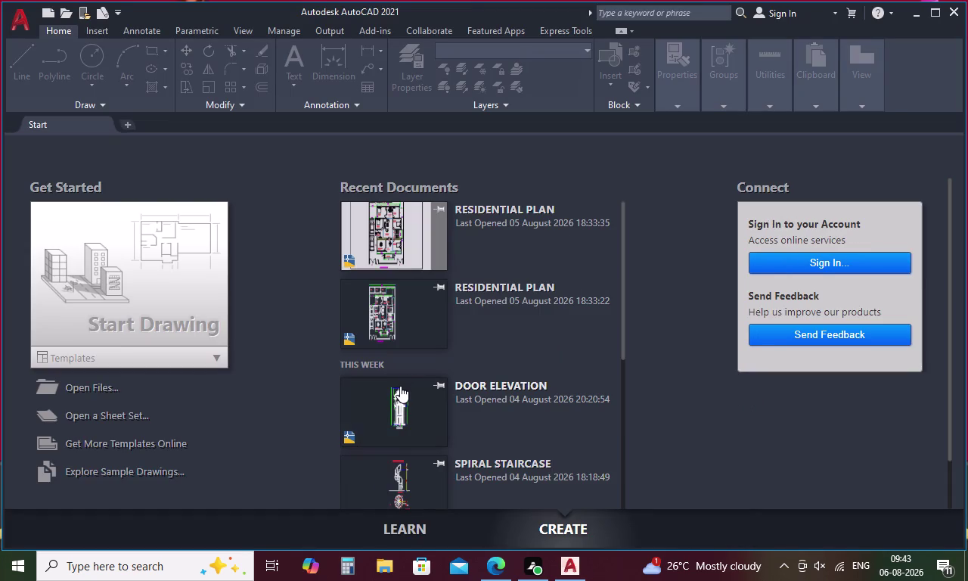
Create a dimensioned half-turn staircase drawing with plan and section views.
Create the new blank drawing Drawing1 from the Start tab.
double_click(179, 327)
click(190, 323)
click(194, 324)
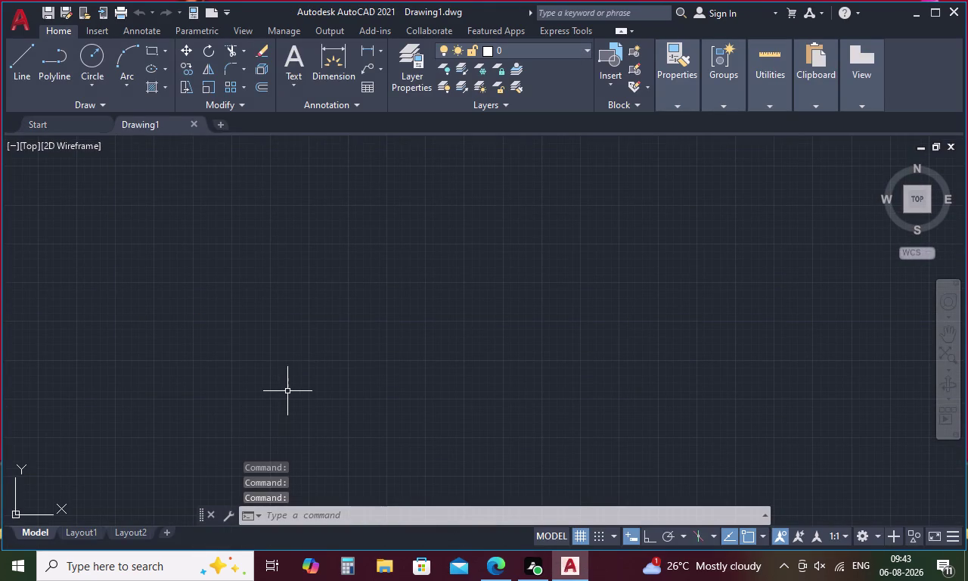
Set length units to Engineering, precision 0'-0.0", and insertion scale to Inches.
key(u)
text(N)
key(space)
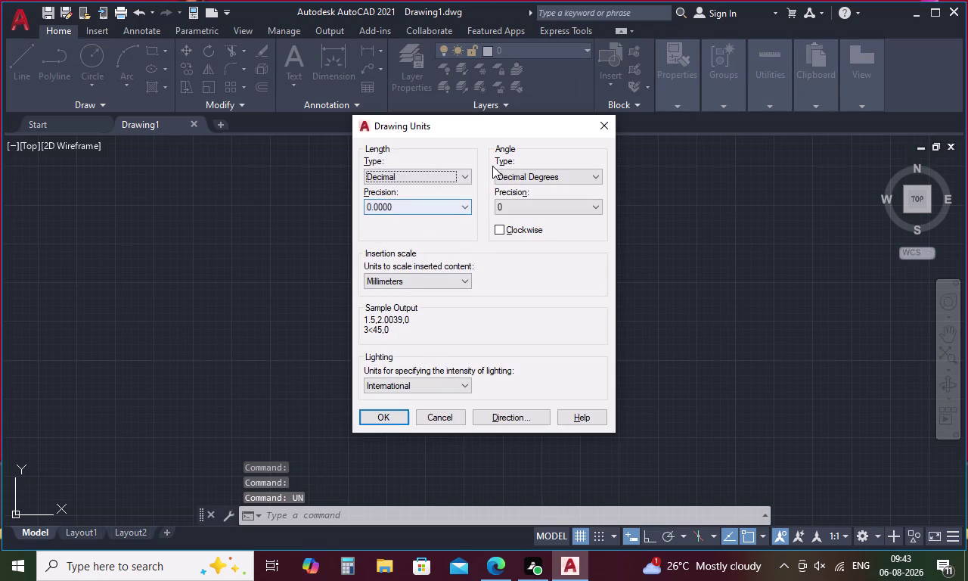
click(466, 176)
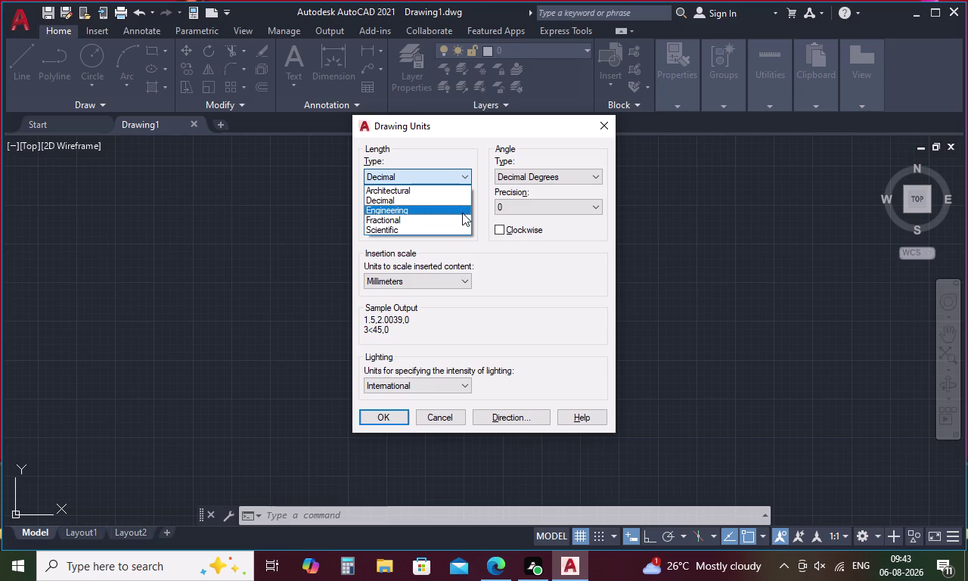
click(462, 212)
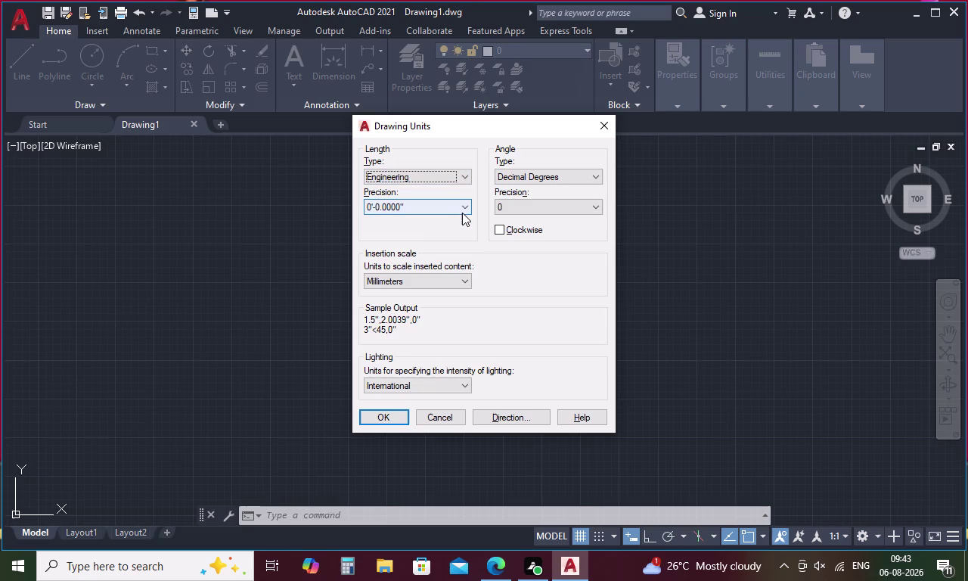
click(468, 207)
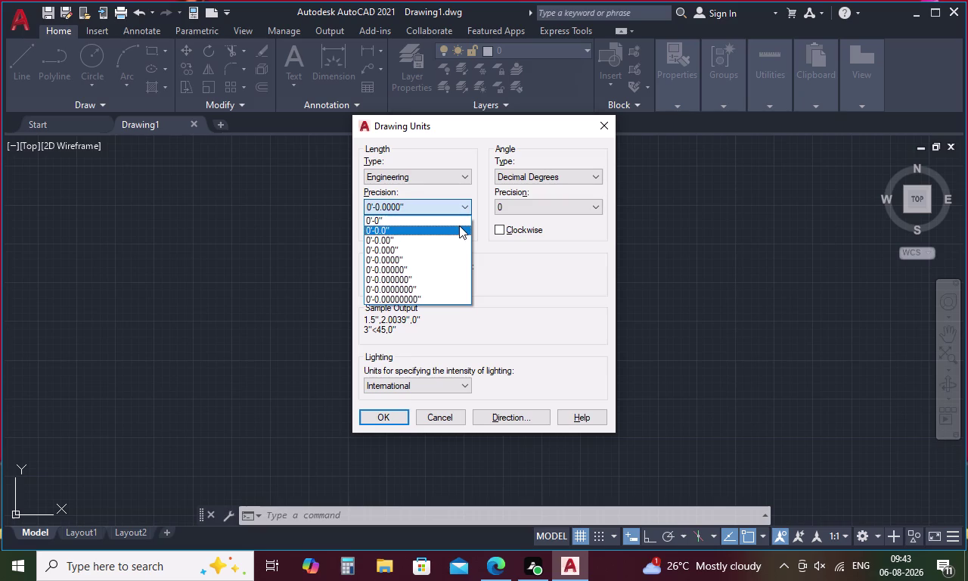
click(460, 226)
click(444, 277)
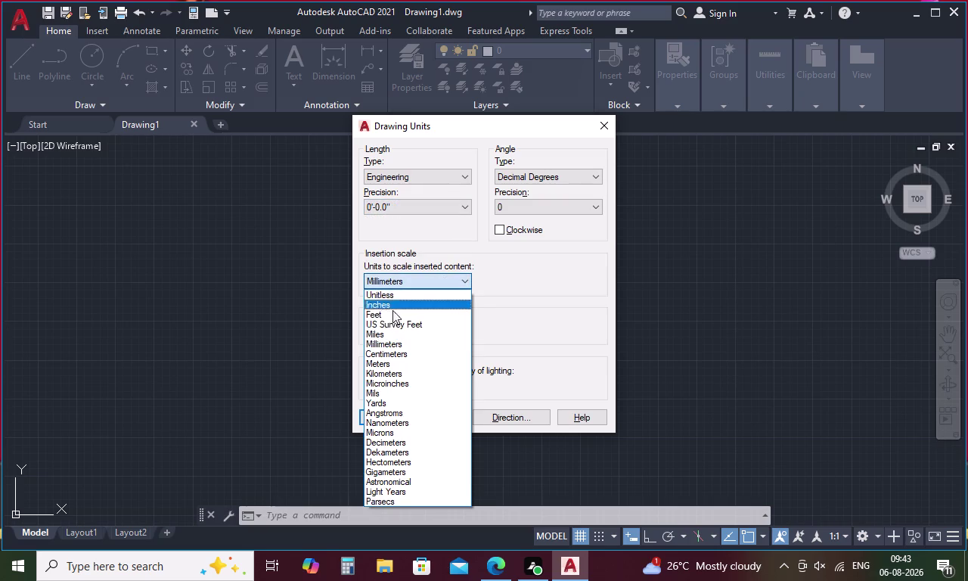
click(385, 305)
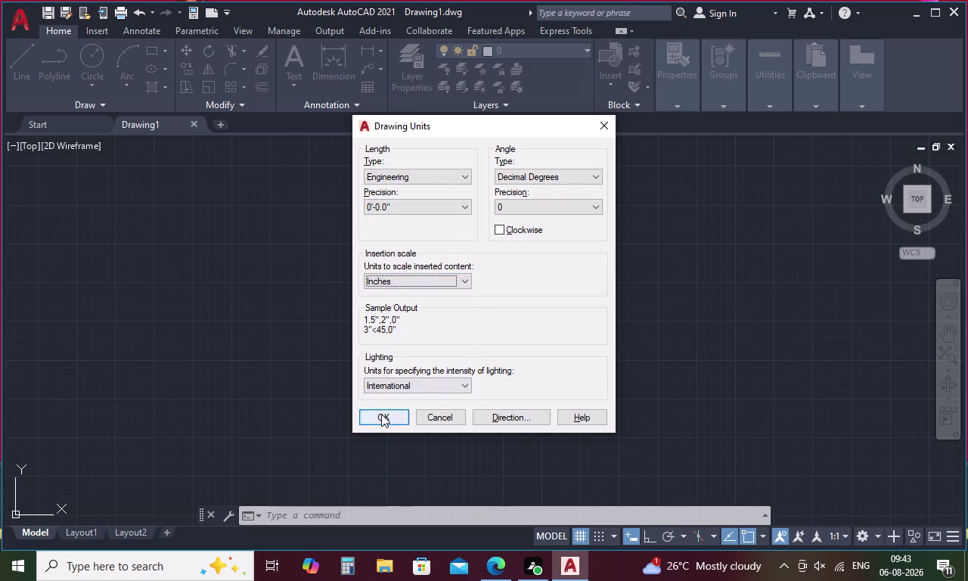
click(381, 414)
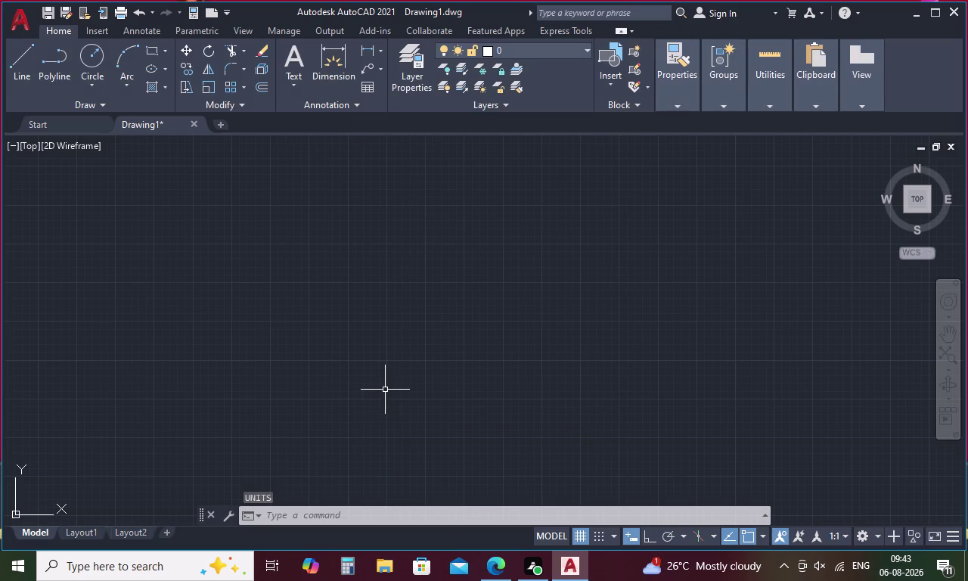
Draw a vertical line 3' long downward with Ortho enabled.
key(l)
key(Return)
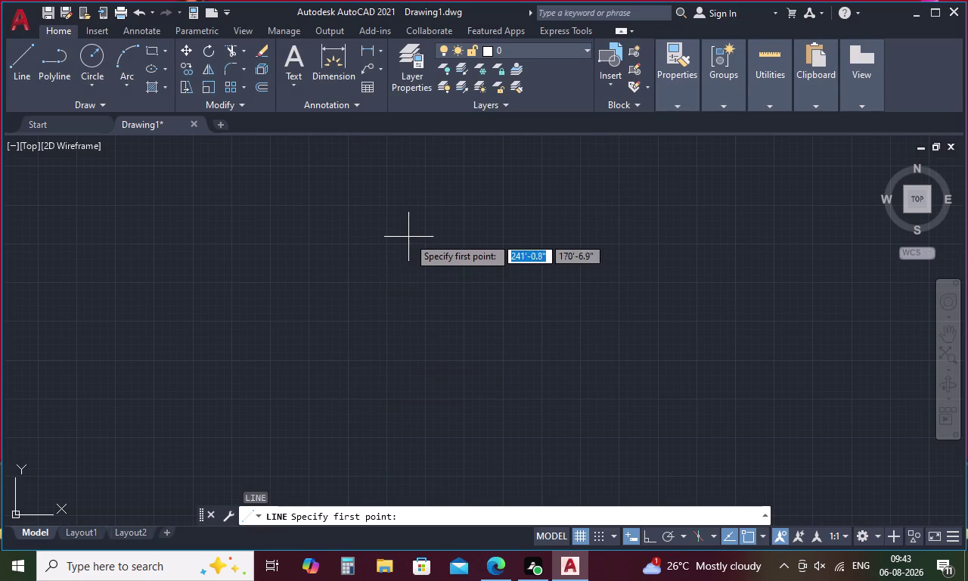
click(397, 264)
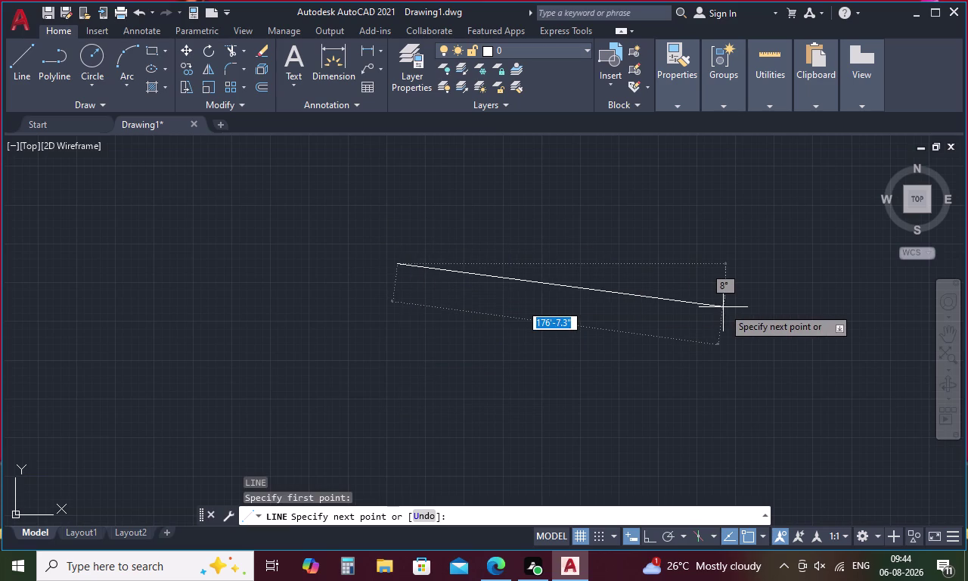
key(F8)
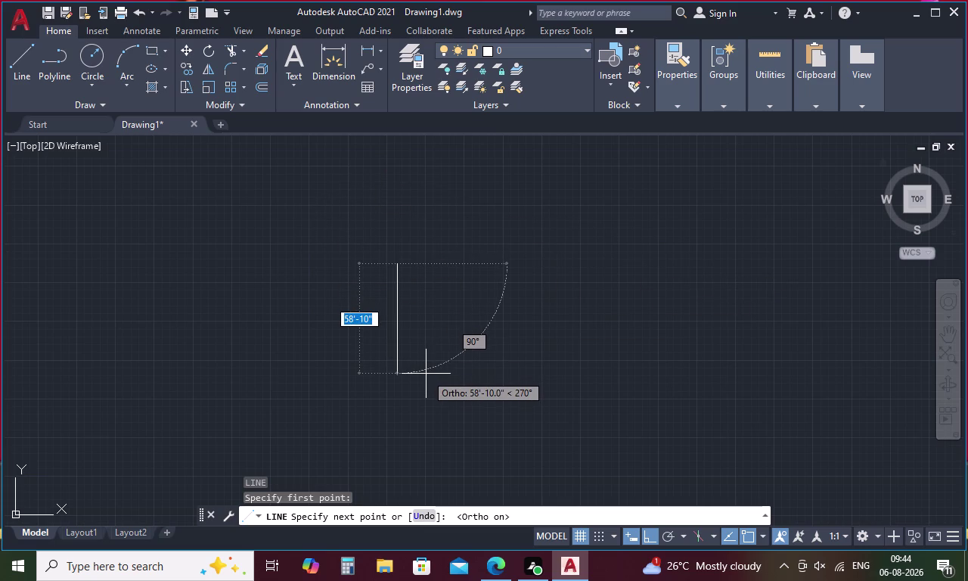
text(3')
key(Return)
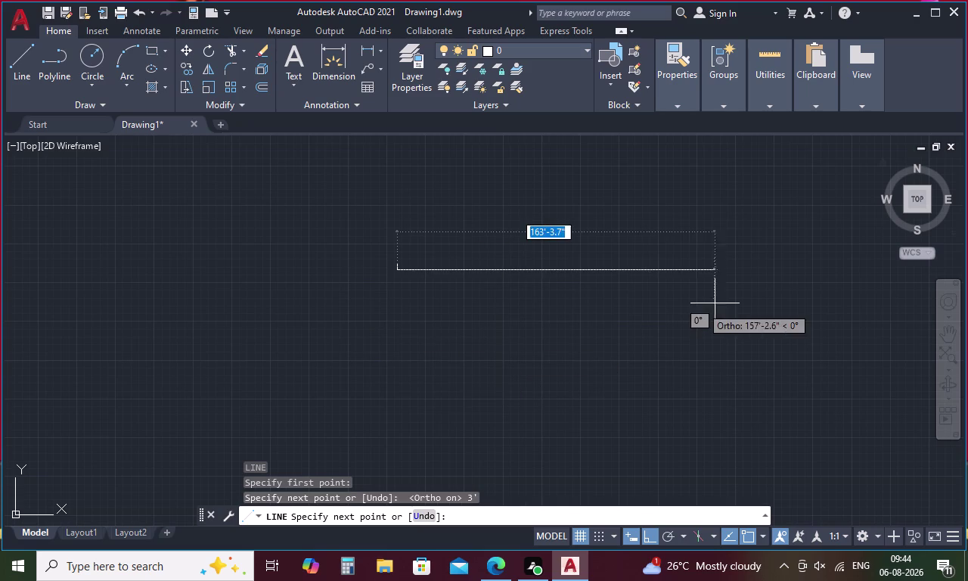
key(Escape)
scroll(up, 3)
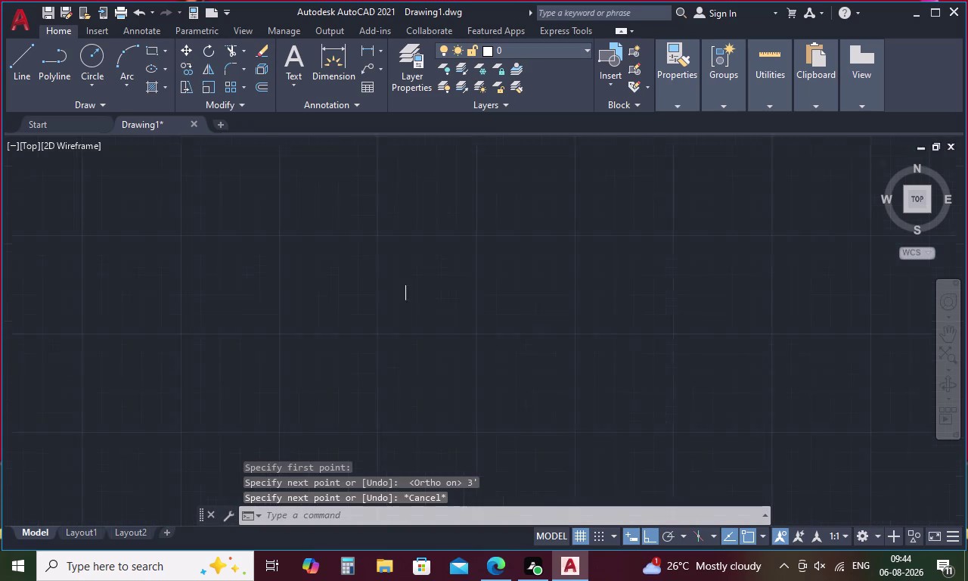
scroll(up, 3)
scroll(up, 3)
scroll(up, 3)
key(Escape)
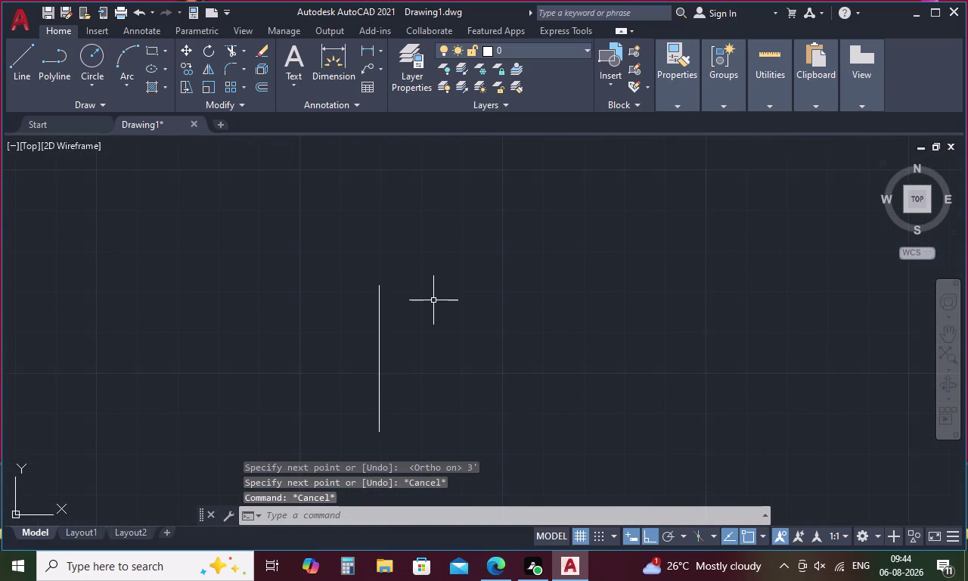
Offset the vertical line by 1 to its right.
key(o)
key(Return)
key(1)
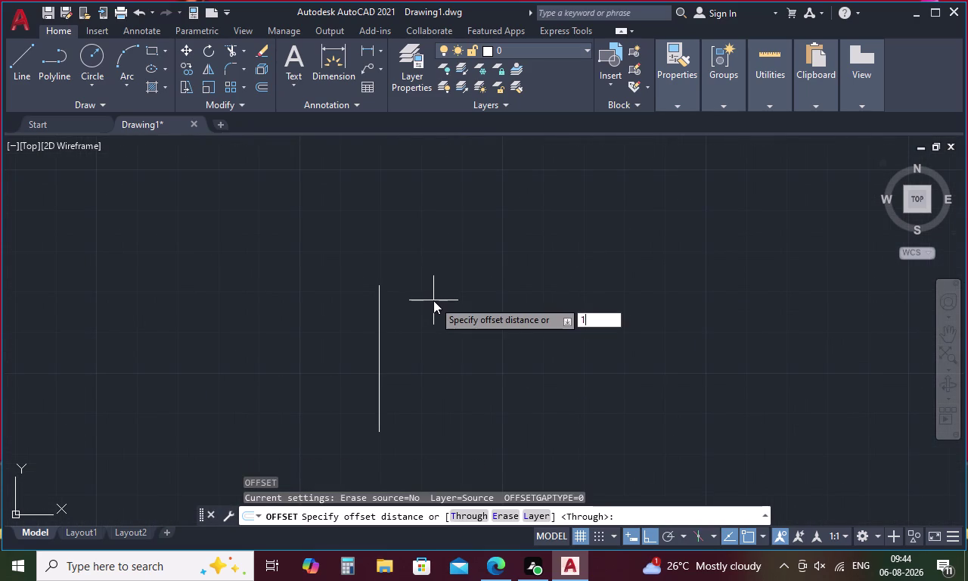
key(Return)
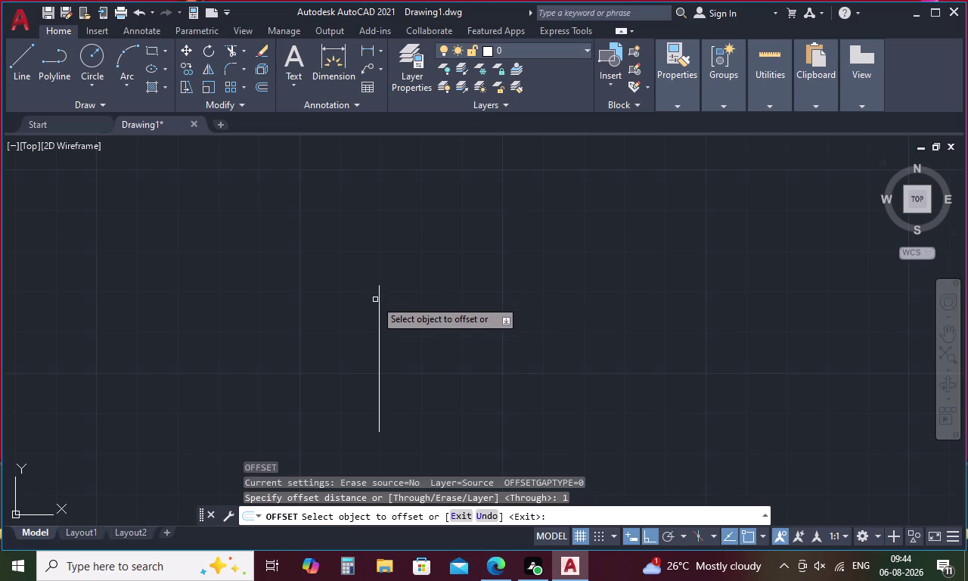
click(380, 296)
click(481, 313)
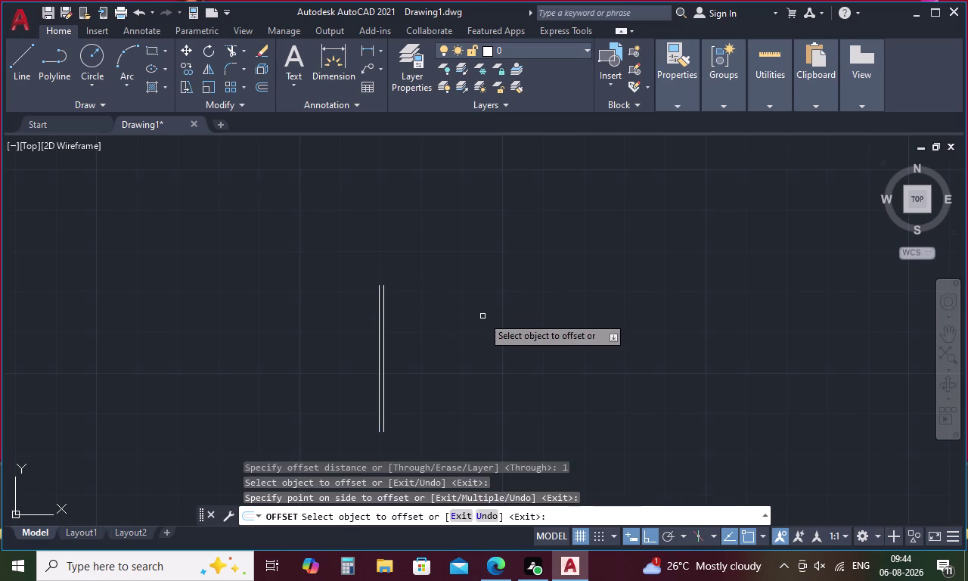
key(Escape)
Open the Linetype Manager with the LT command.
key(l)
key(r)
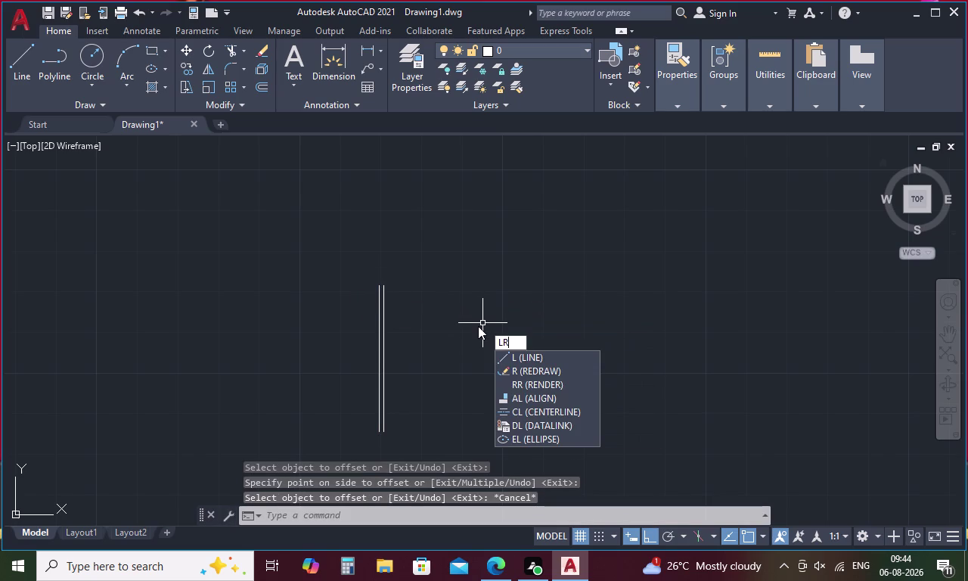
key(BackSpace)
text(T)
key(space)
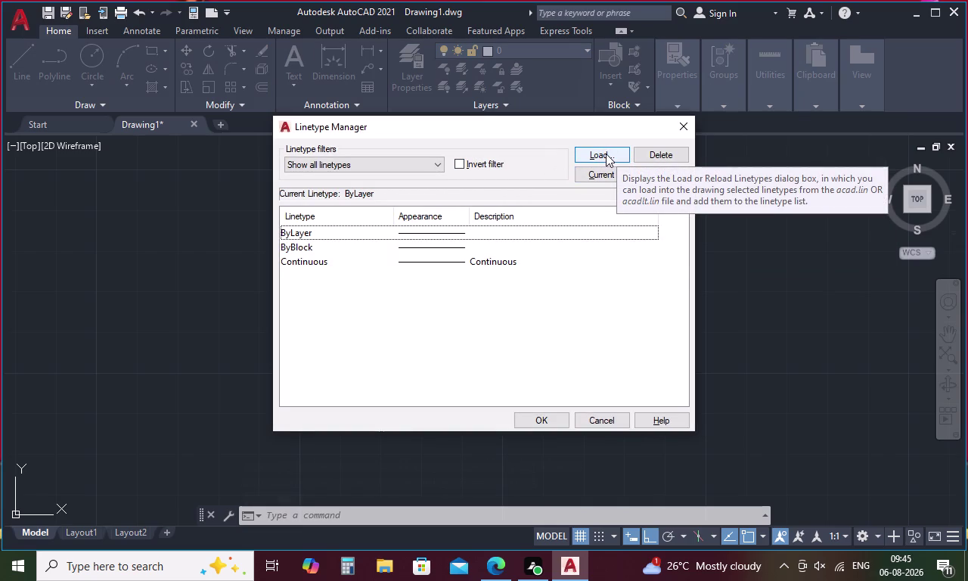
Load the ACAD_ISO02W100 dash linetype and close the Linetype Manager.
click(607, 153)
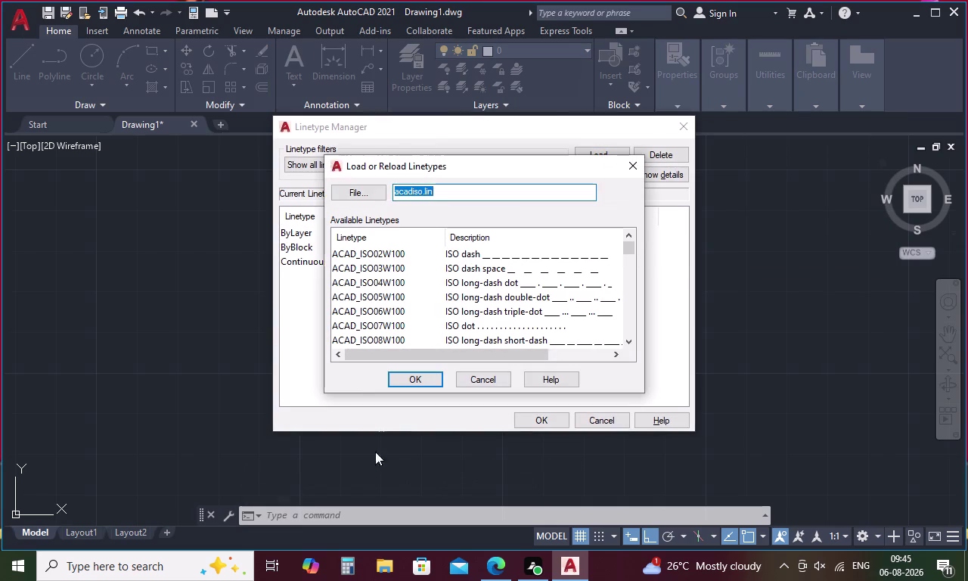
click(540, 257)
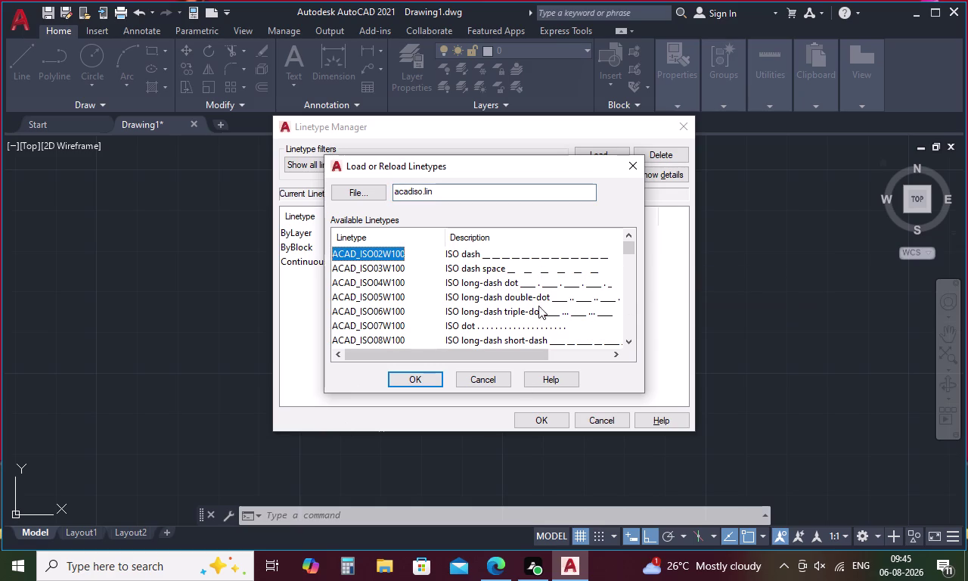
click(433, 376)
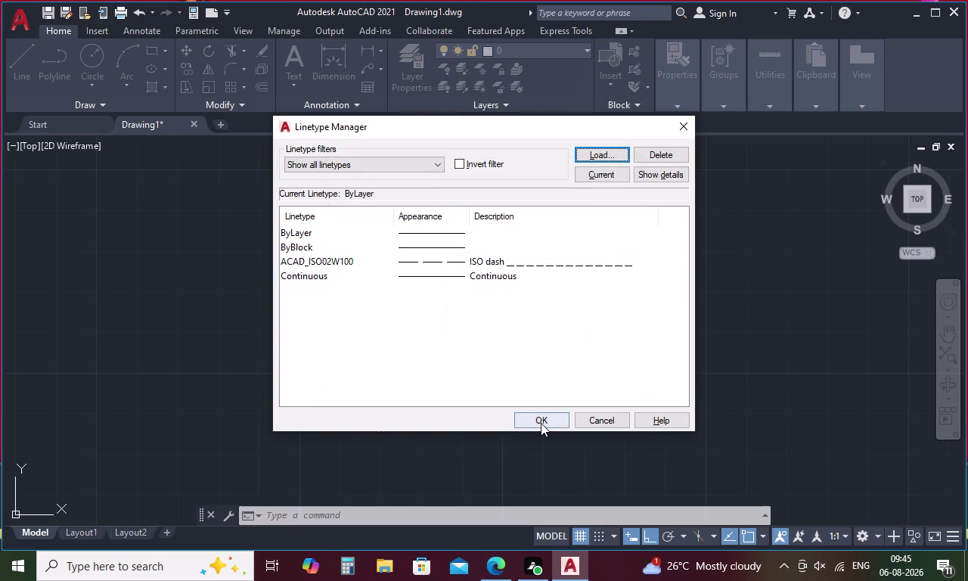
click(541, 422)
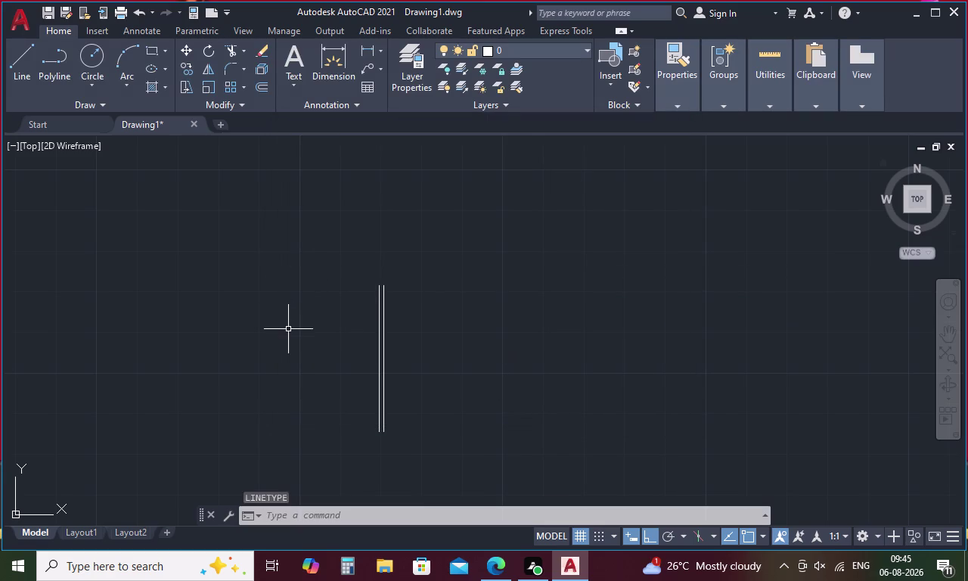
key(ctrl+1)
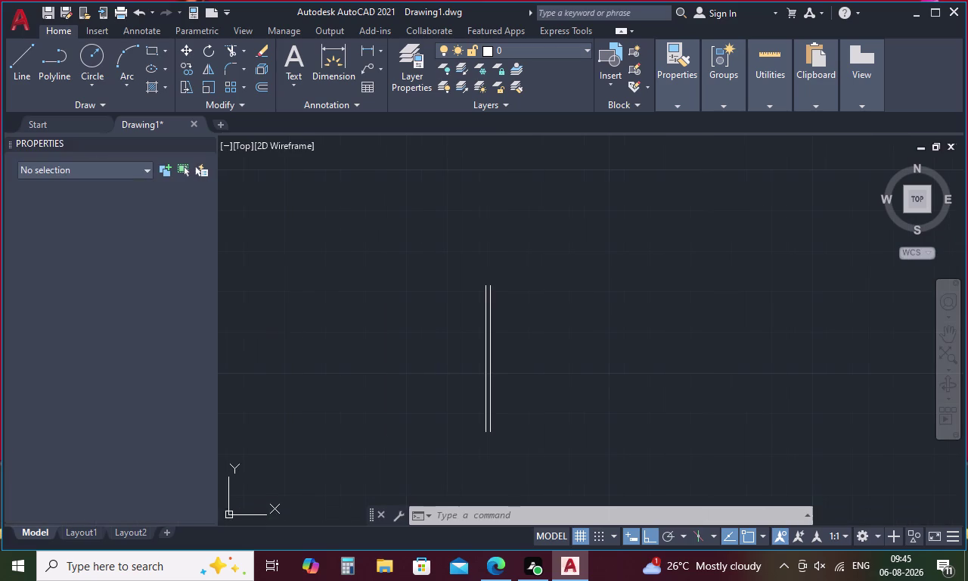
Give one vertical line a ByBlock linetype with linetype scale 5.
click(490, 304)
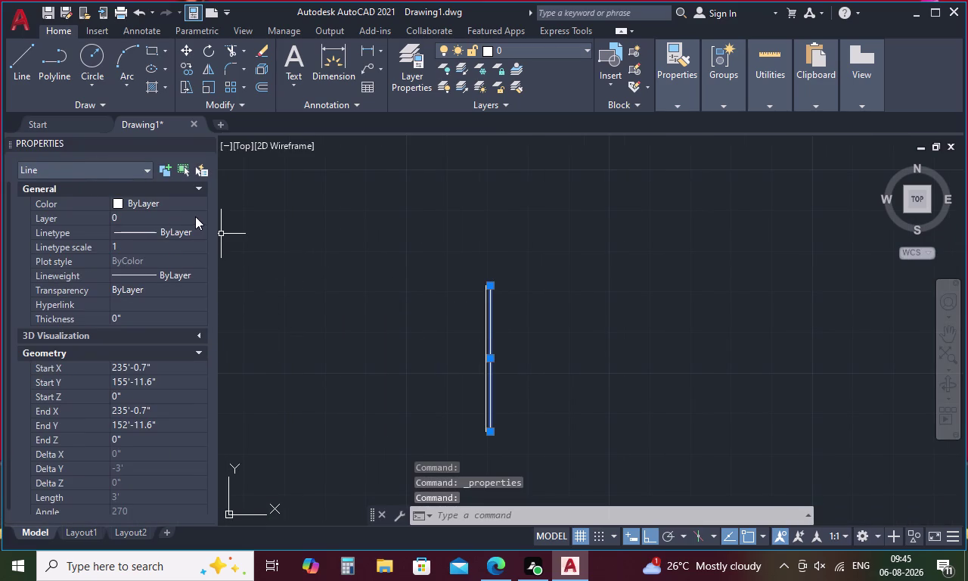
click(208, 233)
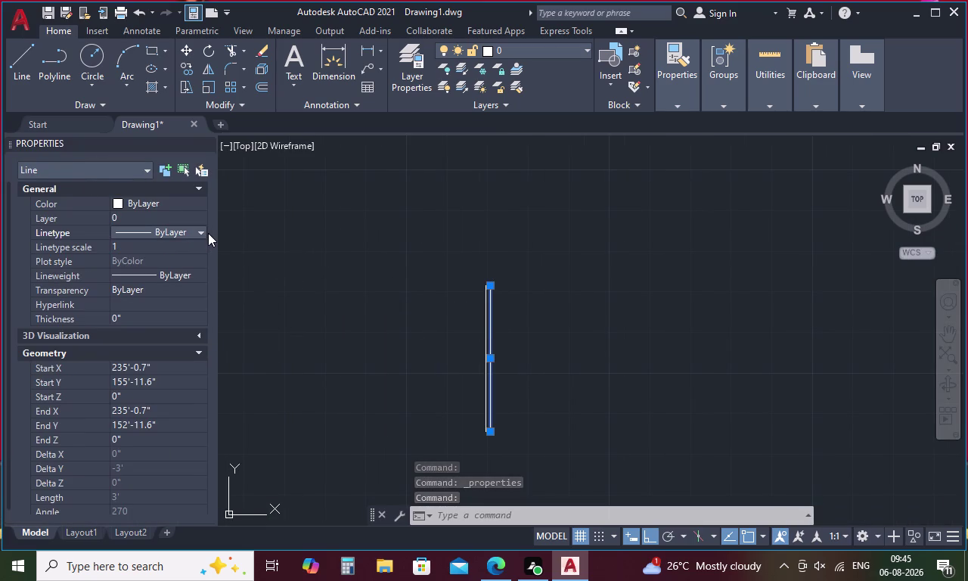
click(203, 235)
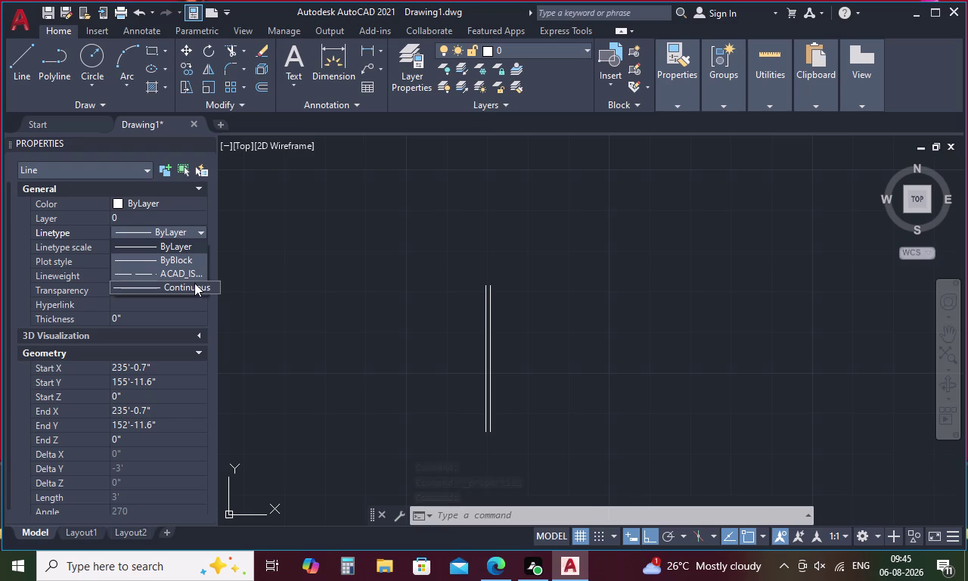
click(201, 267)
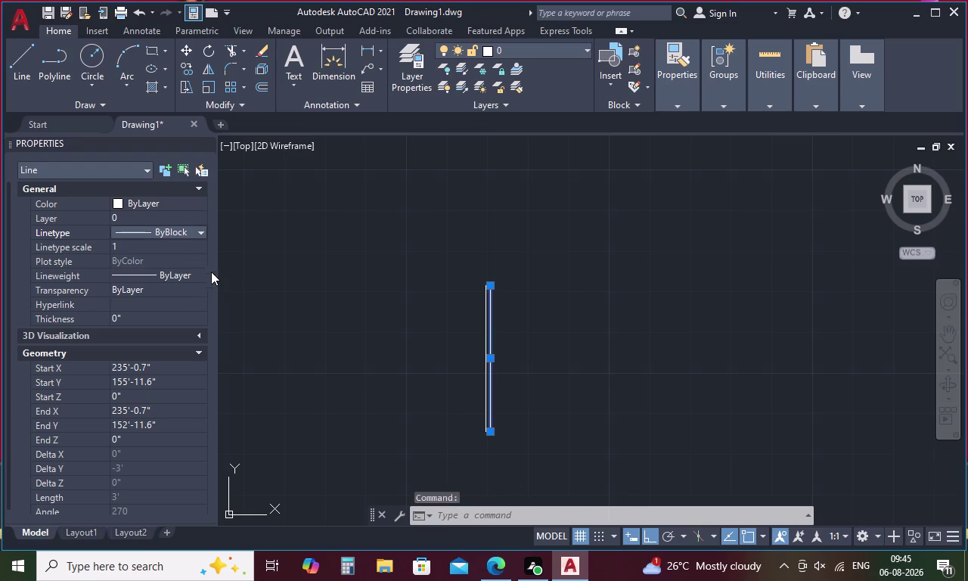
click(143, 239)
key(BackSpace)
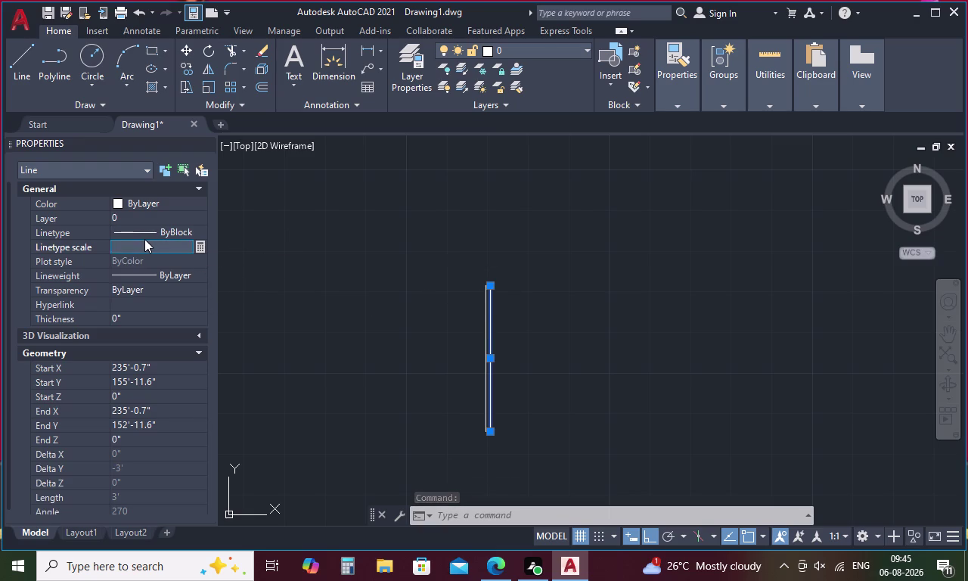
key(5)
key(Return)
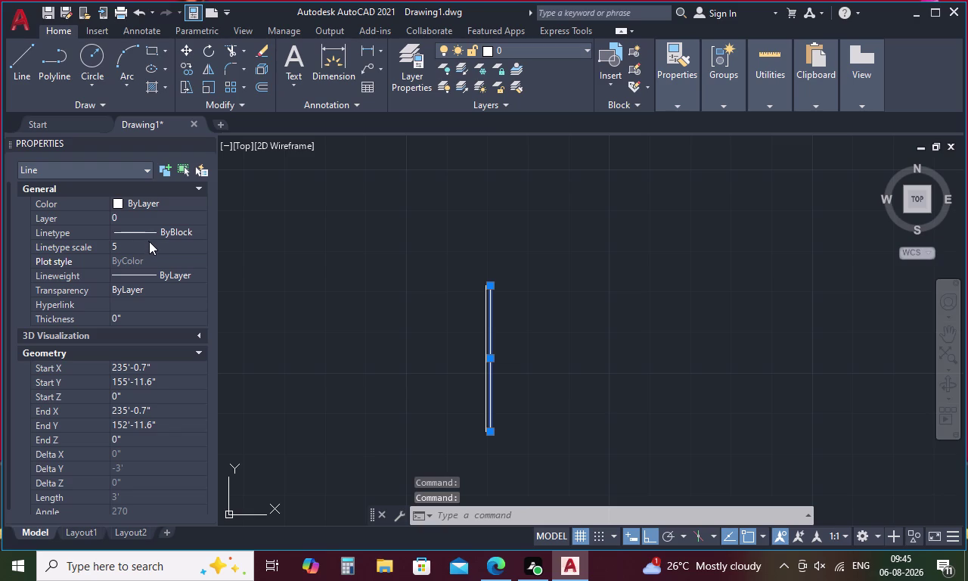
Try linetype scales 0.1 and then 20 on the line.
click(127, 246)
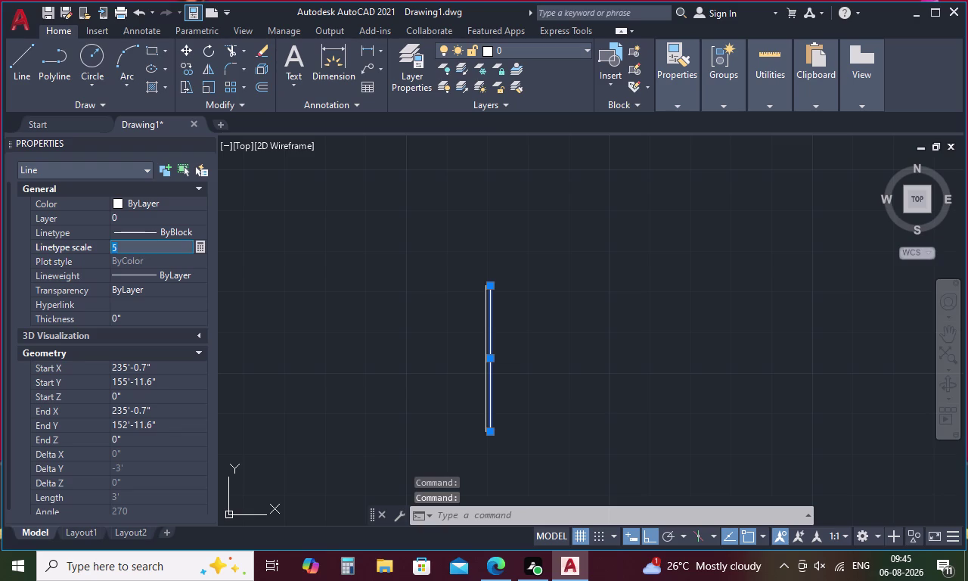
key(BackSpace)
text(.)
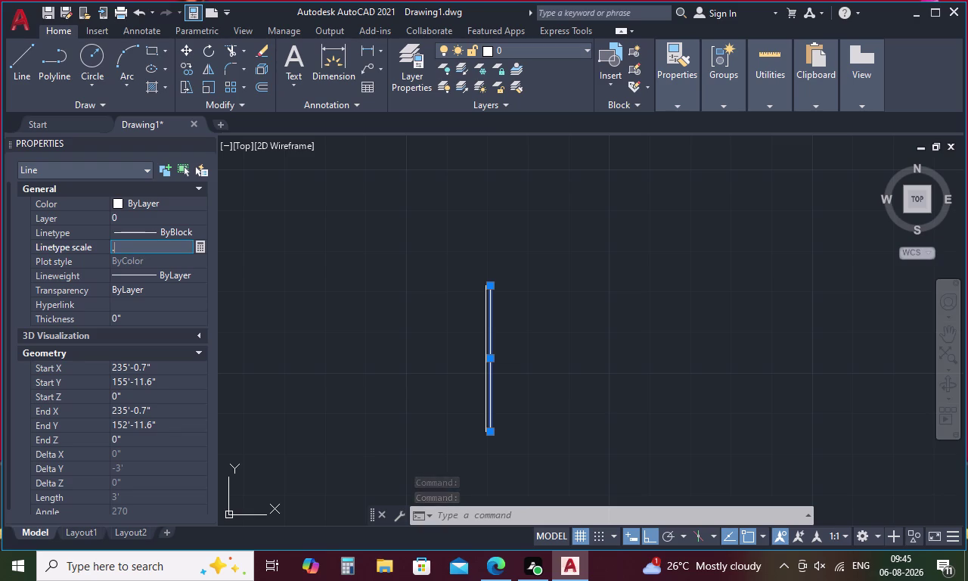
text(1)
key(Return)
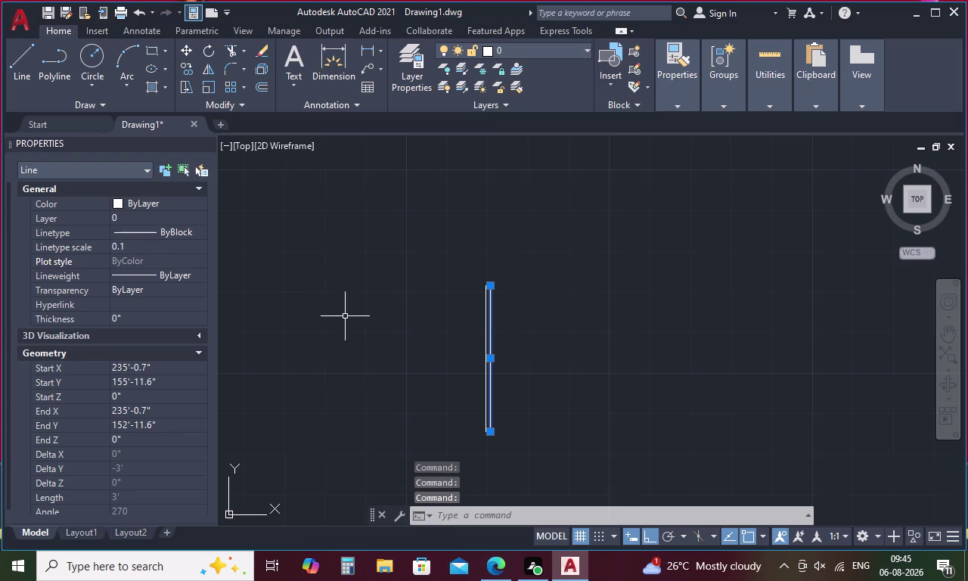
click(356, 318)
click(356, 318)
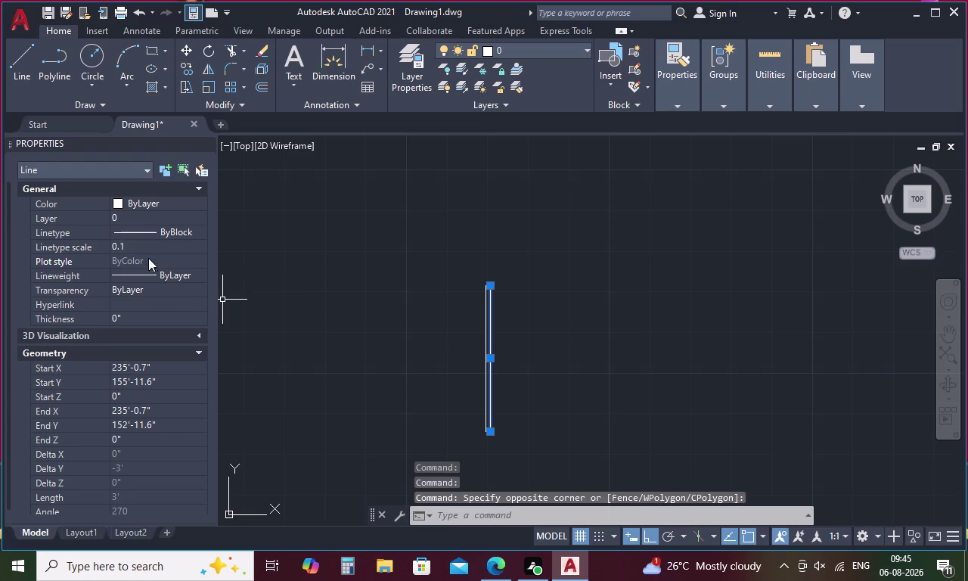
click(142, 239)
key(BackSpace)
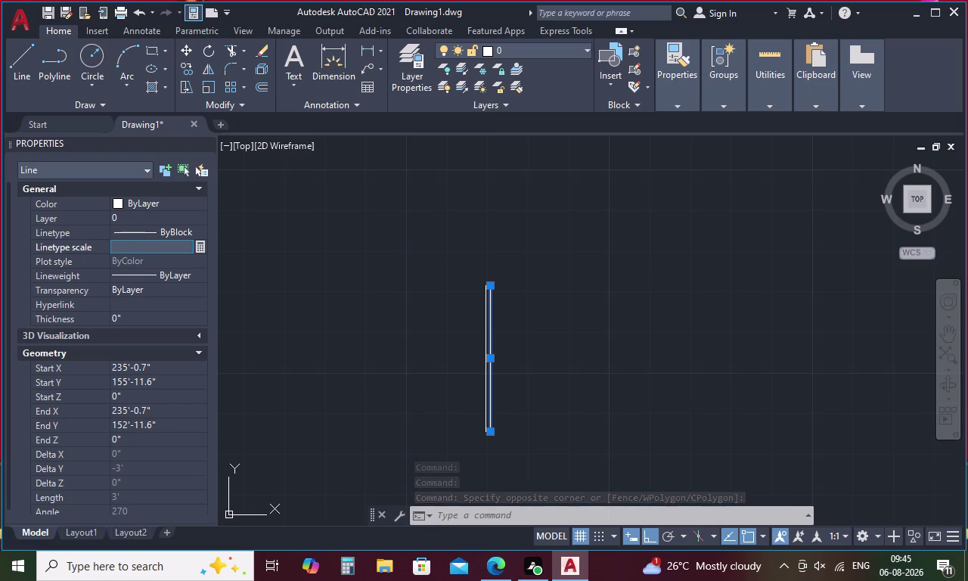
text(20)
key(Return)
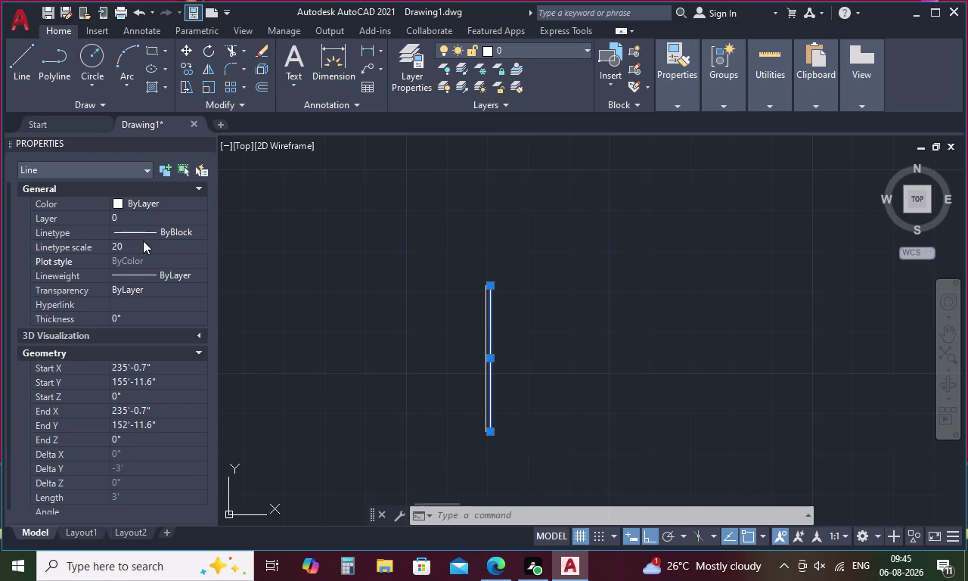
Set the line's linetype scale to 0.01 and deselect it.
click(140, 247)
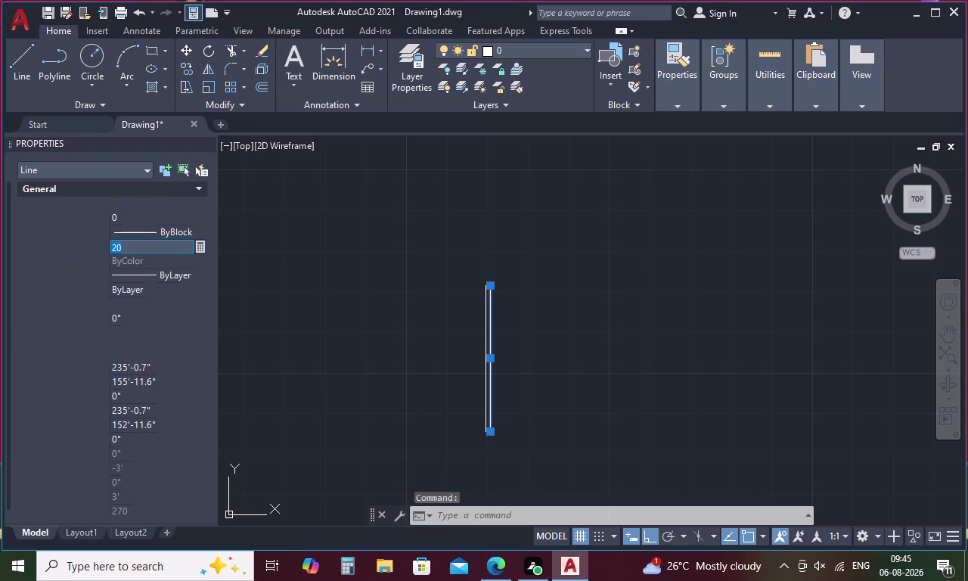
key(BackSpace)
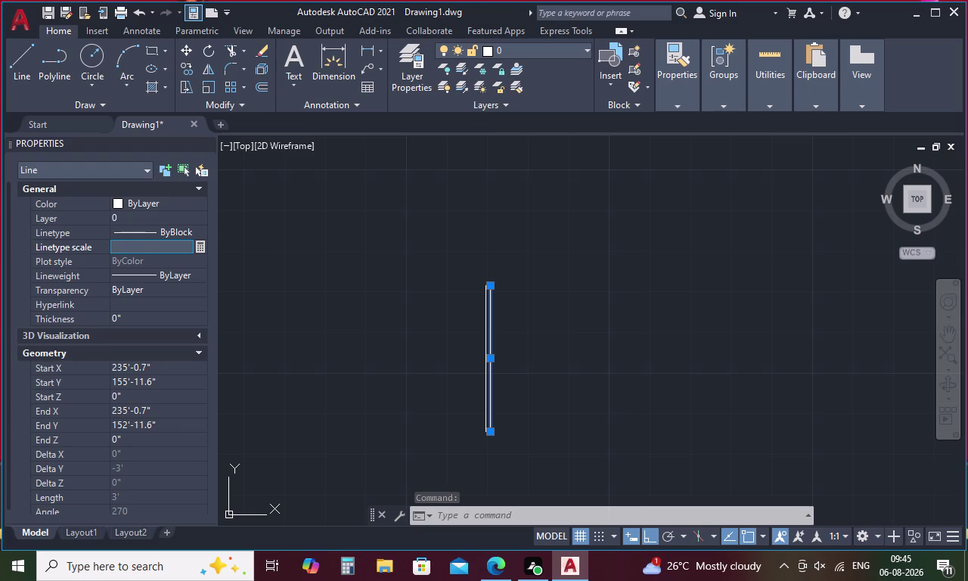
text(.01)
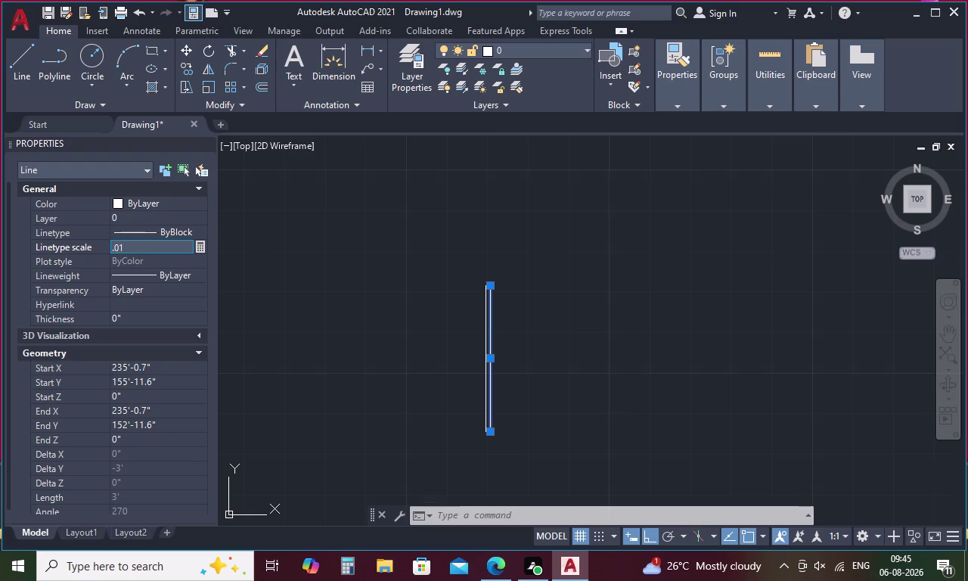
key(BackSpace)
text(01)
key(Return)
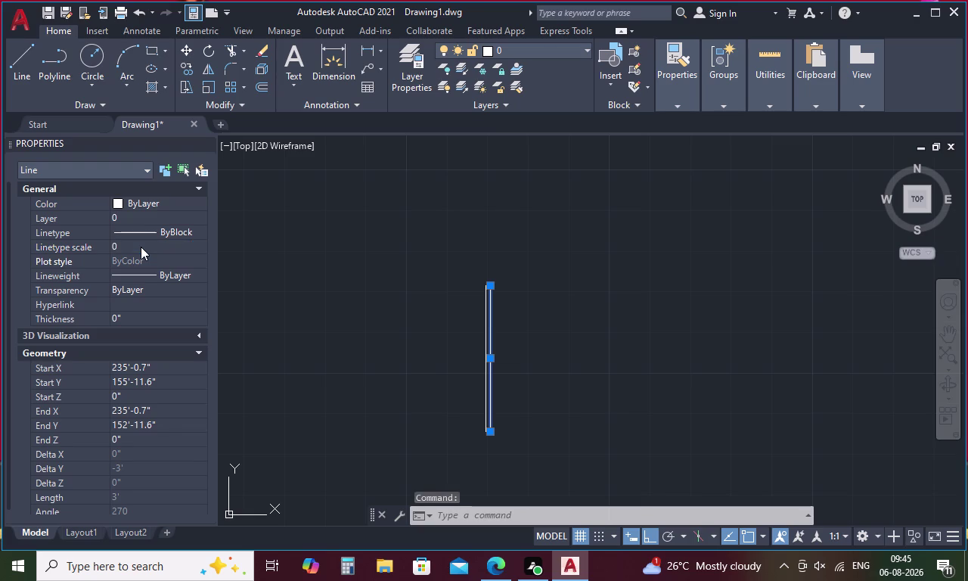
click(352, 296)
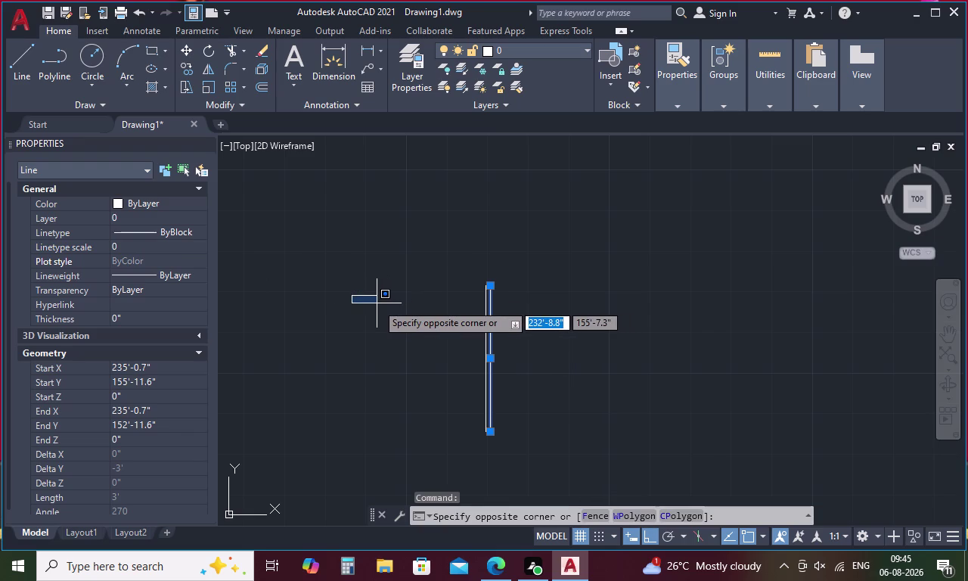
key(Escape)
double_click(499, 283)
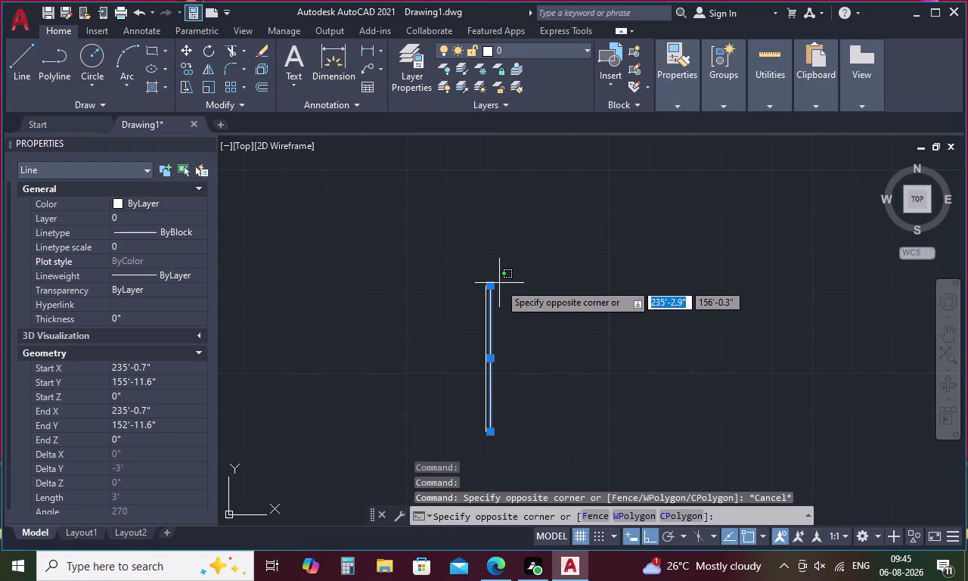
key(Escape)
key(Escape)
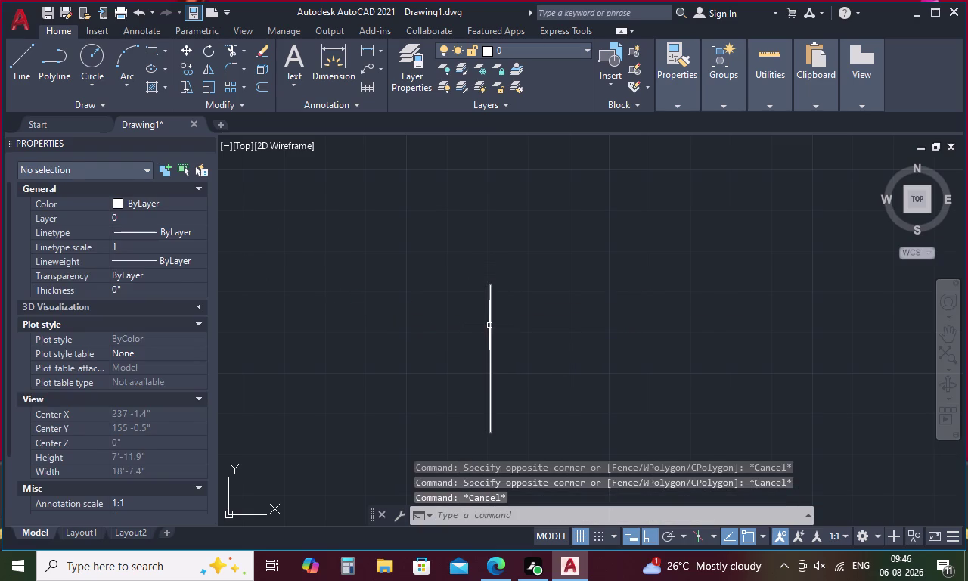
Give the vertical line the dashed ACAD_ISO linetype at linetype scale 1.
click(489, 325)
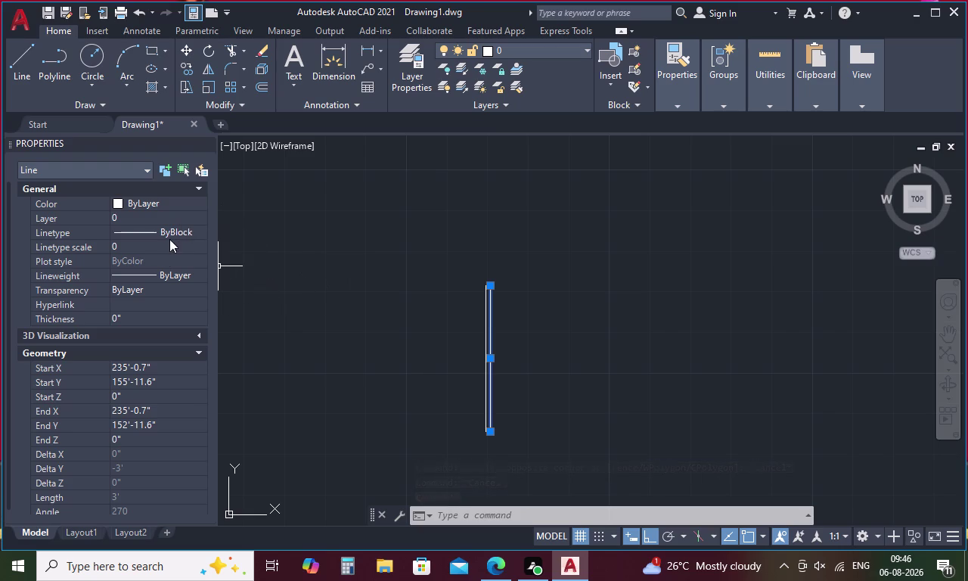
click(188, 230)
click(198, 232)
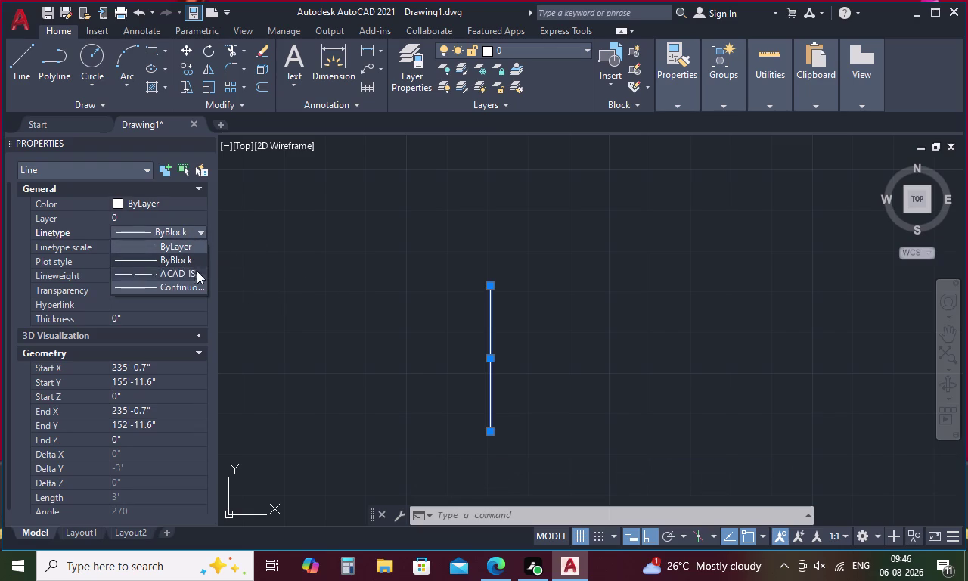
click(197, 274)
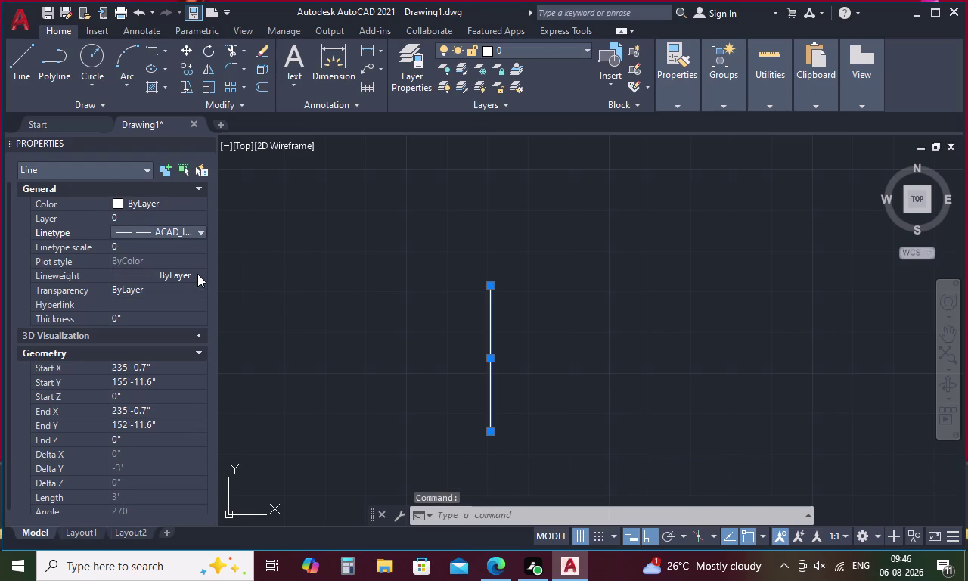
click(175, 242)
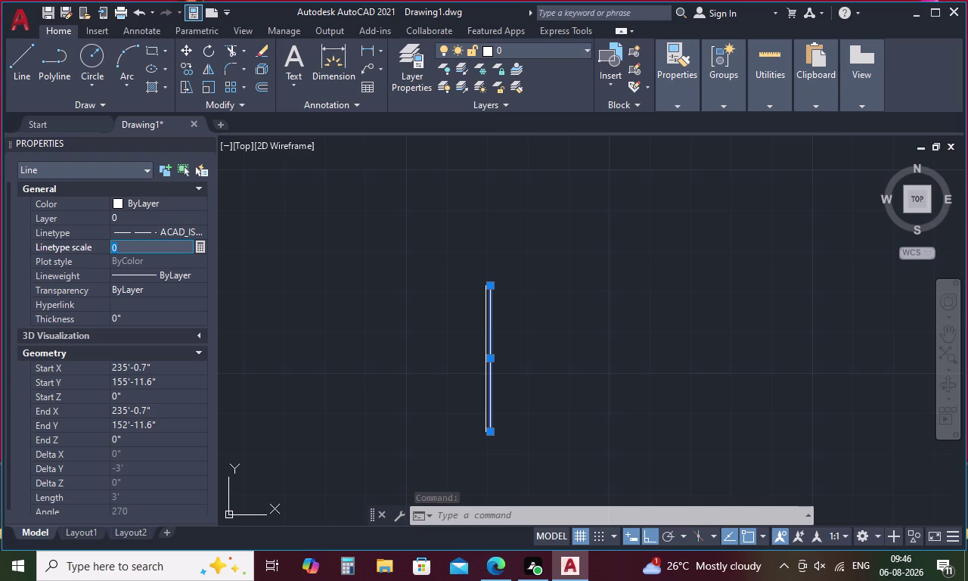
key(BackSpace)
key(1)
key(Return)
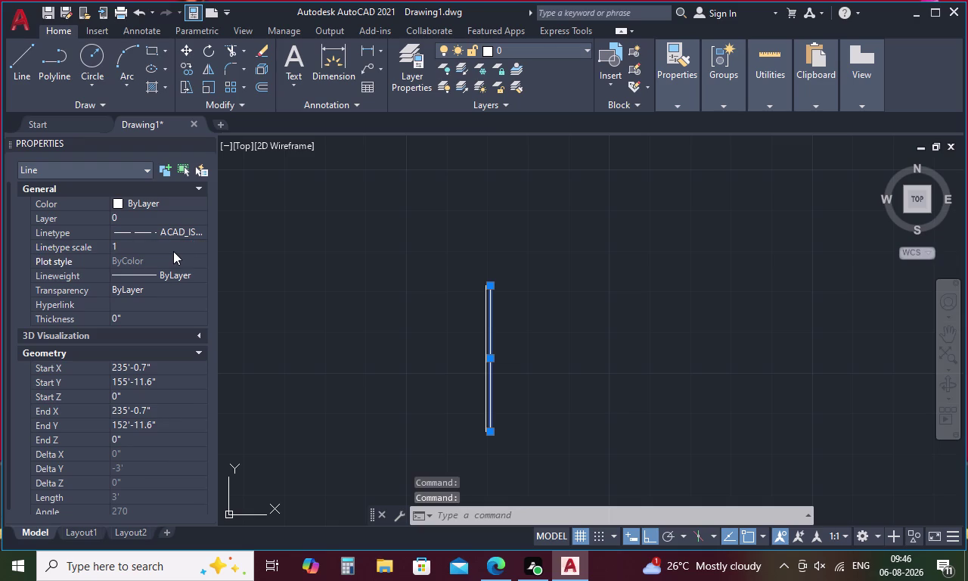
Try linetype scales 2 and then 0.1 on the dashed line.
click(137, 242)
key(BackSpace)
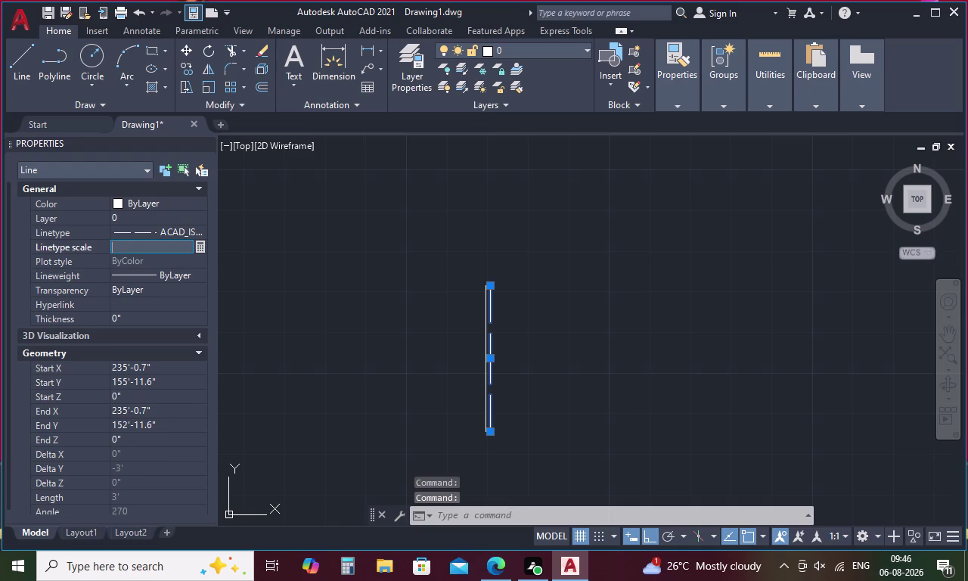
key(2)
key(Return)
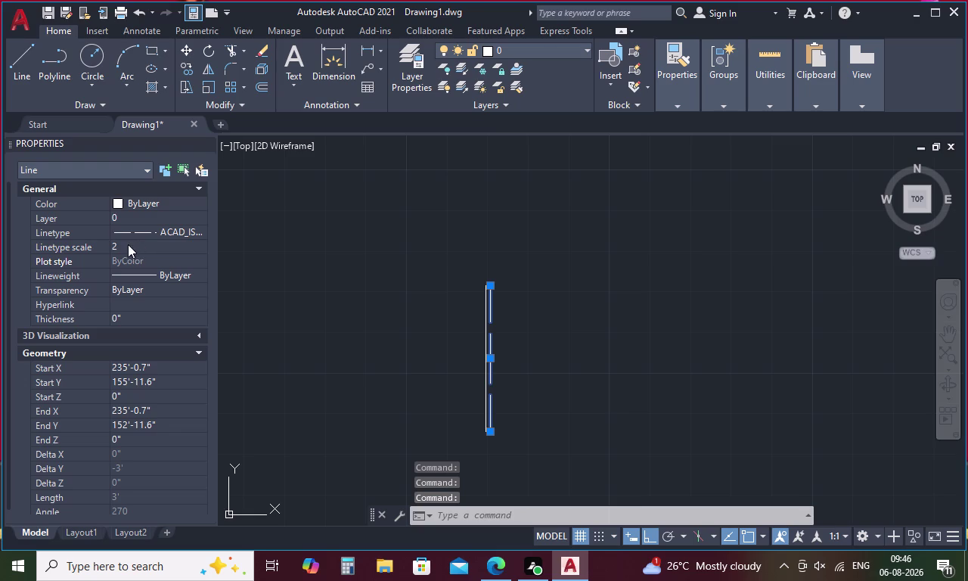
click(127, 244)
key(BackSpace)
text(.)
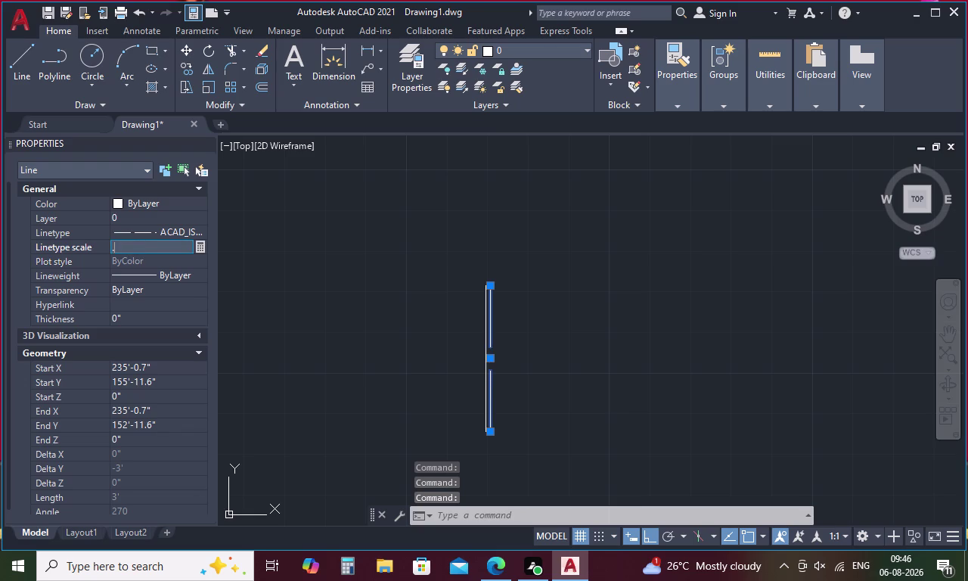
text(1)
key(Return)
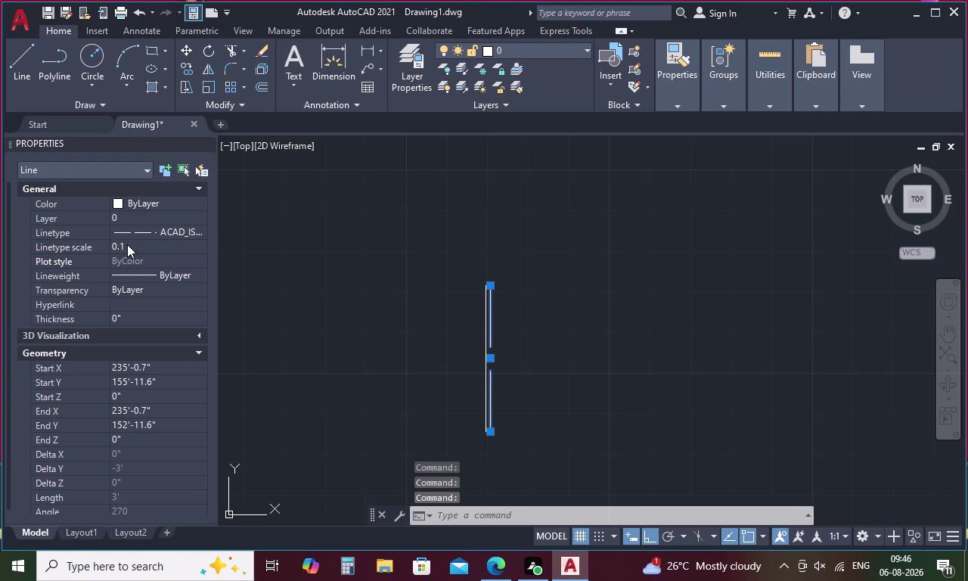
click(385, 311)
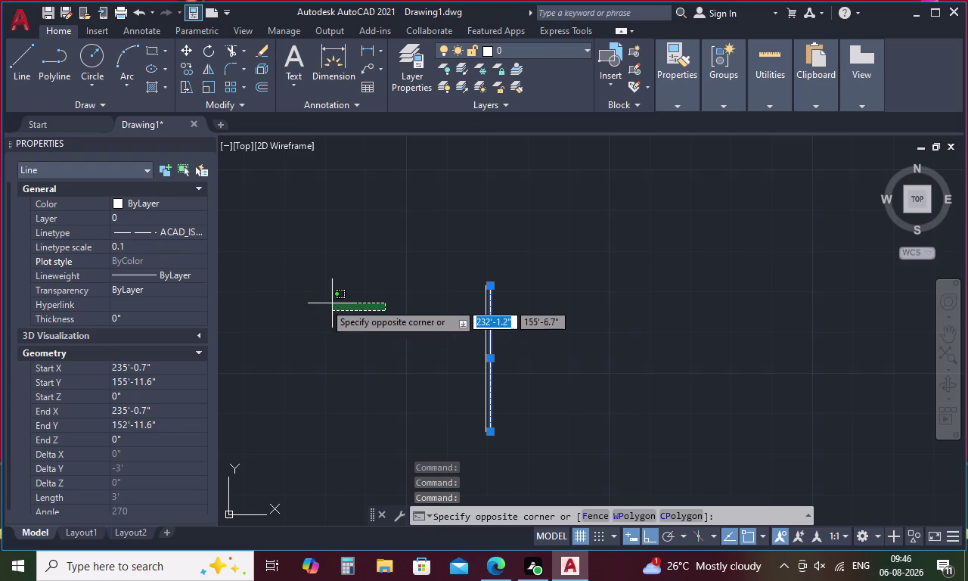
Set linetype scale 0.3 and deselect to check the dashes.
click(135, 246)
key(BackSpace)
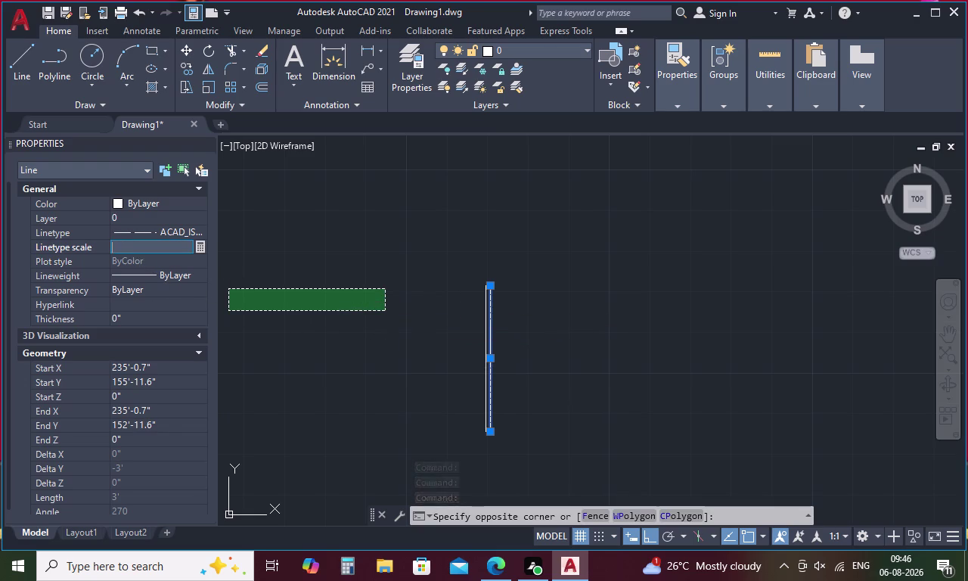
key(period)
key(3)
key(Return)
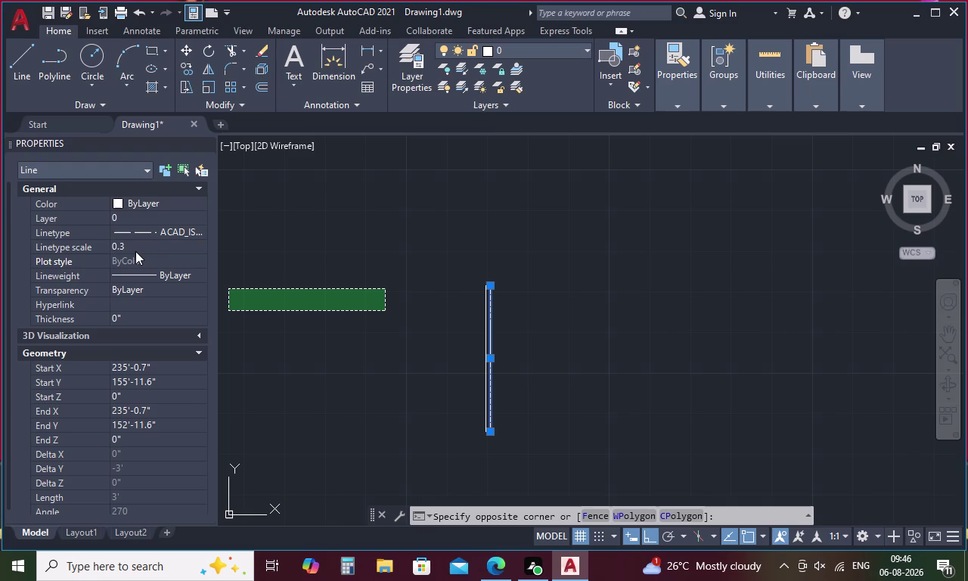
click(309, 316)
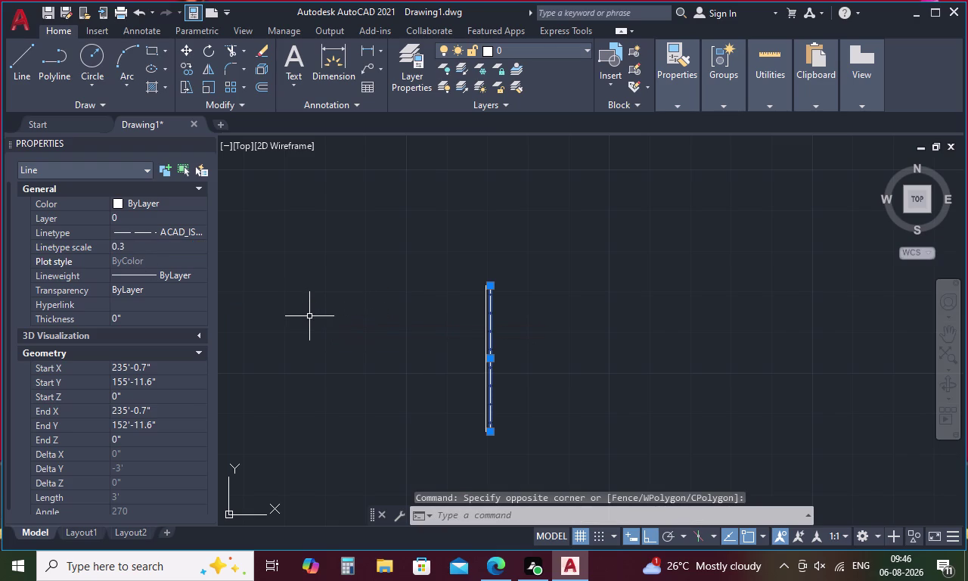
key(Escape)
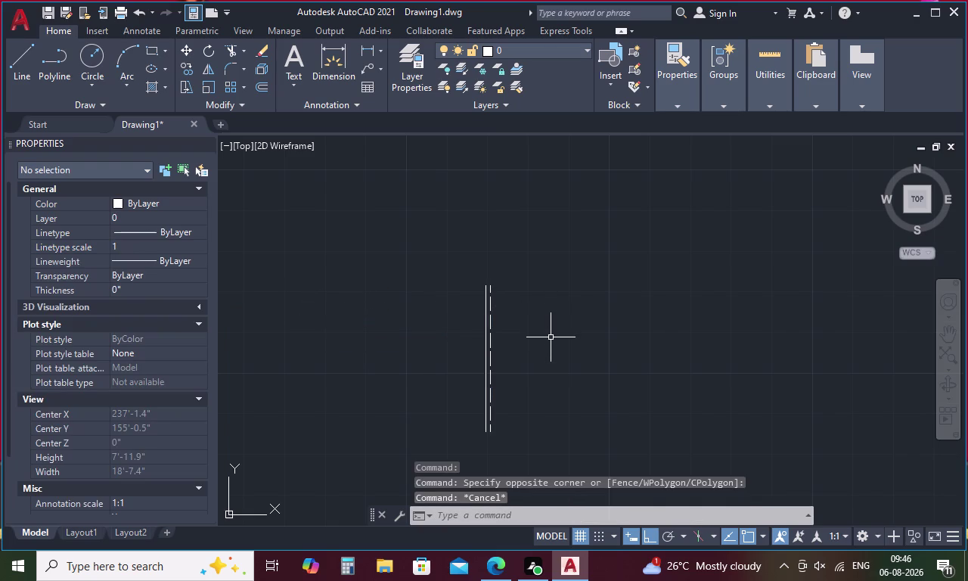
Reselect the line and settle on linetype scale 0.2.
click(492, 305)
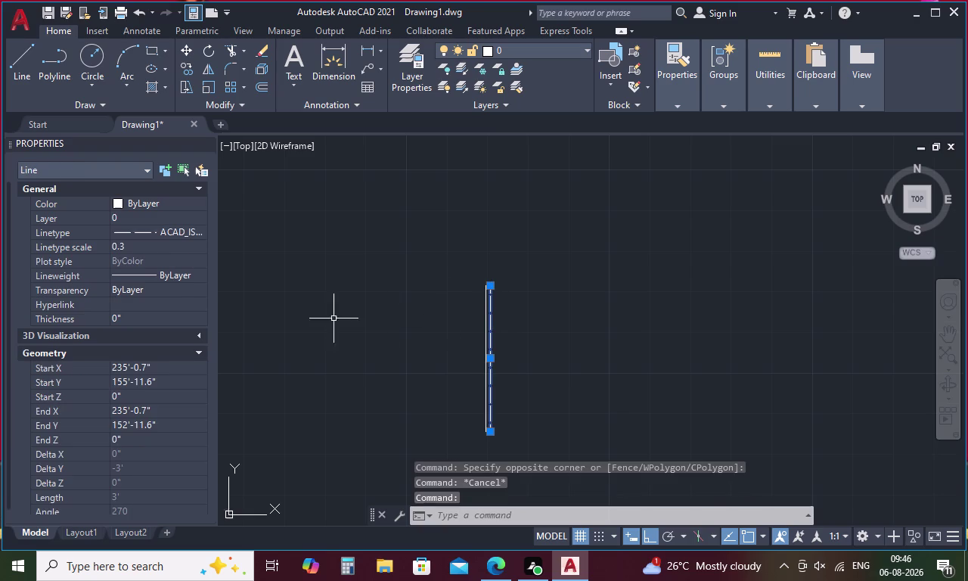
click(156, 245)
key(BackSpace)
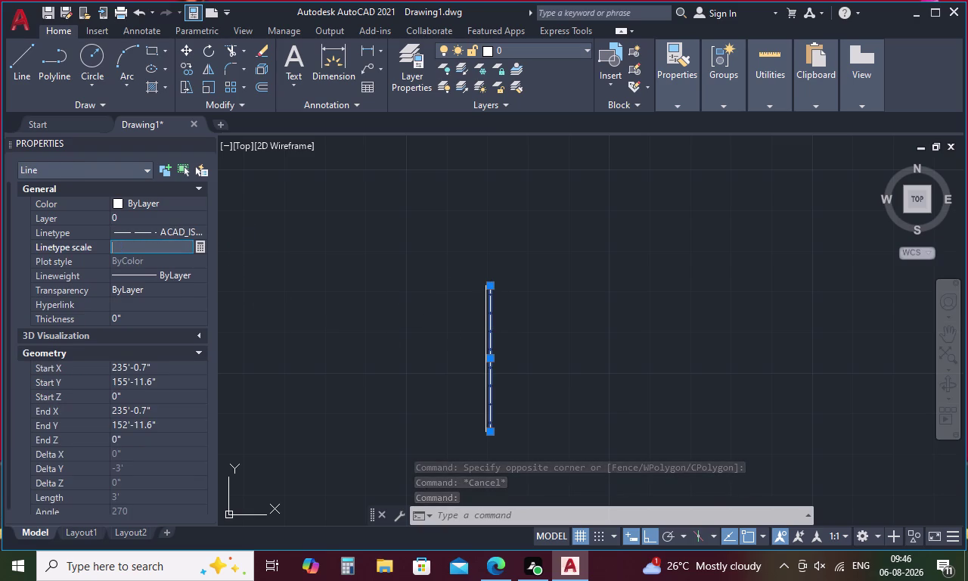
text(.2)
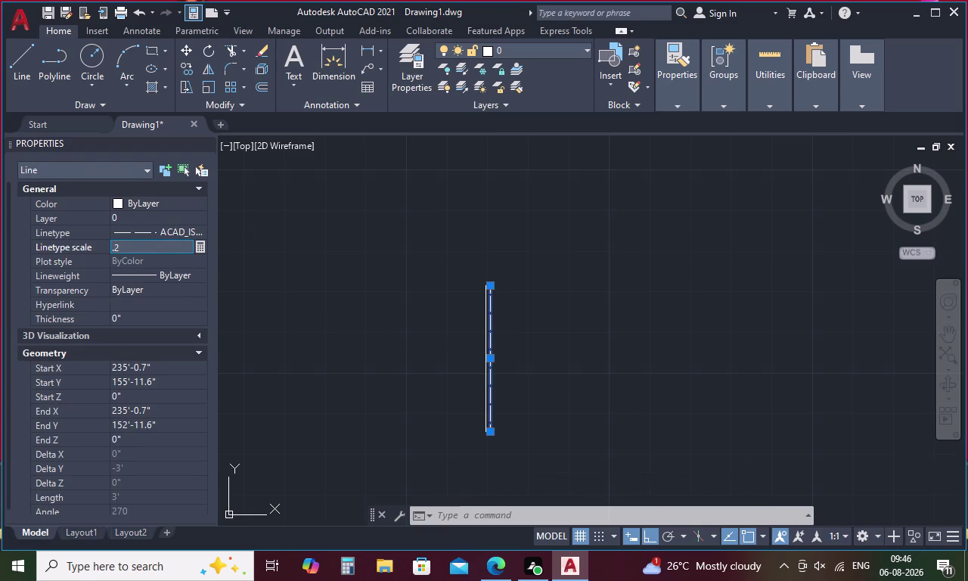
key(Return)
key(Escape)
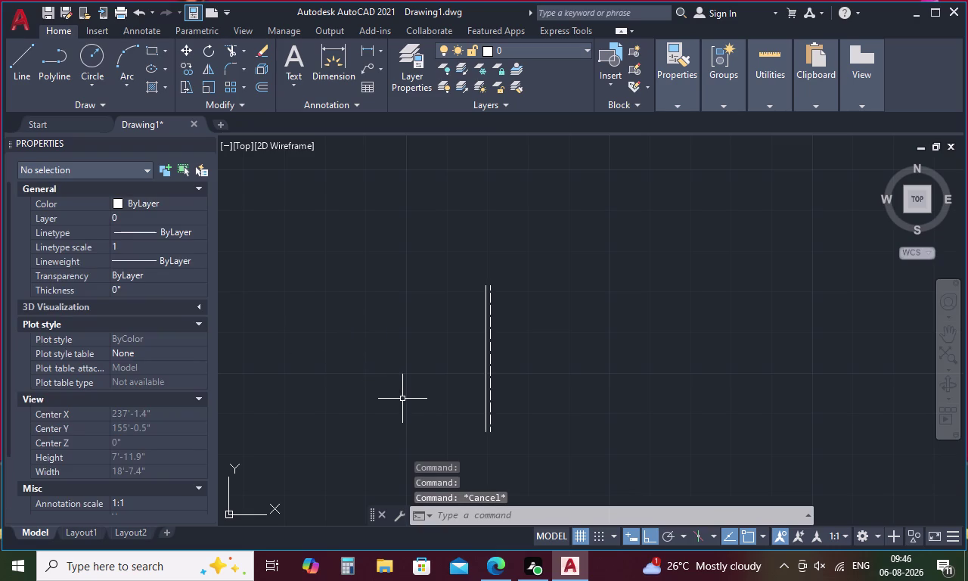
Copy both vertical lines from their bottom endpoint using the Array option.
drag(635, 337, 357, 392)
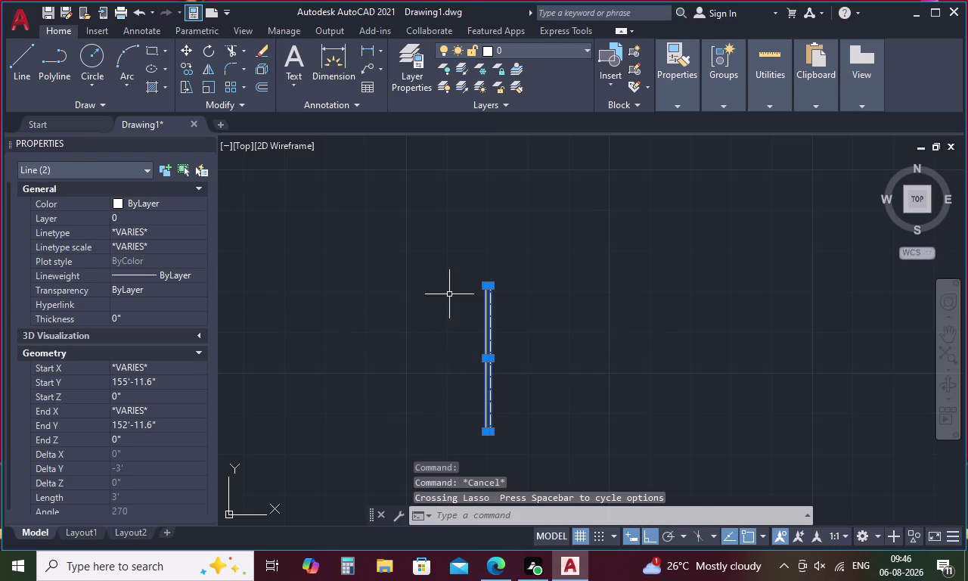
right_click(462, 279)
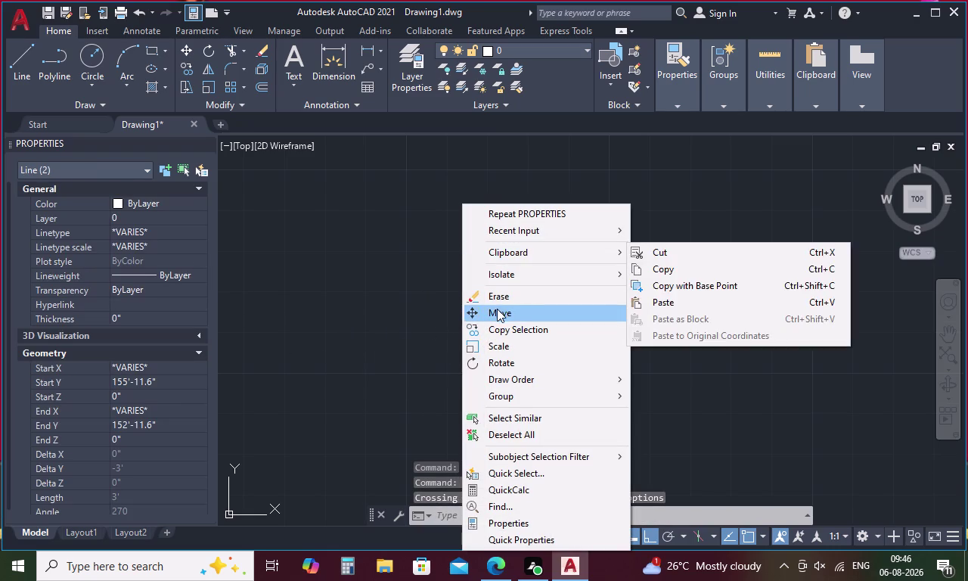
click(499, 327)
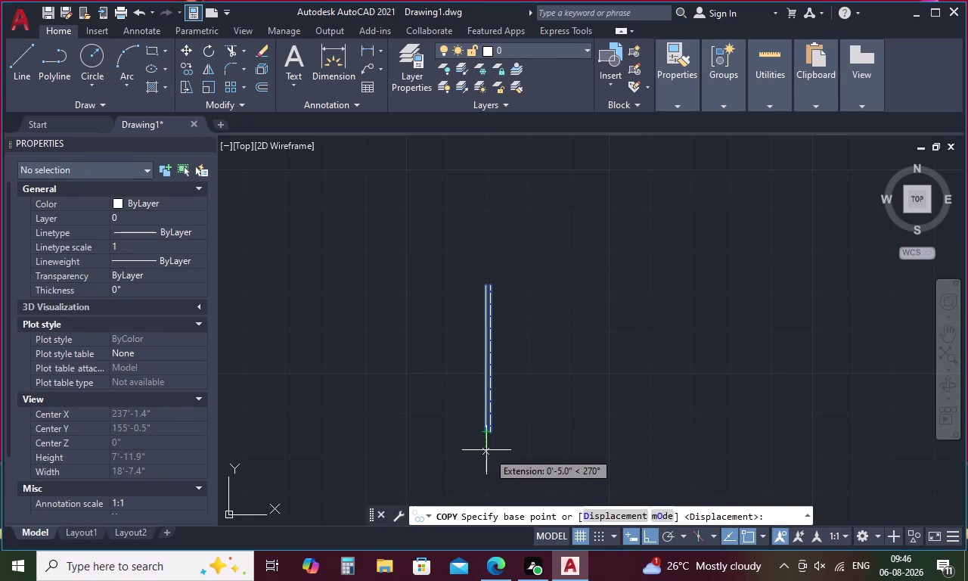
click(486, 433)
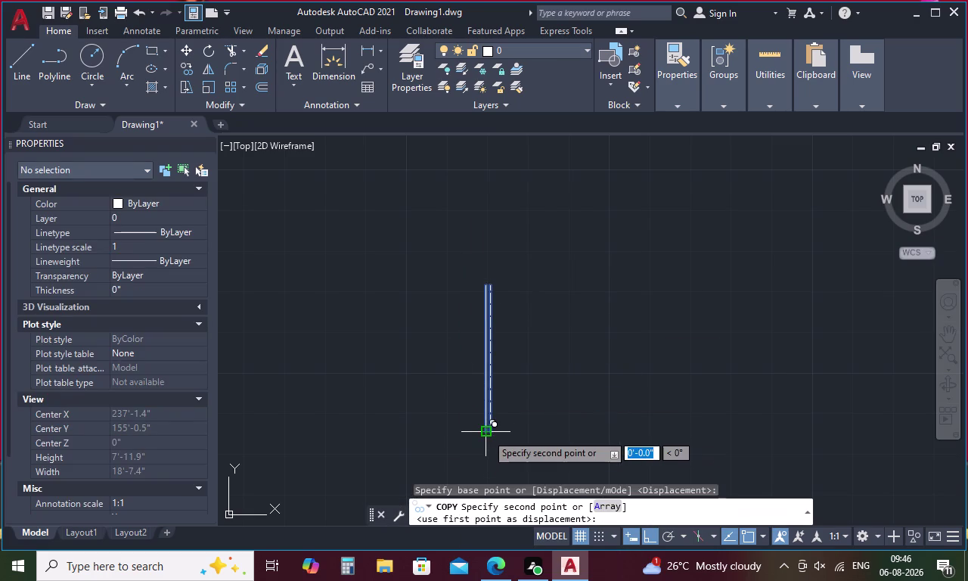
click(602, 504)
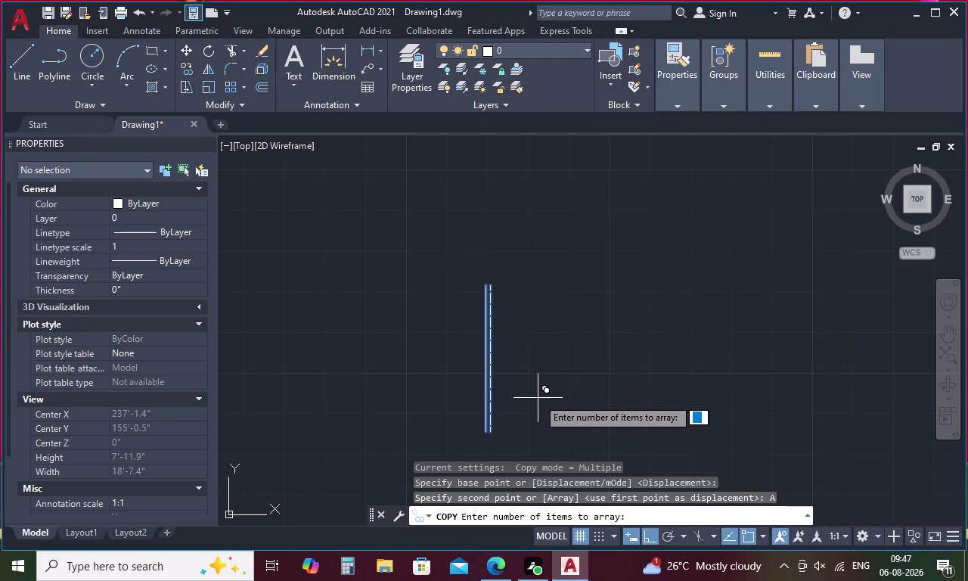
Array the line pair into 11 copies spaced 1' apart.
text(11)
key(Delete)
key(Return)
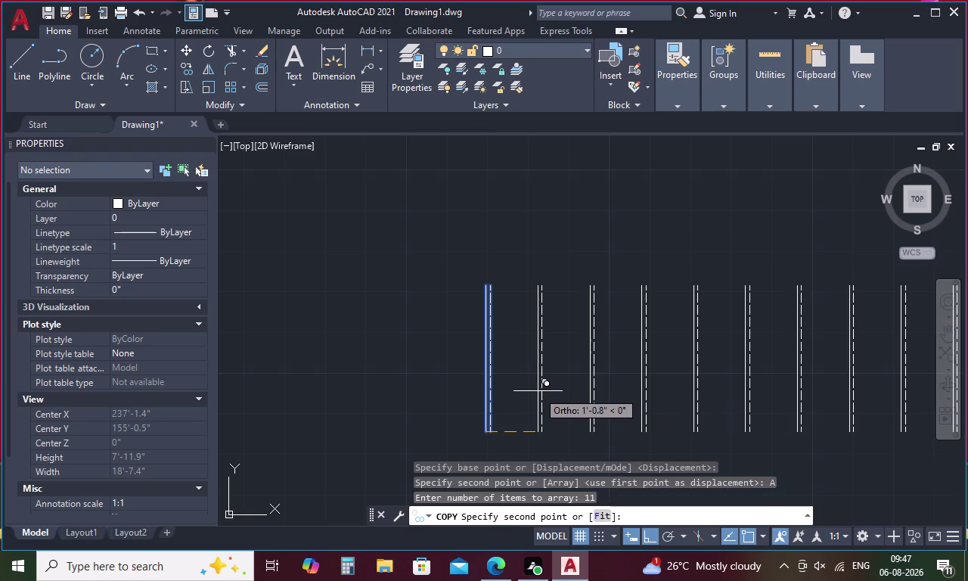
key(1)
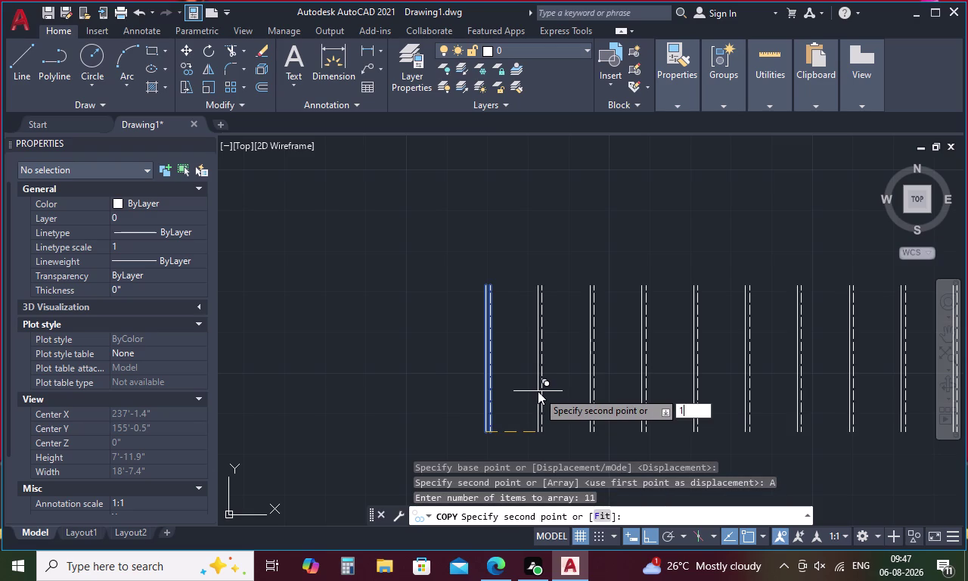
key(apostrophe)
key(Return)
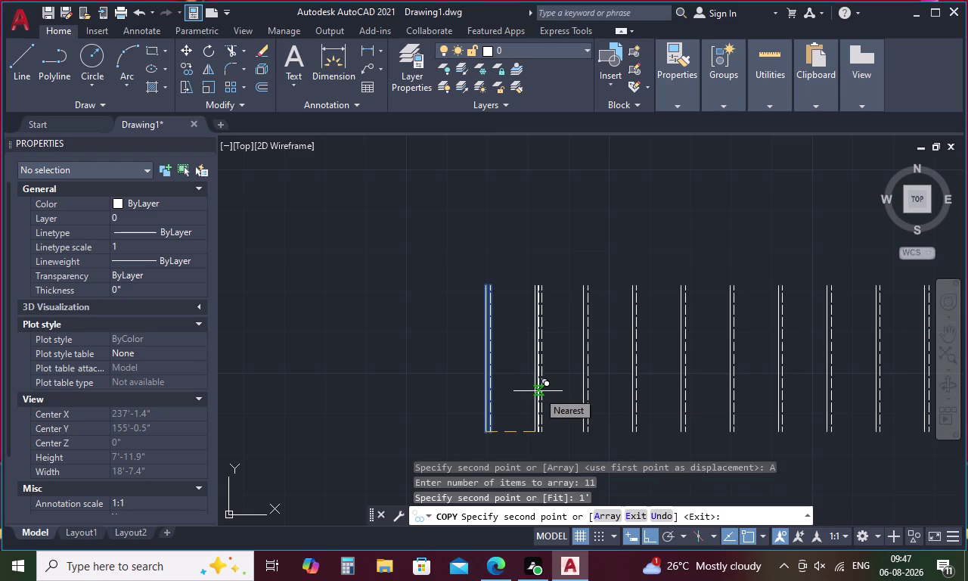
key(Escape)
scroll(down, 3)
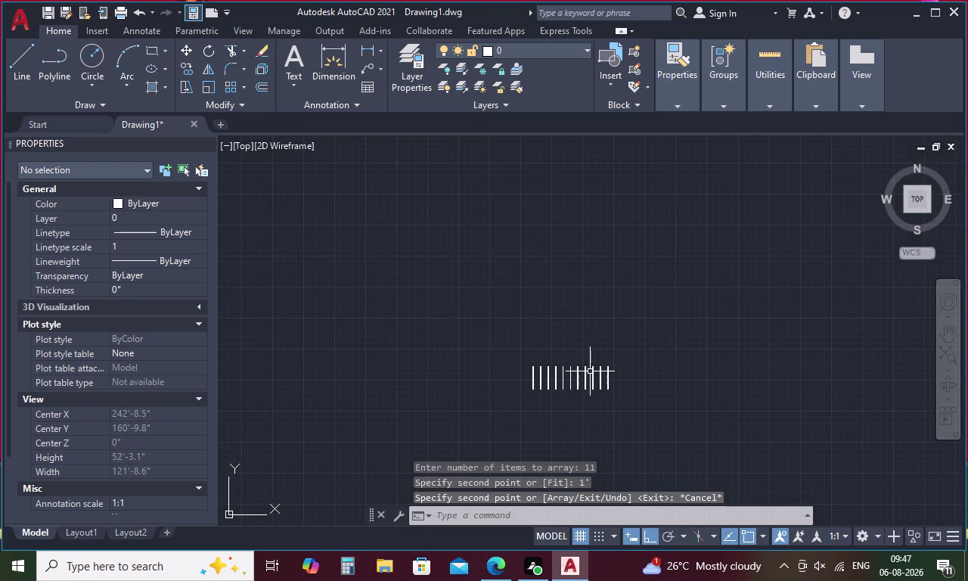
middle_drag(543, 392, 535, 381)
scroll(up, 3)
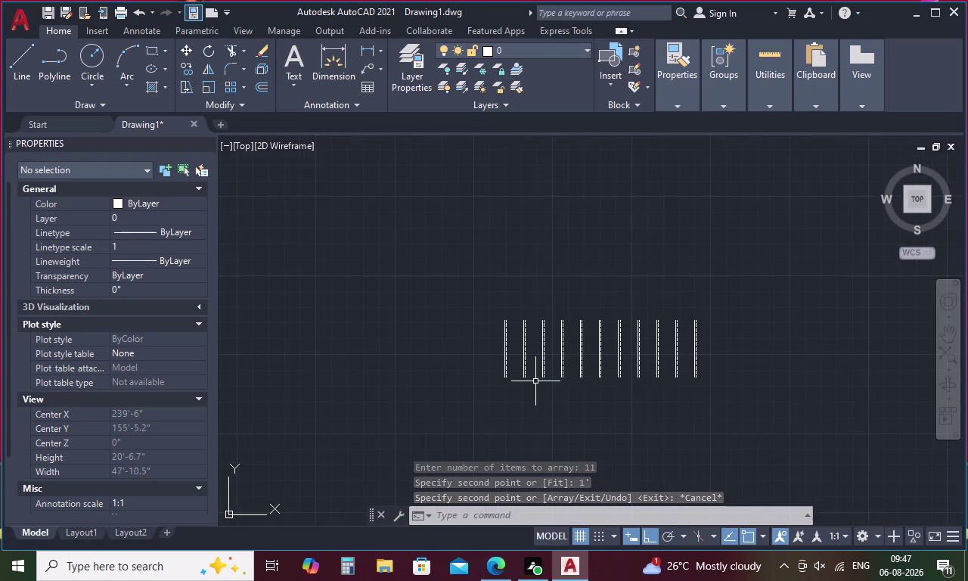
scroll(up, 3)
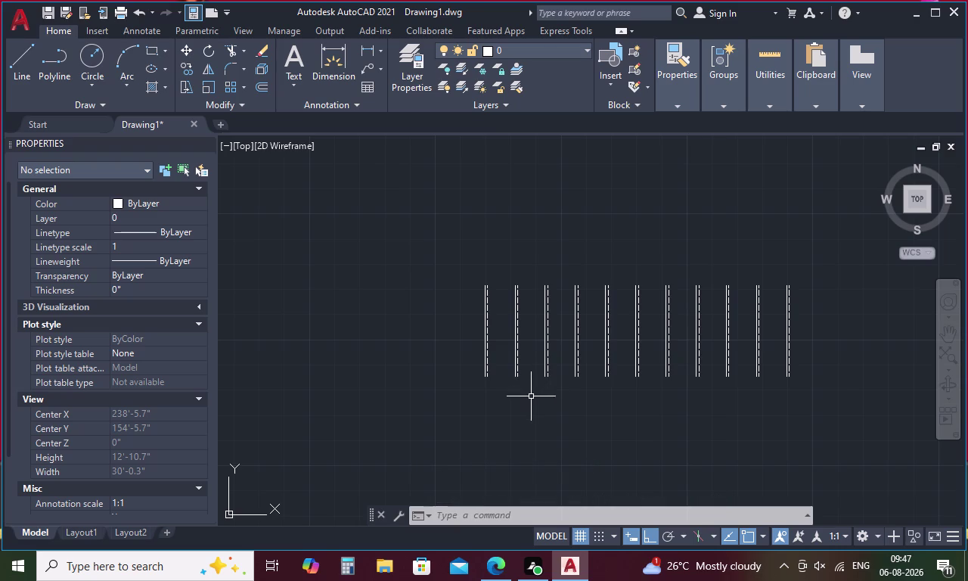
Mistype the offset command as '0' with 3', then cancel.
key(0)
key(Return)
key(3)
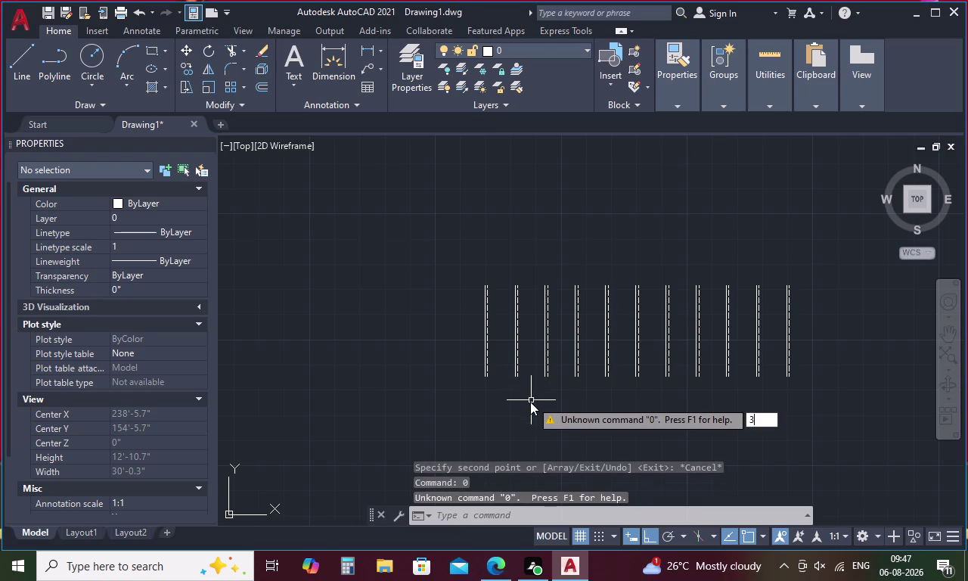
key(apostrophe)
key(Return)
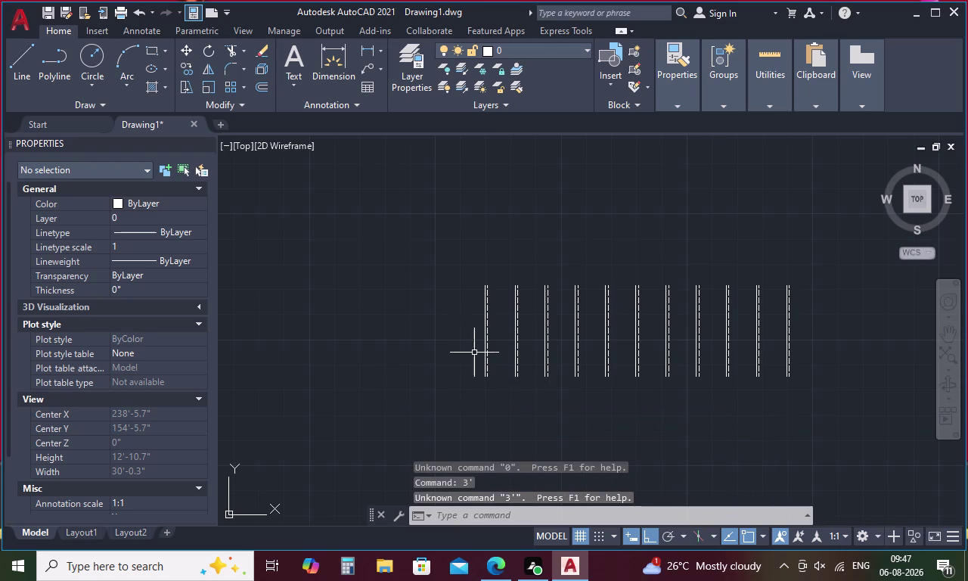
key(Escape)
key(Escape)
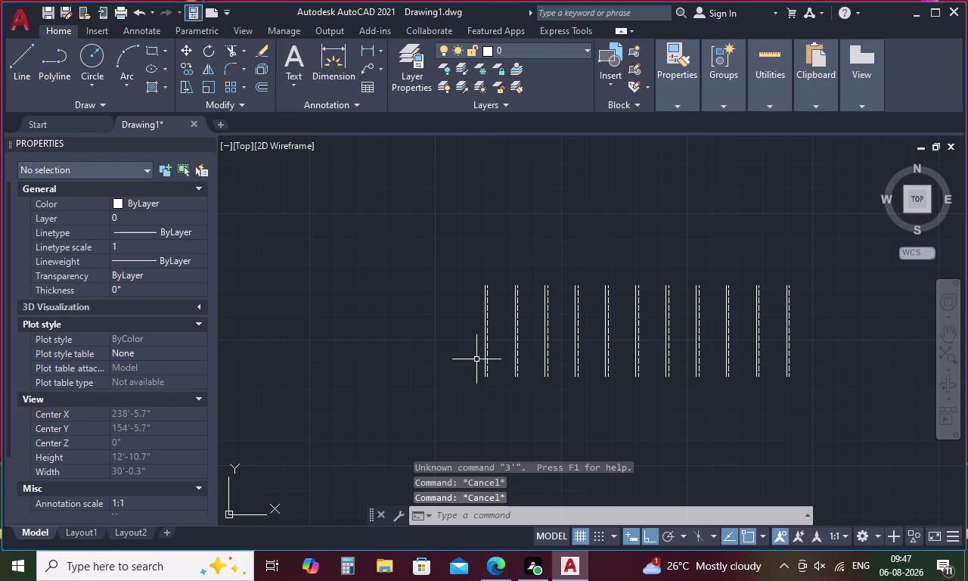
Offset the first tread line 3' to its left.
key(o)
key(Return)
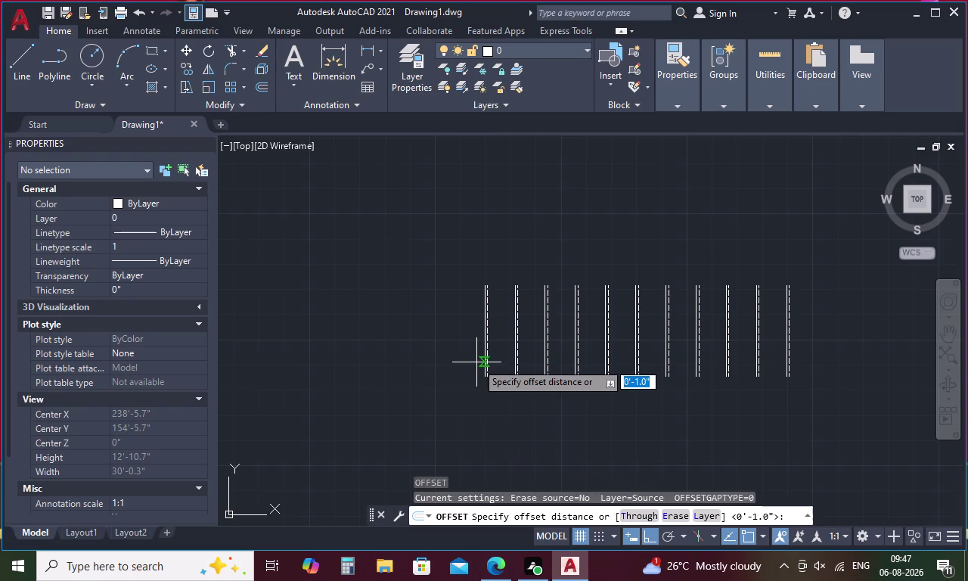
key(3)
key(apostrophe)
key(Return)
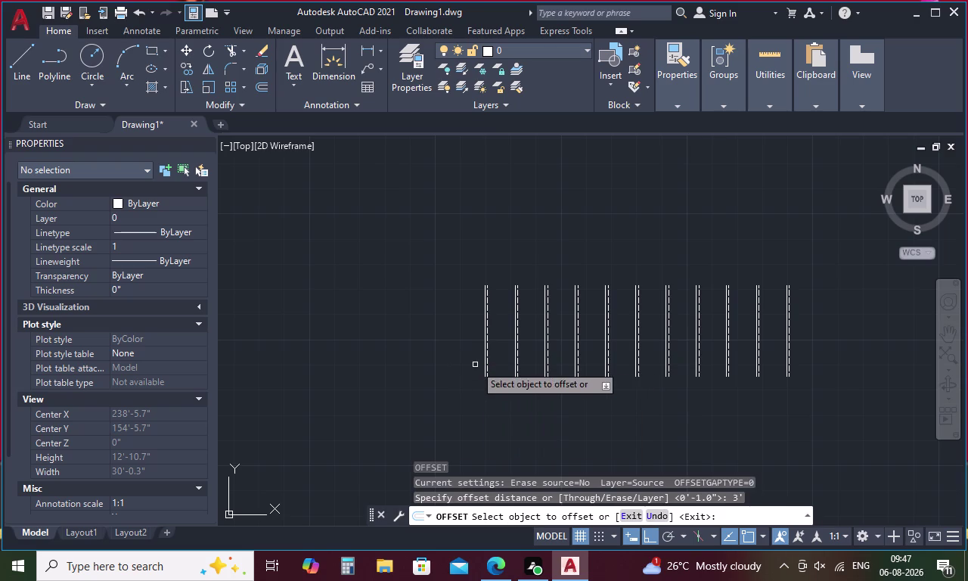
scroll(up, 3)
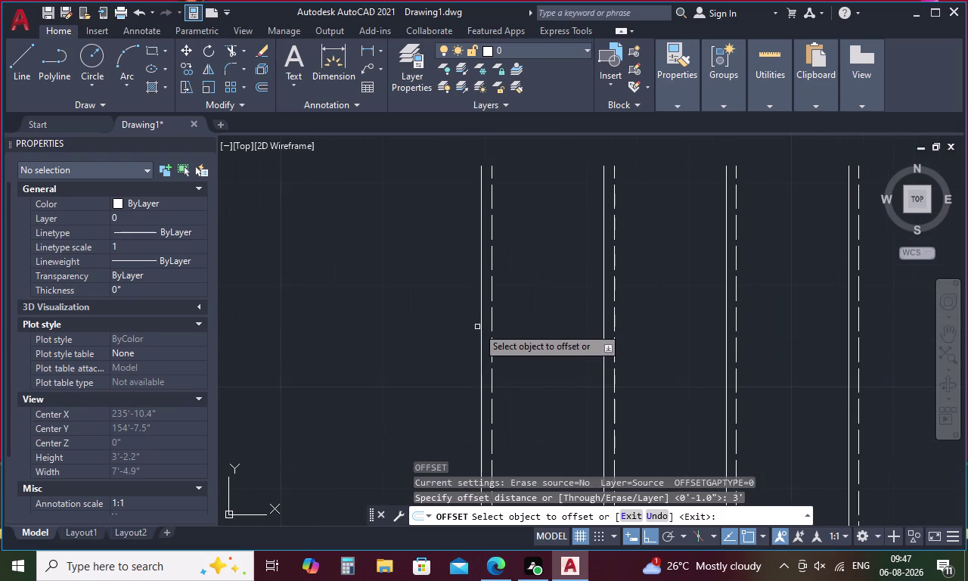
click(481, 322)
click(407, 336)
scroll(down, 3)
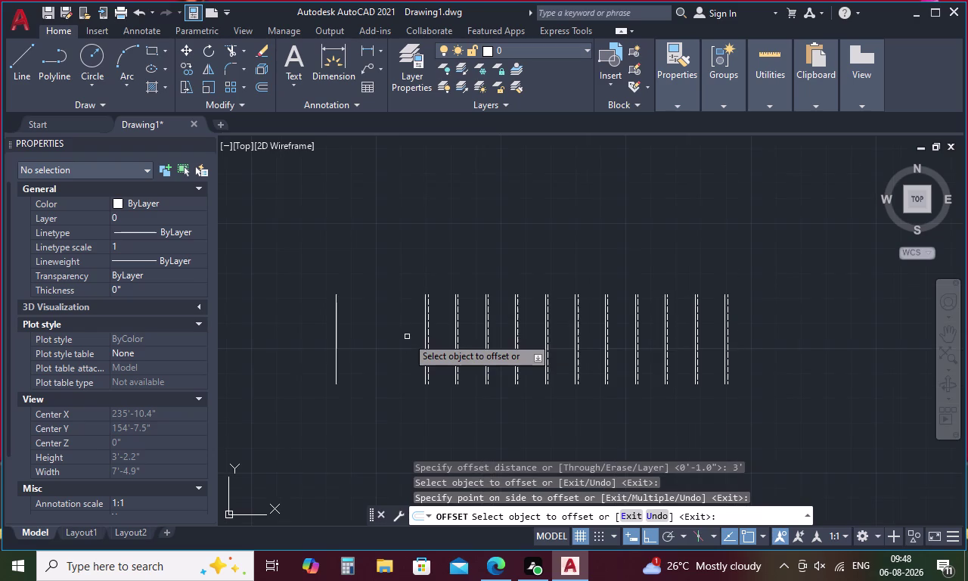
key(Escape)
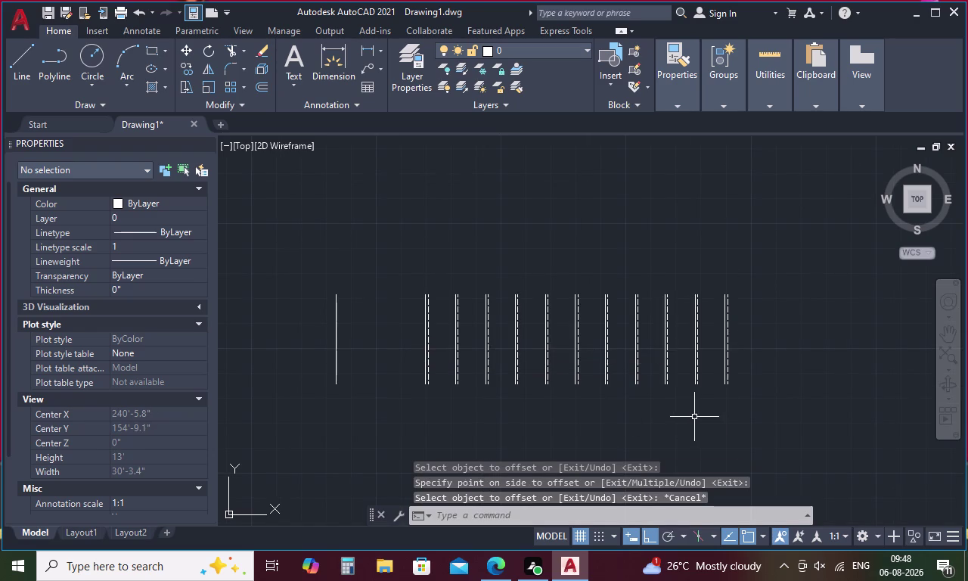
Draw the top edge line from the landing line's top to the last tread line's top.
key(l)
key(Return)
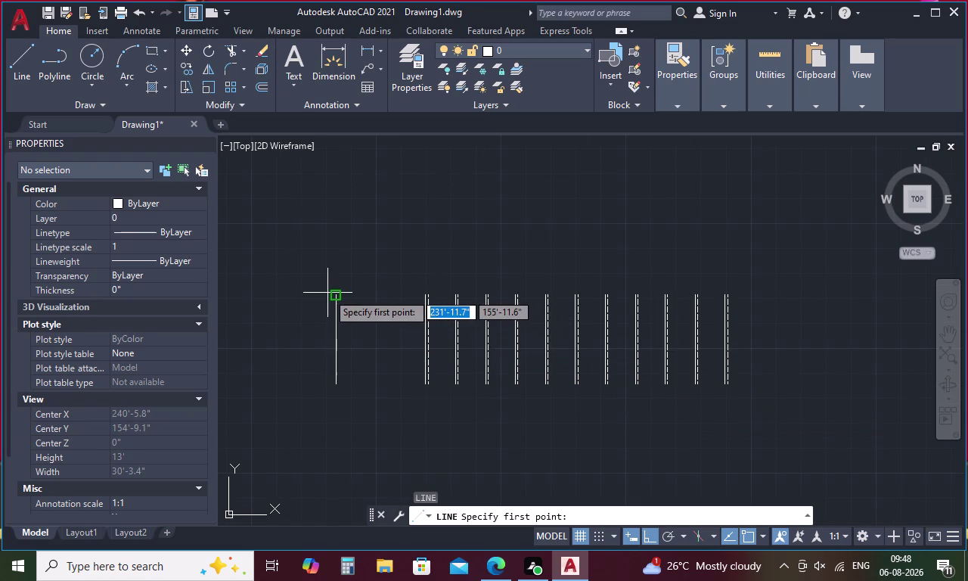
scroll(up, 3)
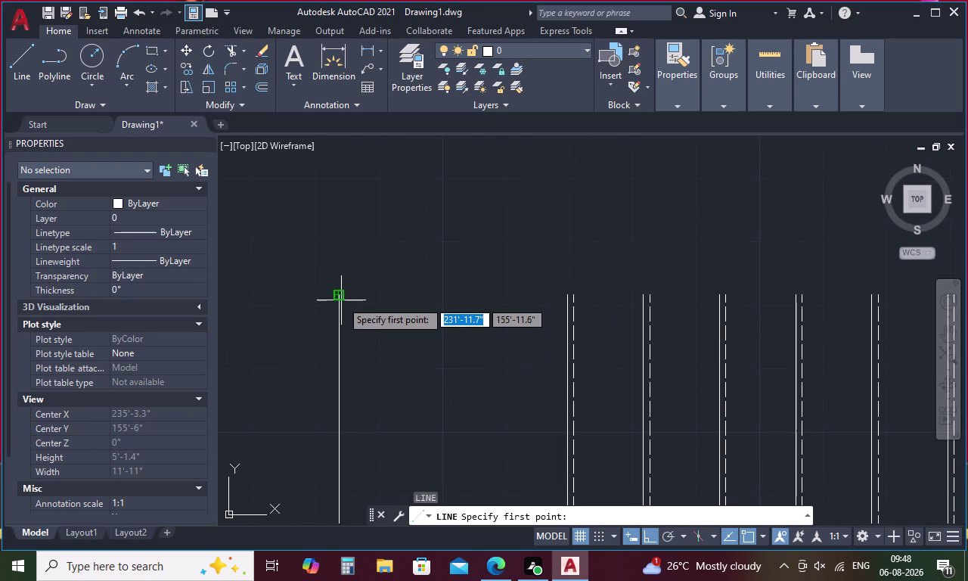
click(341, 298)
scroll(down, 3)
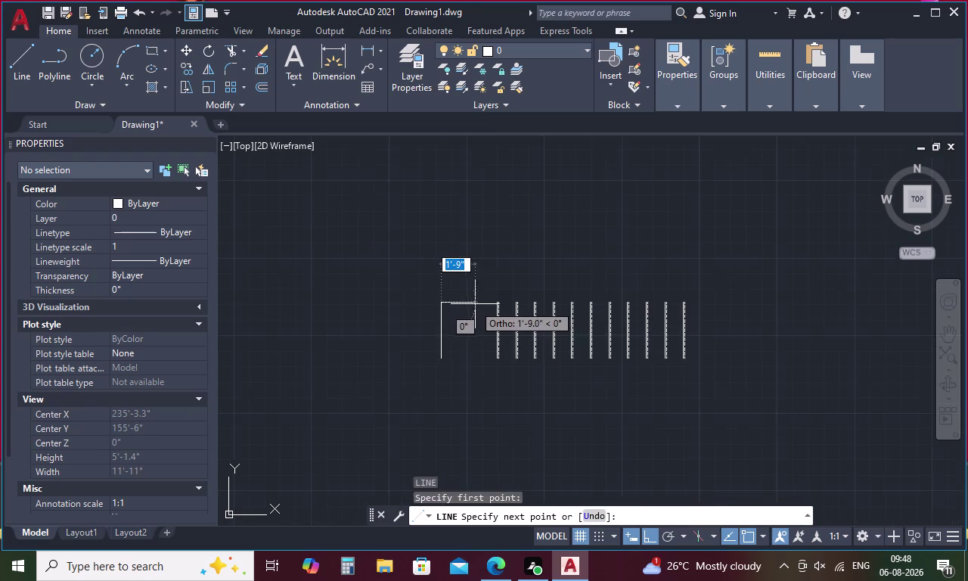
scroll(up, 3)
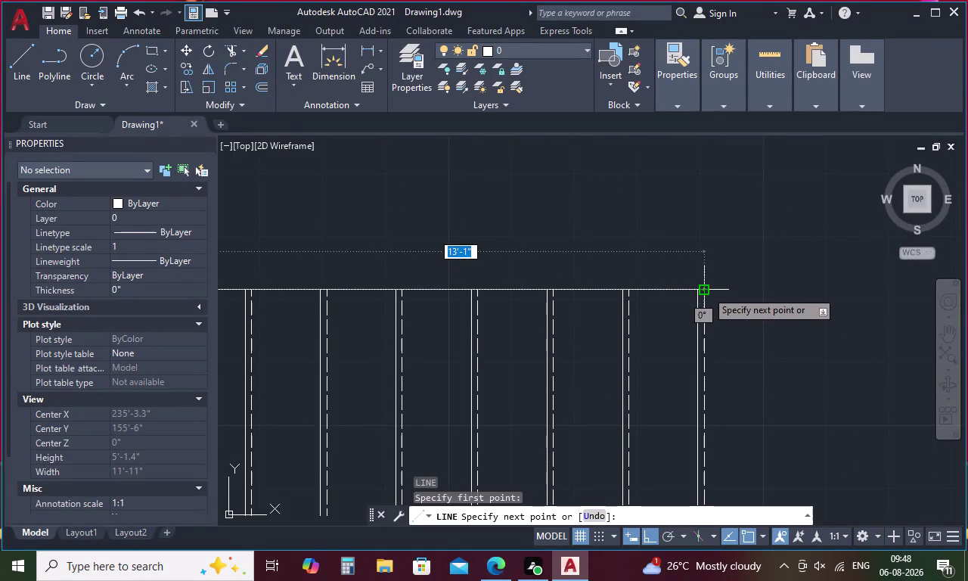
click(706, 290)
key(space)
key(Escape)
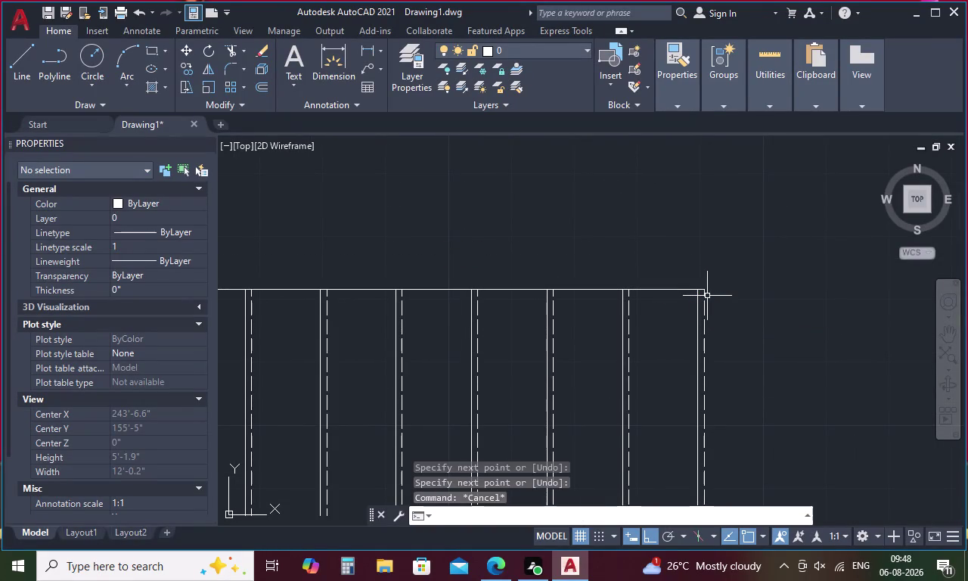
Begin an offset with a 3' distance, cancel it, and restart the offset command.
key(space)
key(o)
key(Return)
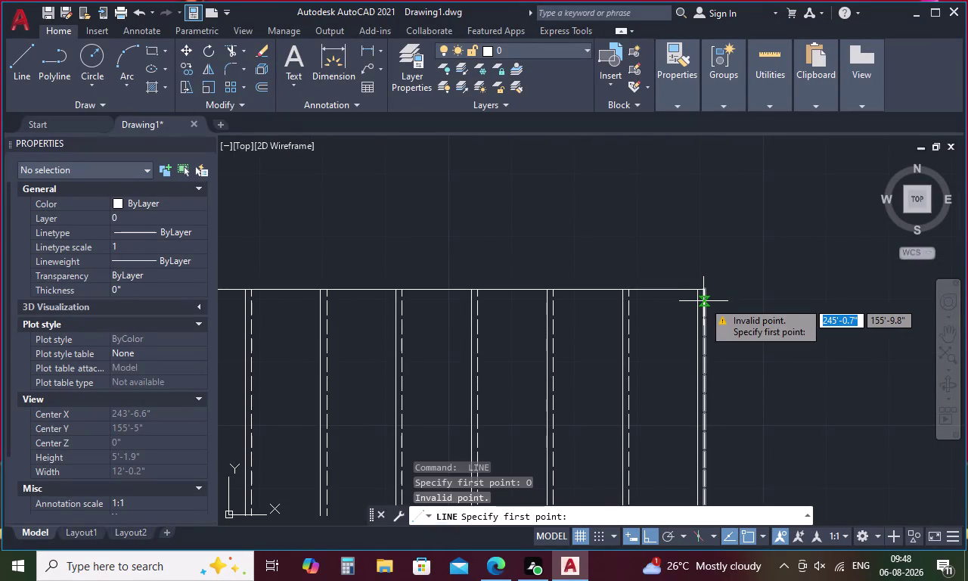
key(3)
key(apostrophe)
key(Return)
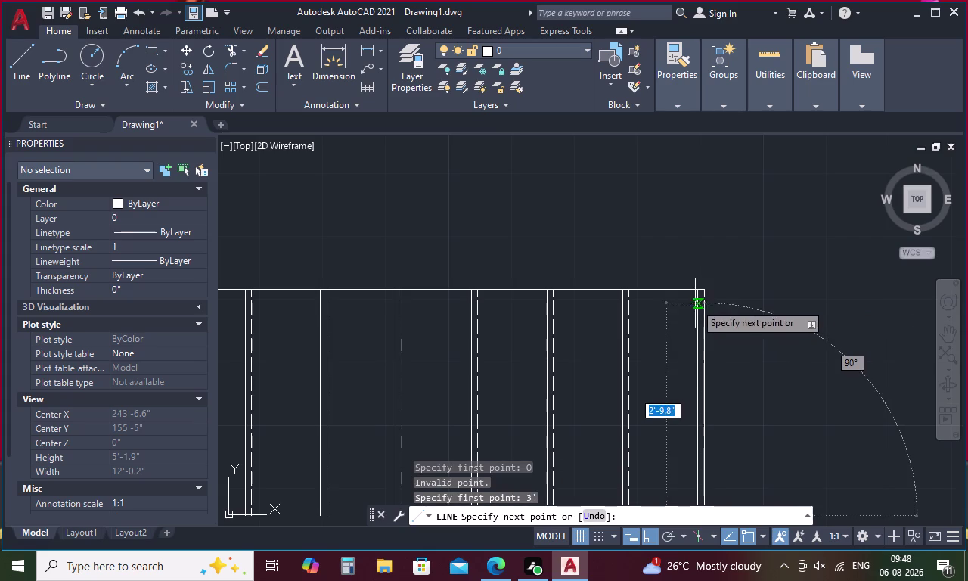
key(Escape)
key(o)
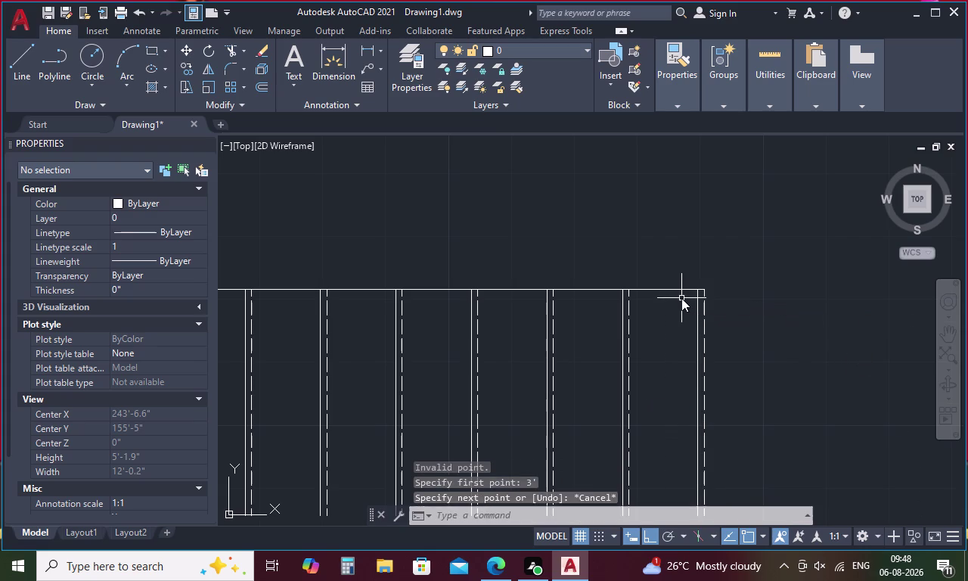
key(Return)
Offset the top edge line 3' downward to form the stair's bottom edge.
key(3)
key(apostrophe)
key(Return)
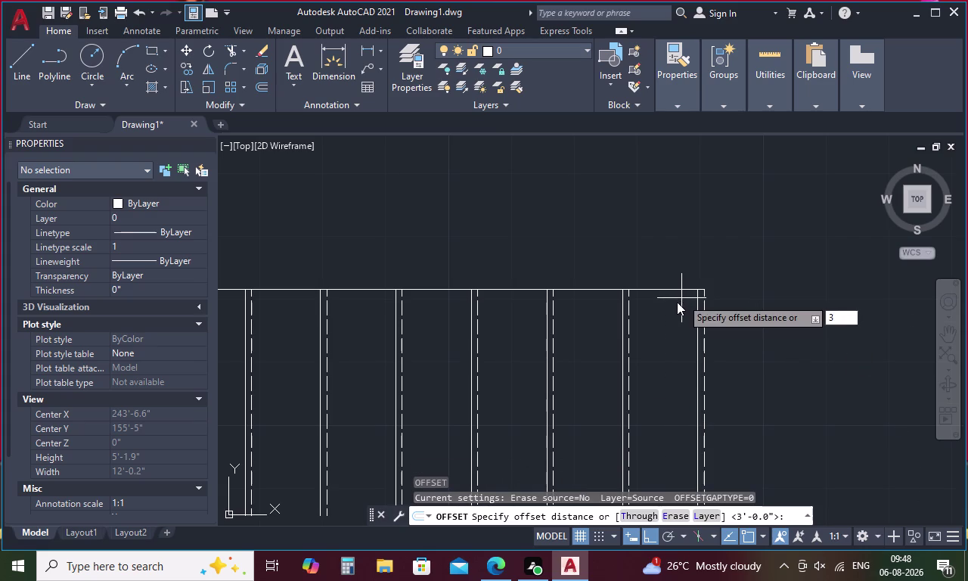
click(668, 290)
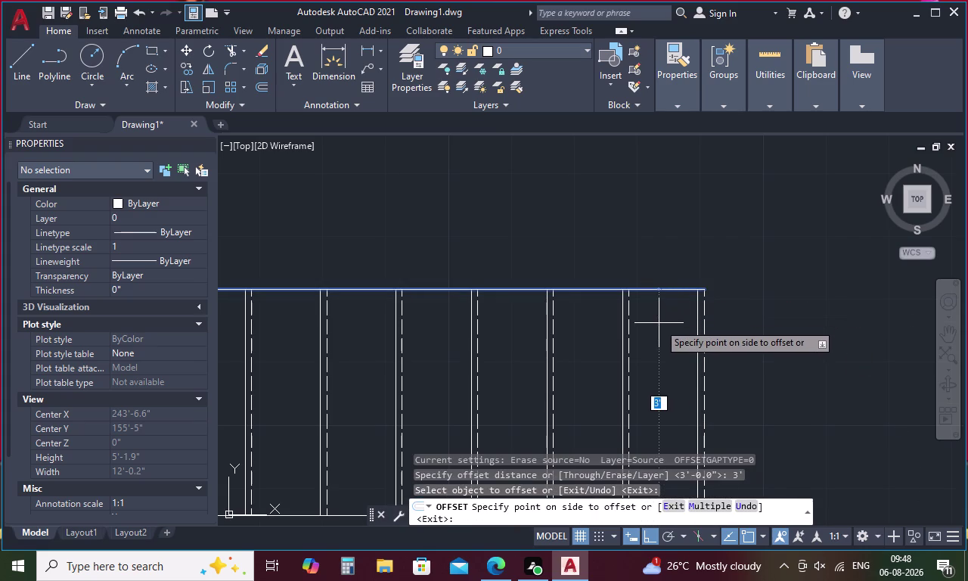
click(659, 323)
Set a 0.75 offset on the bottom edge, then cancel it and restart OFFSET.
scroll(down, 3)
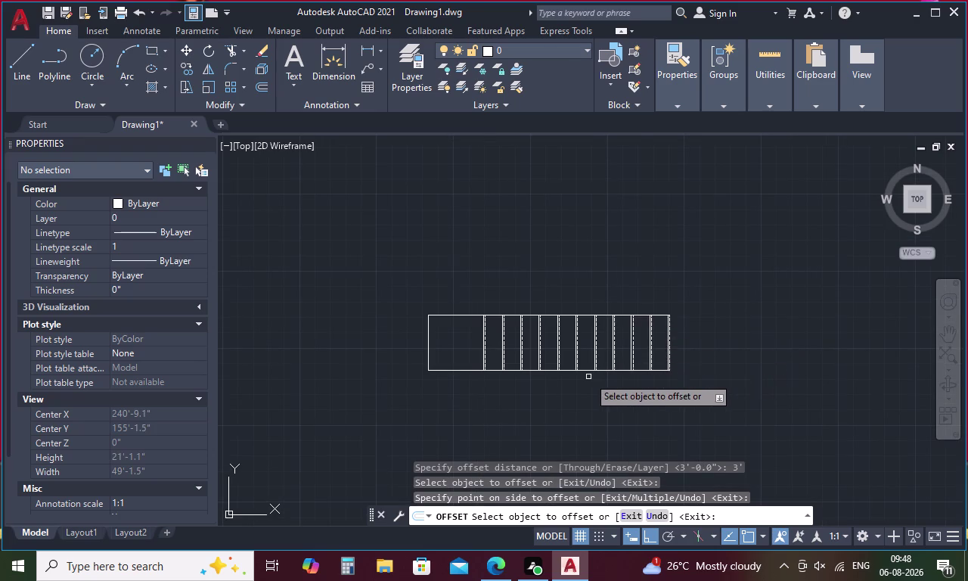
scroll(up, 3)
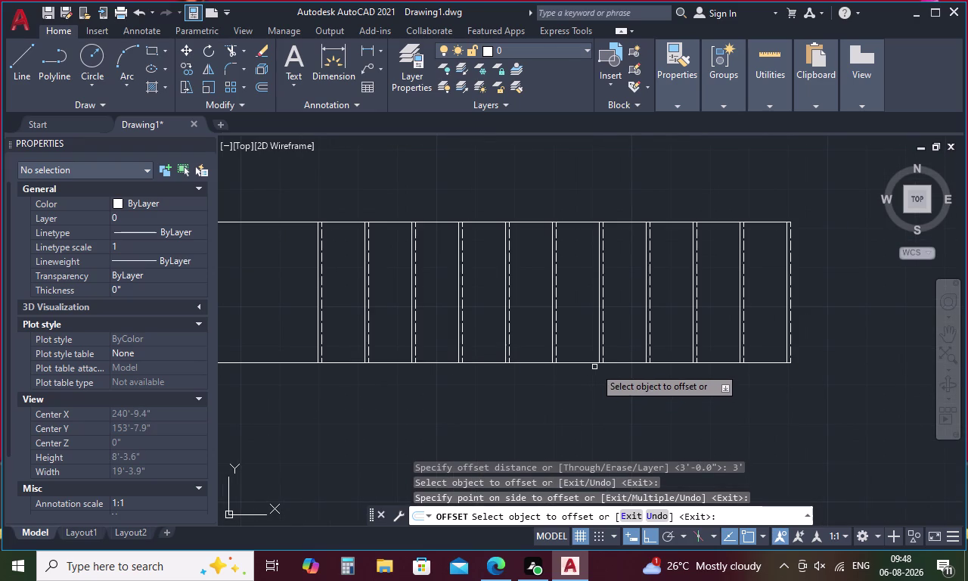
text(O)
key(space)
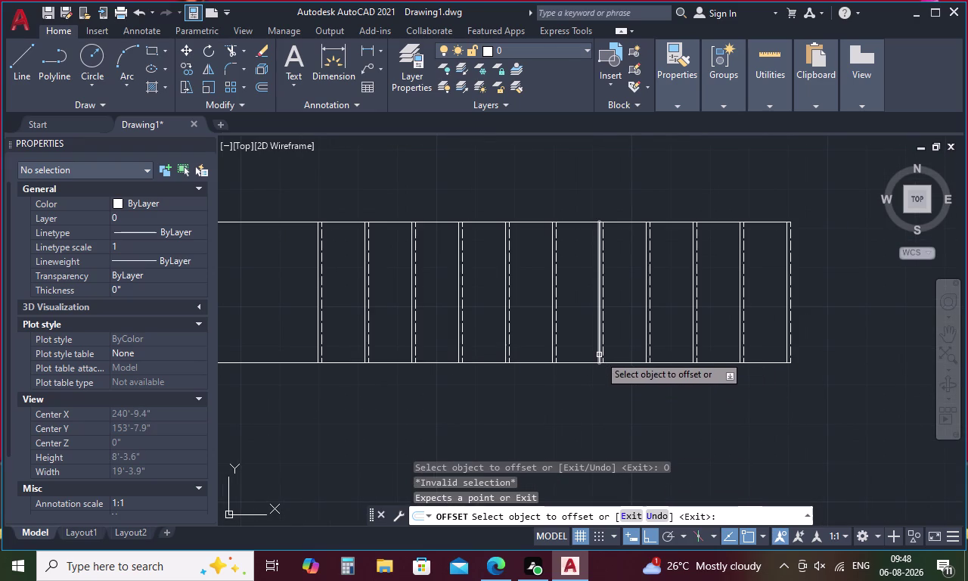
text(.7)
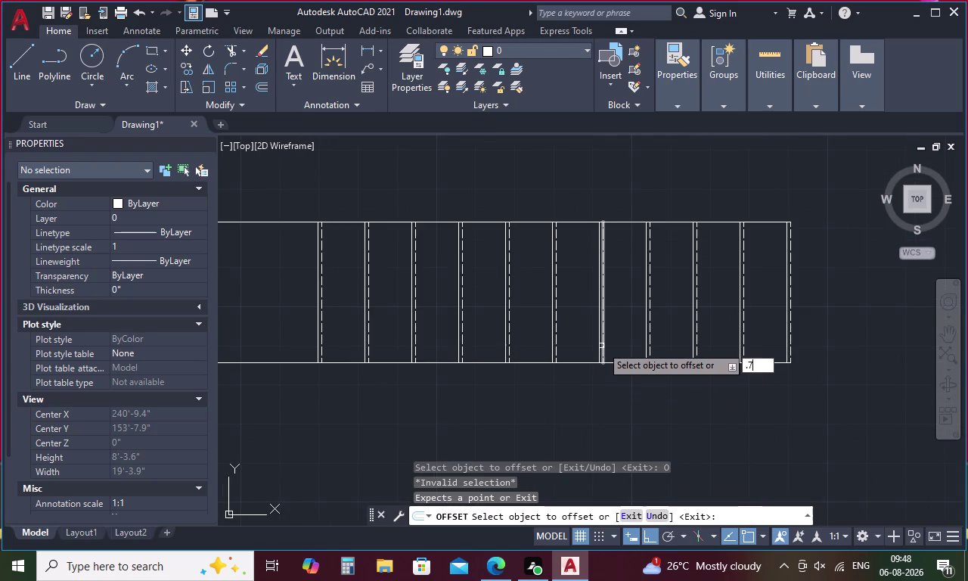
text(5)
key(space)
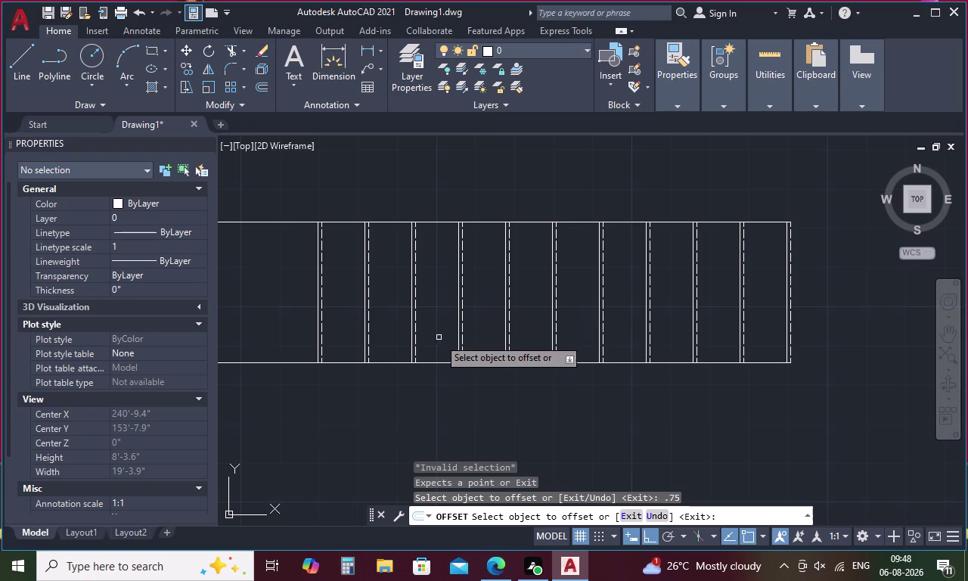
click(443, 363)
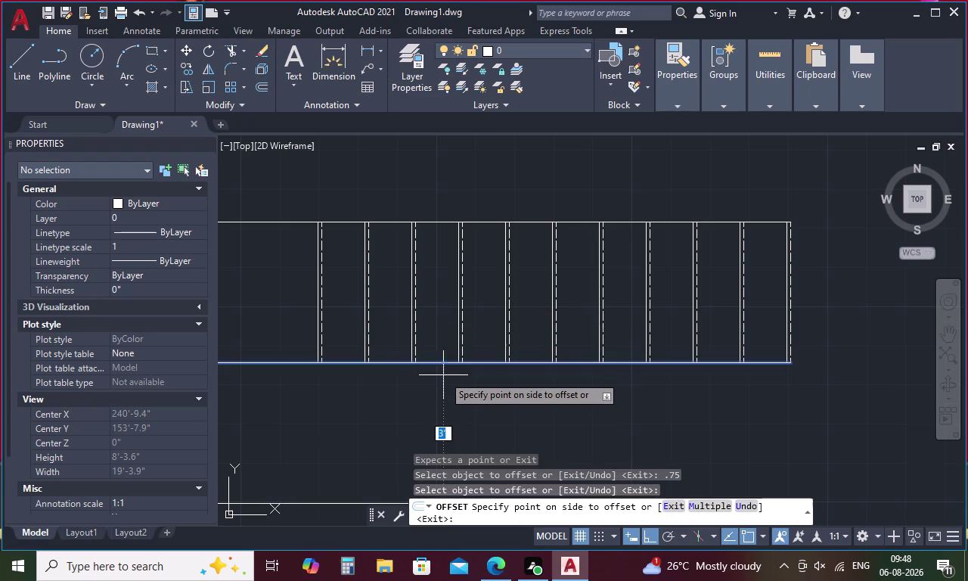
key(Escape)
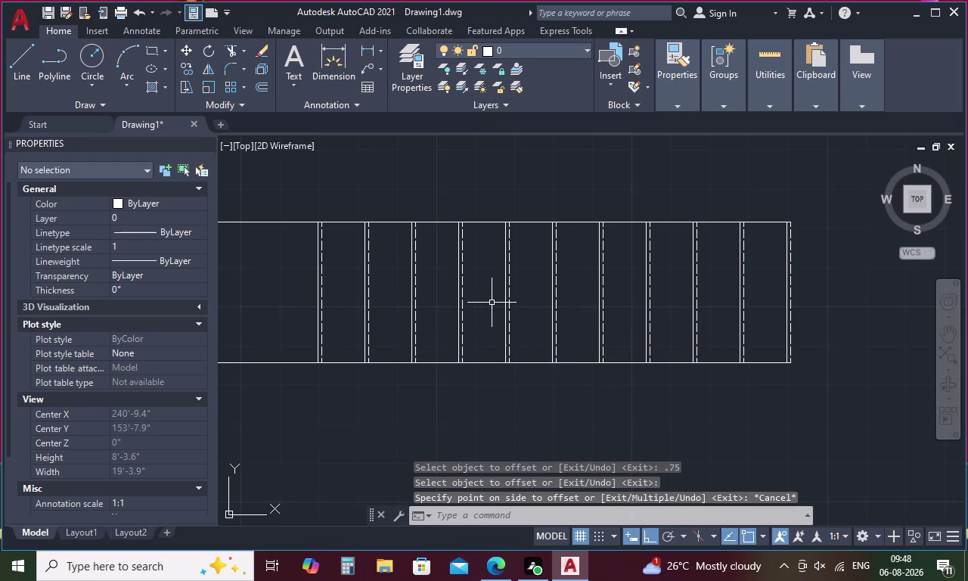
key(o)
key(Return)
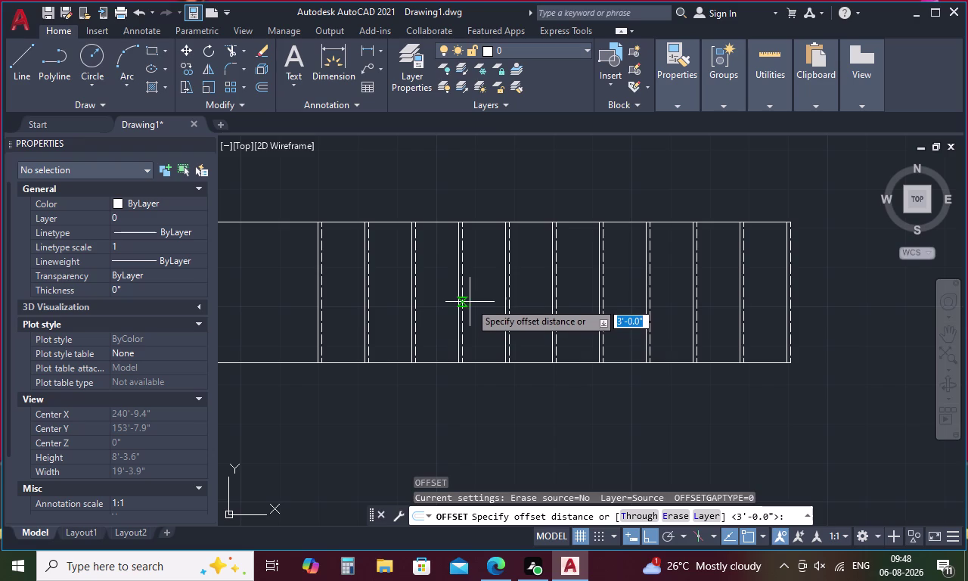
Offset the stair plan's bottom edge 0.75 downward.
key(period)
text(7)
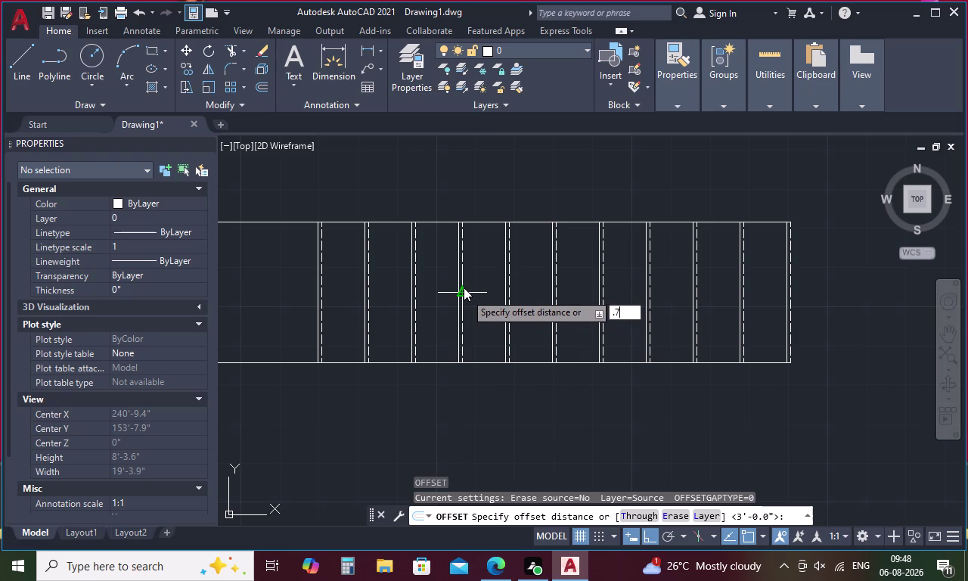
text(5)
key(space)
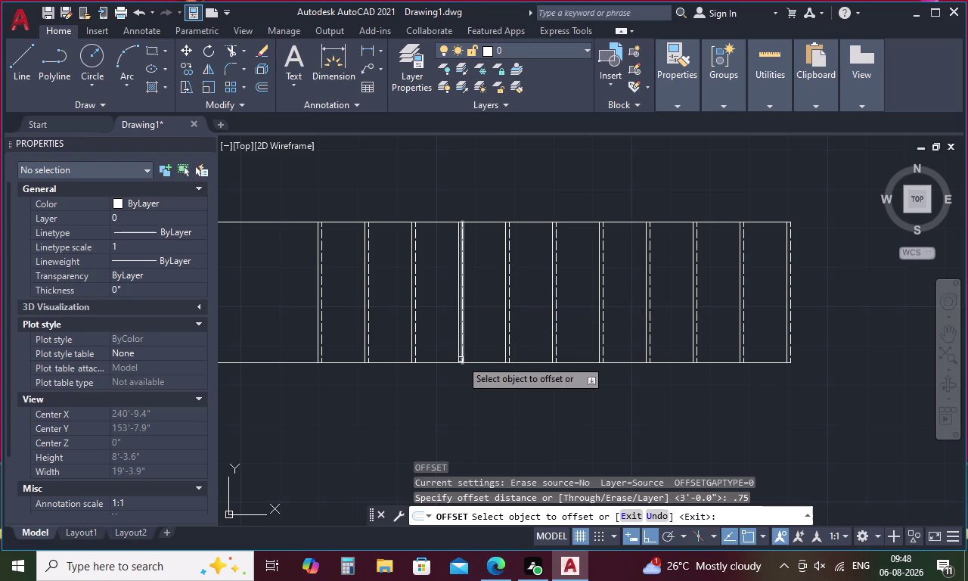
click(476, 361)
click(476, 378)
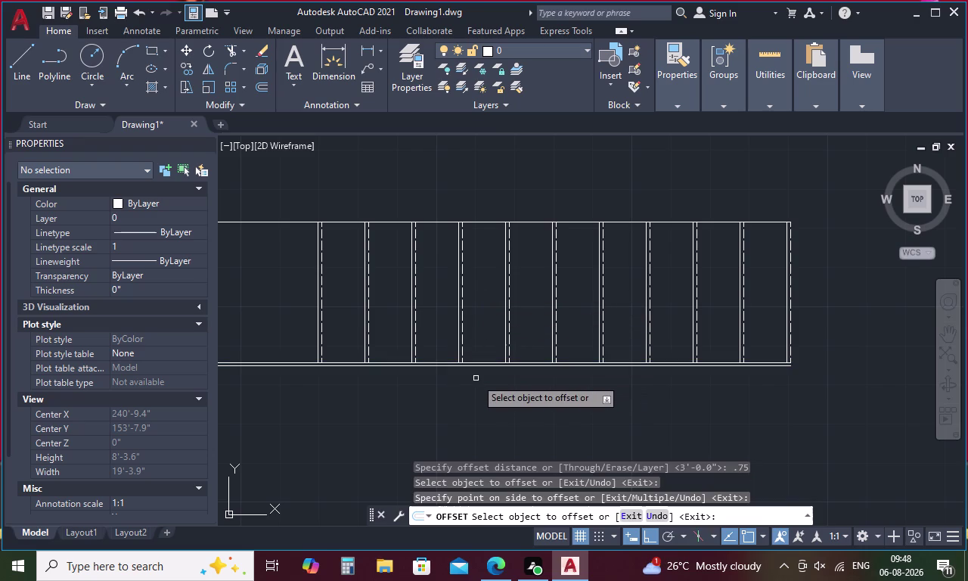
key(space)
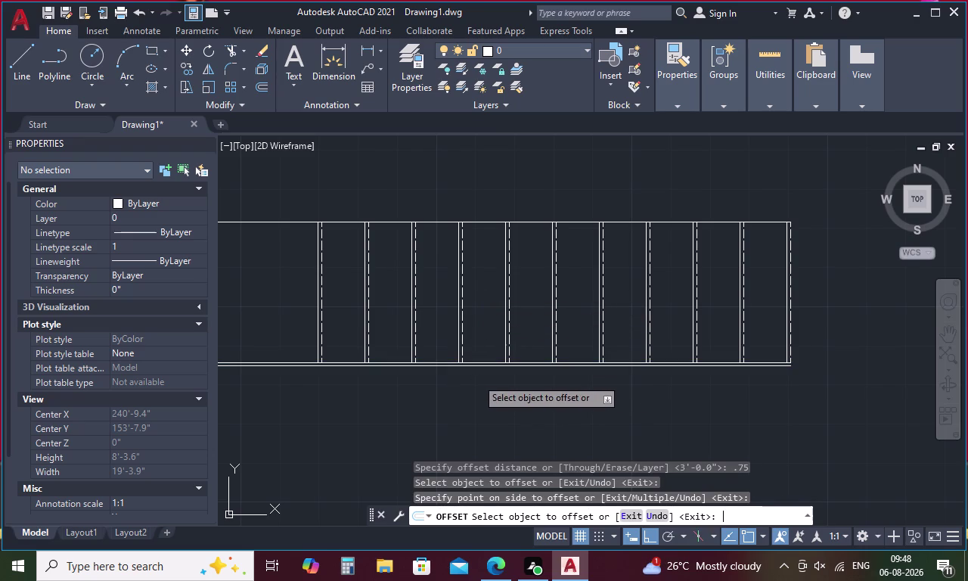
Offset the lower bottom edge line 9 inches downward.
key(space)
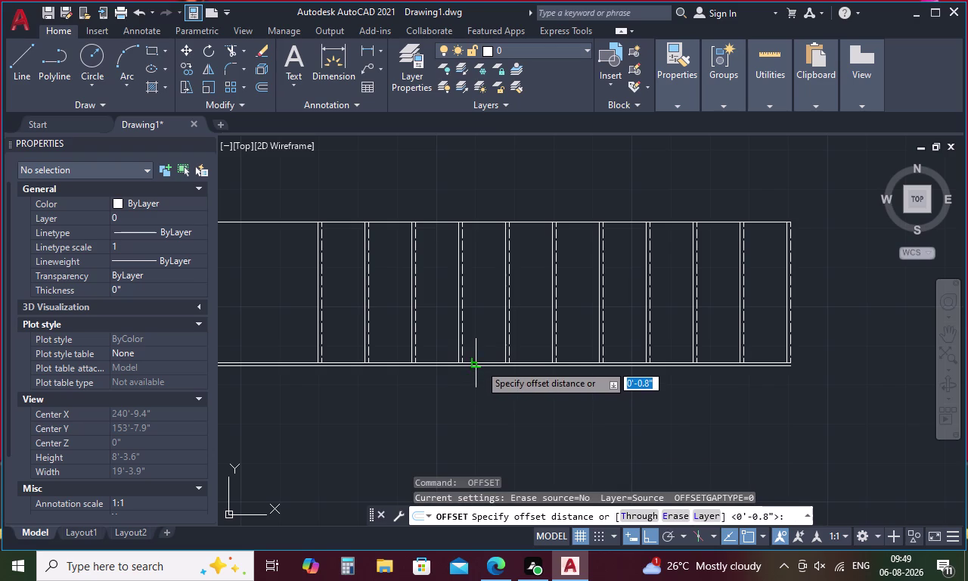
key(9)
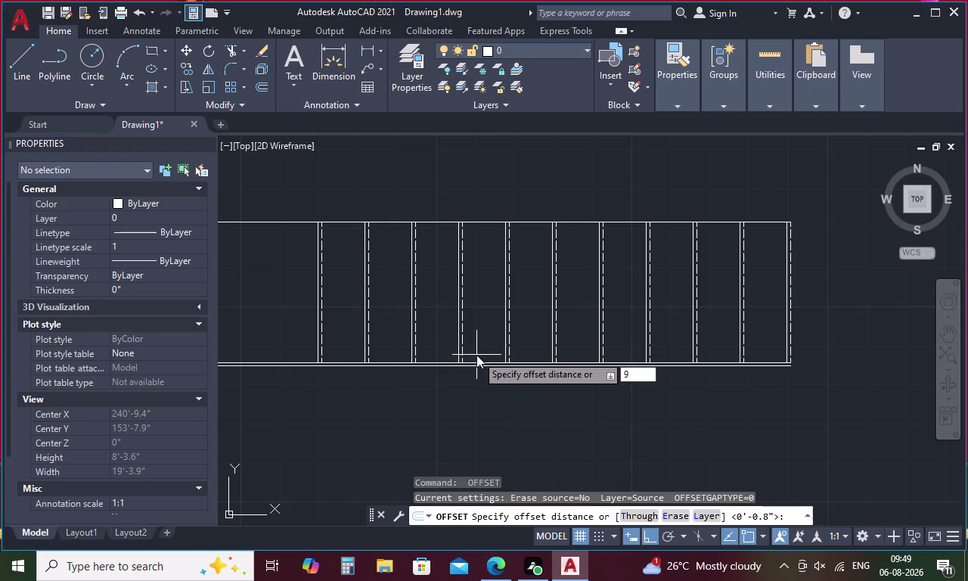
key(Return)
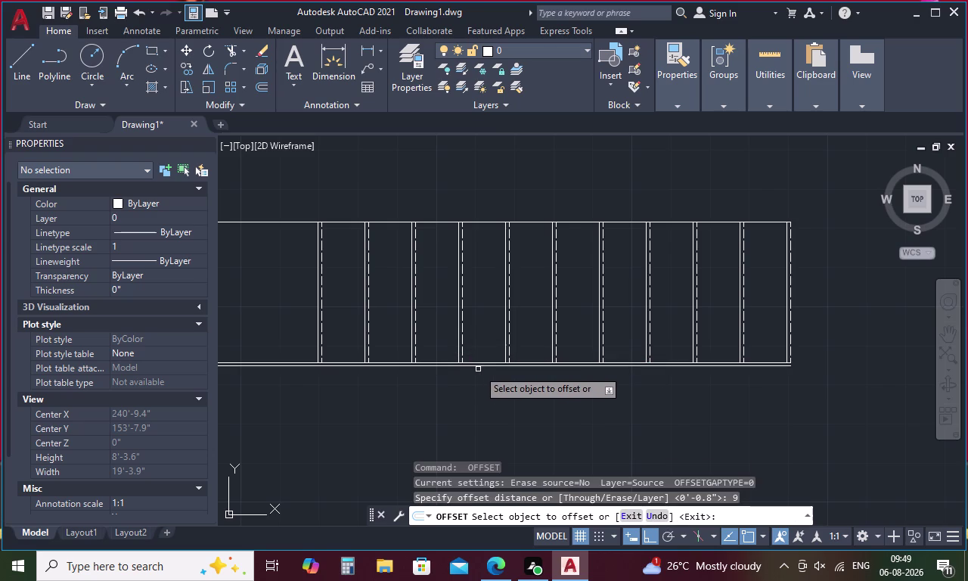
click(482, 366)
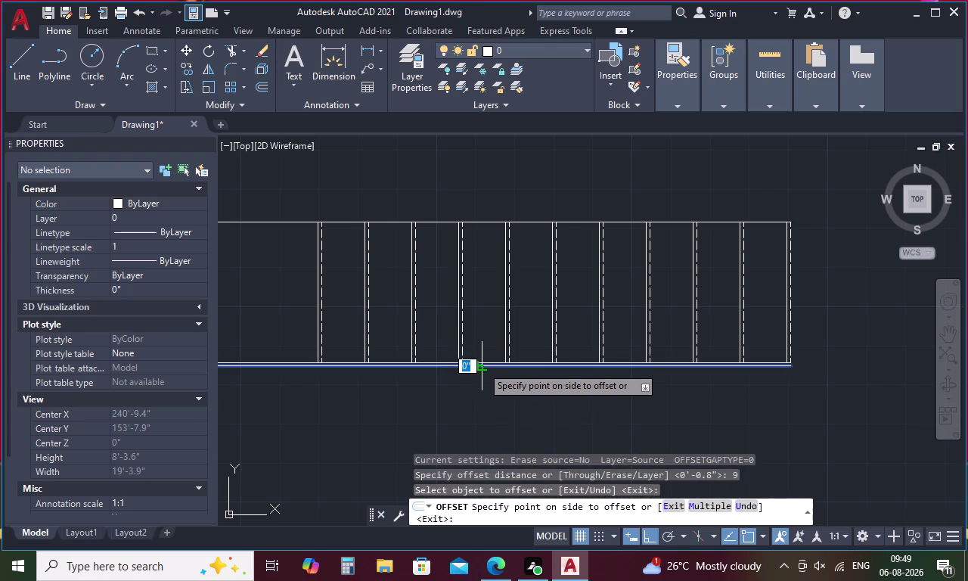
click(479, 382)
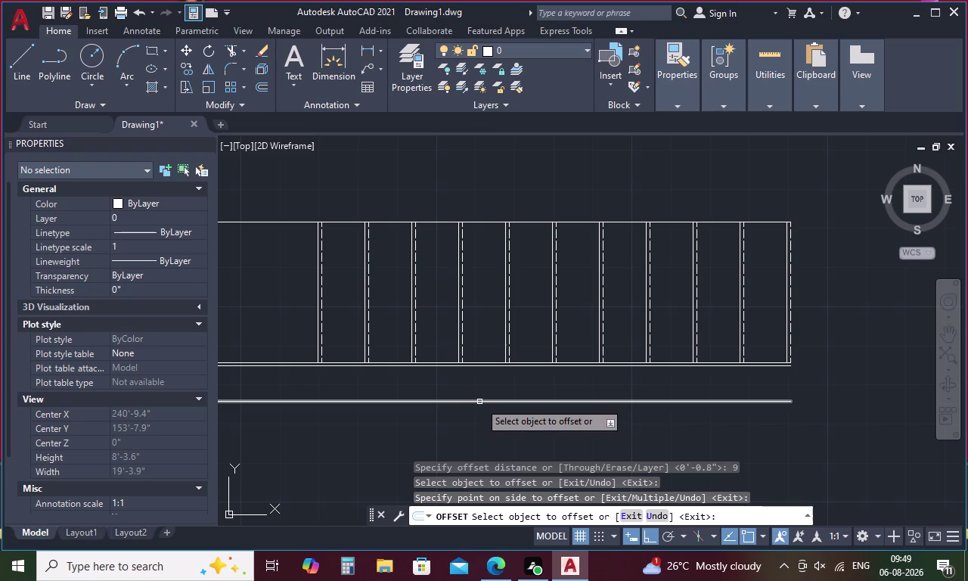
click(480, 401)
key(Escape)
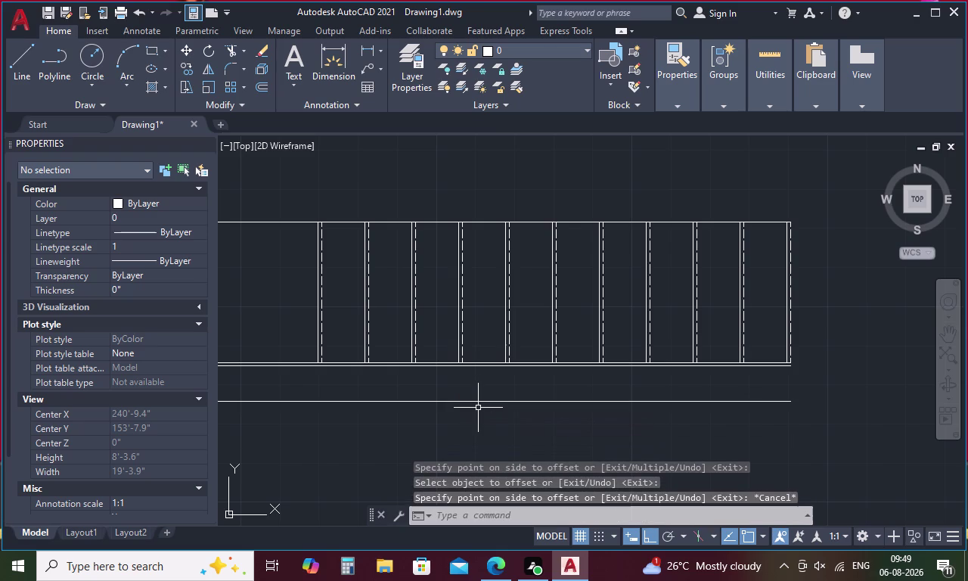
Offset the 9-inch-lower line a further 0.75 downward, forming a double line.
text(O .)
text(7)
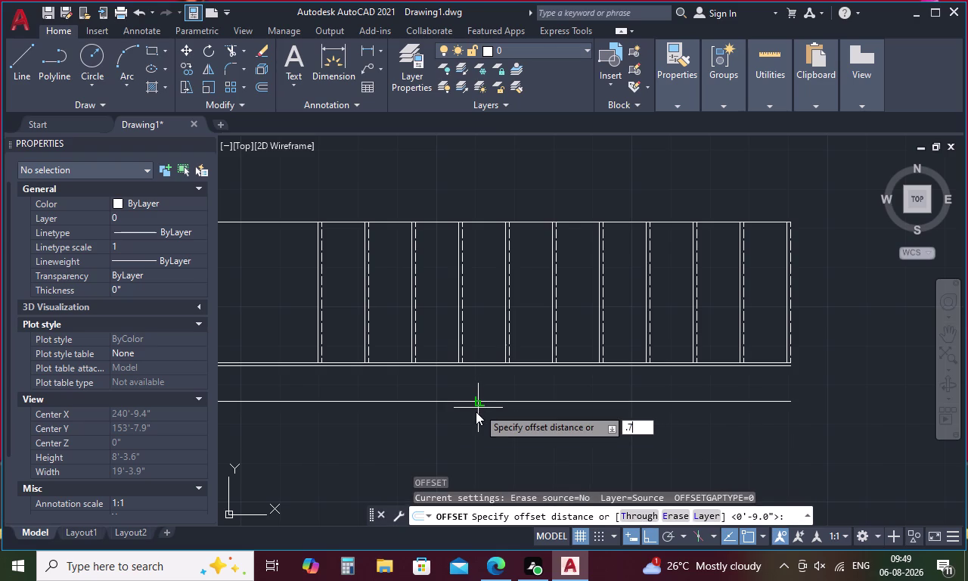
text(5)
key(space)
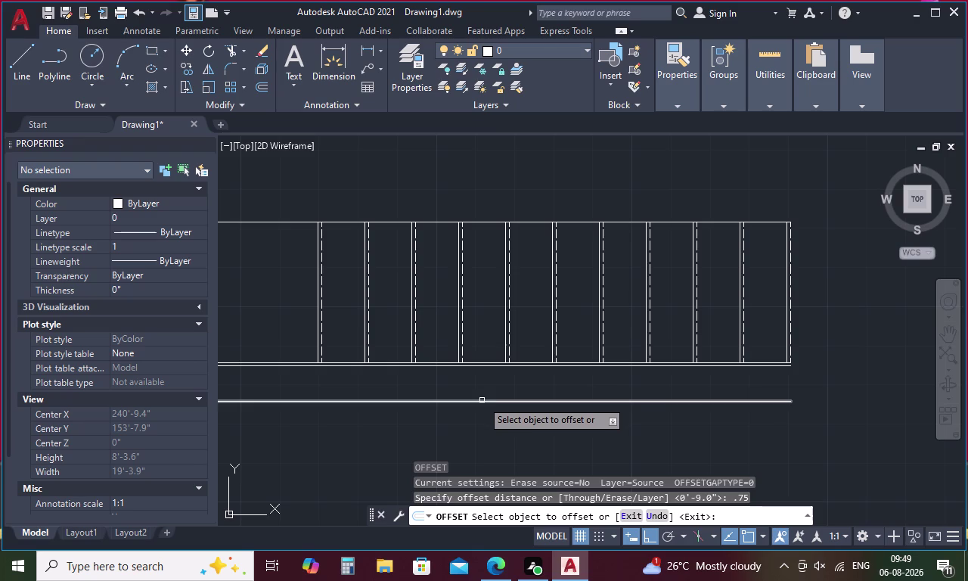
click(482, 400)
click(480, 413)
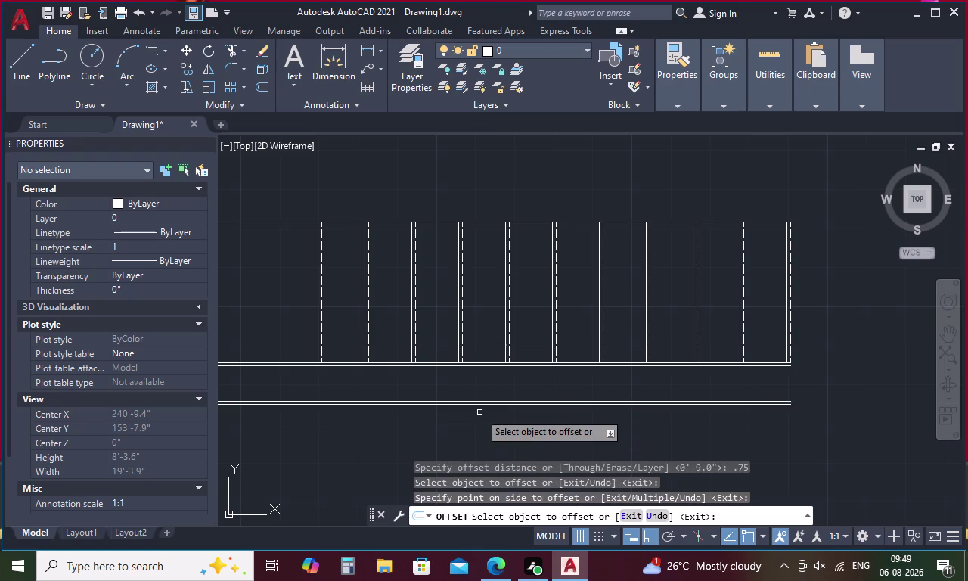
key(Escape)
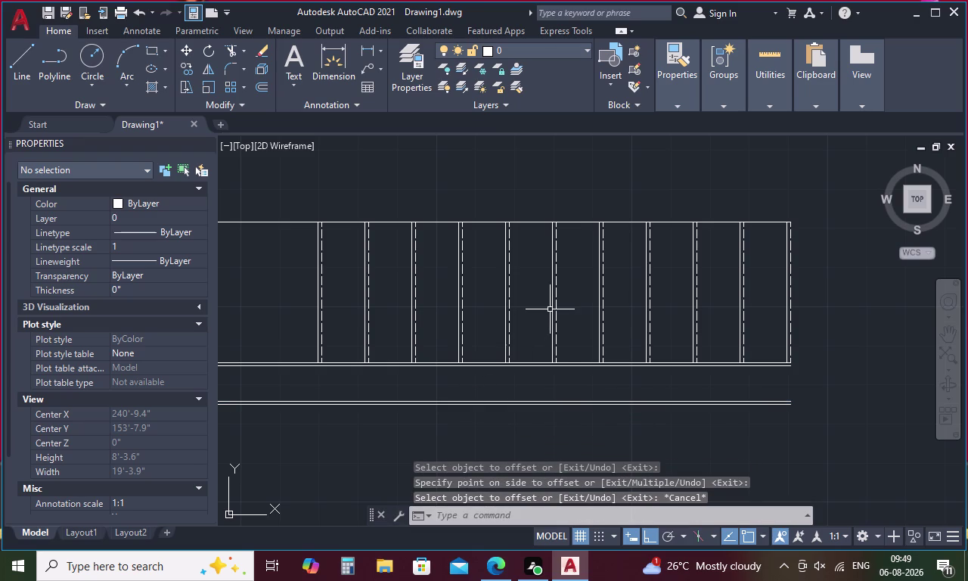
key(space)
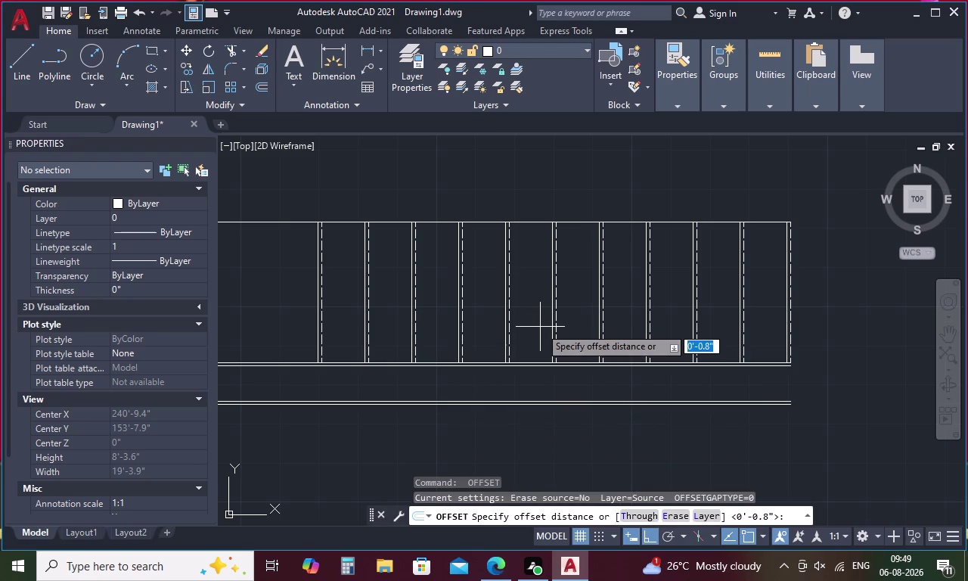
Offset the stair plan's top edge 2 inches upward.
key(space)
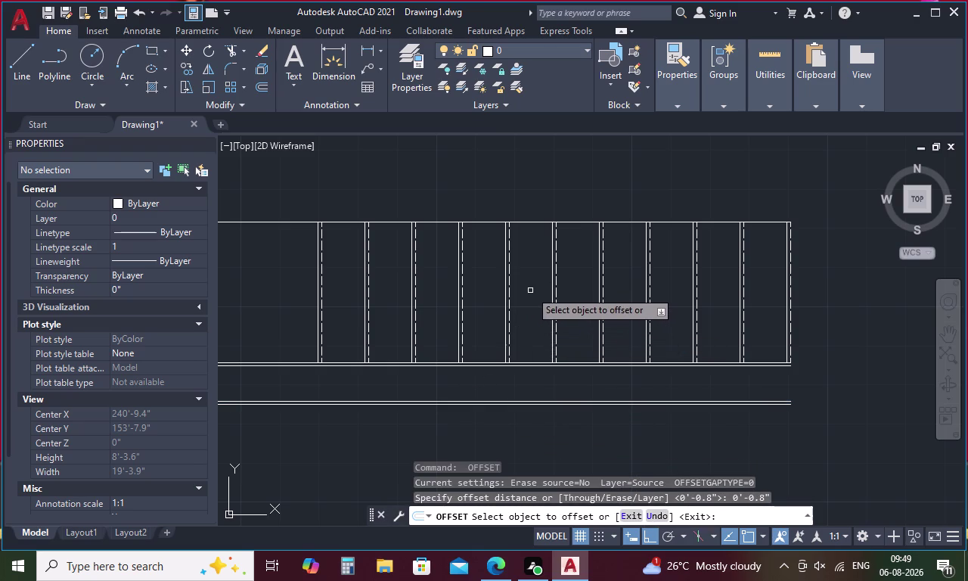
key(Escape)
text(O)
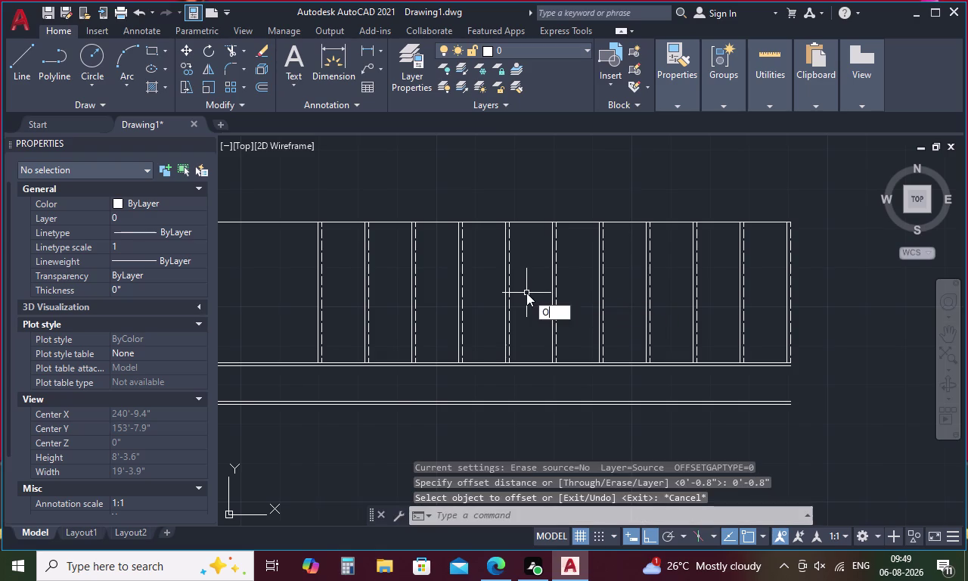
key(space)
text(2)
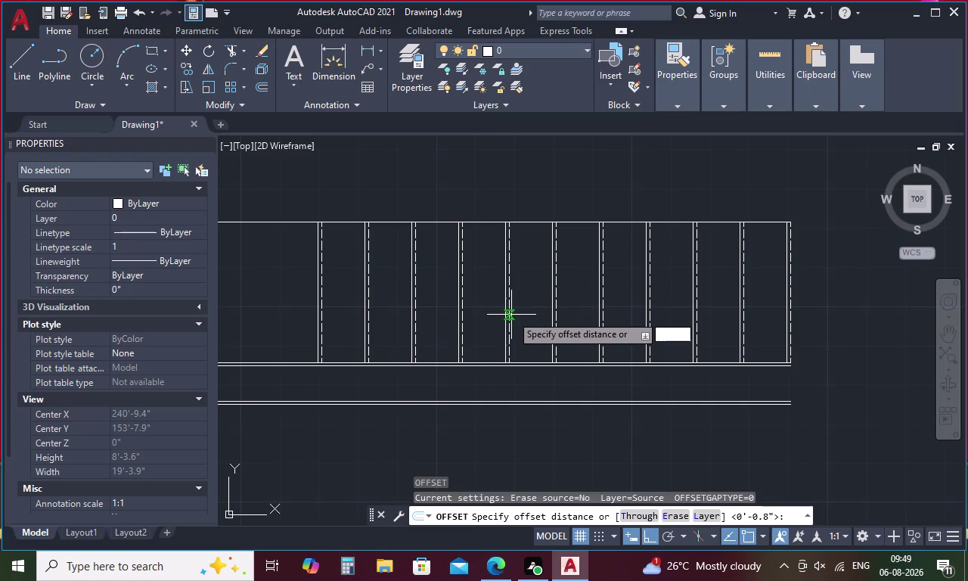
key(space)
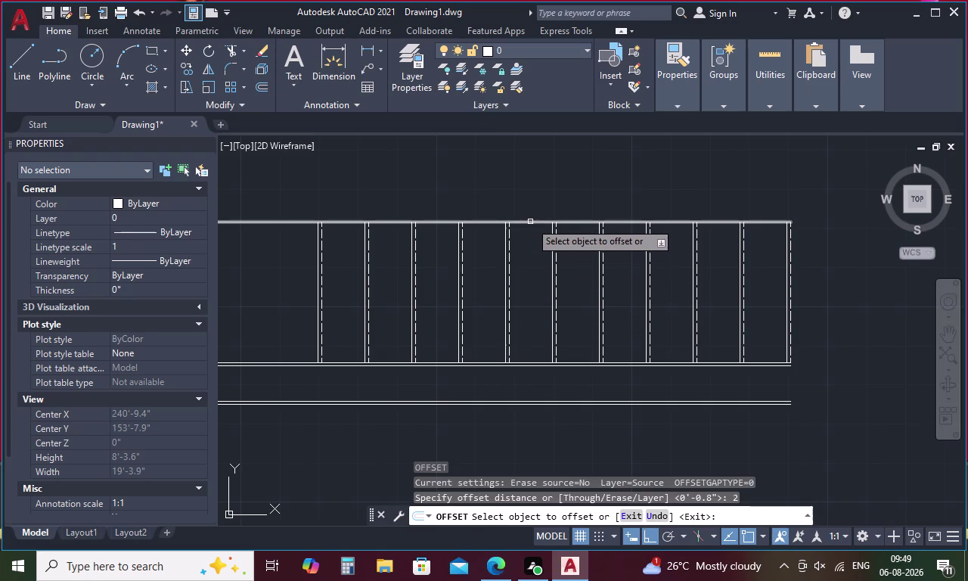
click(531, 221)
click(531, 201)
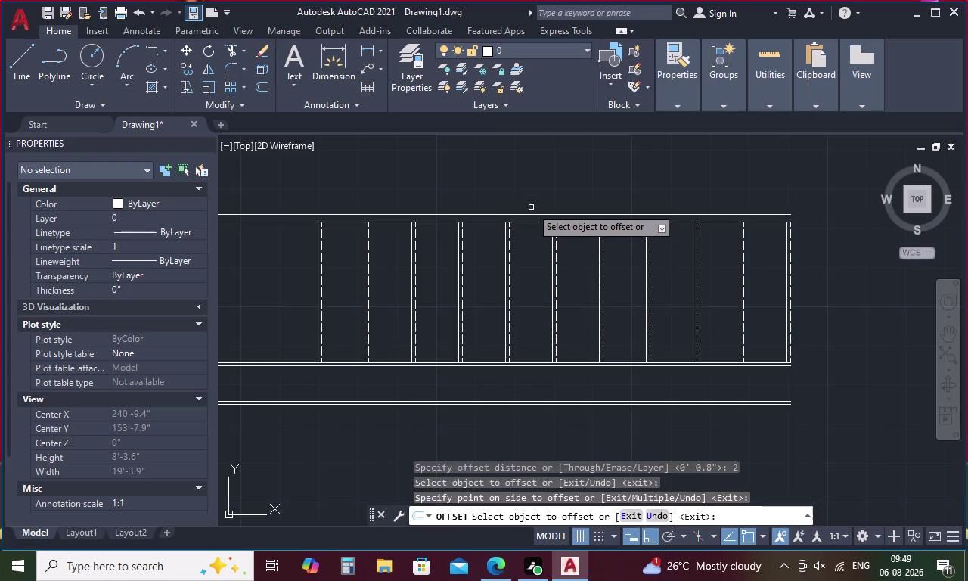
key(space)
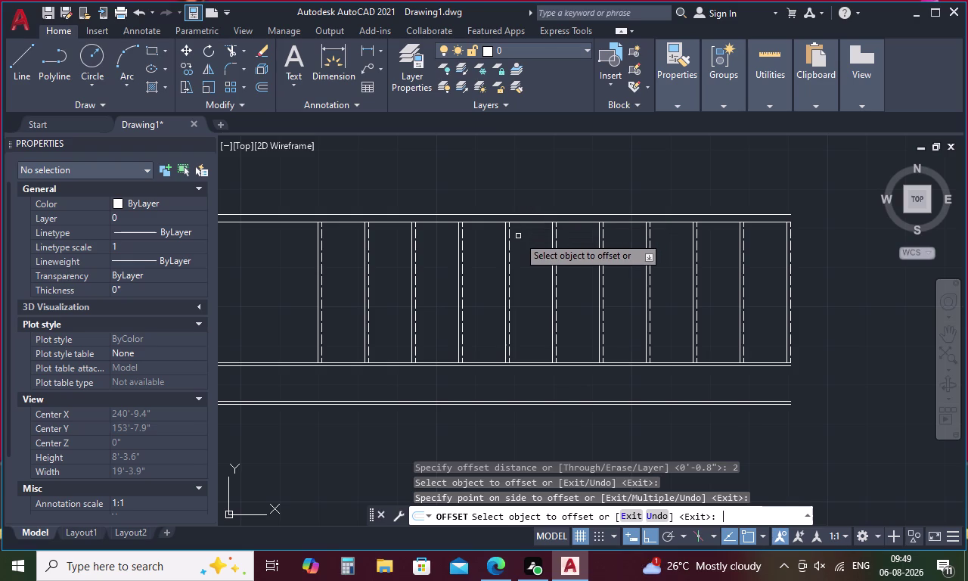
Offset the new line 1'1" further upward.
key(space)
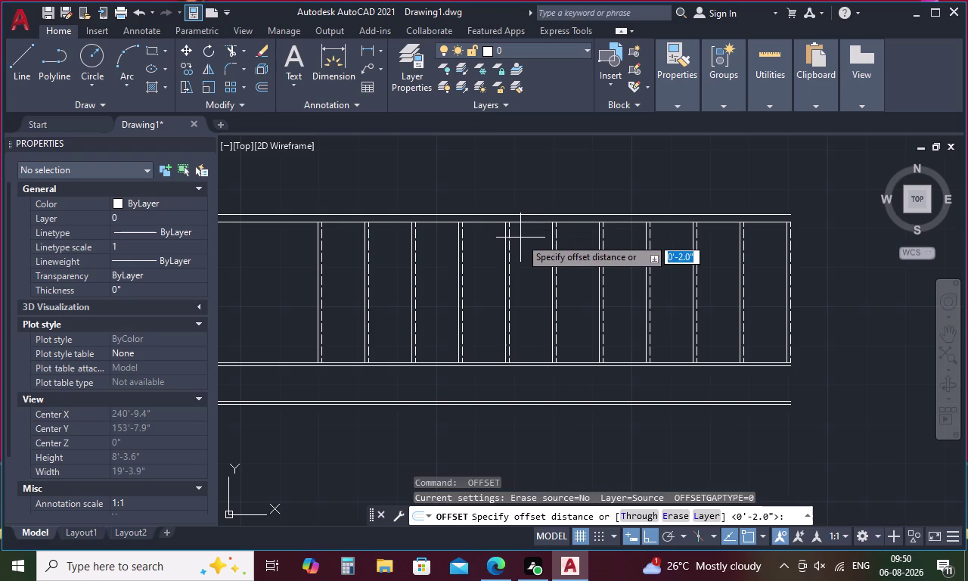
text(1')
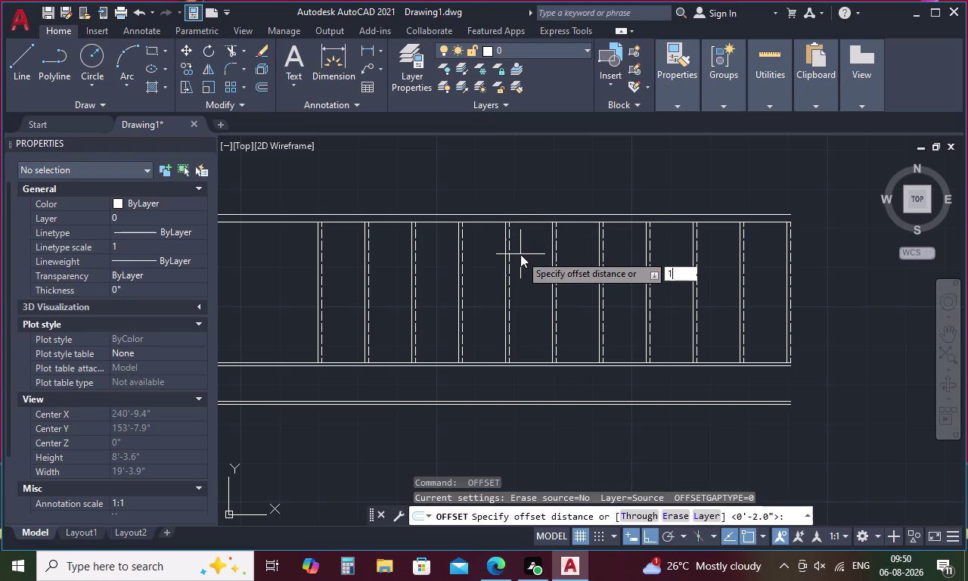
text(1)
key(shift+quotedbl)
key(Return)
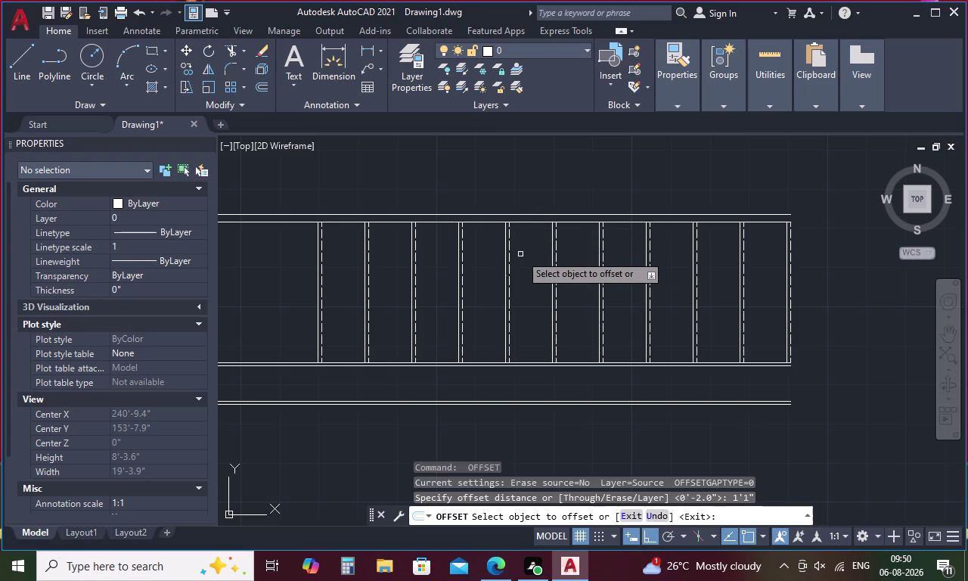
click(534, 214)
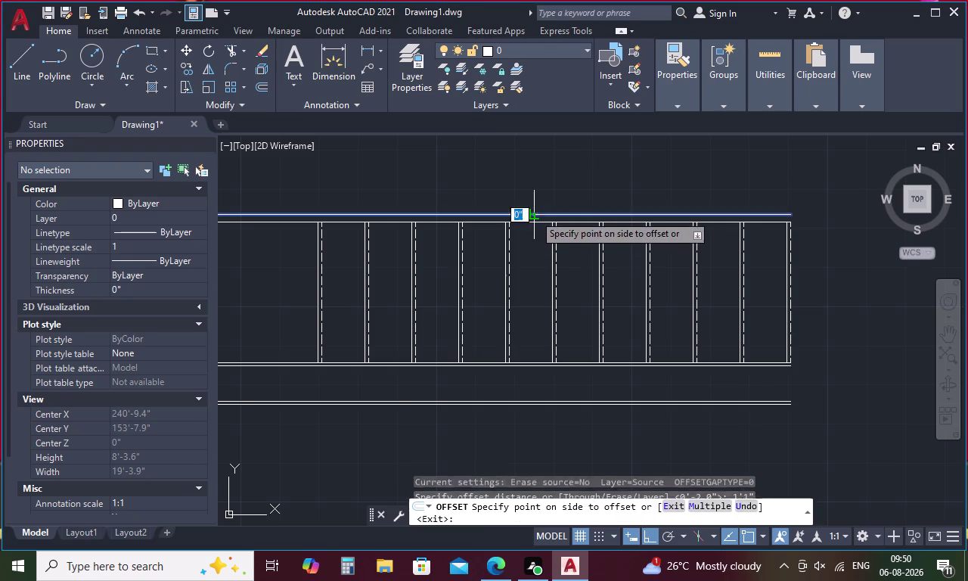
click(537, 197)
key(Escape)
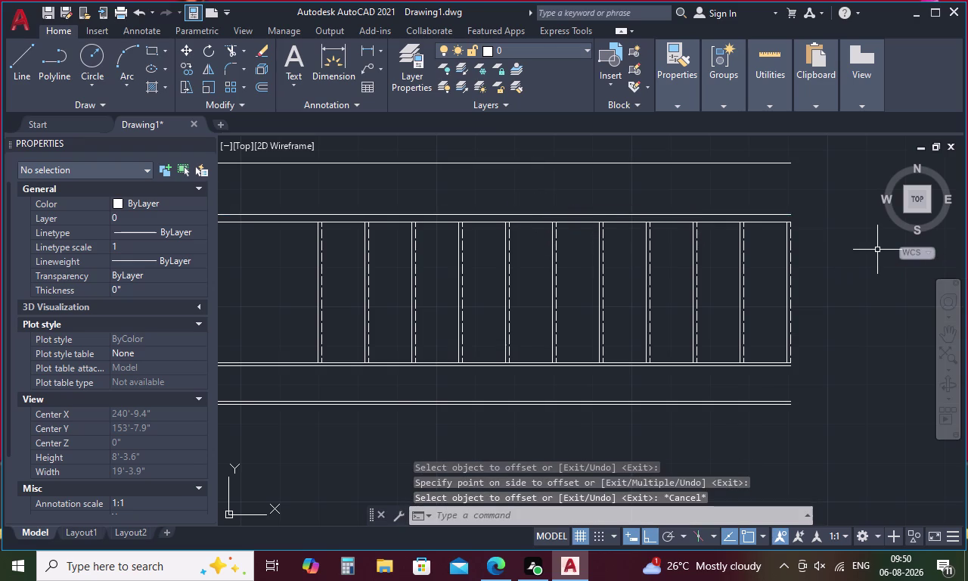
Draw a short vertical end line at the top edge's right end and select the right-hand tread lines.
key(l)
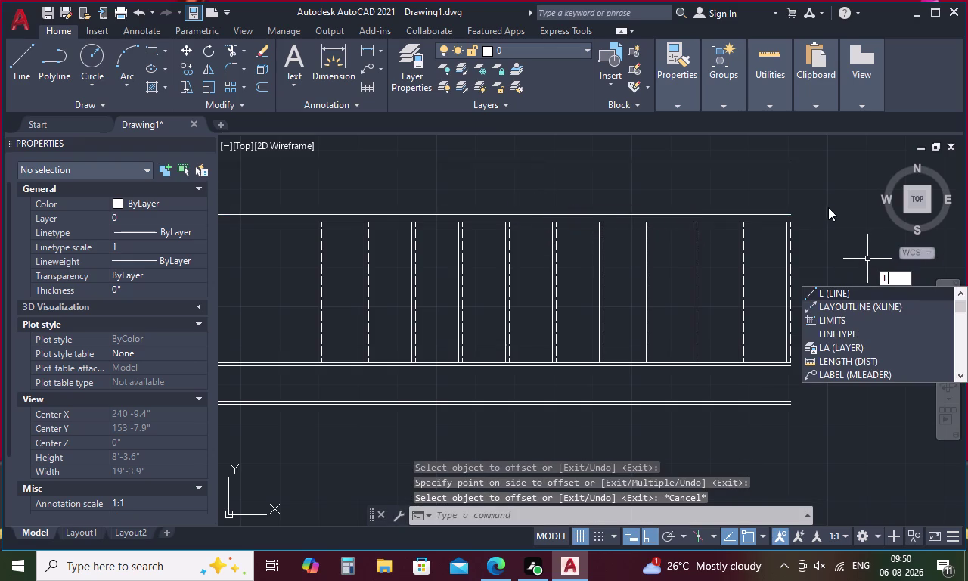
key(Return)
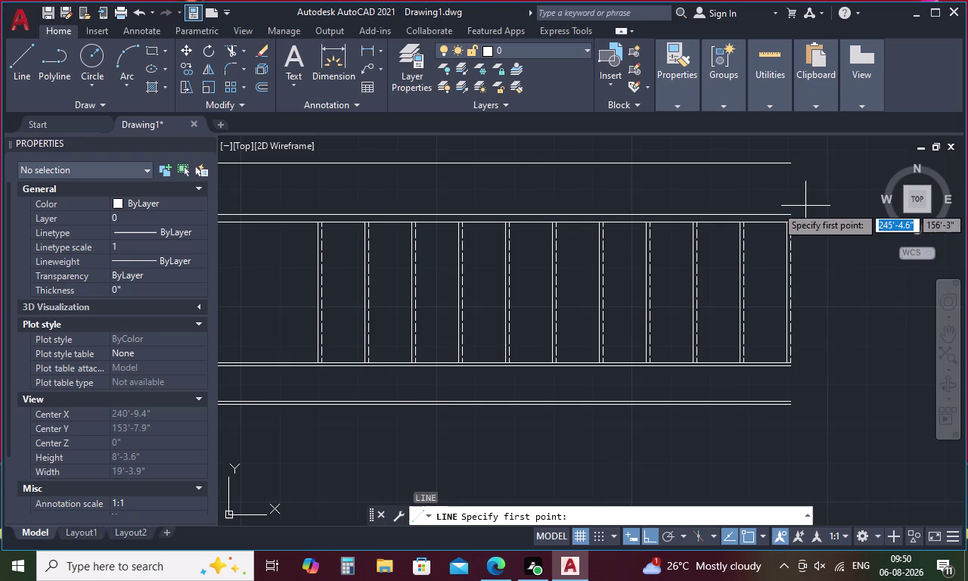
click(792, 166)
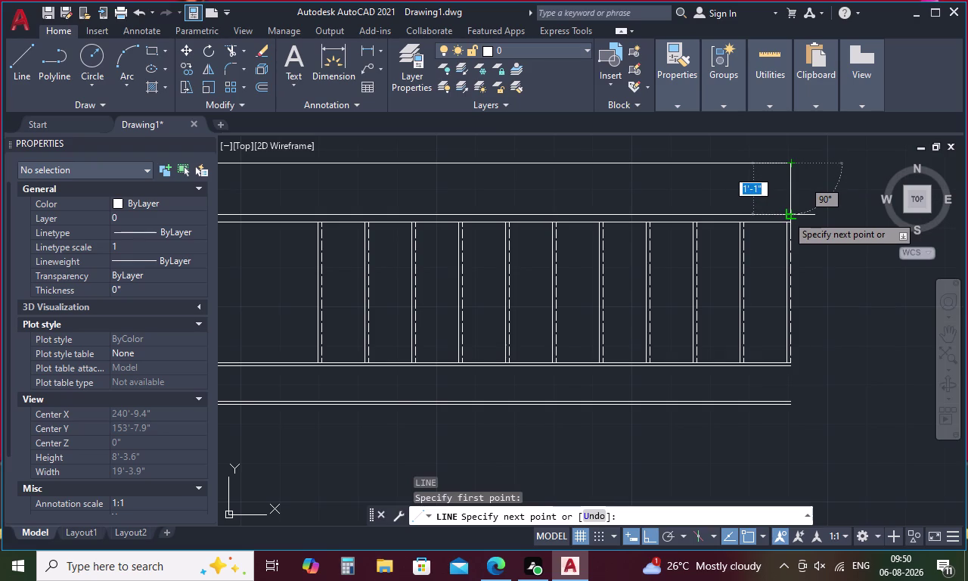
click(787, 216)
key(Escape)
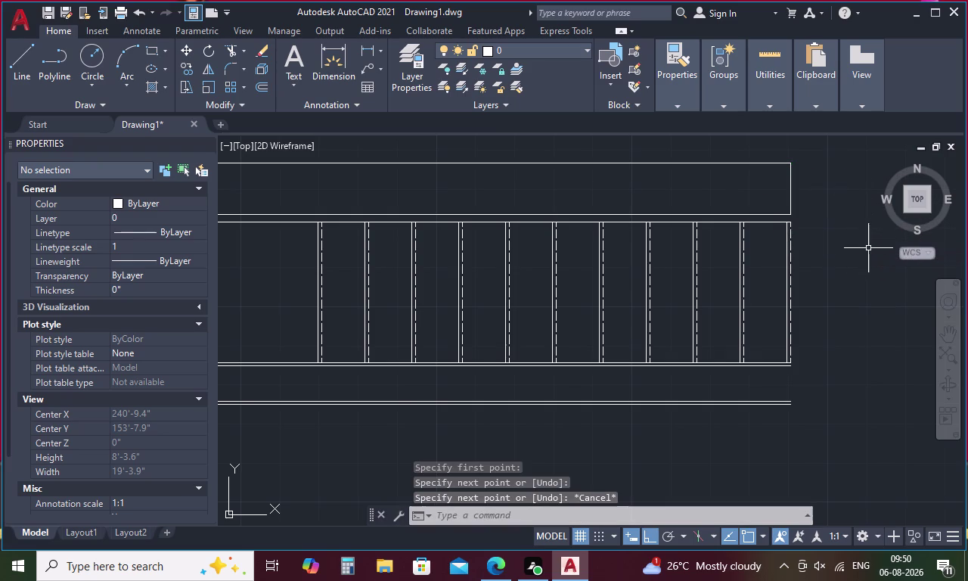
drag(863, 268, 460, 289)
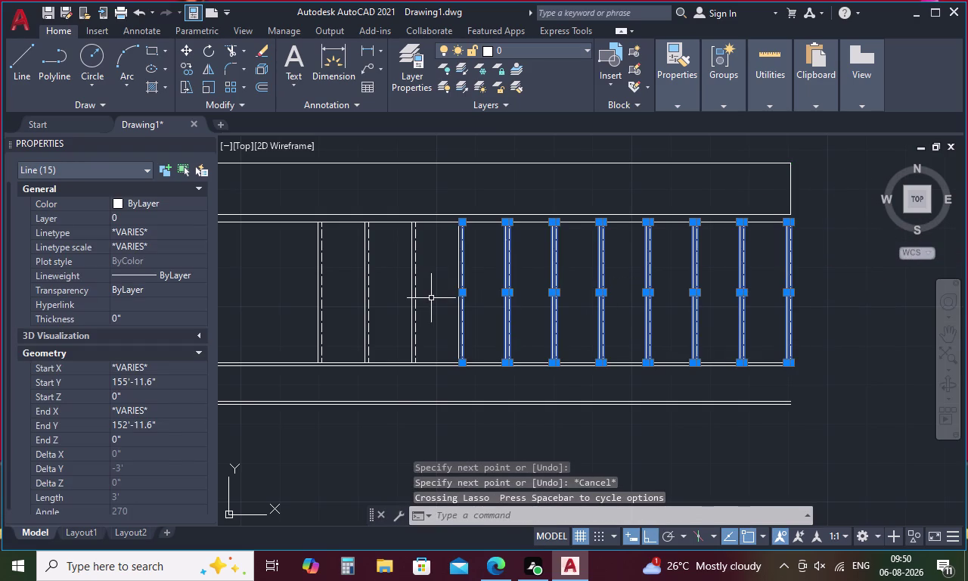
Select the 22 tread lines and cancel an attempted copy of them.
drag(434, 296, 275, 289)
scroll(down, 3)
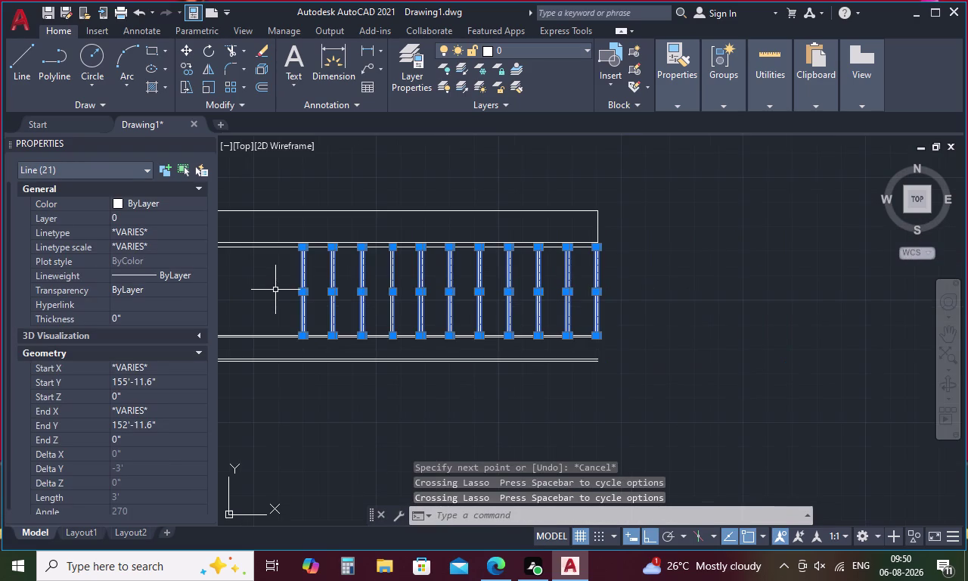
middle_drag(275, 289, 417, 293)
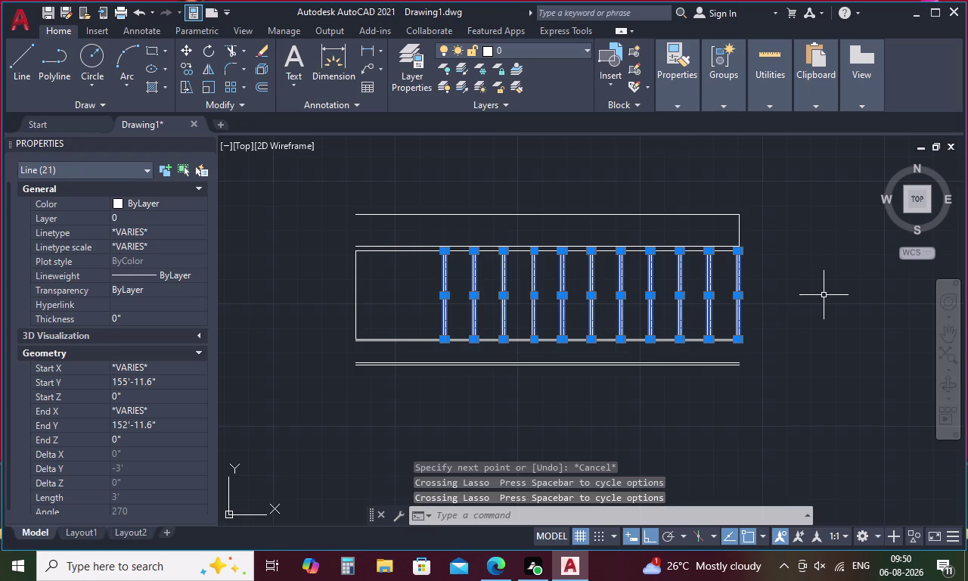
key(Escape)
drag(810, 299, 651, 296)
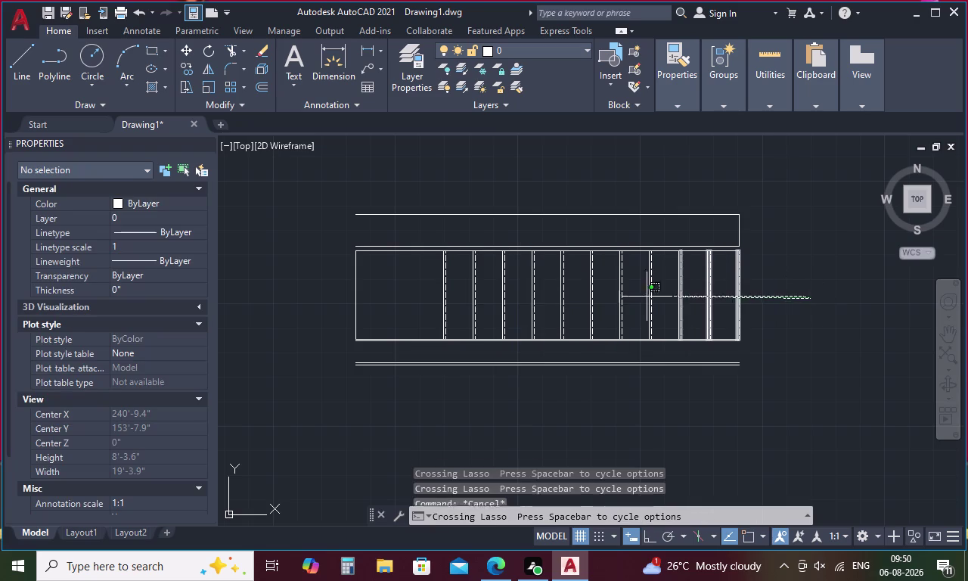
drag(651, 297, 434, 293)
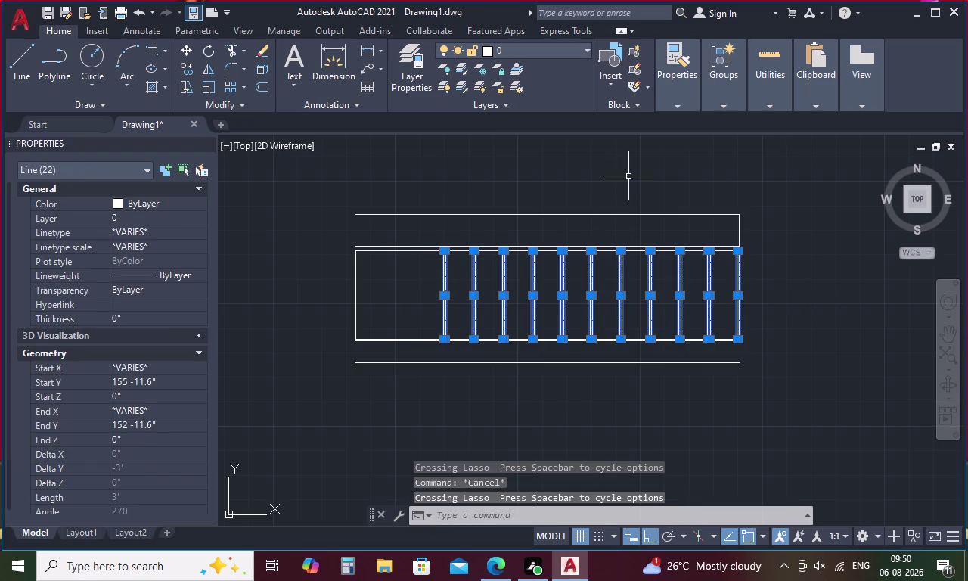
right_click(629, 176)
click(726, 302)
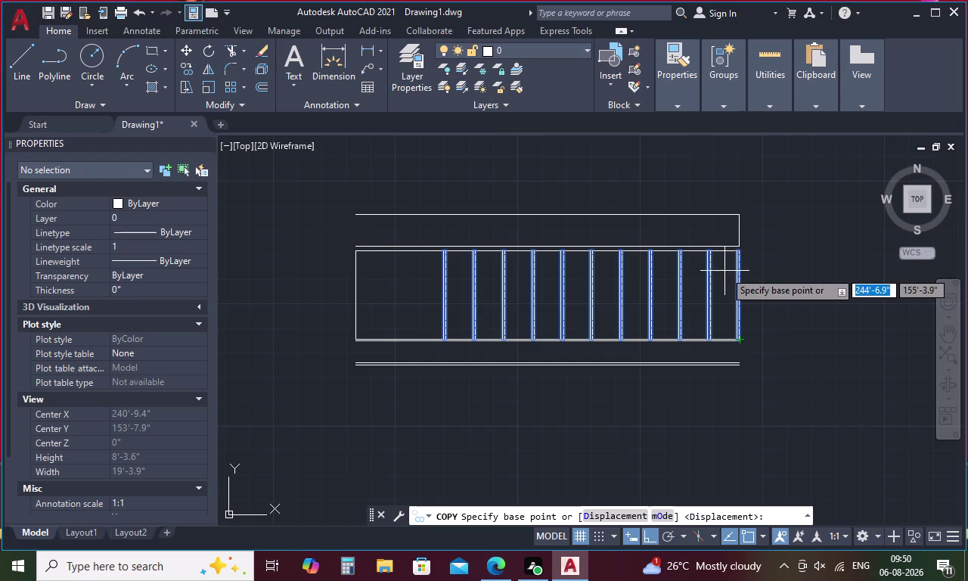
key(Escape)
Reselect all 22 tread lines and start MIRROR with MI.
drag(760, 275, 643, 295)
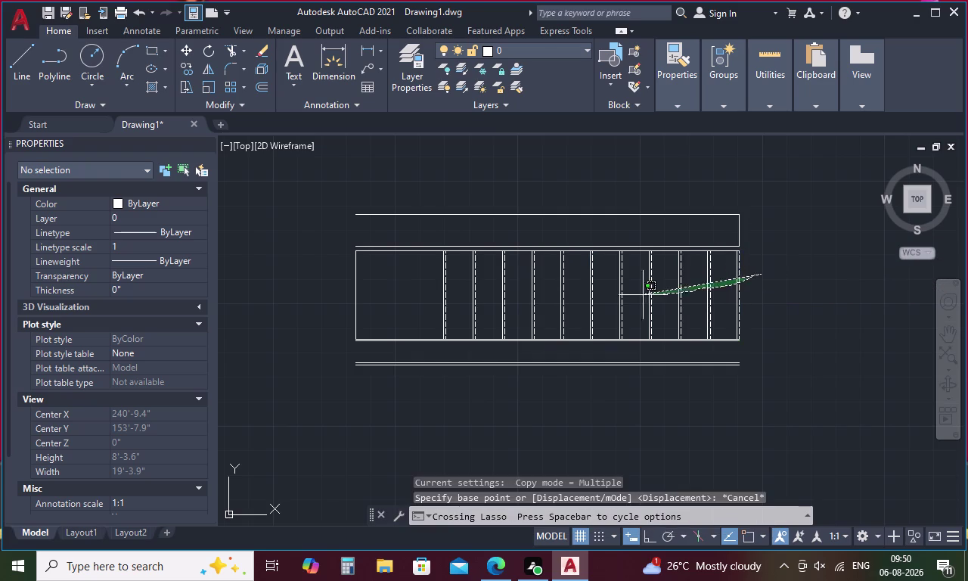
drag(642, 295, 426, 308)
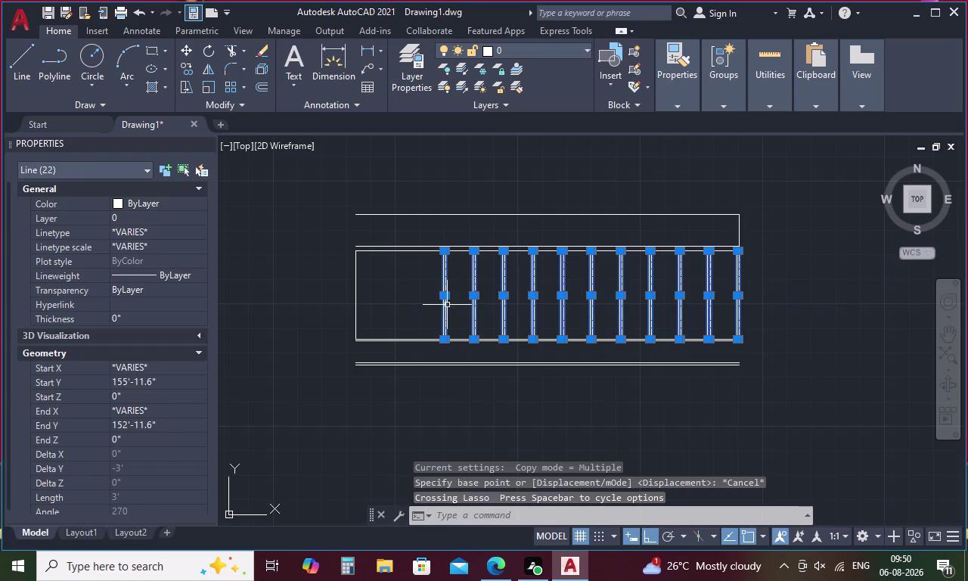
key(m)
key(i)
key(space)
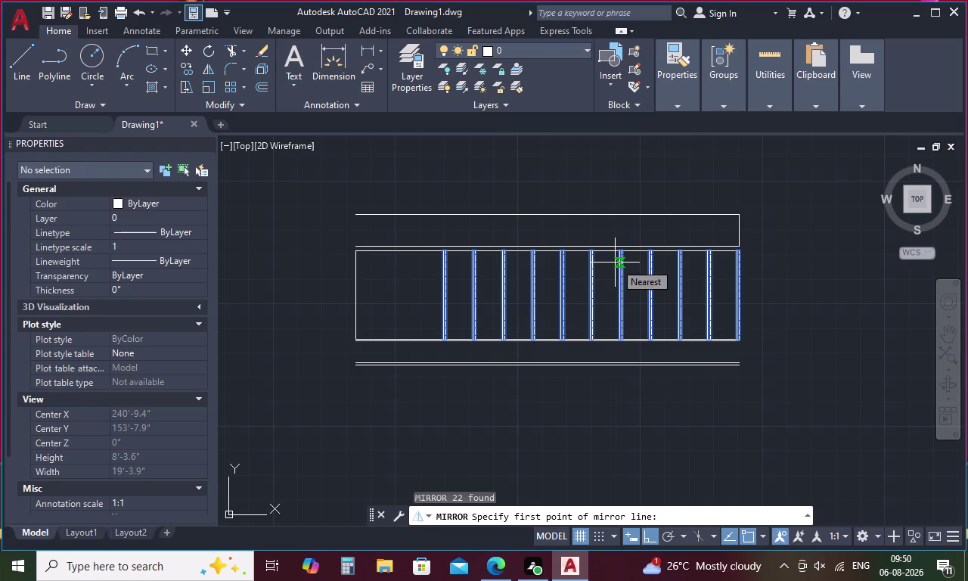
right_click(716, 239)
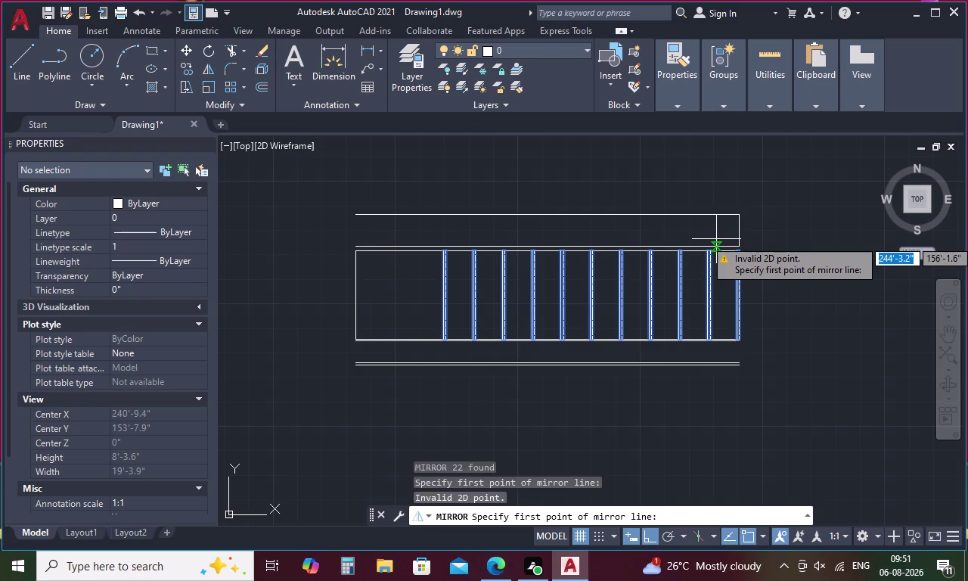
click(742, 232)
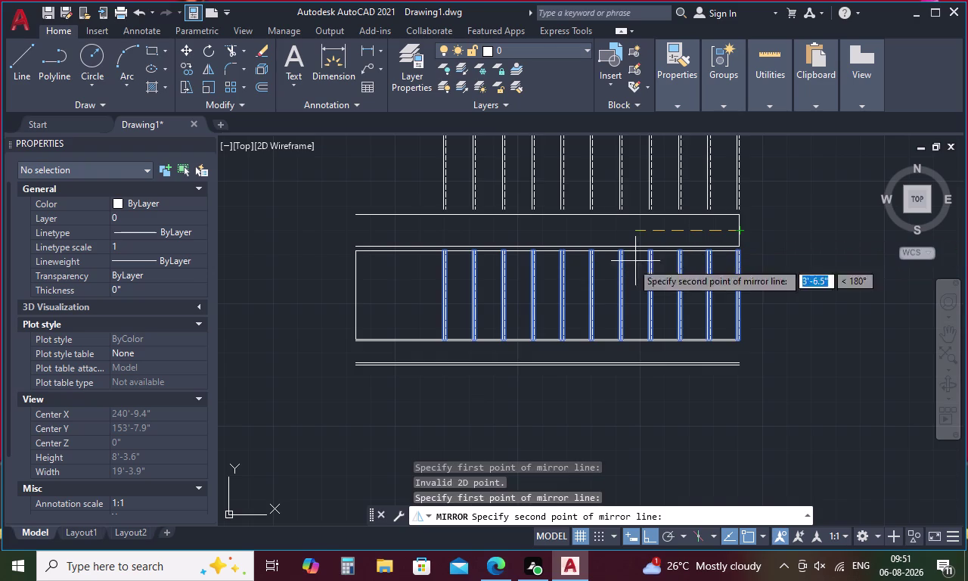
click(352, 241)
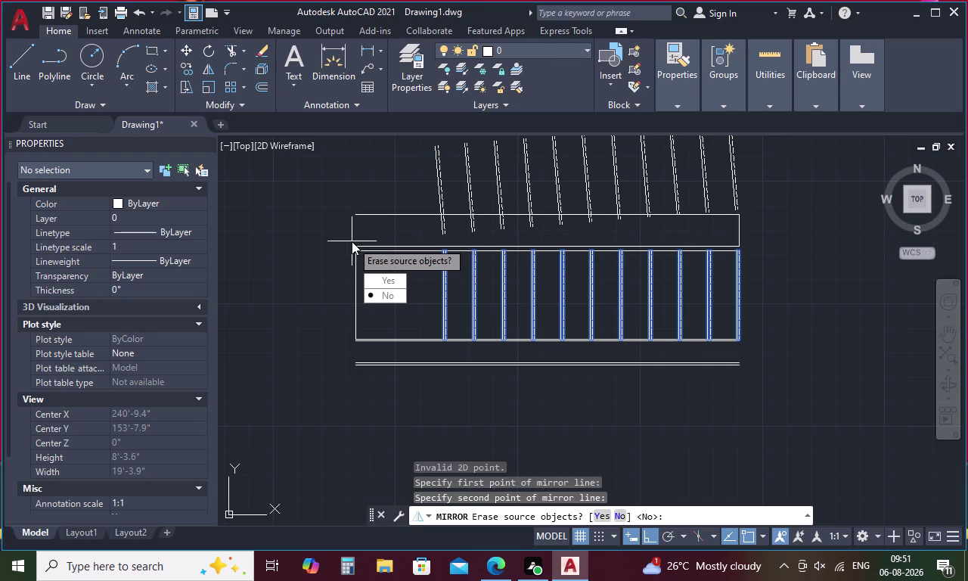
key(Escape)
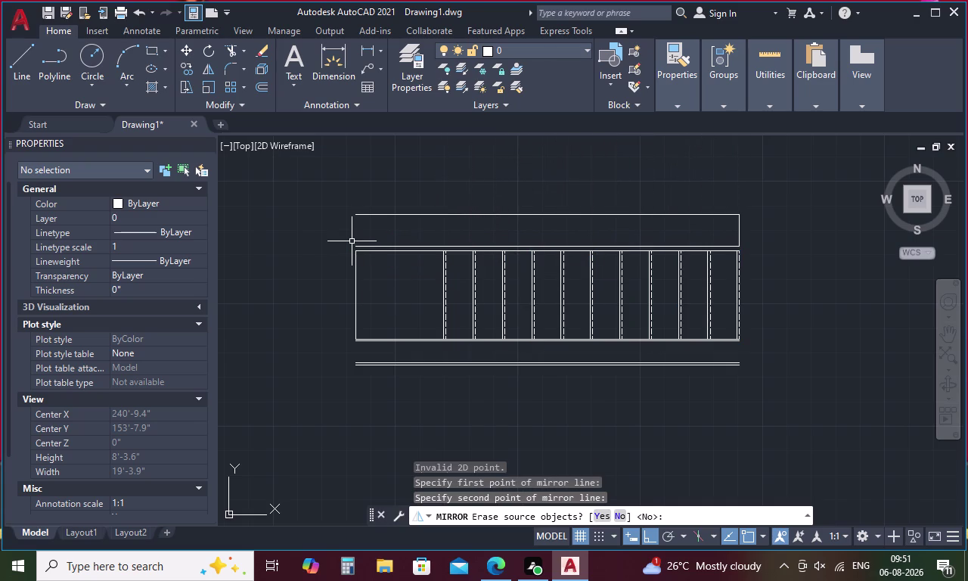
drag(790, 313, 478, 312)
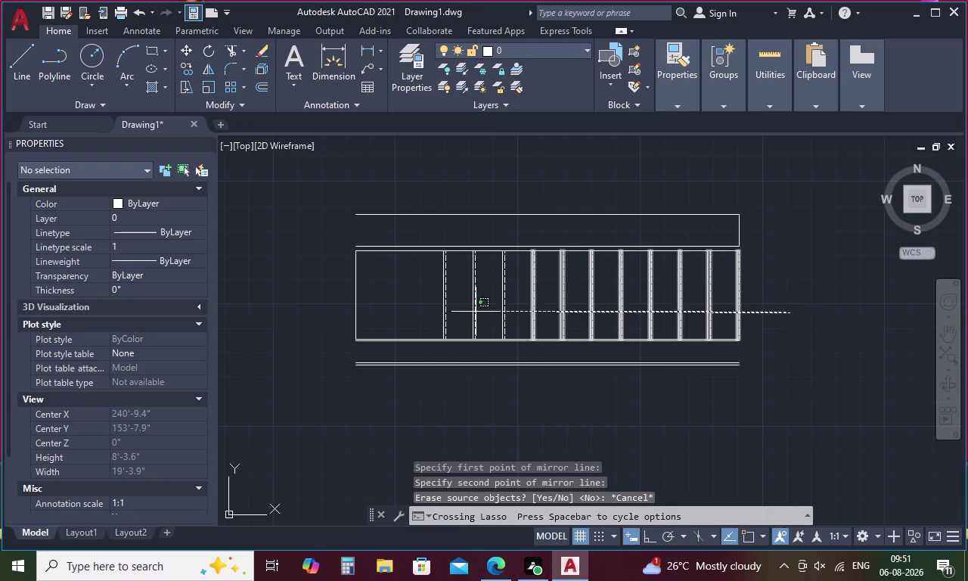
drag(478, 311, 427, 311)
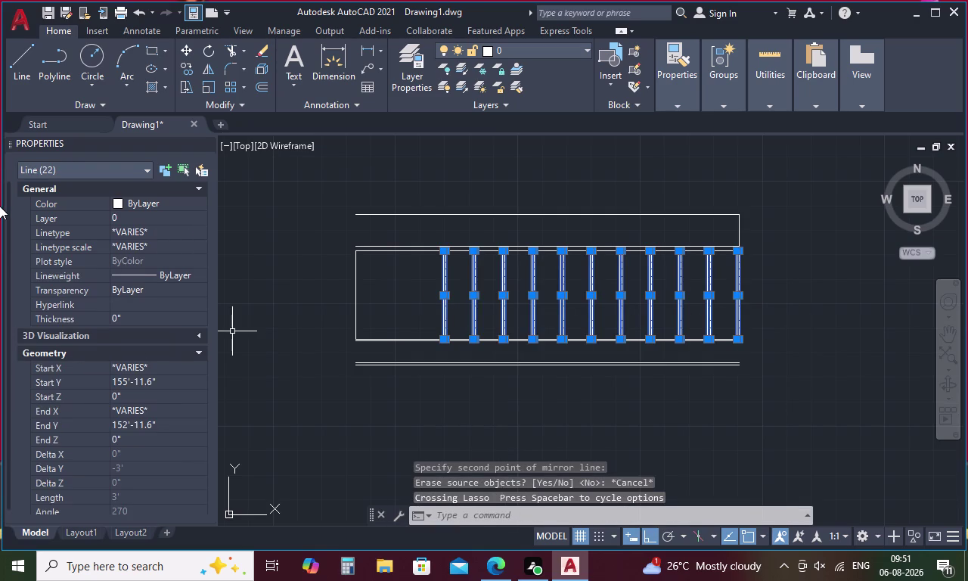
text(MI)
key(Return)
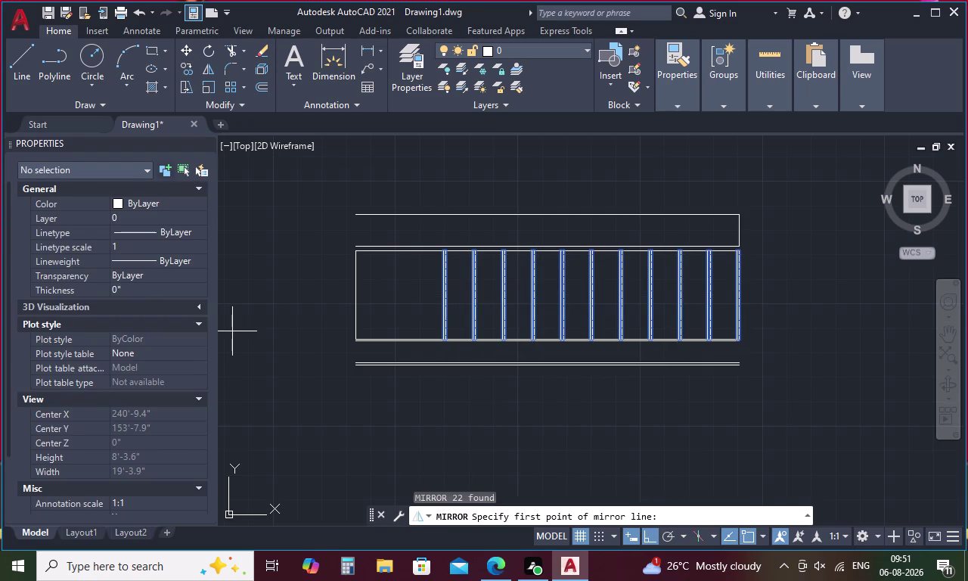
click(741, 232)
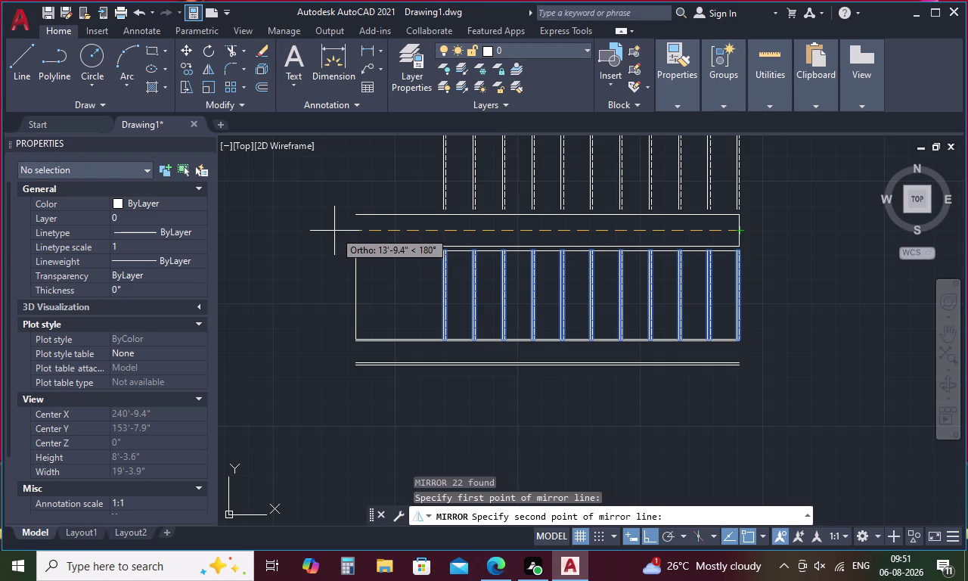
click(334, 231)
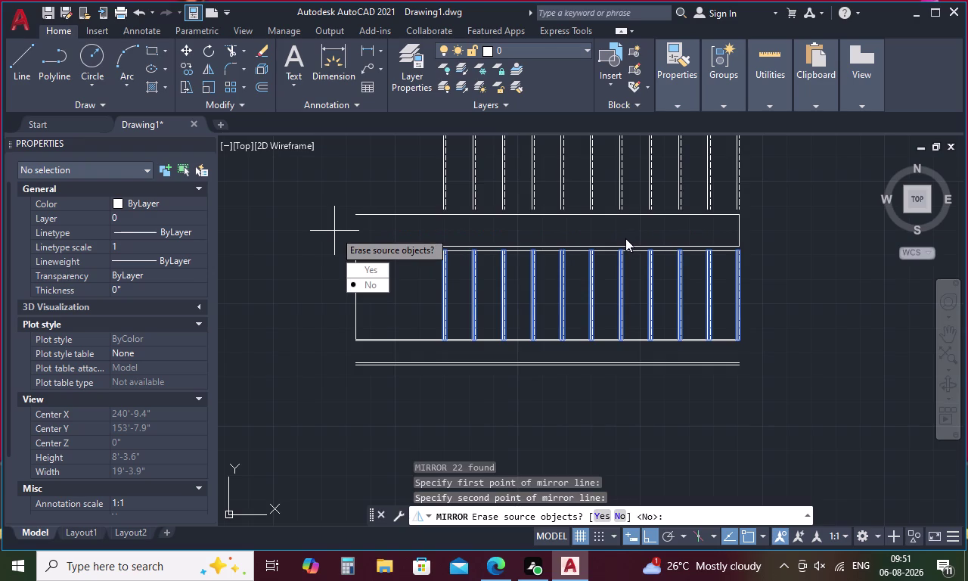
key(Escape)
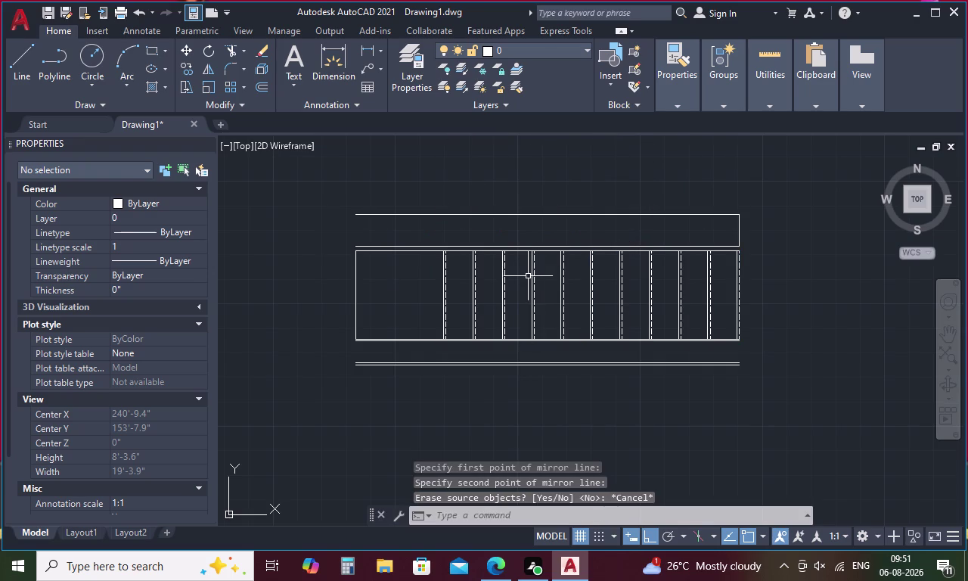
drag(796, 279, 354, 313)
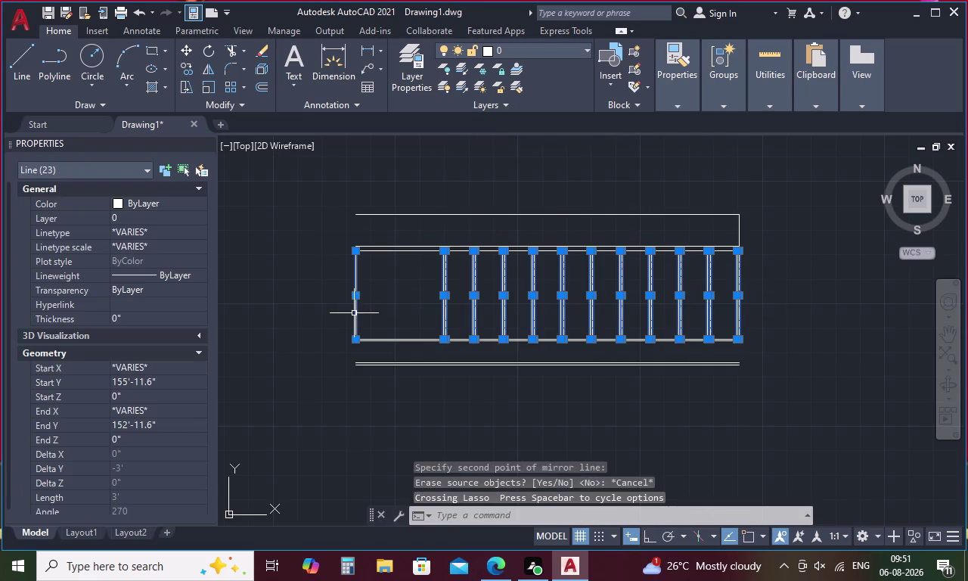
key(o)
key(Return)
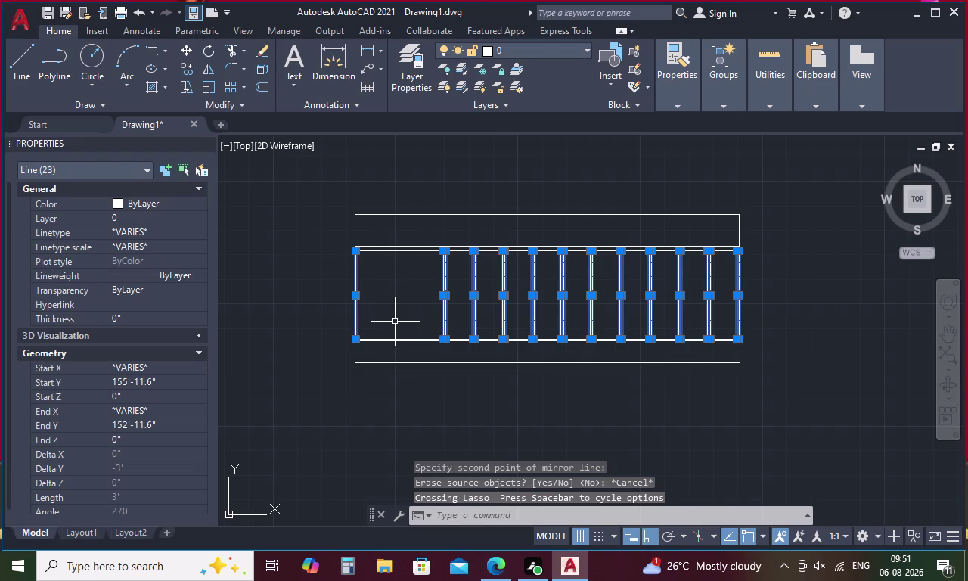
key(Escape)
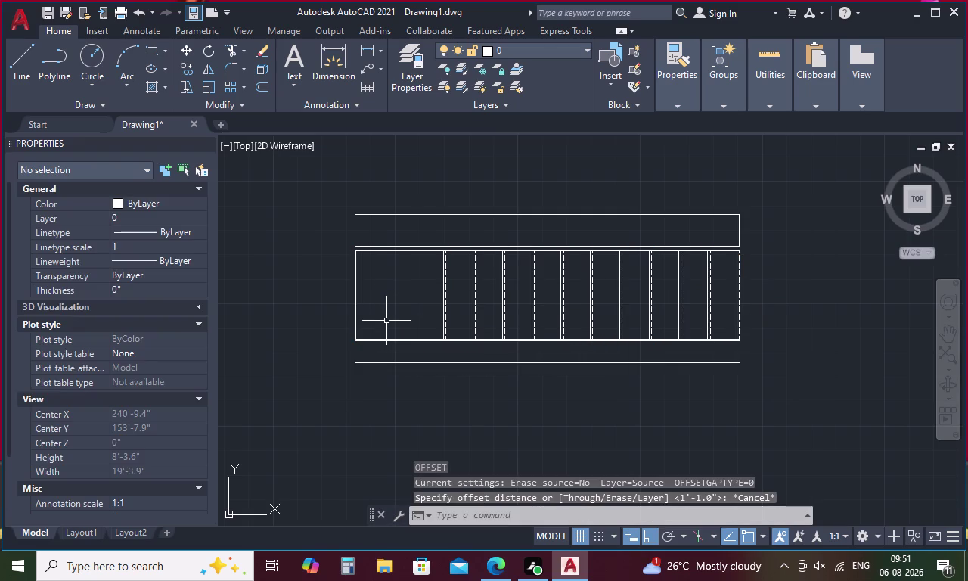
drag(791, 272, 626, 294)
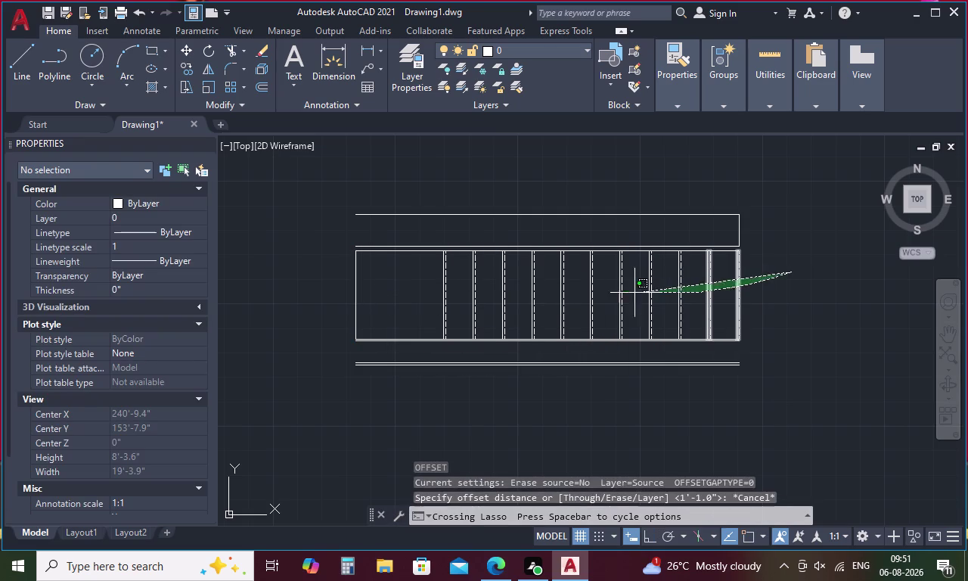
drag(626, 295, 335, 300)
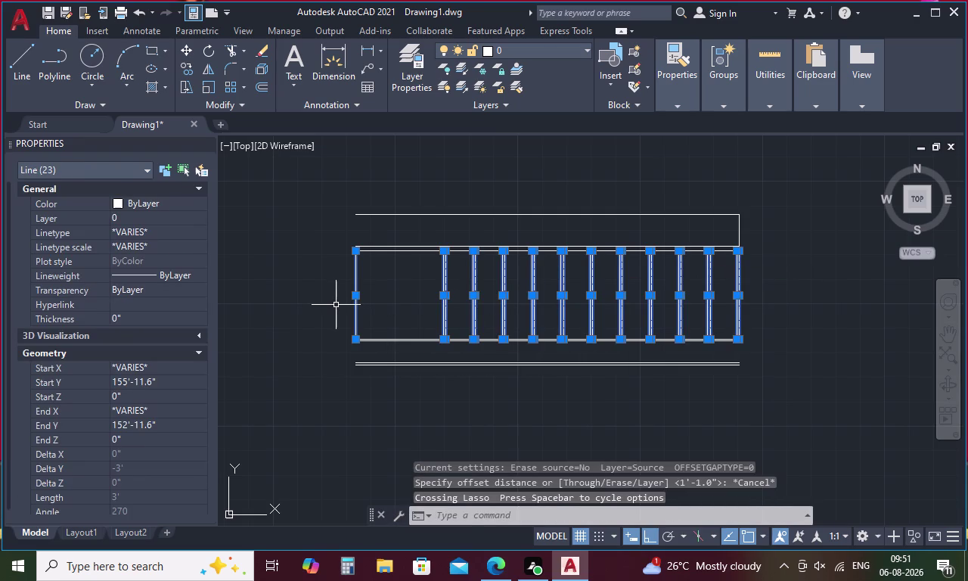
text(MI)
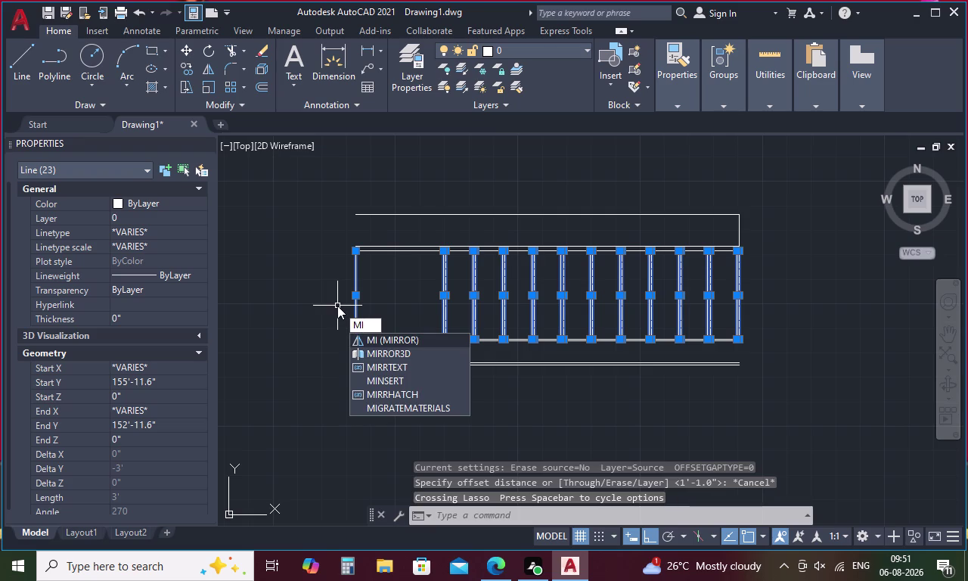
Mirror the 23 stair lines across the landing's level line, keeping the originals.
key(space)
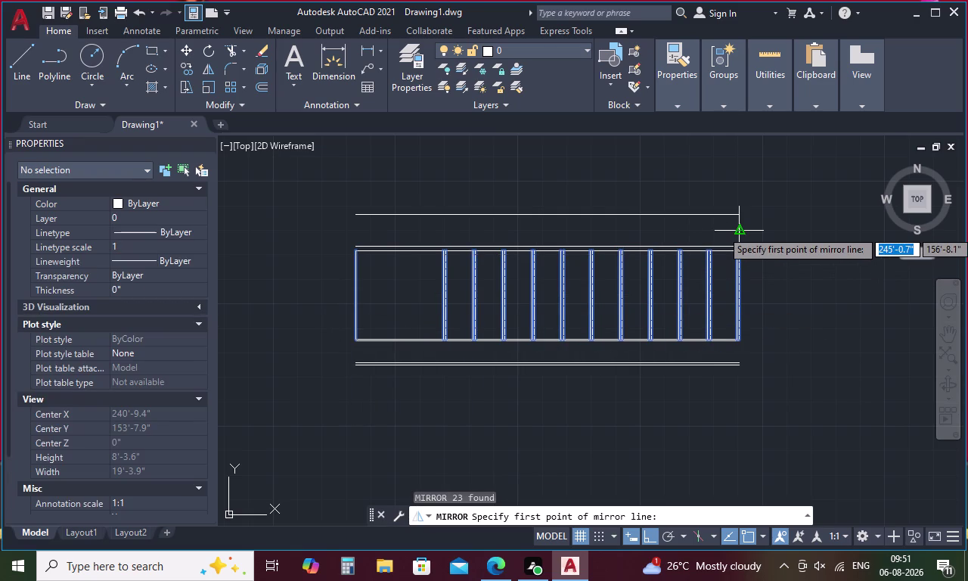
click(739, 230)
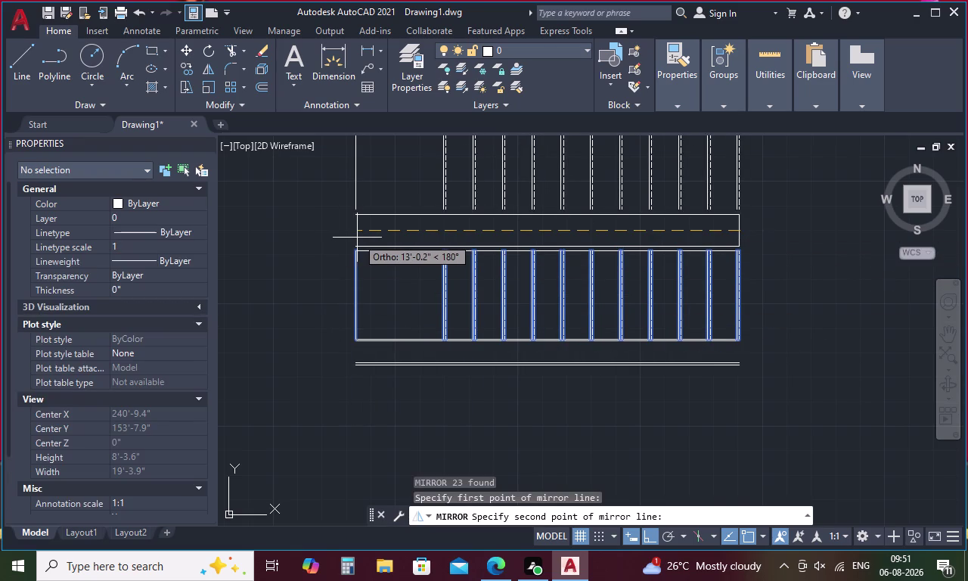
click(357, 237)
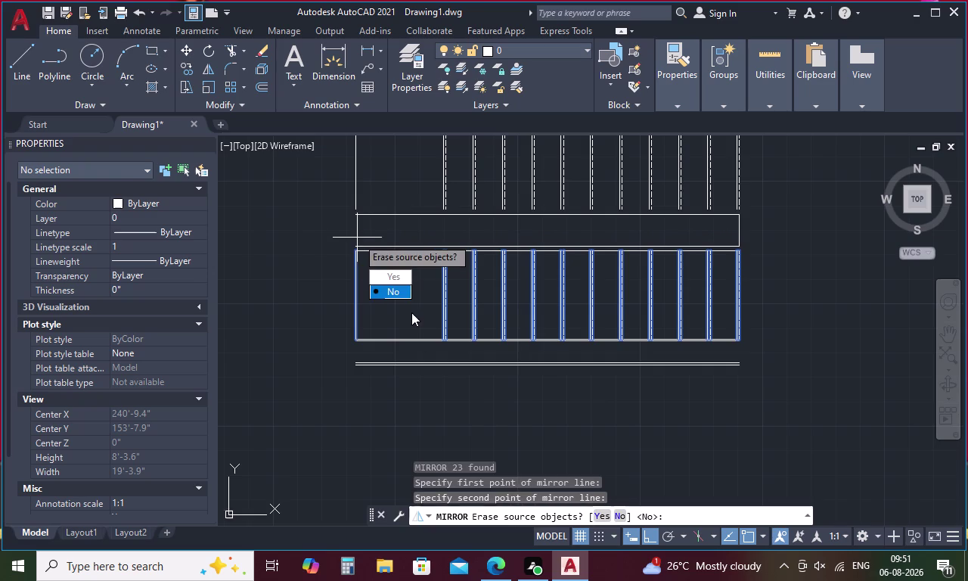
drag(390, 288, 357, 237)
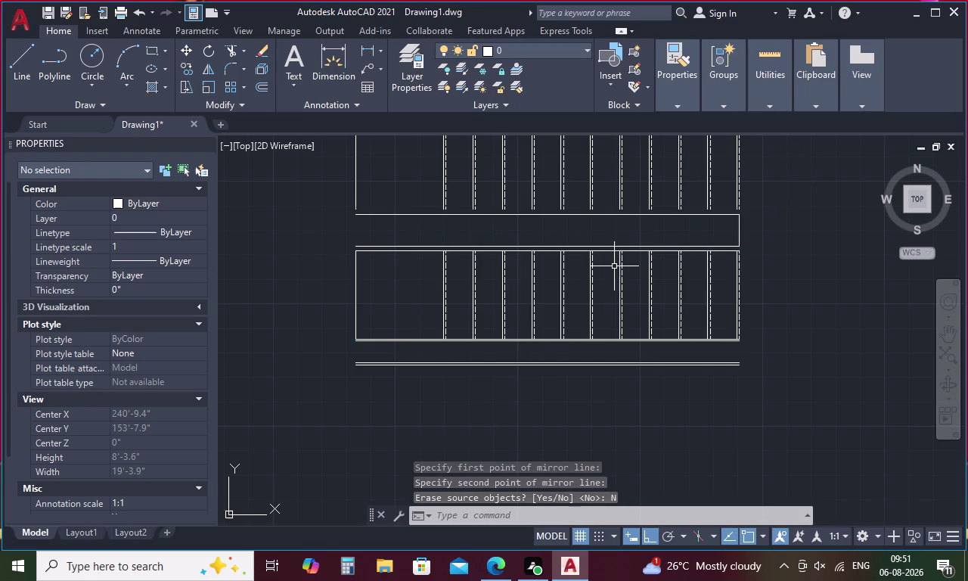
key(Escape)
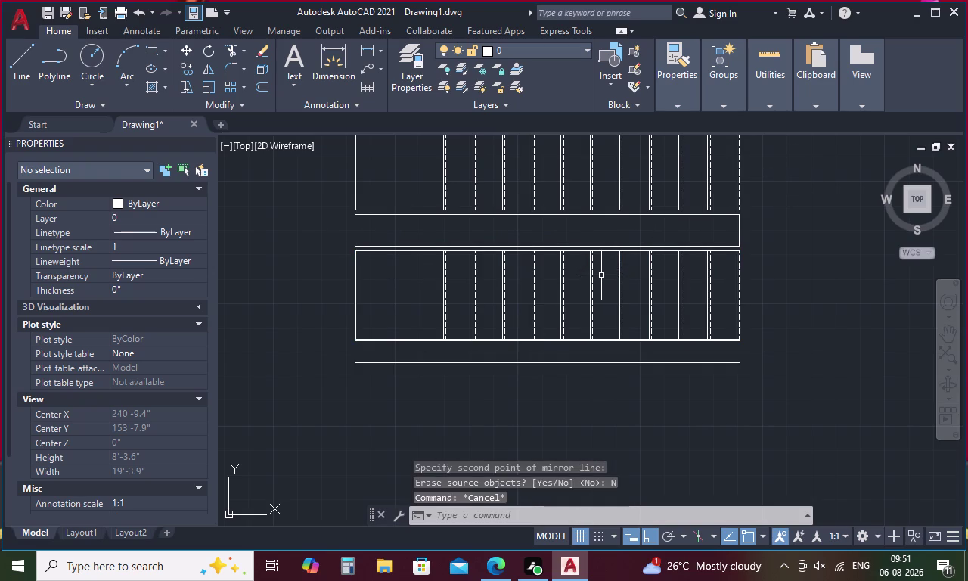
key(o)
key(Return)
Offset a stair line by 2 upward and pan out to see the whole plan.
key(2)
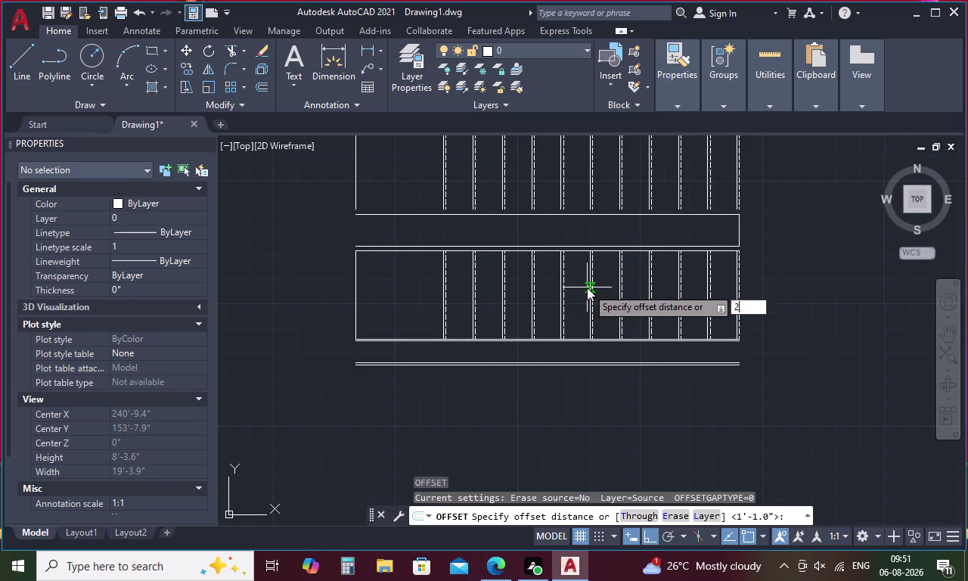
key(Return)
click(572, 214)
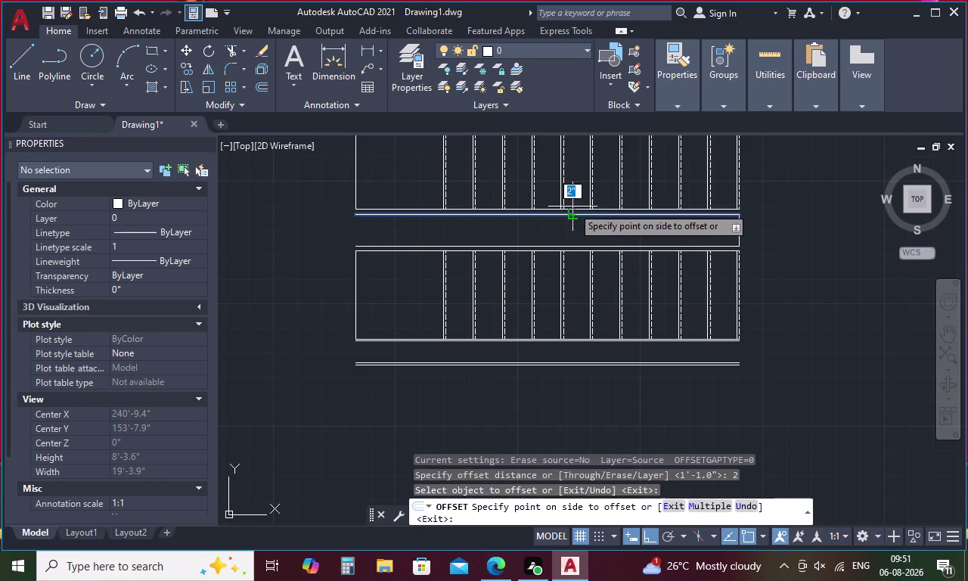
click(573, 199)
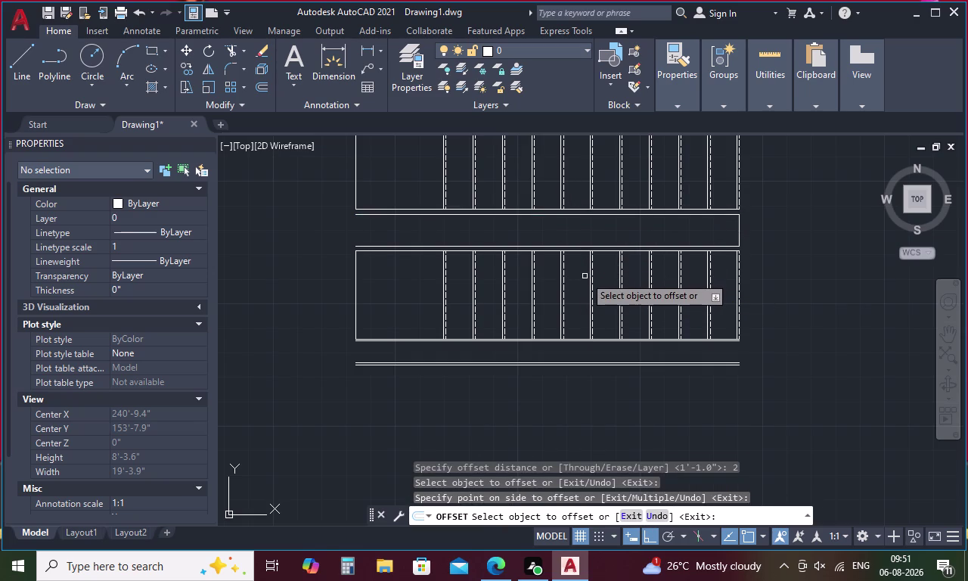
key(Escape)
middle_drag(647, 253, 638, 334)
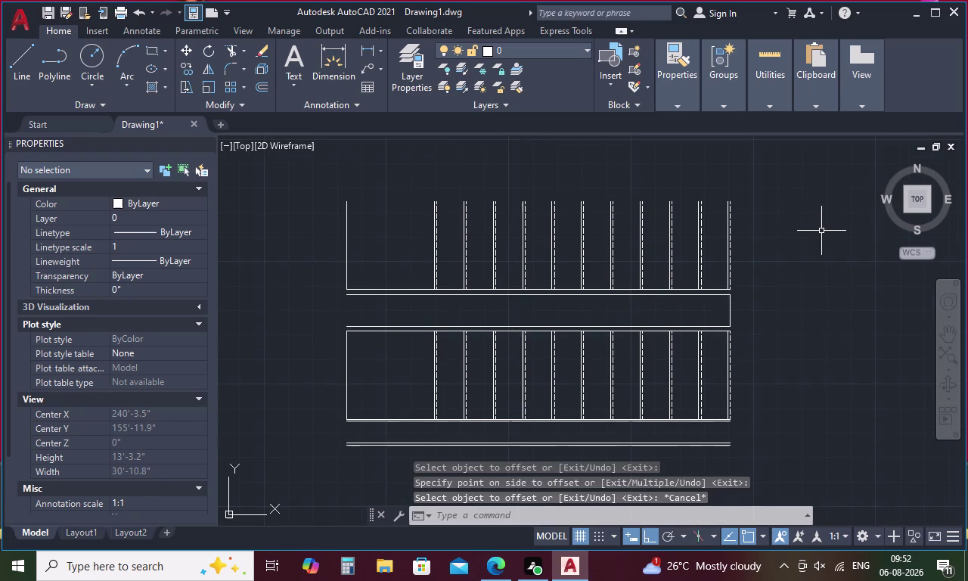
Offset the upper flight's inner edge 3' outward to form its outer edge.
key(o)
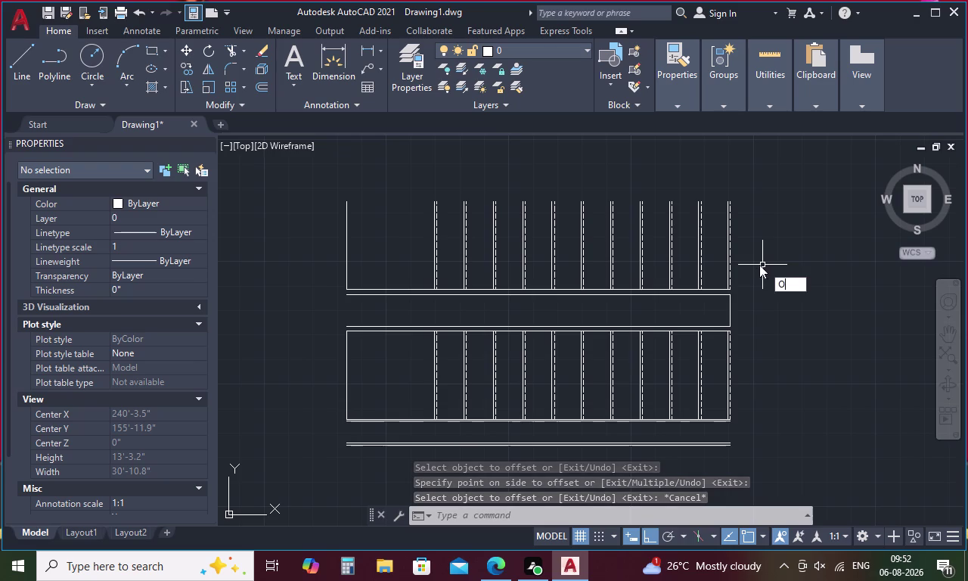
key(Return)
key(3)
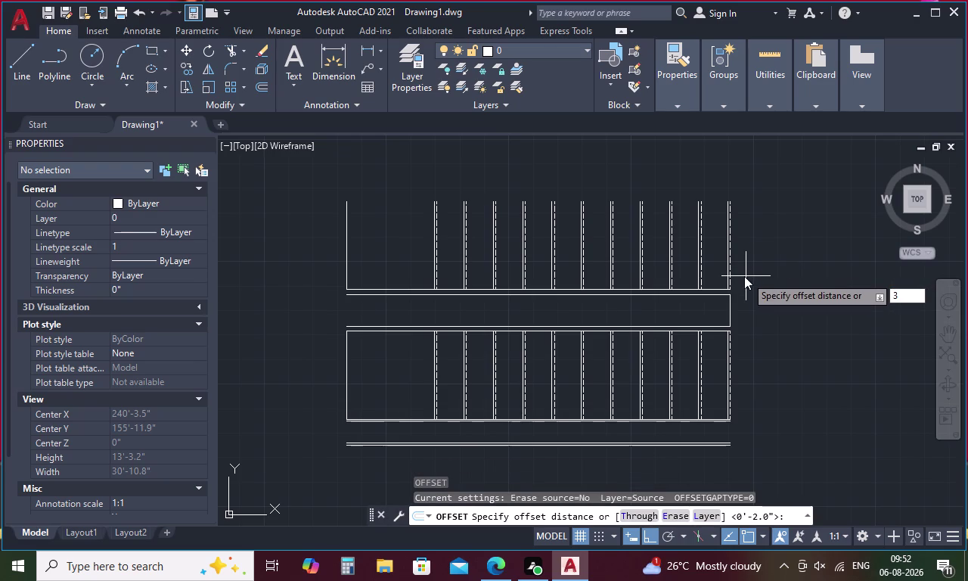
key(apostrophe)
key(Return)
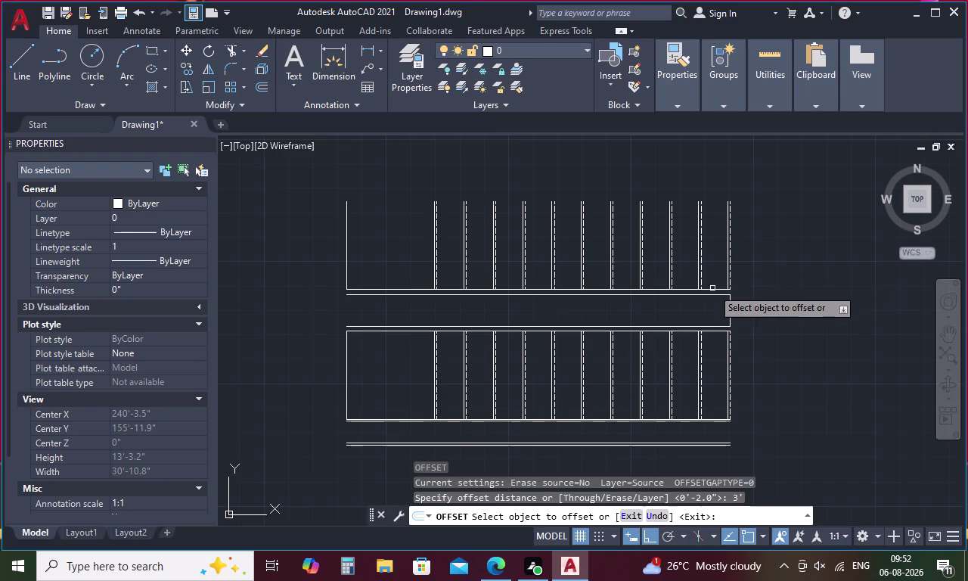
click(681, 288)
click(679, 253)
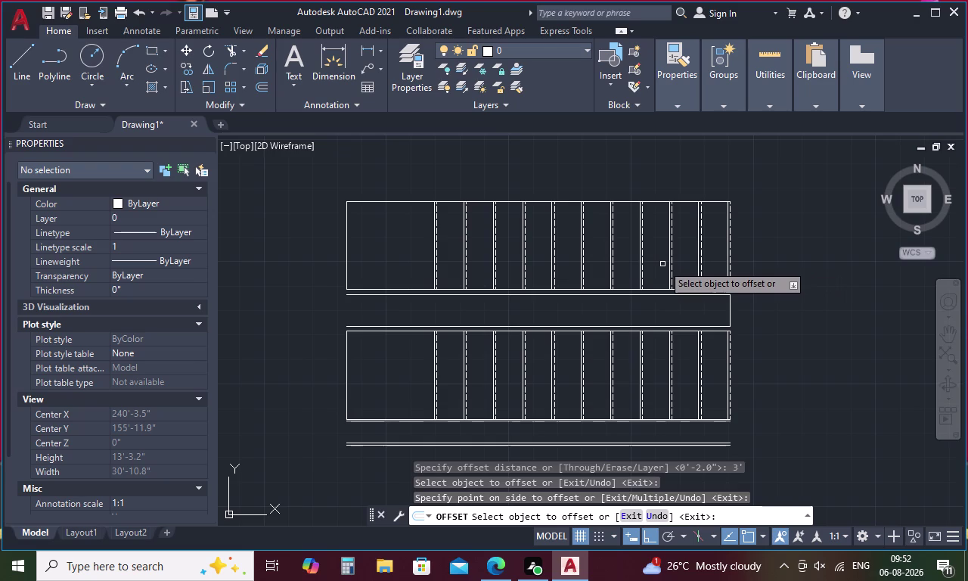
Offset the upper flight's new outer edge 0.75 outward for a thin parallel line.
key(space)
key(space)
key(period)
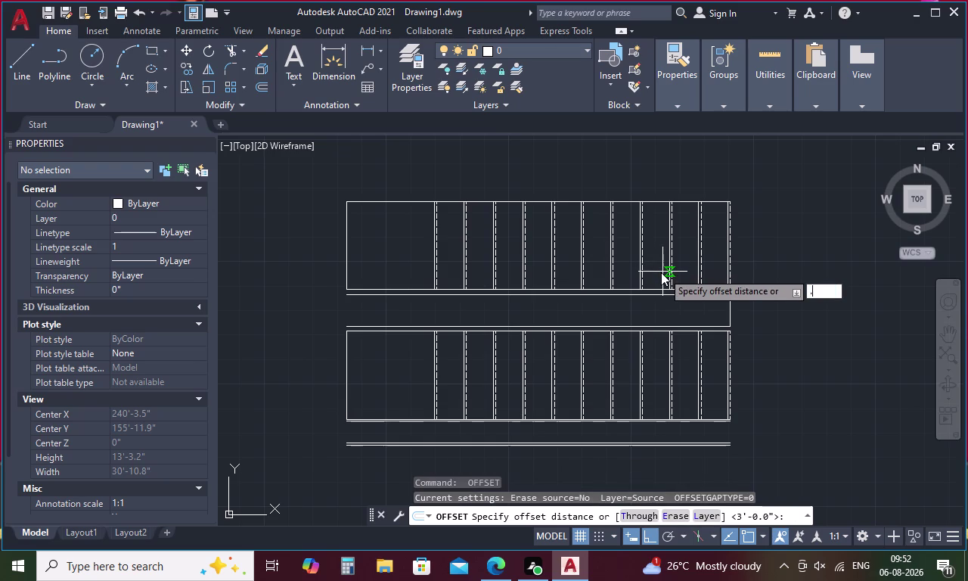
text(76)
key(BackSpace)
key(5)
key(space)
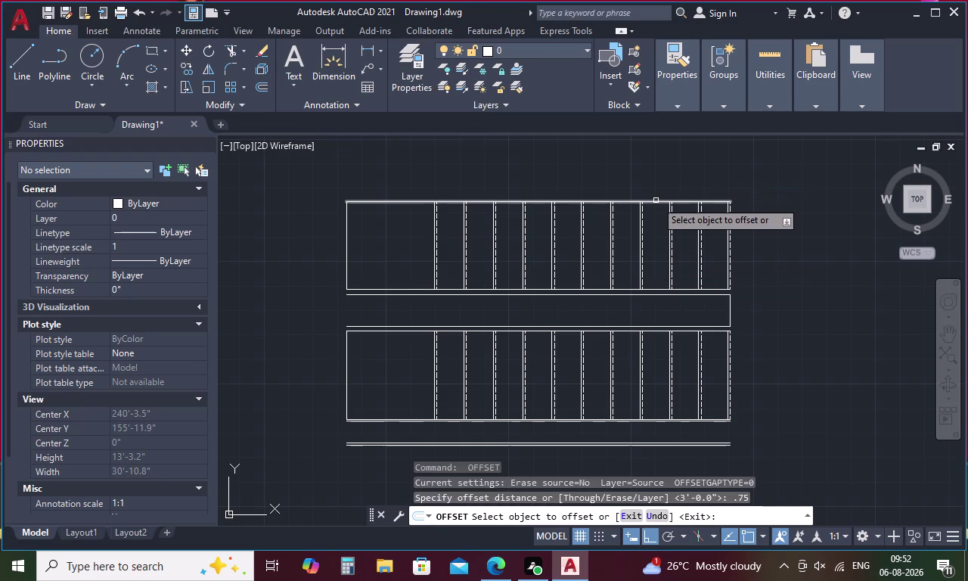
click(655, 200)
click(657, 168)
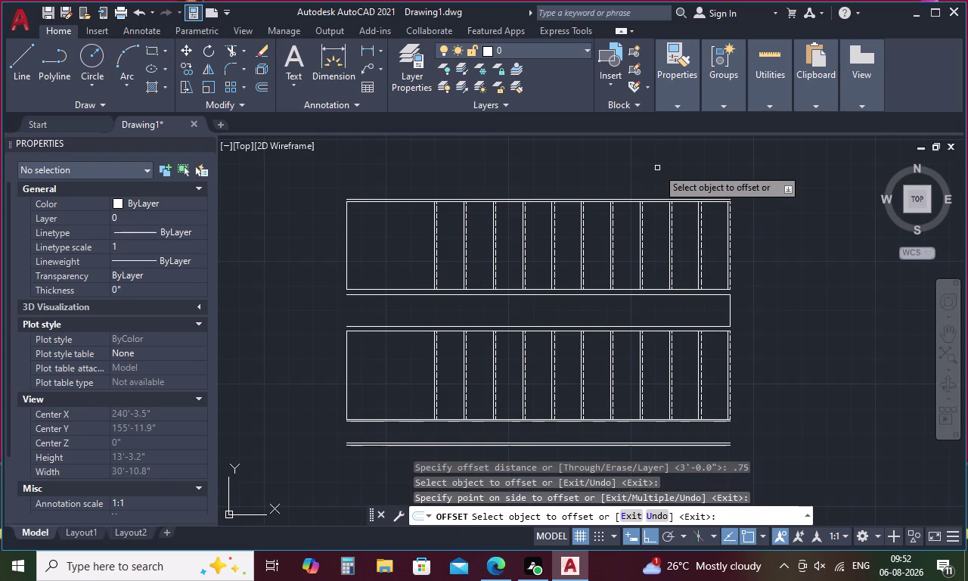
Offset the upper flight's outer edge line 9 inches upward.
scroll(up, 3)
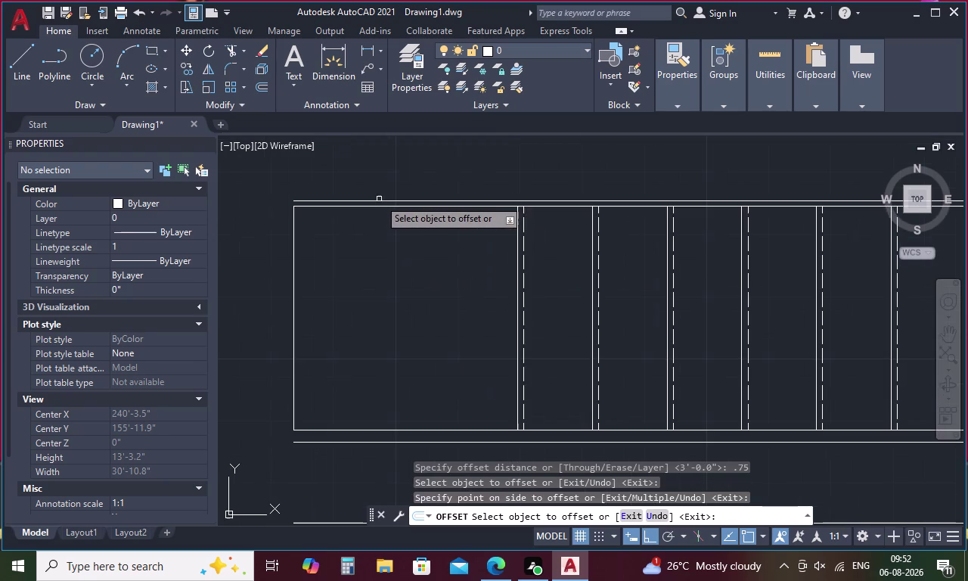
scroll(down, 3)
scroll(up, 3)
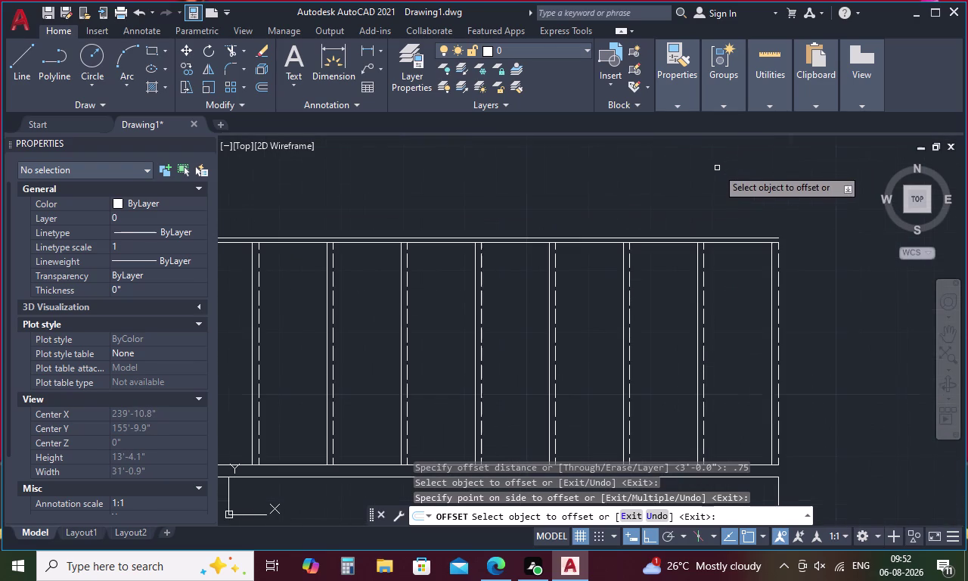
key(space)
key(space)
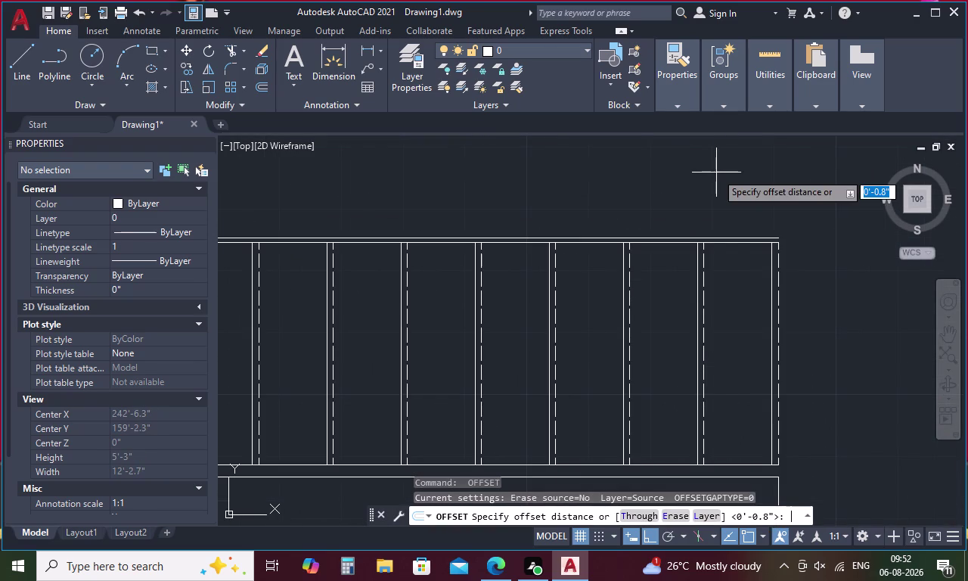
key(9)
key(Return)
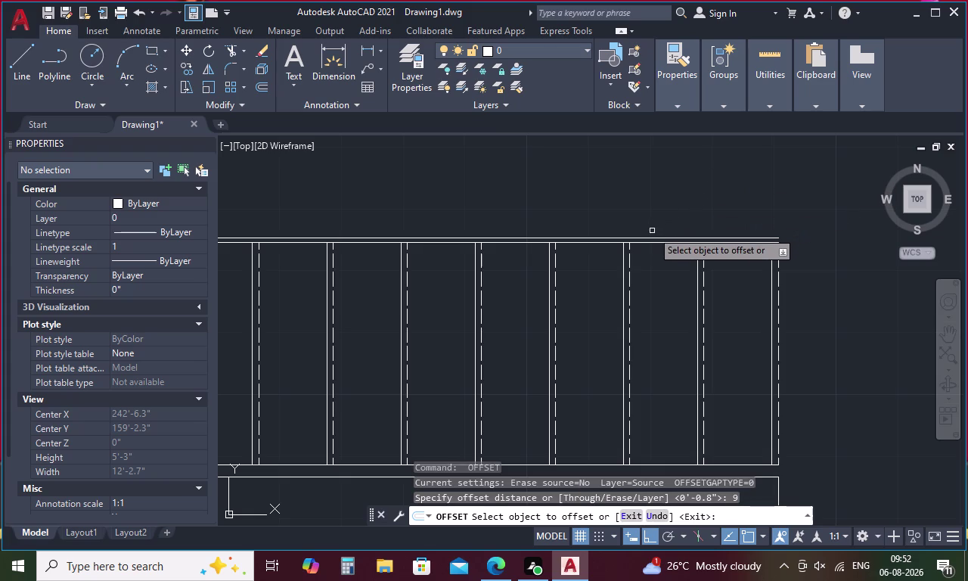
click(653, 236)
click(657, 187)
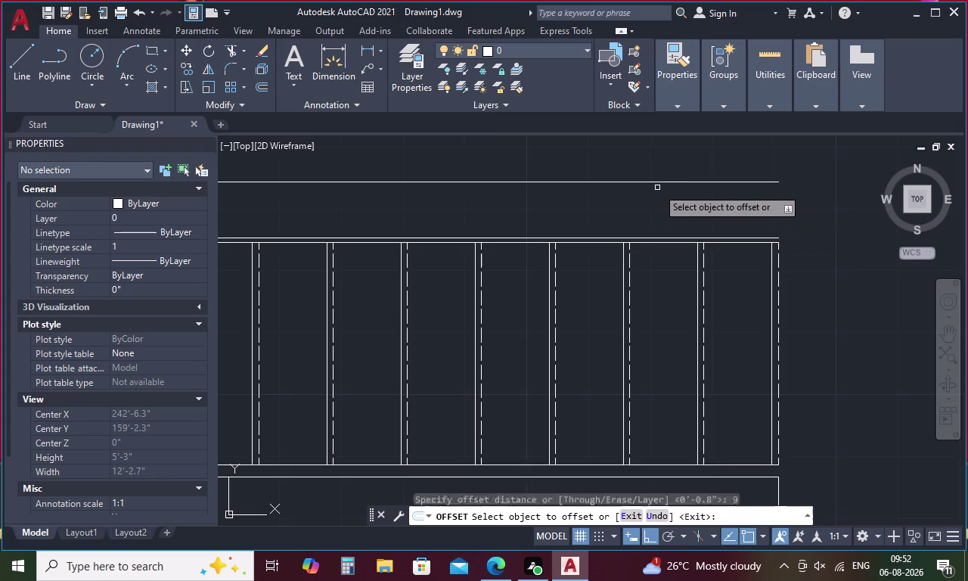
Retry the 9-inch offset on the new line, cancelling without placing a copy.
key(space)
key(space)
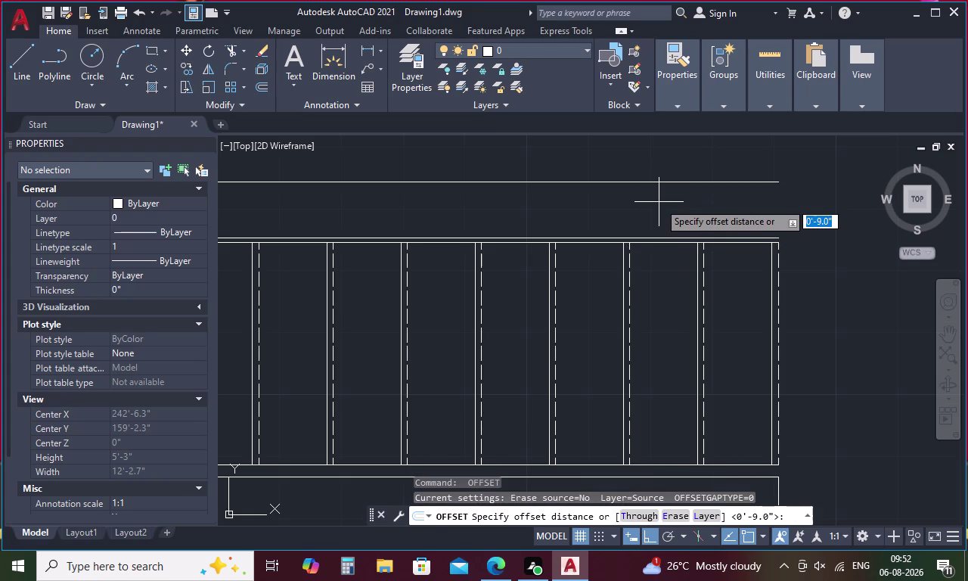
key(9)
key(Return)
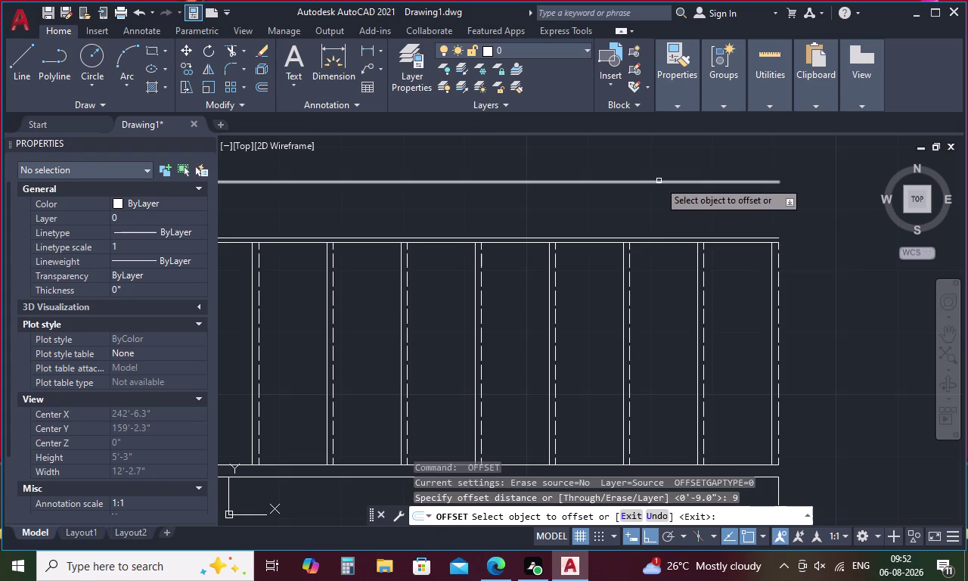
click(658, 181)
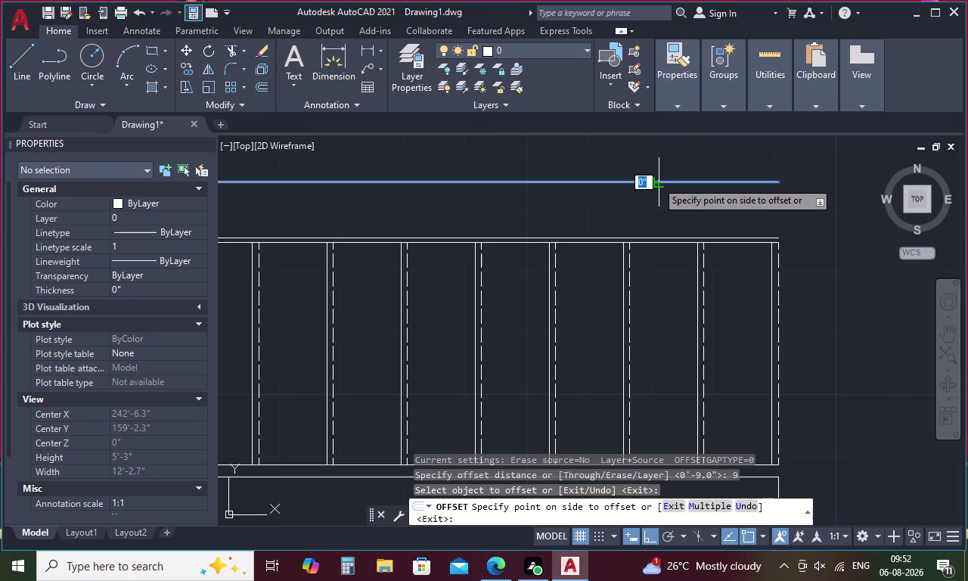
key(Escape)
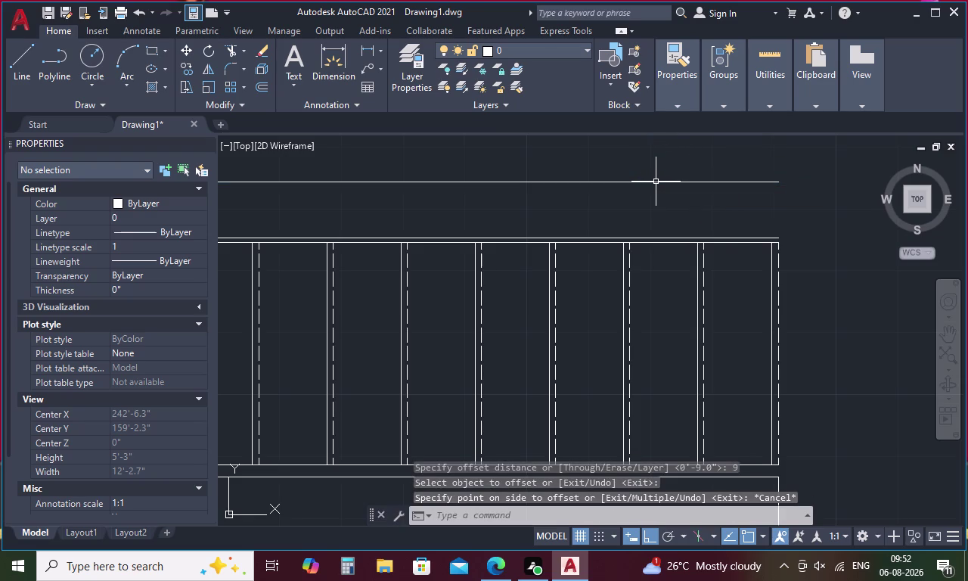
key(space)
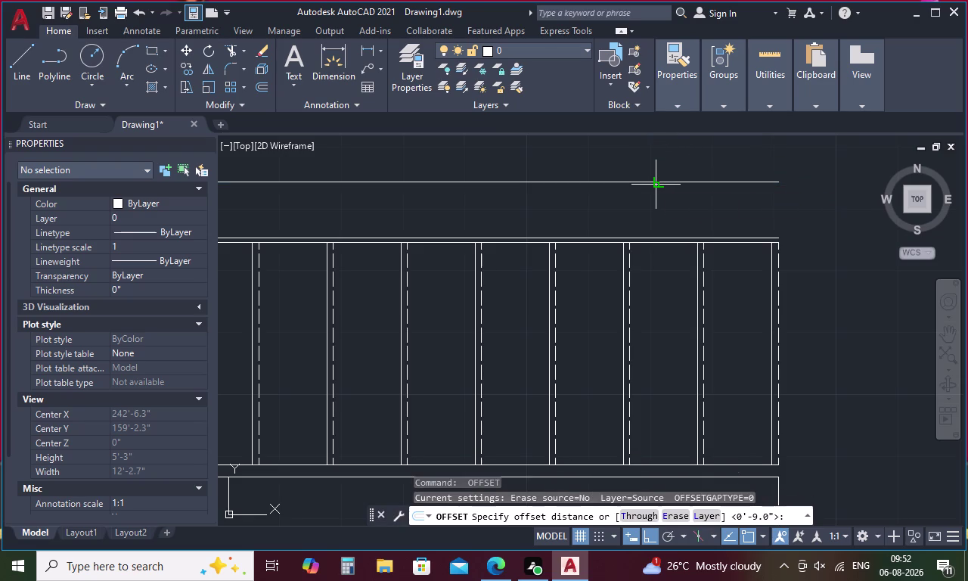
key(9)
key(Return)
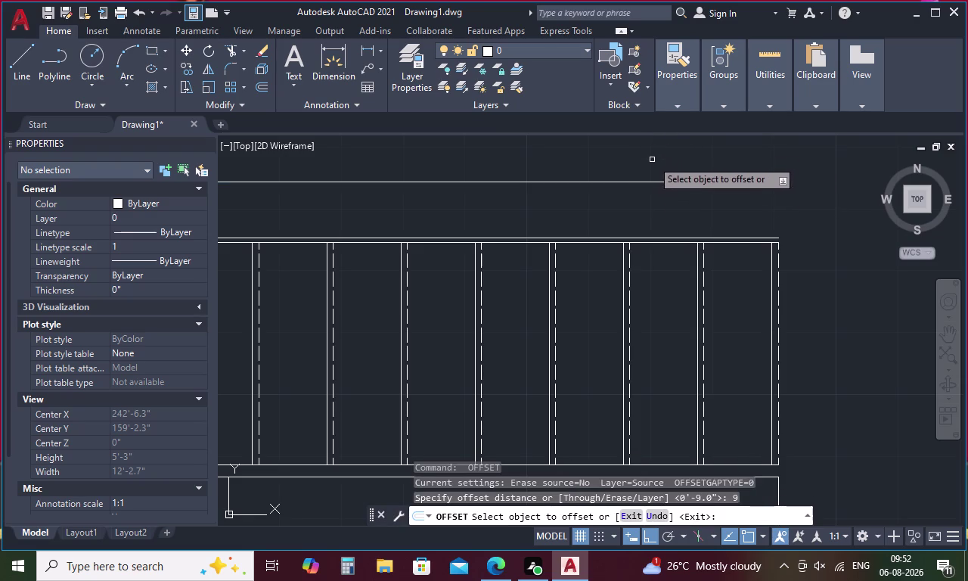
key(Escape)
Offset the 9-inch line 0.75 upward to complete the double line.
key(o)
key(Return)
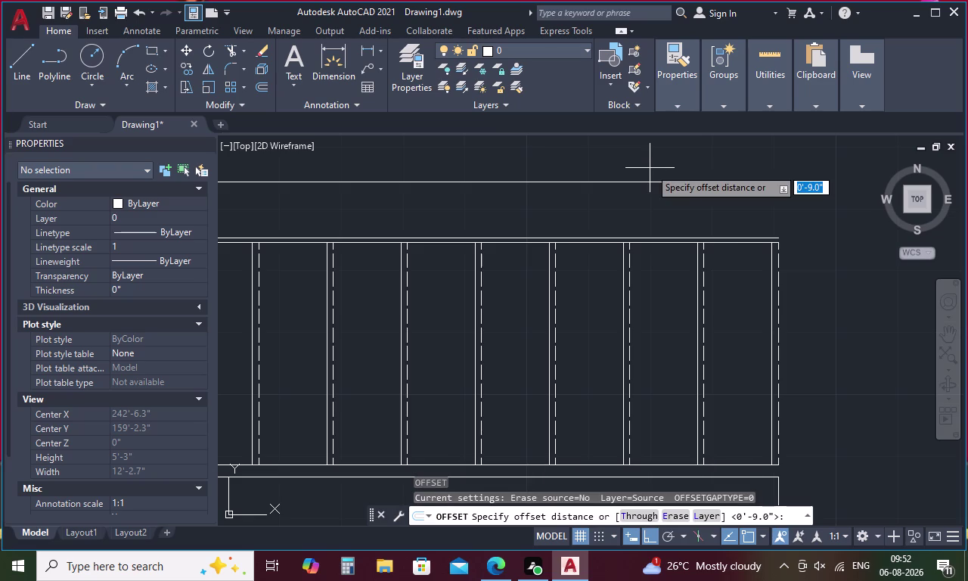
key(period)
text(7)
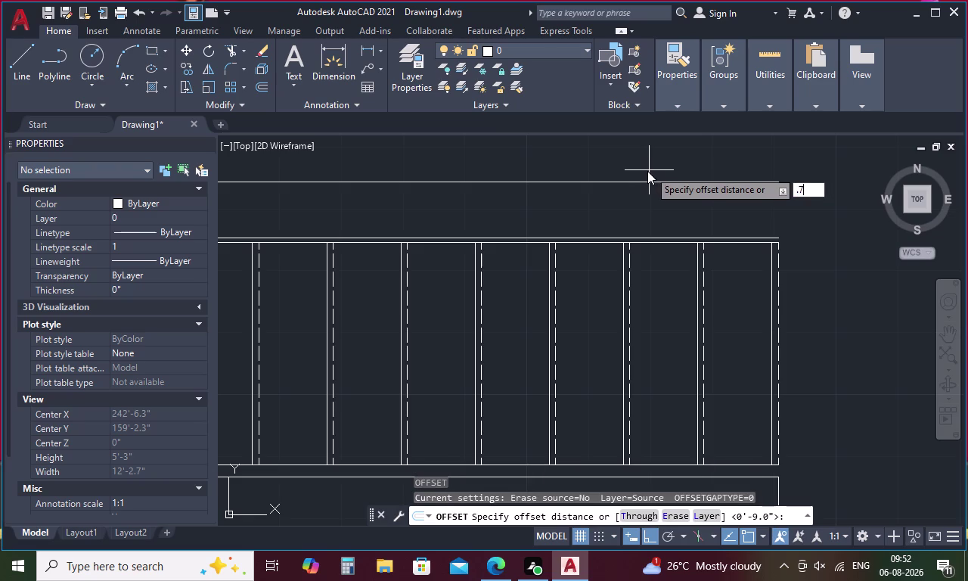
text(5)
key(space)
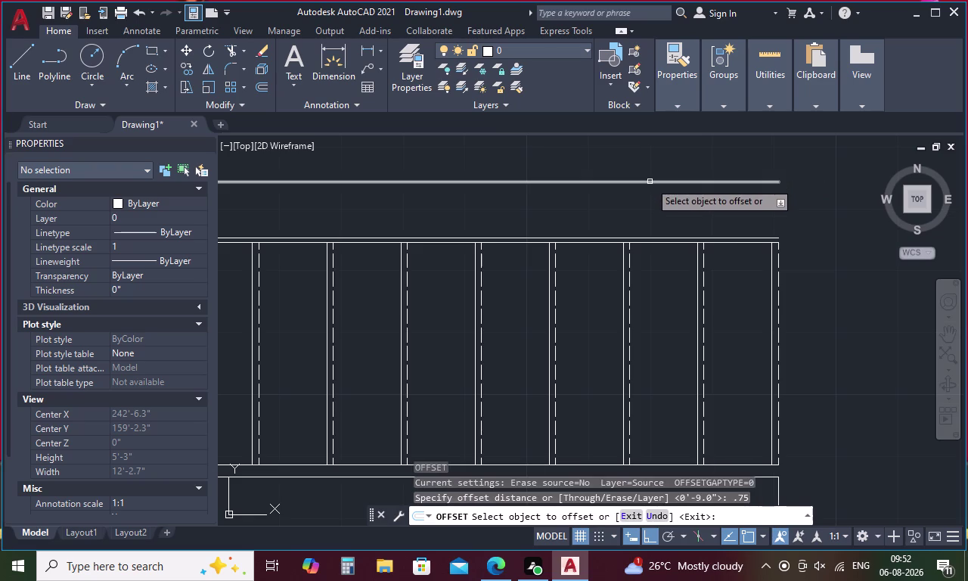
click(650, 181)
click(658, 159)
scroll(down, 3)
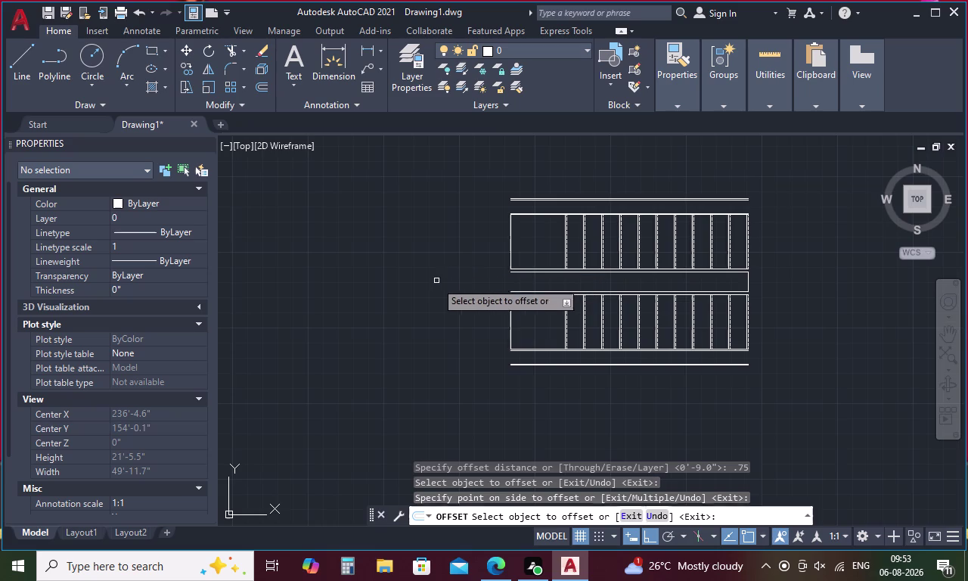
key(Escape)
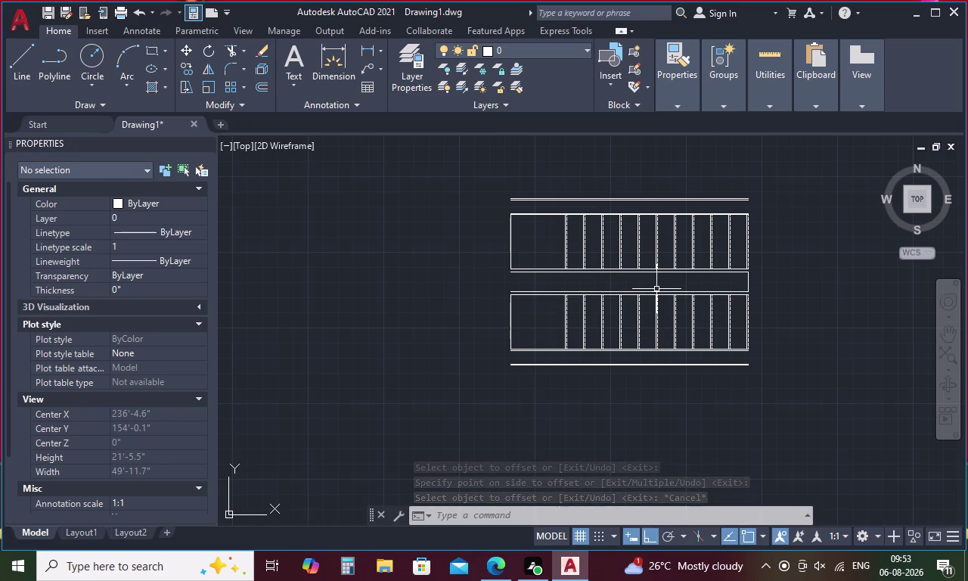
Mirror the upper flight's 22 tread lines about the flight's midline, keeping the originals.
scroll(up, 3)
drag(828, 204, 499, 224)
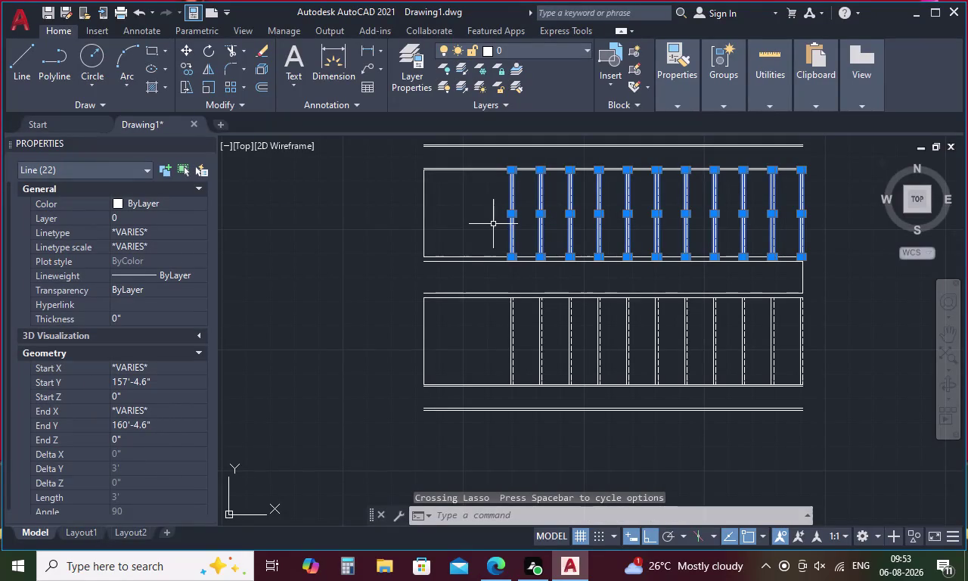
text(MI)
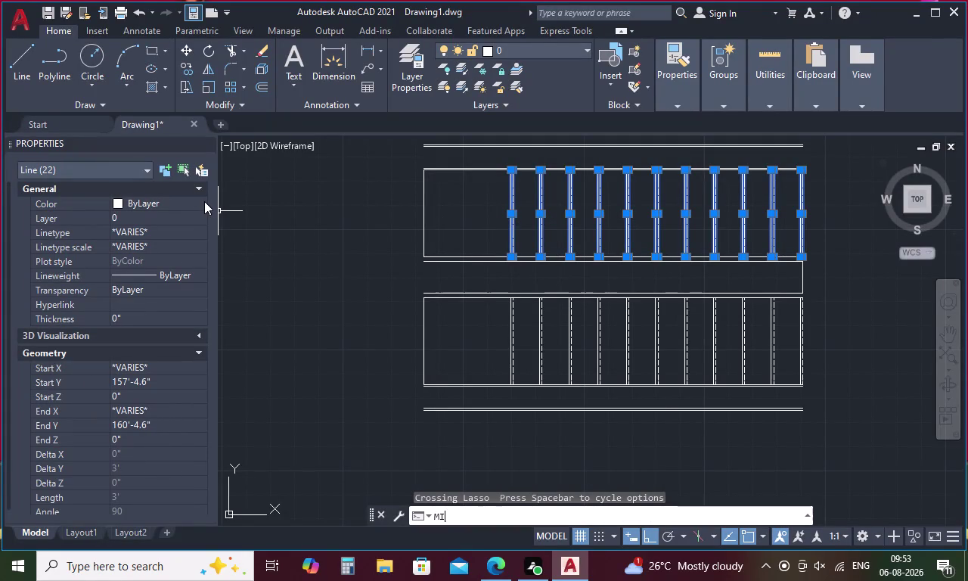
key(Return)
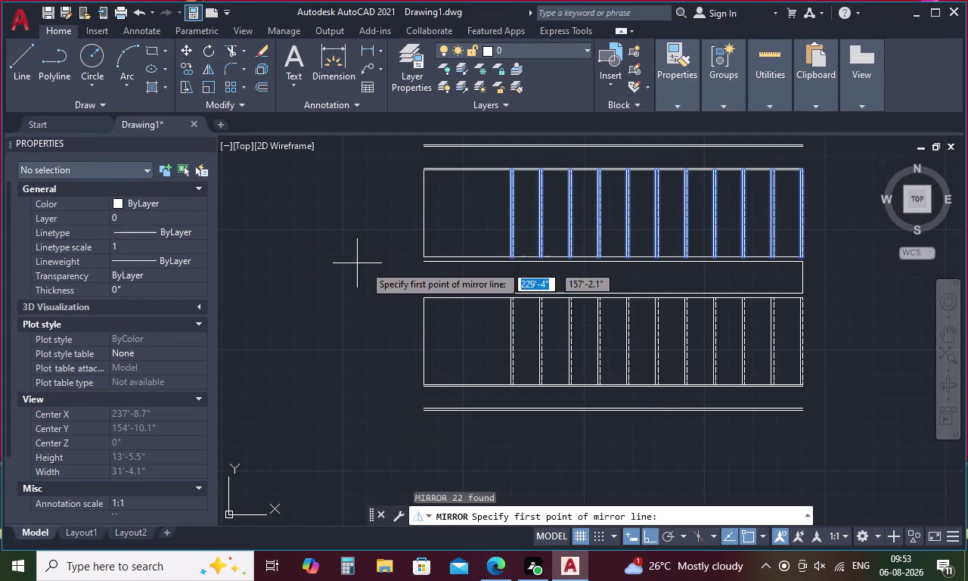
right_click(838, 230)
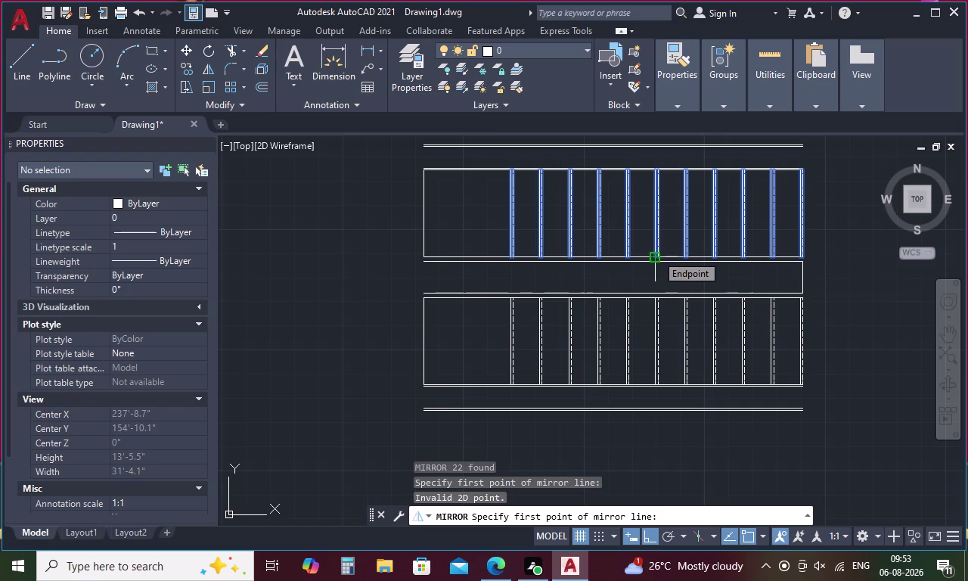
click(805, 215)
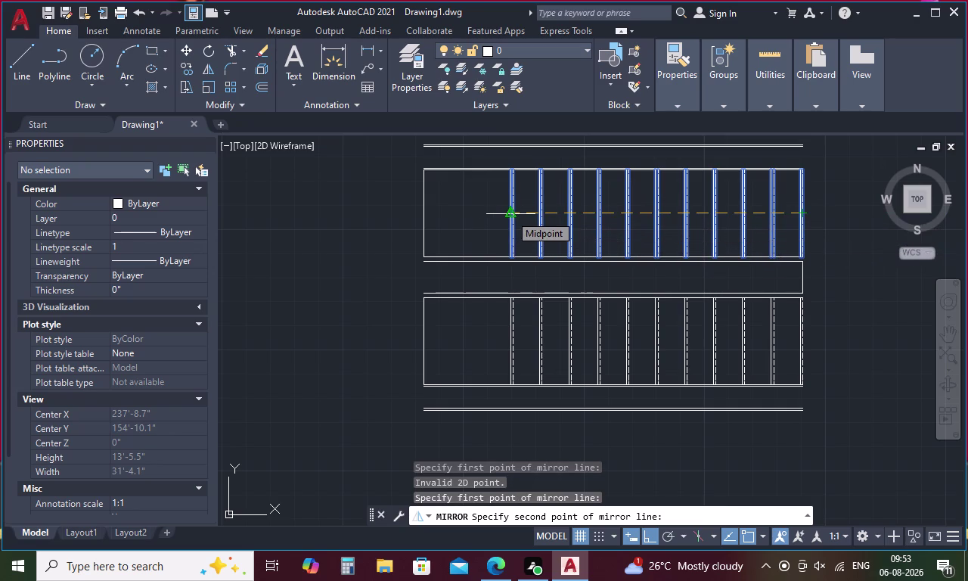
click(510, 214)
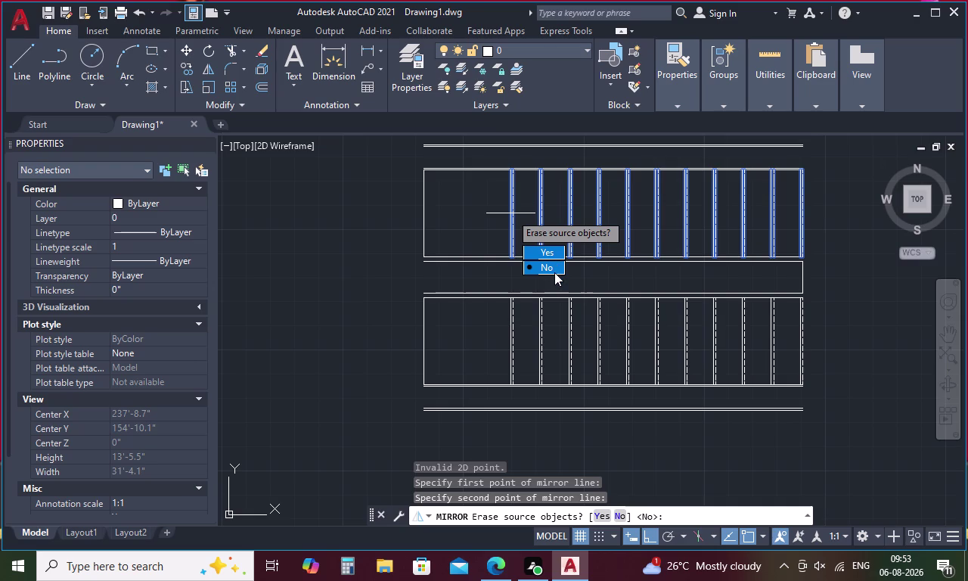
drag(556, 264, 510, 214)
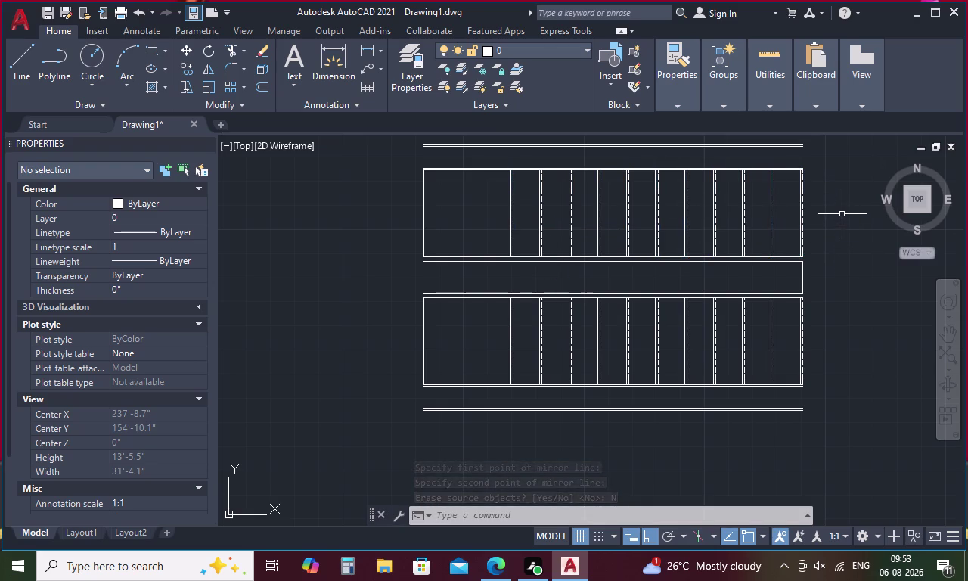
Select the upper flight's tread lines and start a Move, then cancel it.
drag(841, 214, 509, 219)
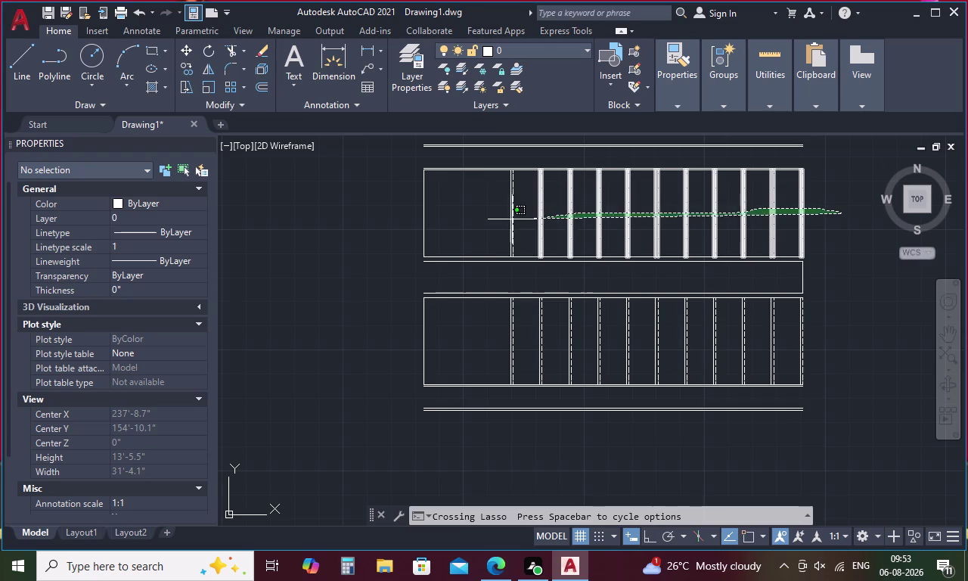
drag(509, 219, 502, 219)
right_click(502, 219)
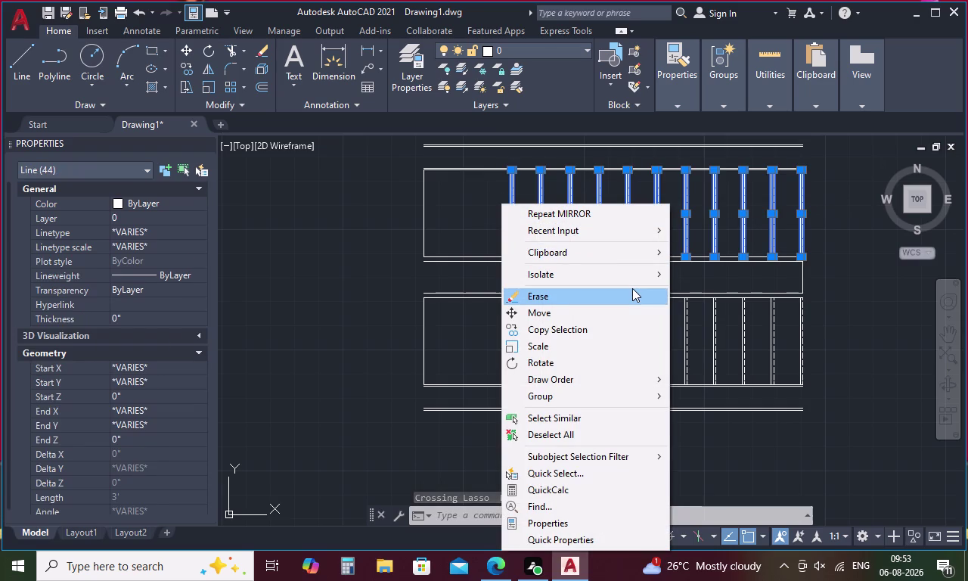
key(m)
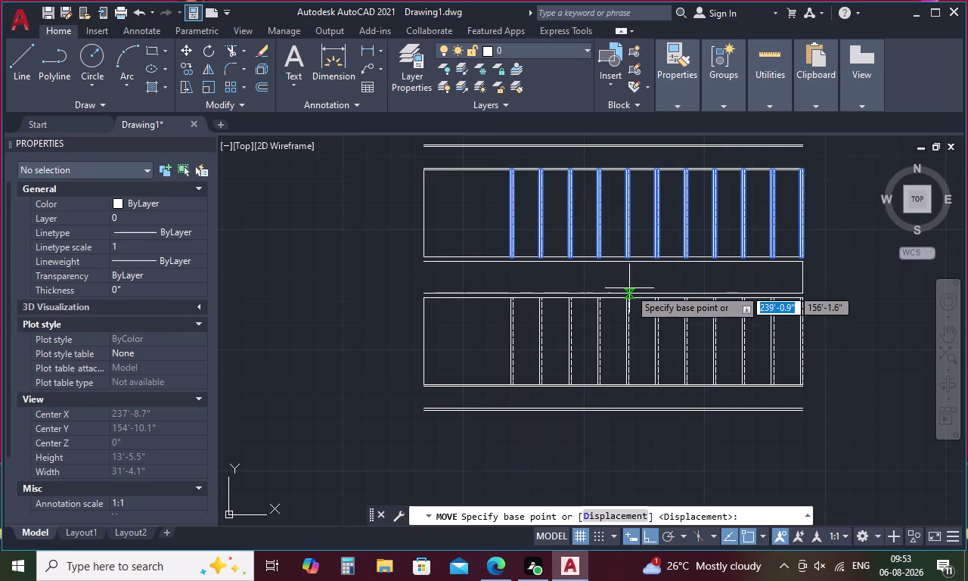
key(i)
key(space)
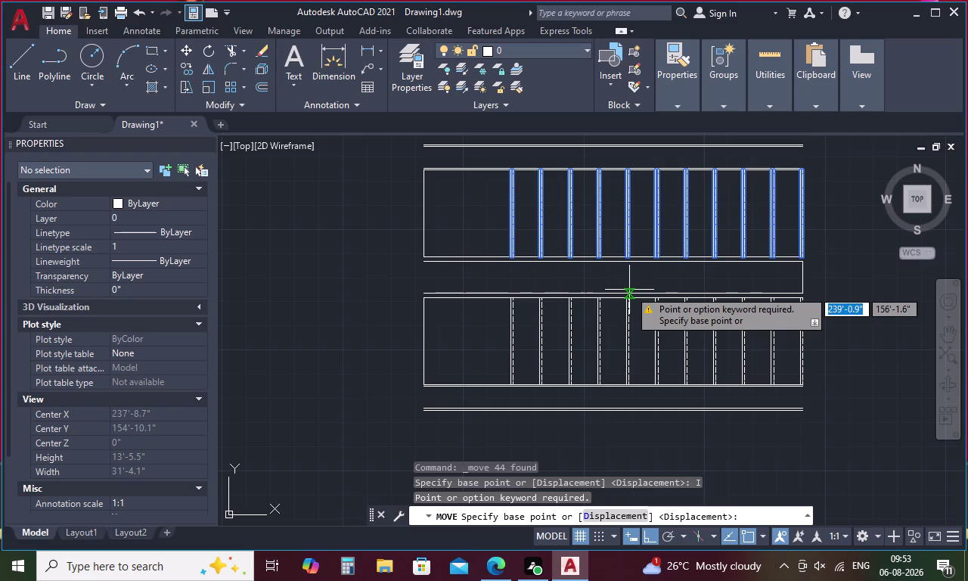
key(Escape)
Reselect all 44 tread lines and start MIRROR on them.
drag(824, 218, 825, 217)
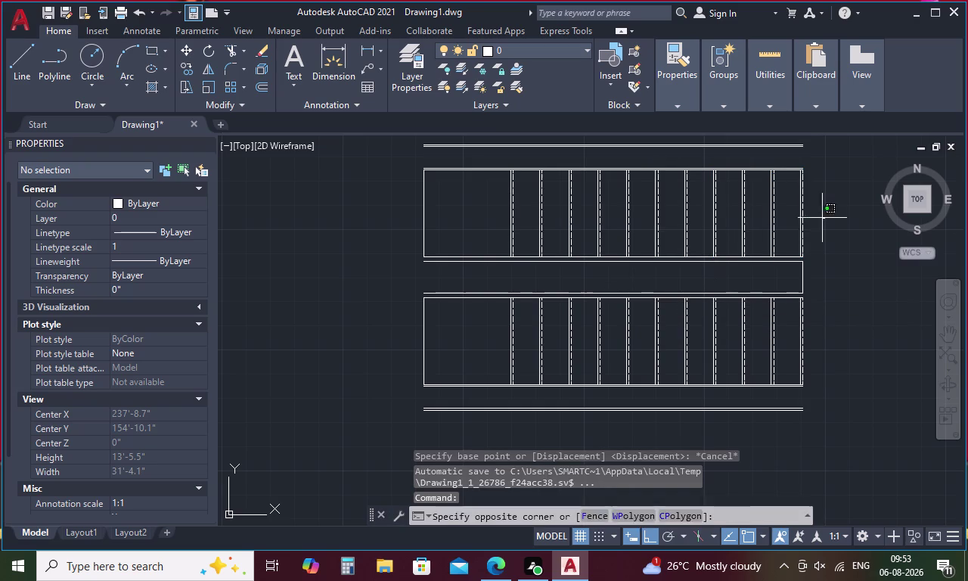
drag(825, 218, 508, 229)
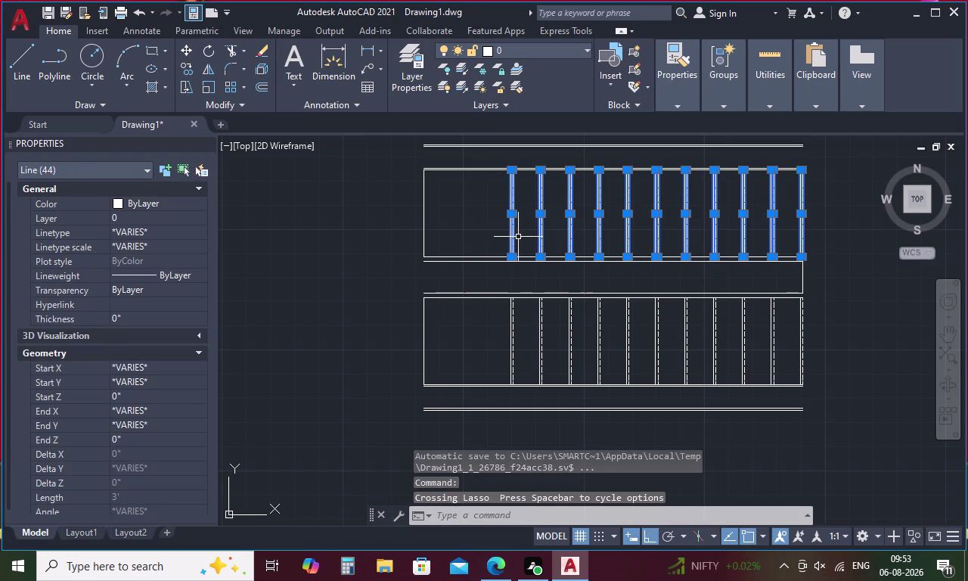
key(m)
text(I)
key(space)
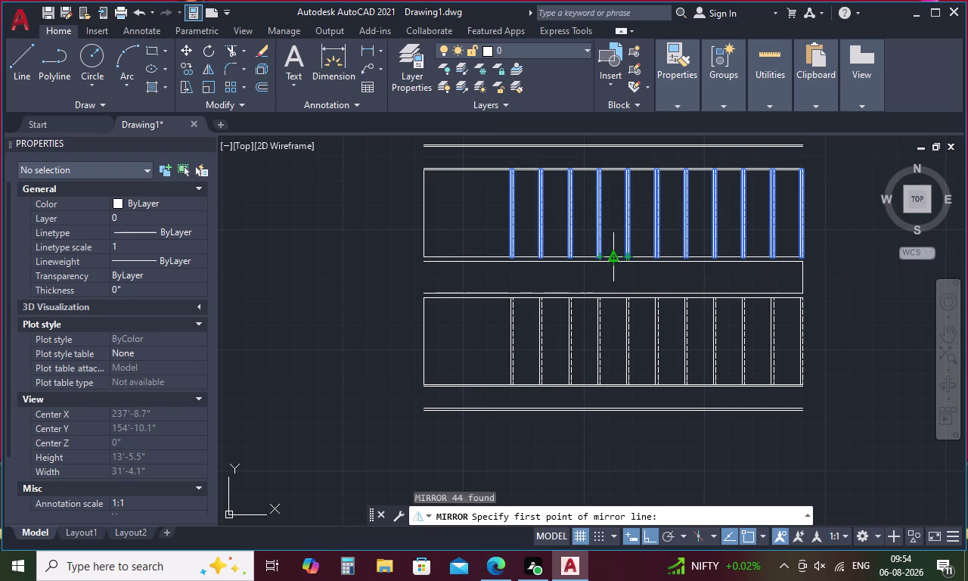
click(615, 259)
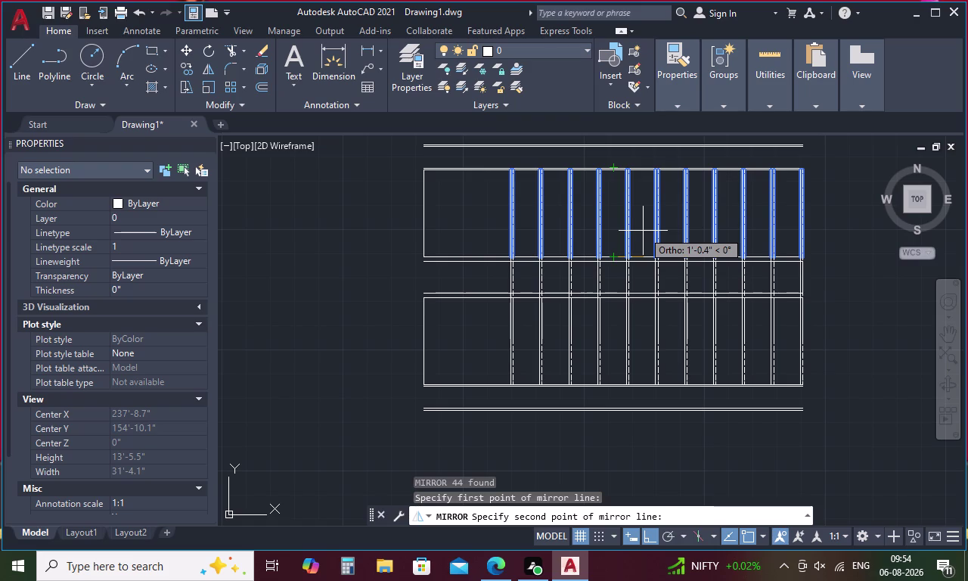
key(Escape)
drag(844, 205, 732, 208)
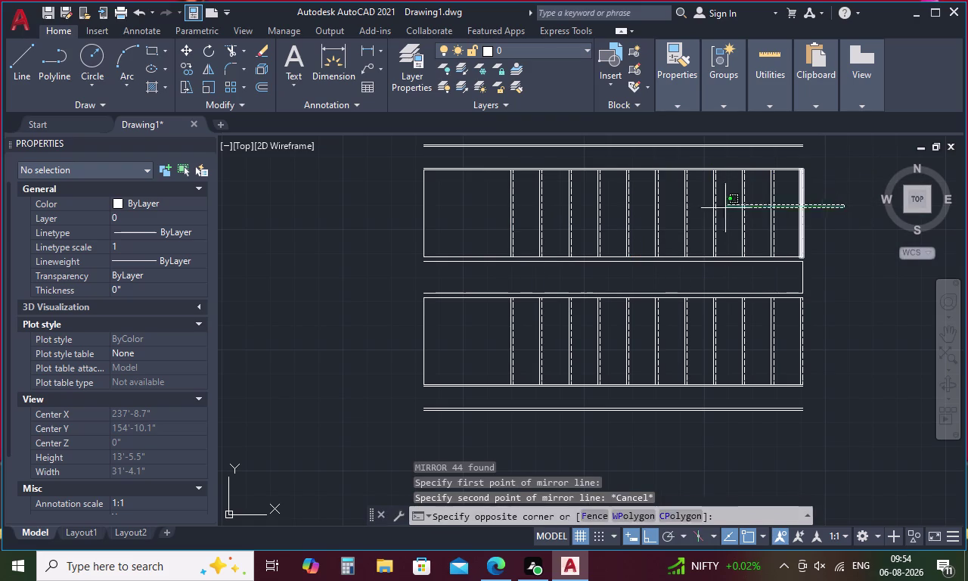
drag(731, 208, 487, 207)
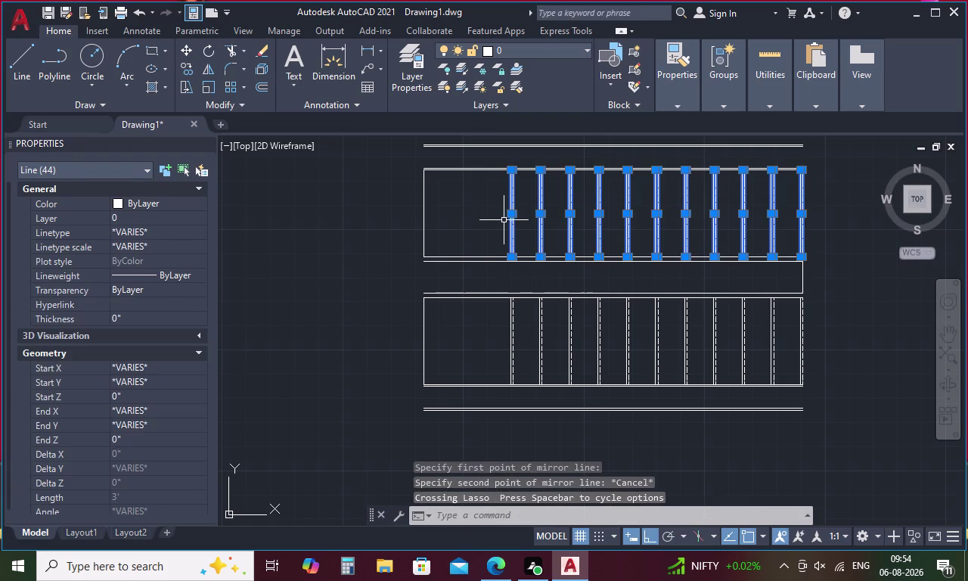
key(m)
text(I)
key(space)
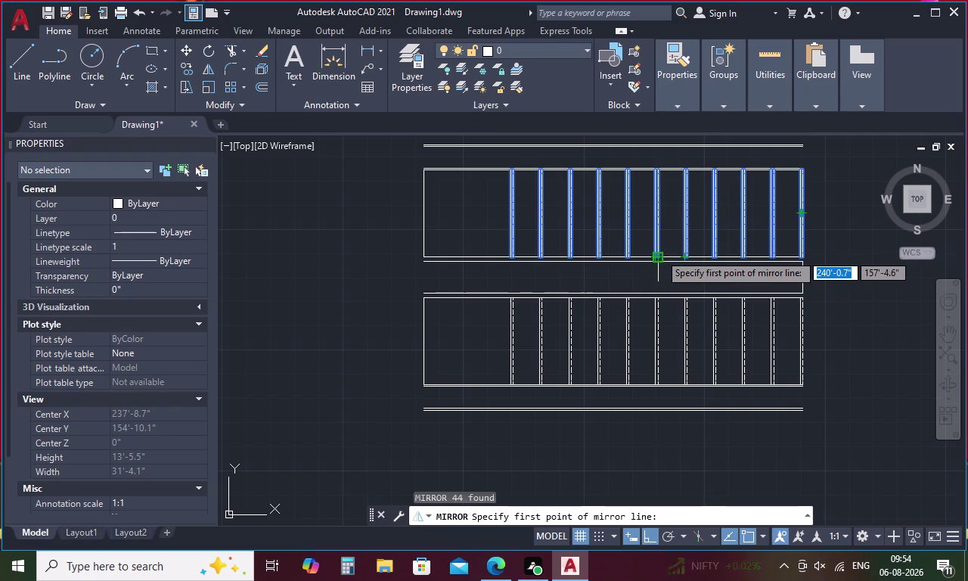
Mirror the 44 tread lines about a vertical axis across the flight, erasing the originals.
scroll(up, 3)
scroll(up, 3)
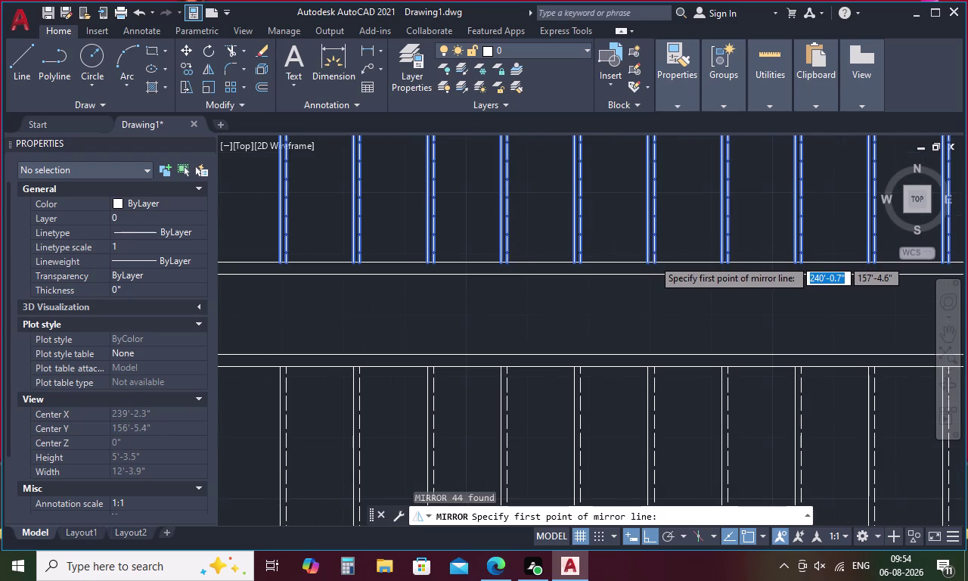
scroll(up, 3)
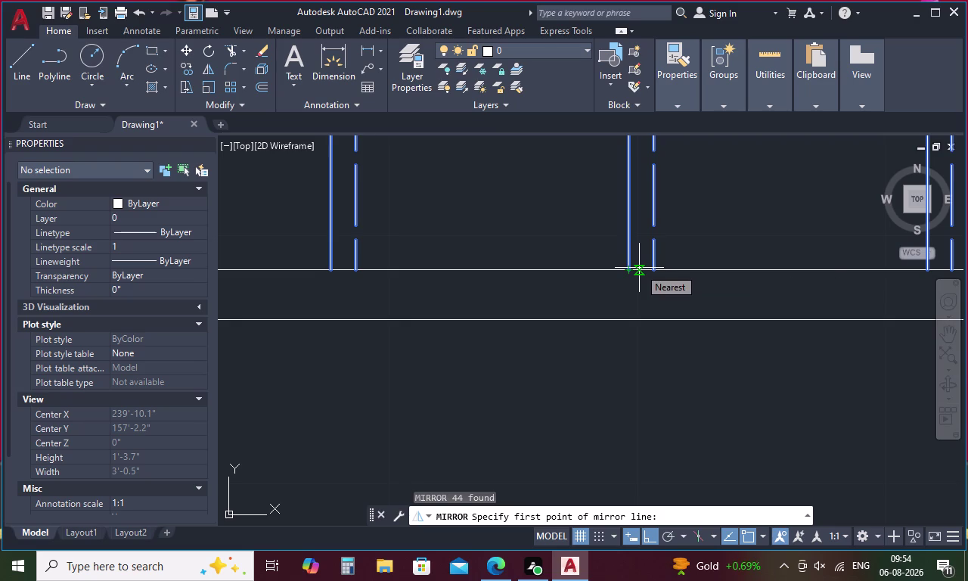
click(639, 270)
scroll(down, 3)
middle_drag(643, 249, 643, 263)
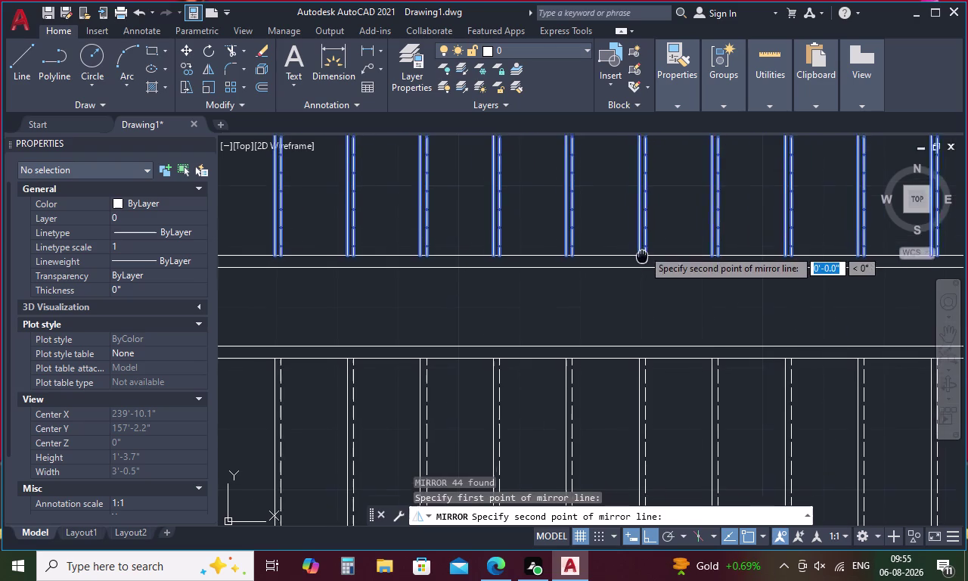
middle_drag(642, 262, 621, 416)
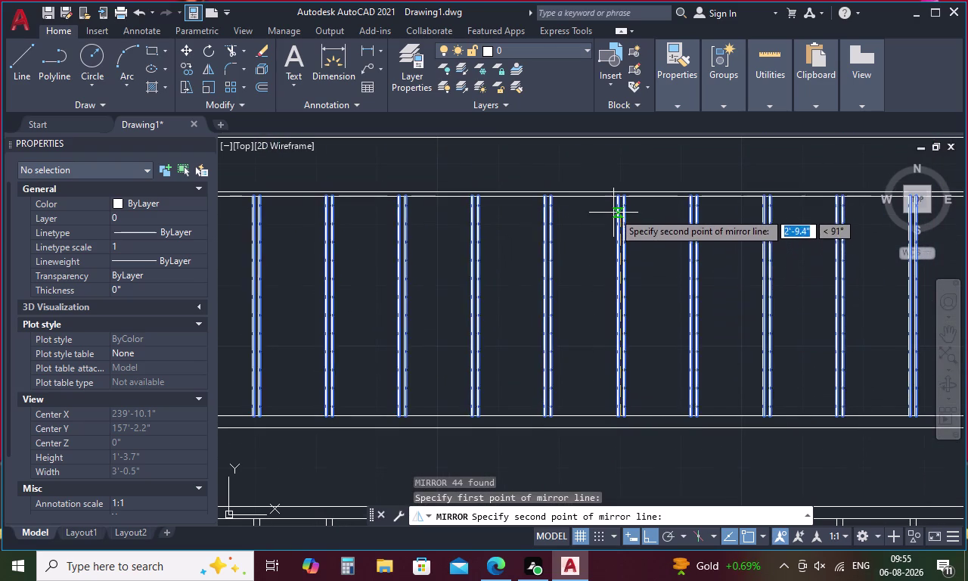
scroll(up, 3)
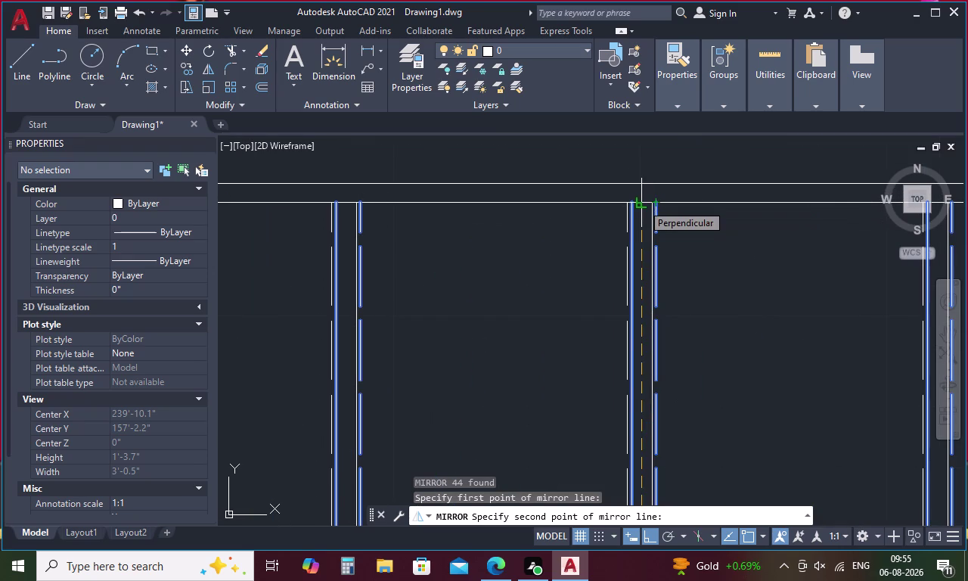
click(642, 204)
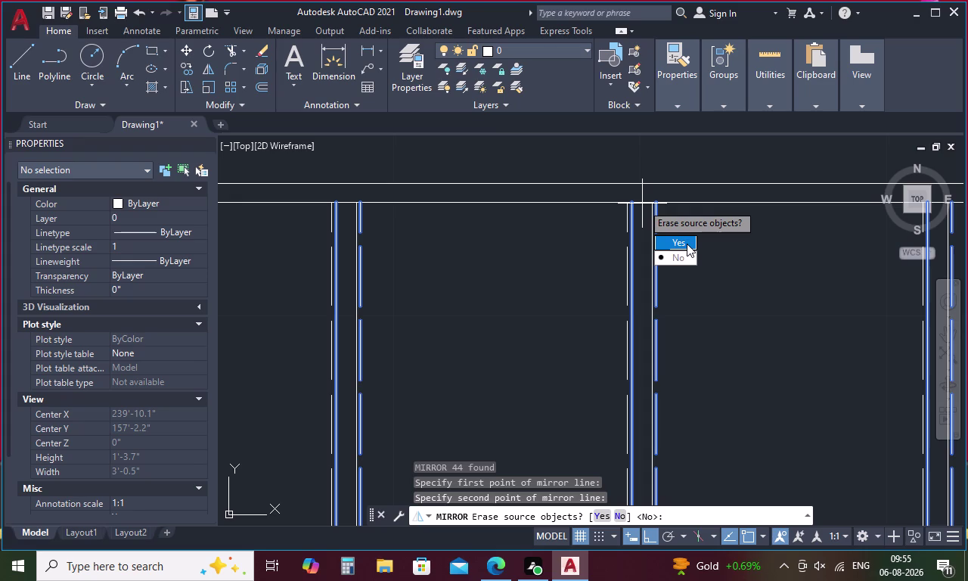
drag(687, 244, 642, 203)
scroll(down, 3)
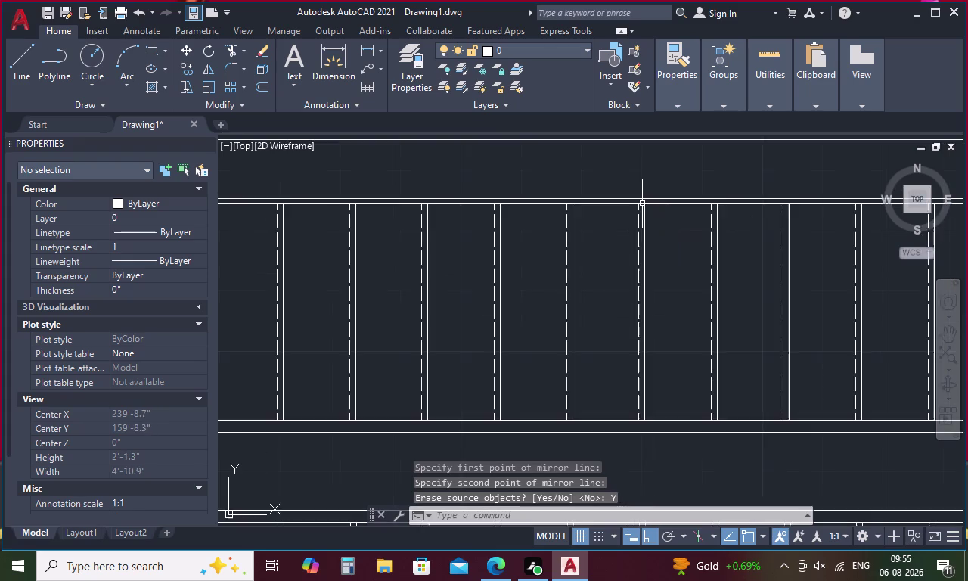
scroll(down, 3)
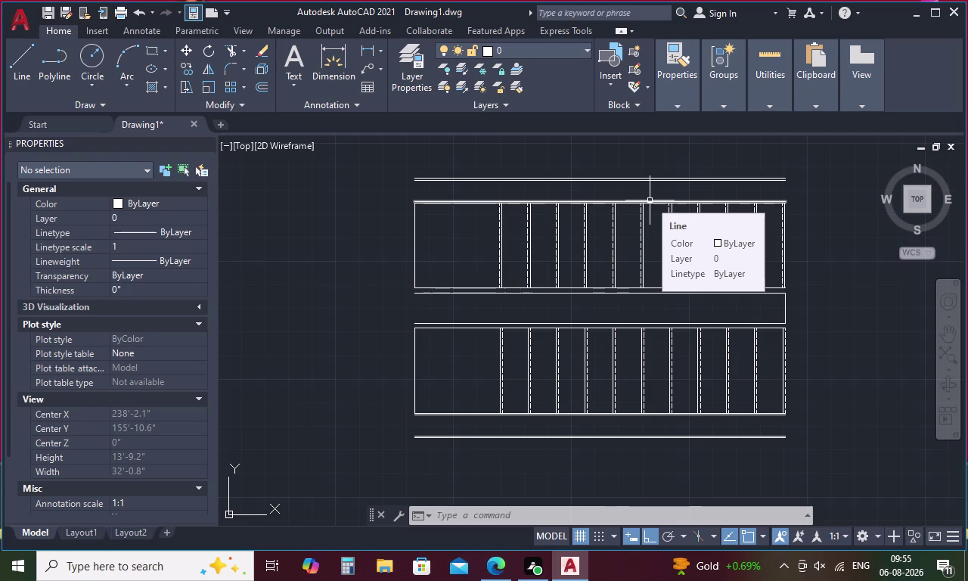
Use EX to extend the lower flight's first tread line across the landing.
text(EX)
key(space)
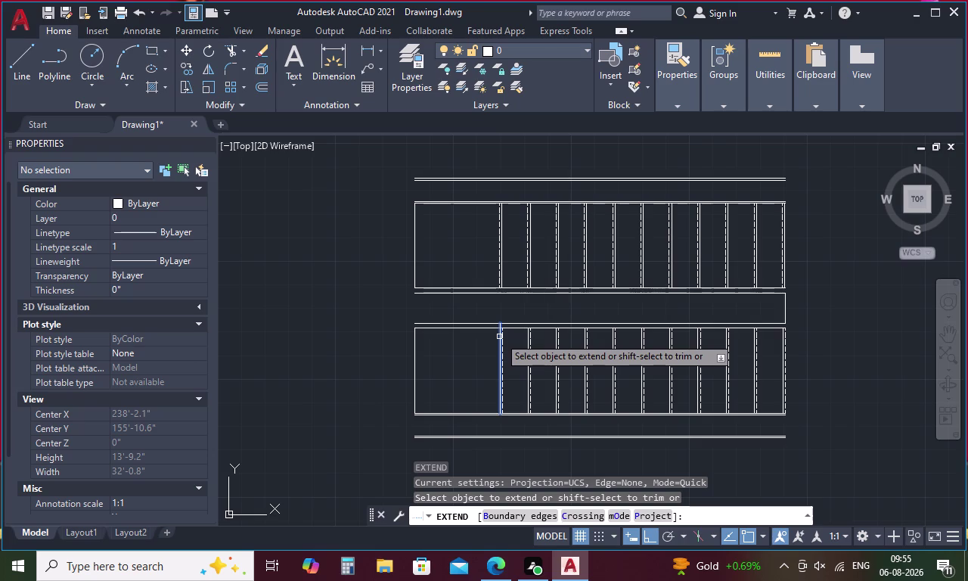
click(499, 336)
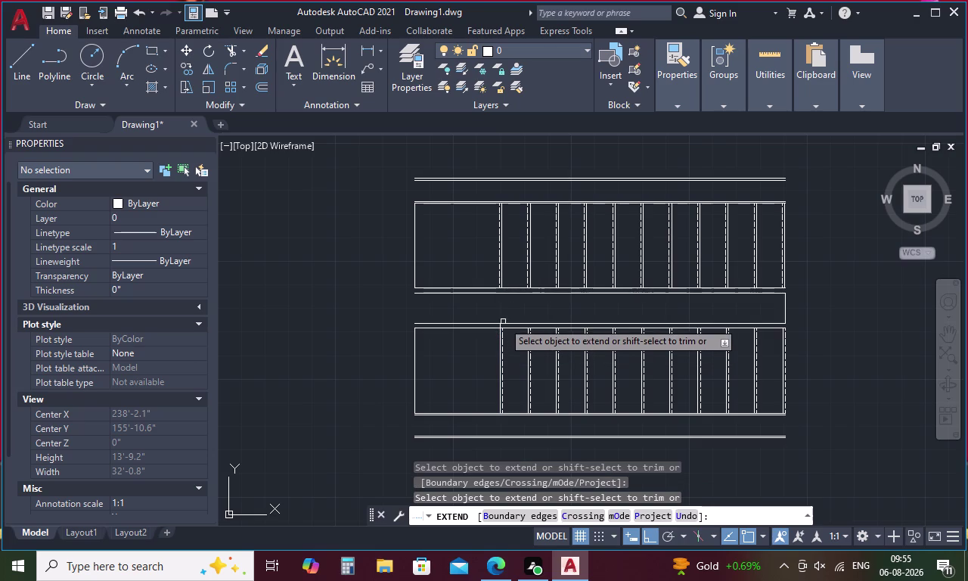
scroll(up, 3)
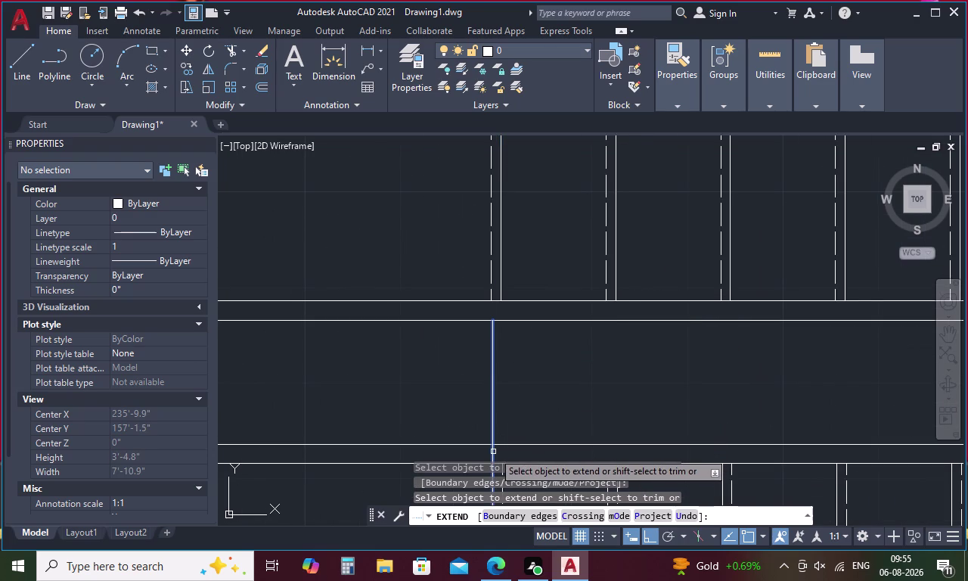
click(493, 452)
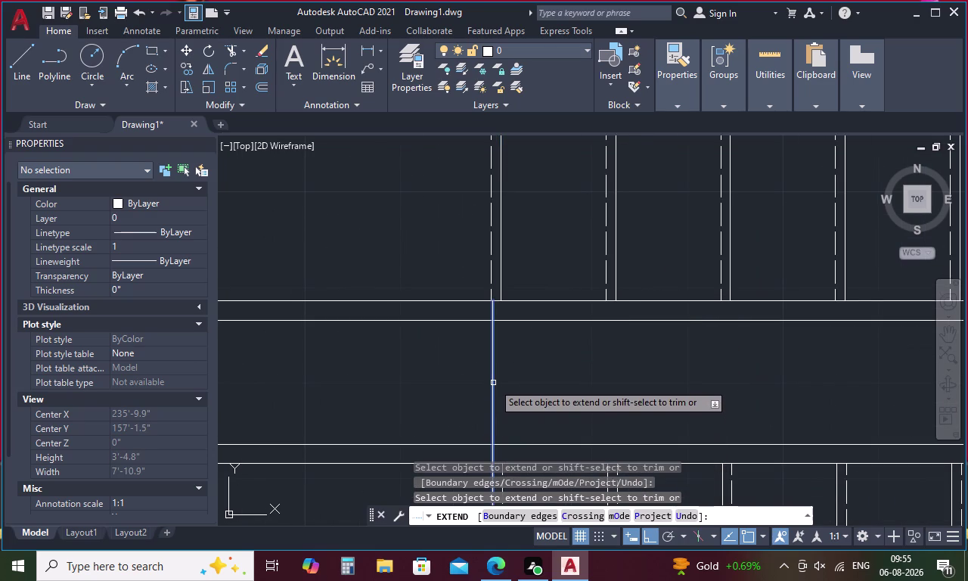
click(493, 382)
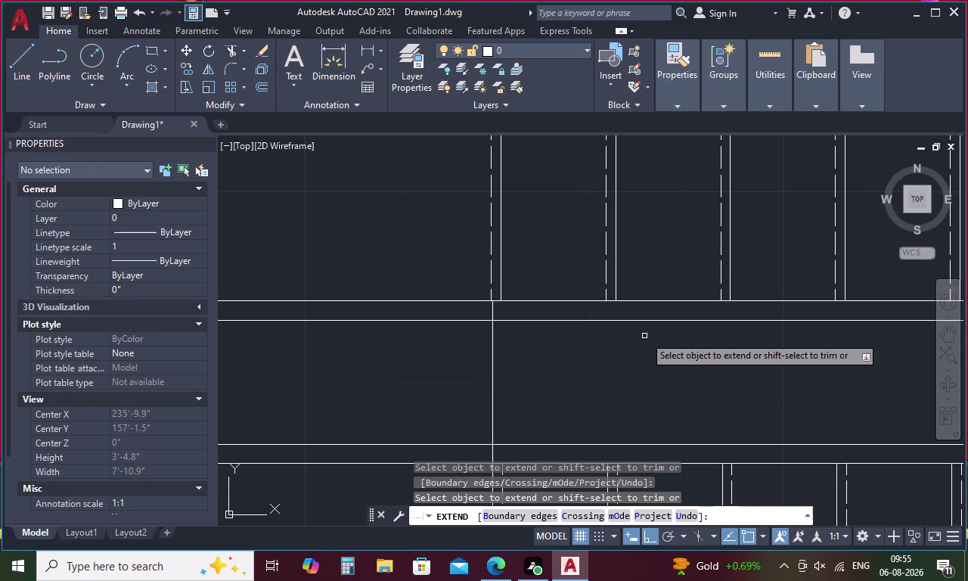
key(Escape)
scroll(down, 3)
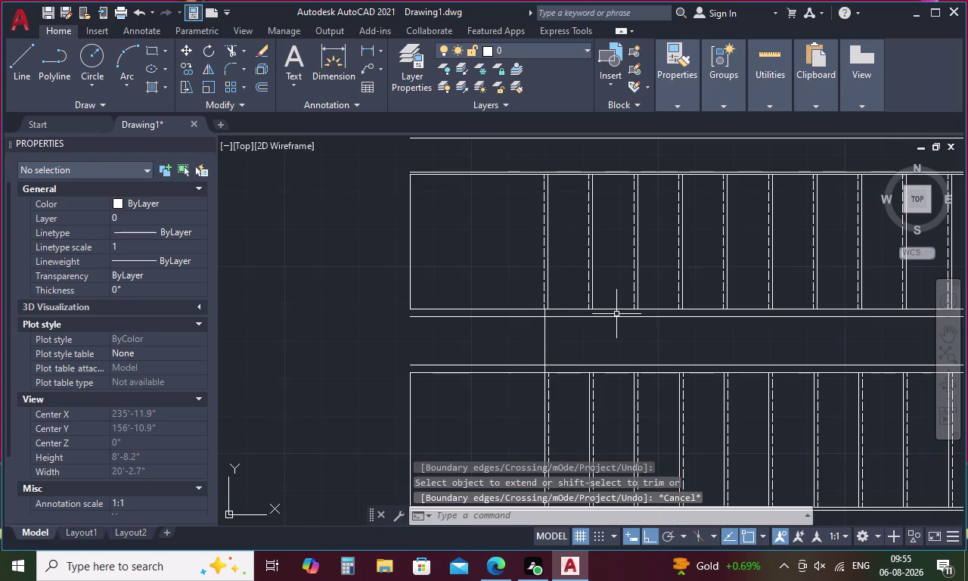
middle_drag(607, 320, 481, 337)
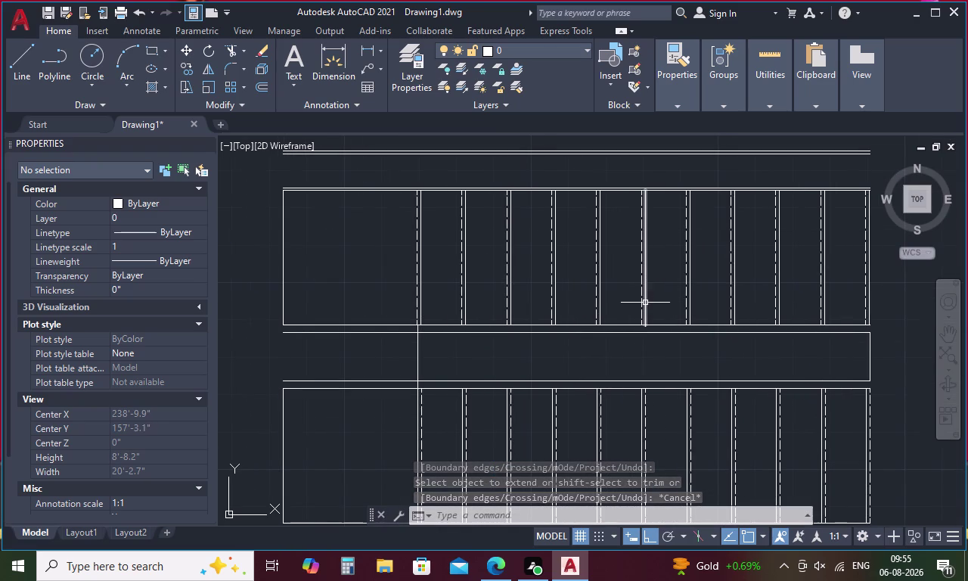
Select the upper flight's tread lines and shift them slightly right onto the tread edge.
key(Escape)
drag(887, 266, 395, 272)
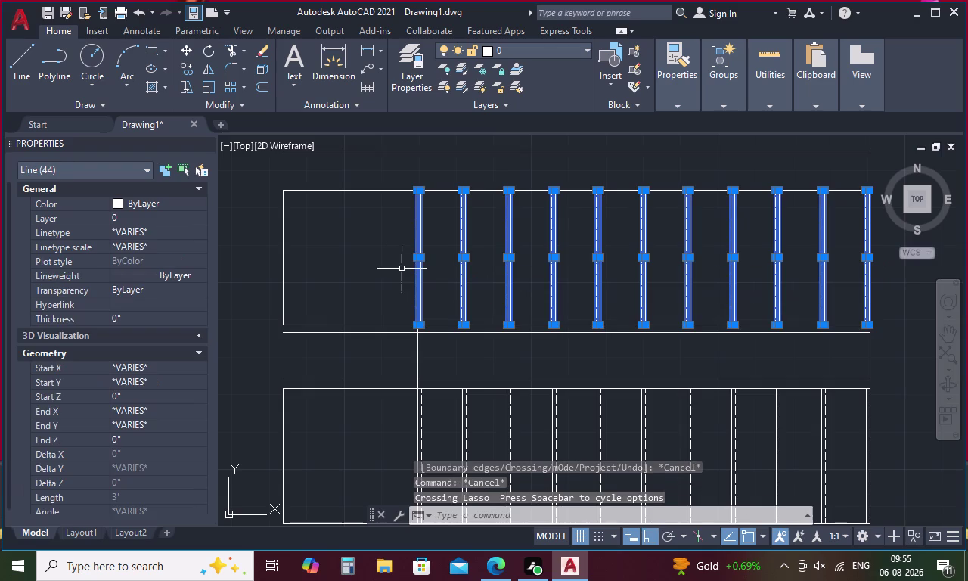
right_click(401, 269)
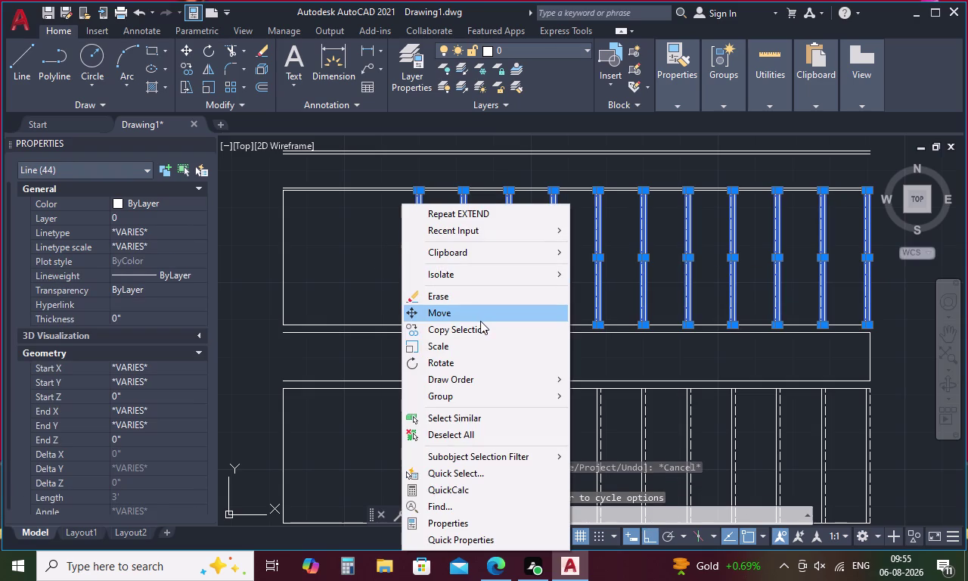
click(482, 315)
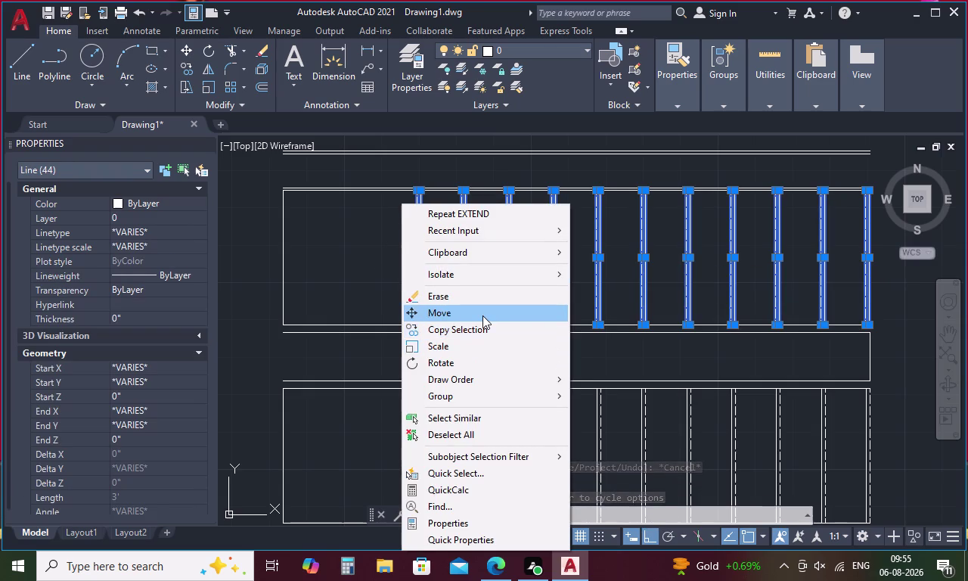
scroll(up, 3)
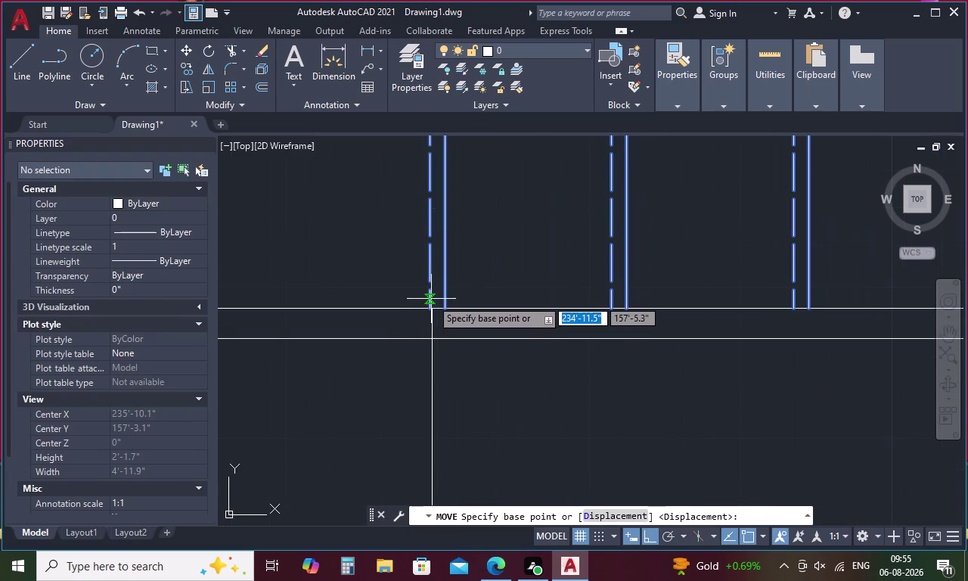
scroll(up, 3)
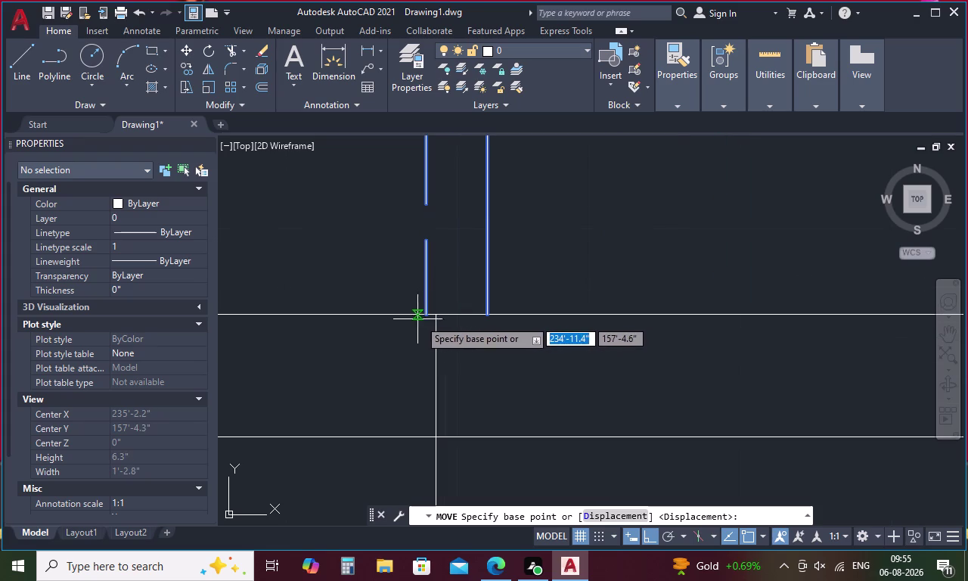
click(424, 317)
click(436, 315)
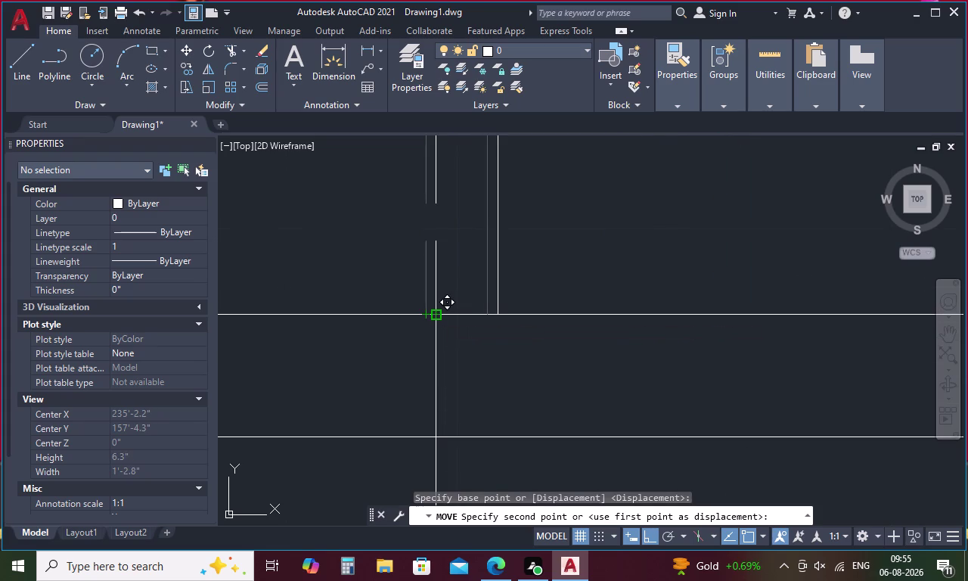
scroll(down, 3)
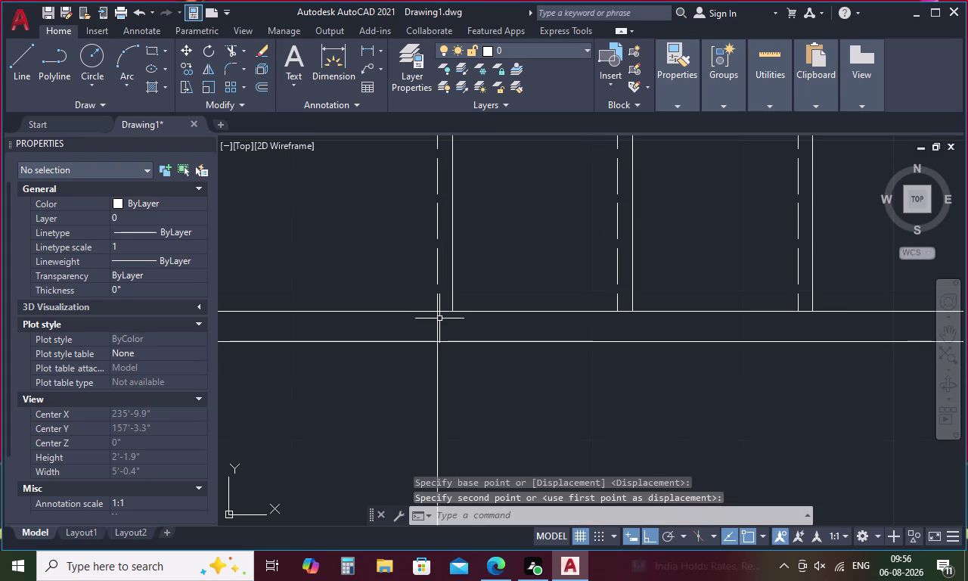
key(Escape)
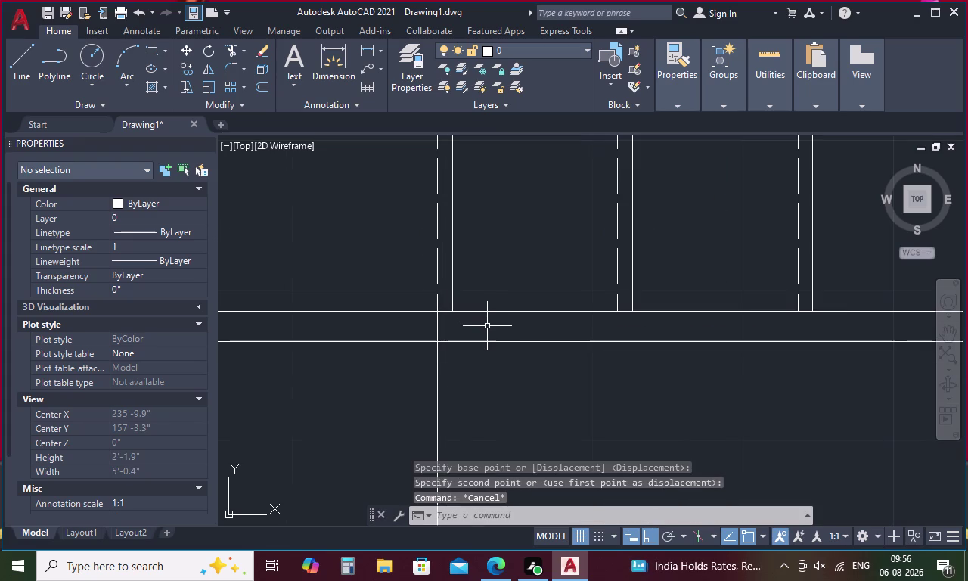
text(TR)
key(space)
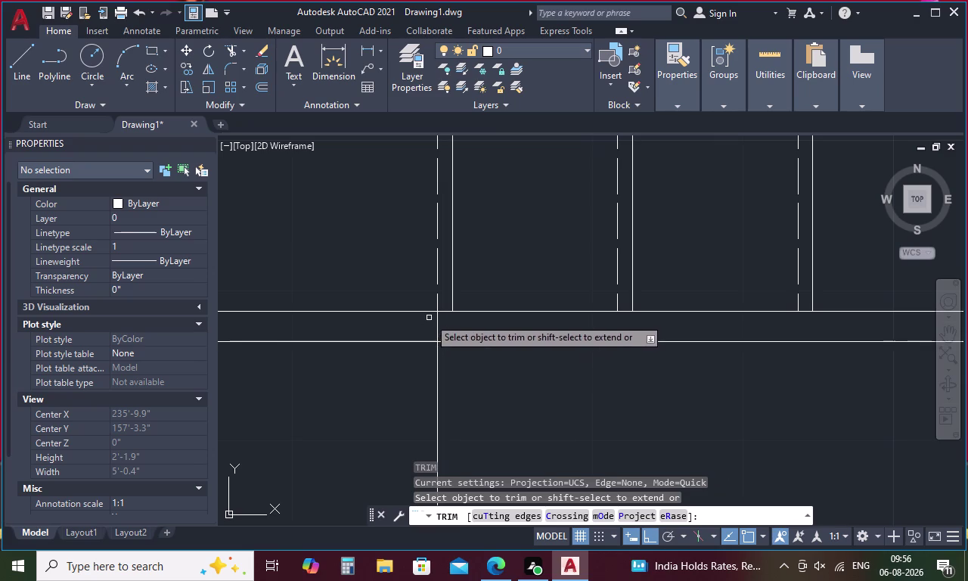
Trim the two line pieces overshooting the stair edge at the landing.
click(437, 323)
click(436, 385)
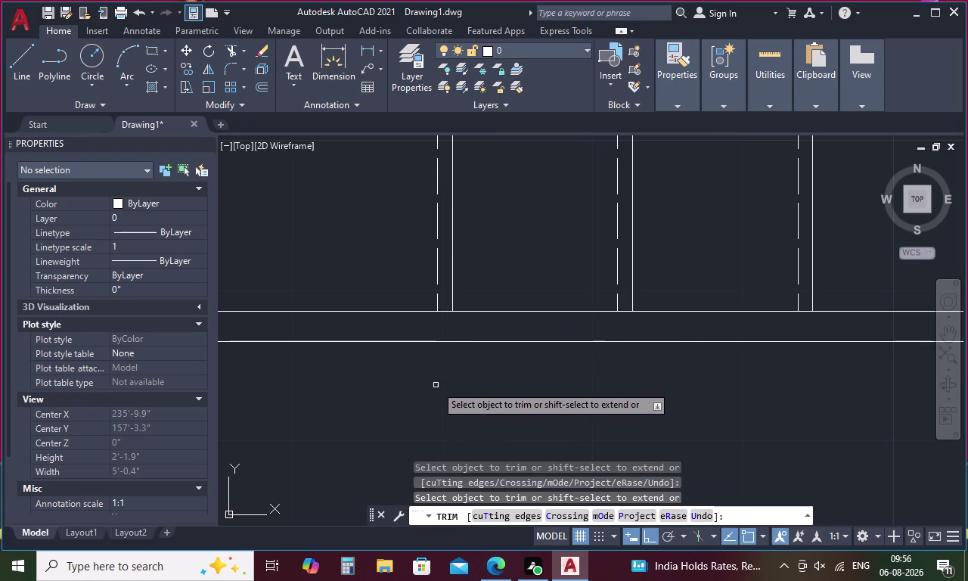
scroll(down, 3)
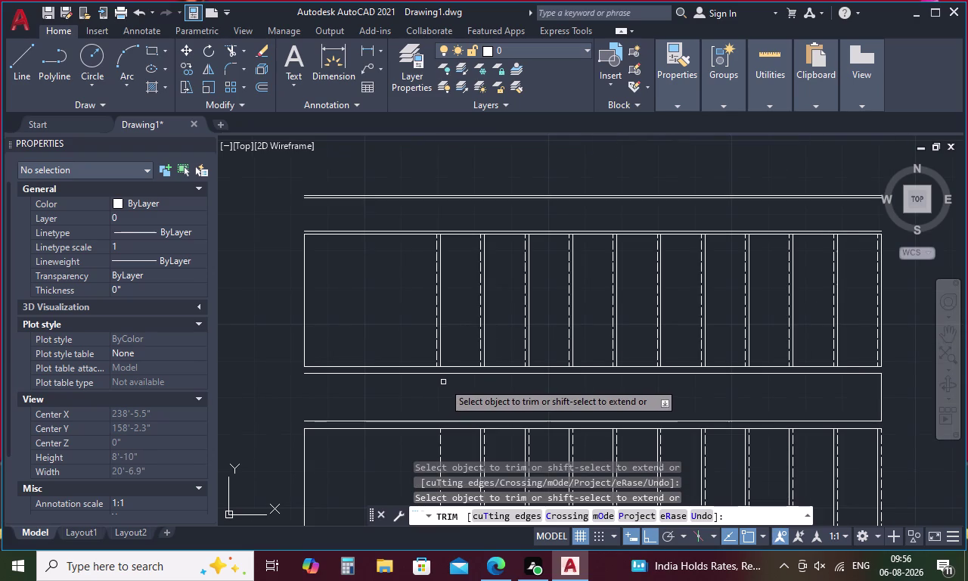
key(Escape)
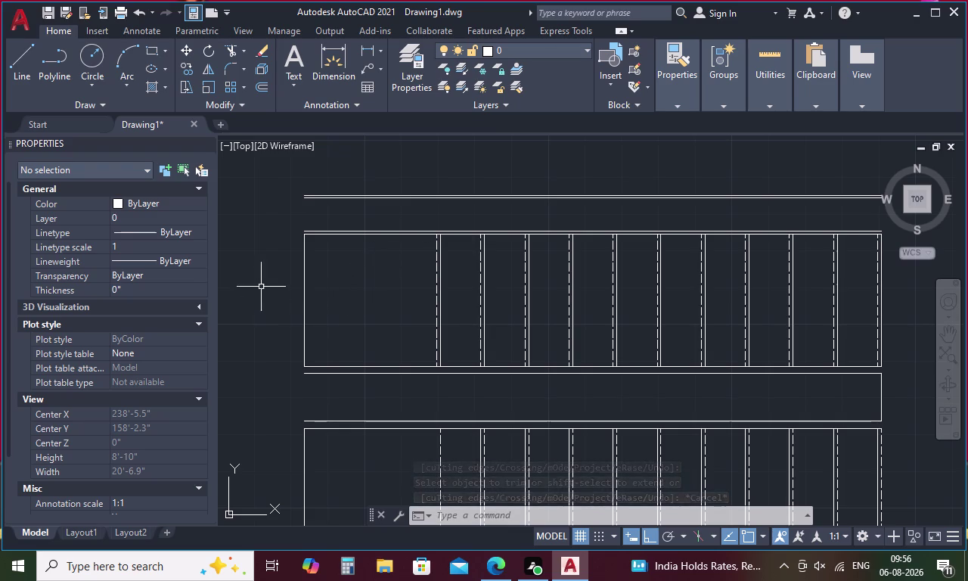
scroll(down, 3)
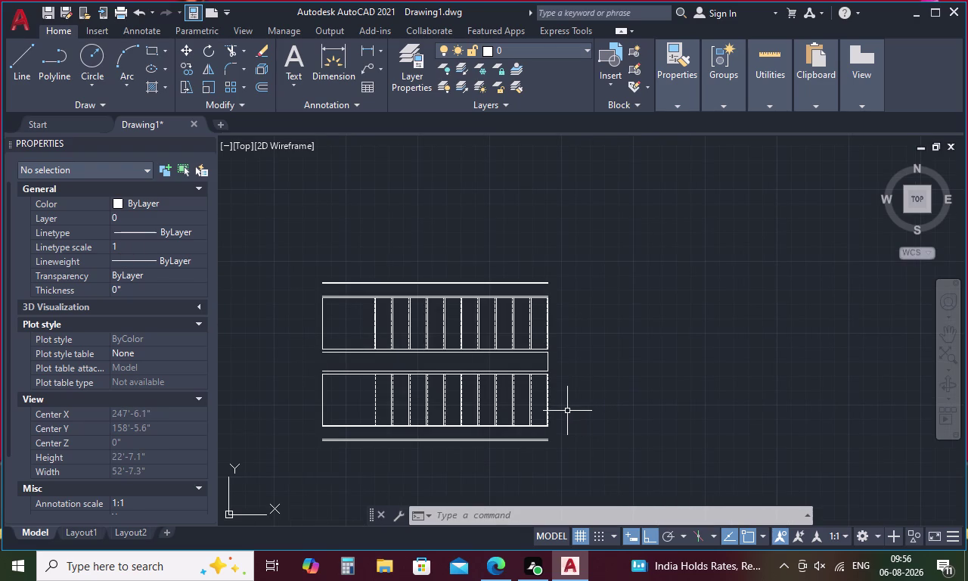
Offset the stair's end line 3 feet to the right.
key(o)
key(Return)
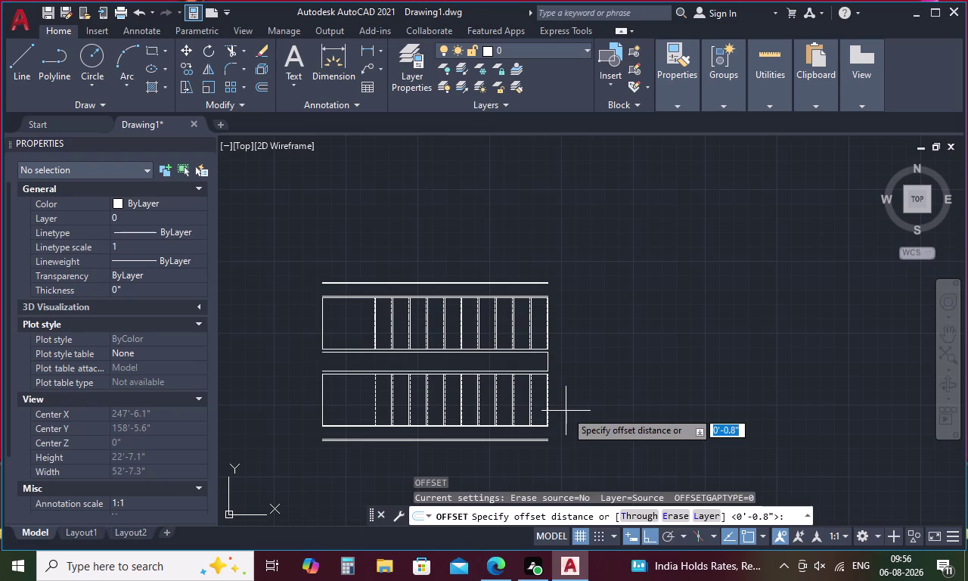
key(3)
key(apostrophe)
key(Return)
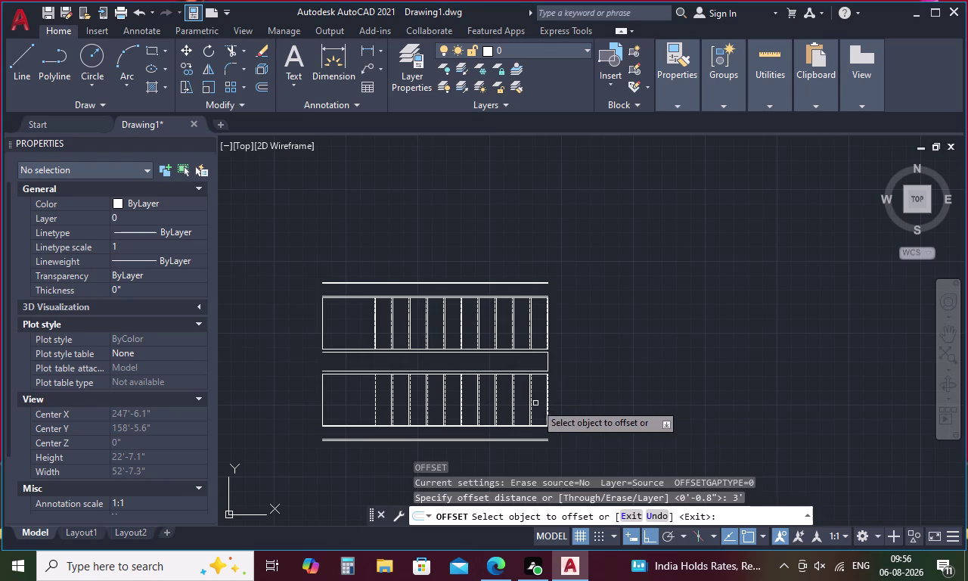
scroll(up, 3)
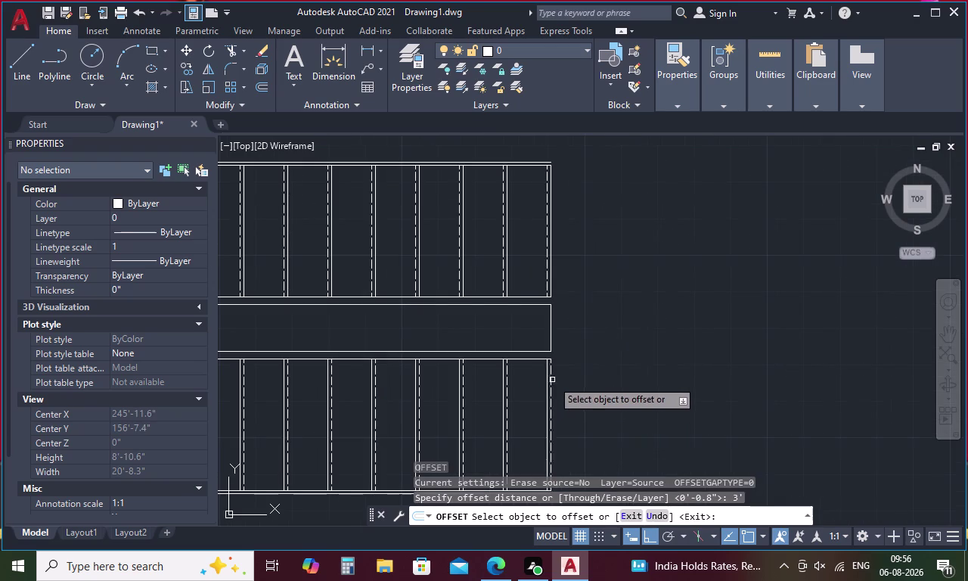
click(552, 279)
click(611, 278)
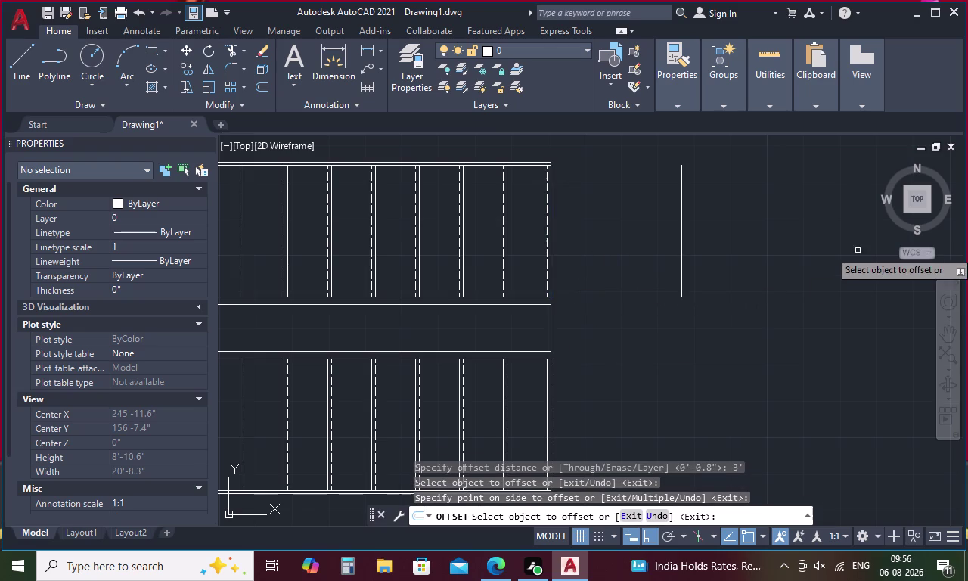
key(Escape)
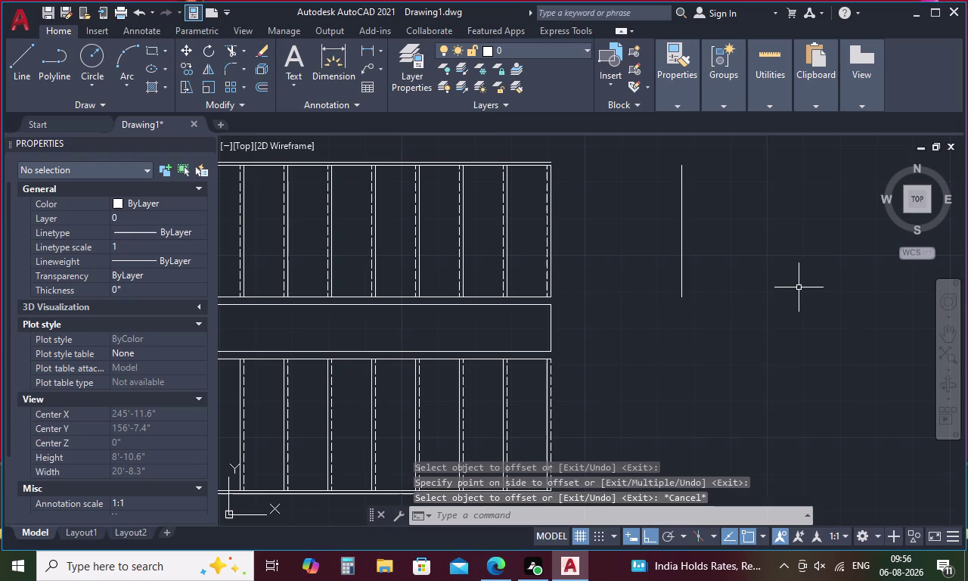
Offset the new vertical line 0.75 to the right to form a pair.
key(o)
key(Return)
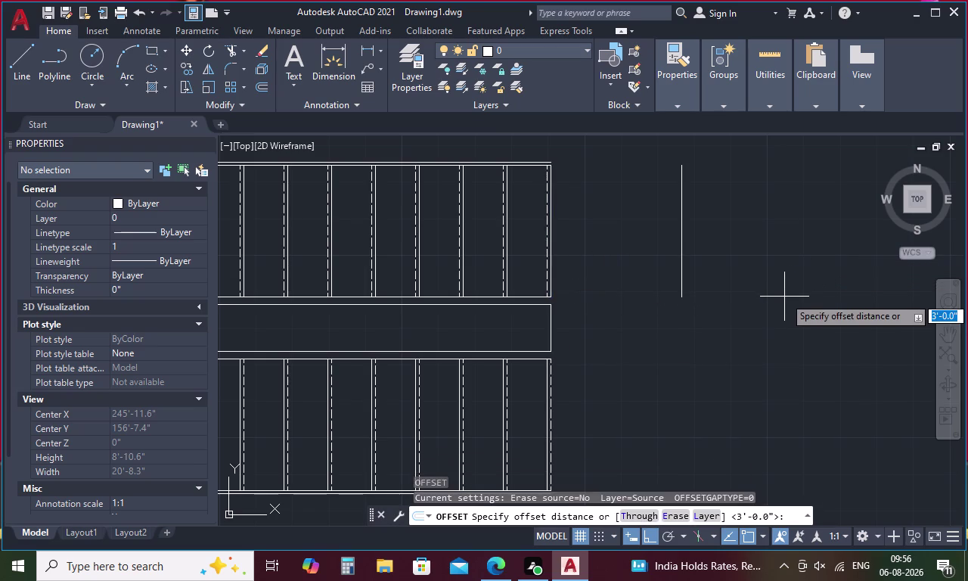
key(9)
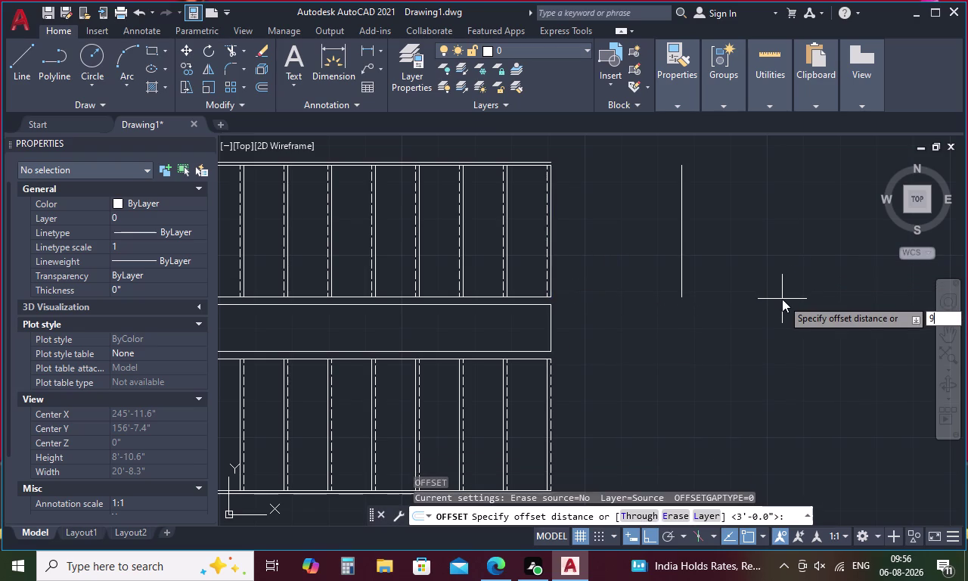
key(BackSpace)
key(period)
key(7)
key(F5)
key(5)
key(space)
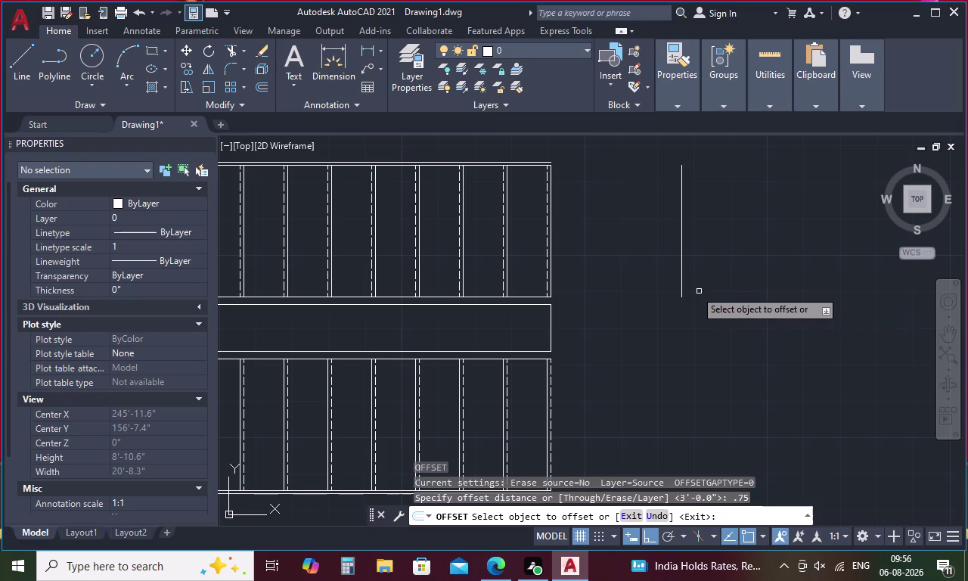
click(682, 265)
click(713, 261)
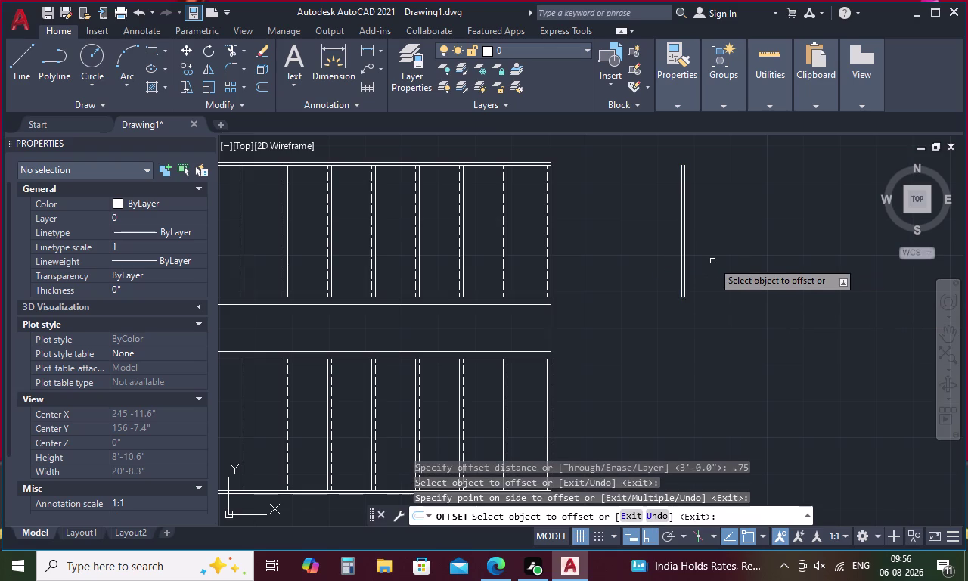
key(space)
Add a second double line 9 inches further right, its lines 0.7 apart.
key(space)
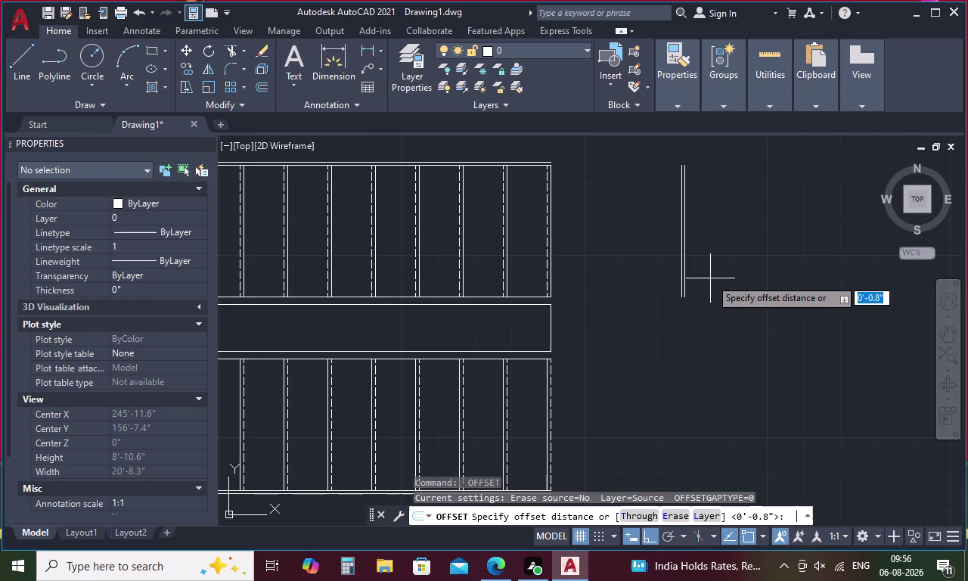
key(9)
key(space)
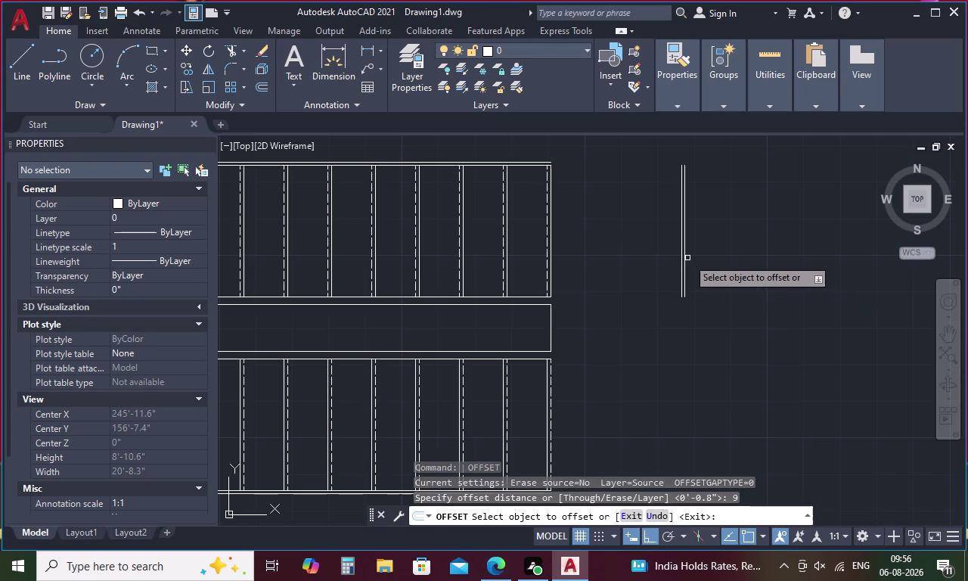
click(686, 254)
click(740, 252)
key(space)
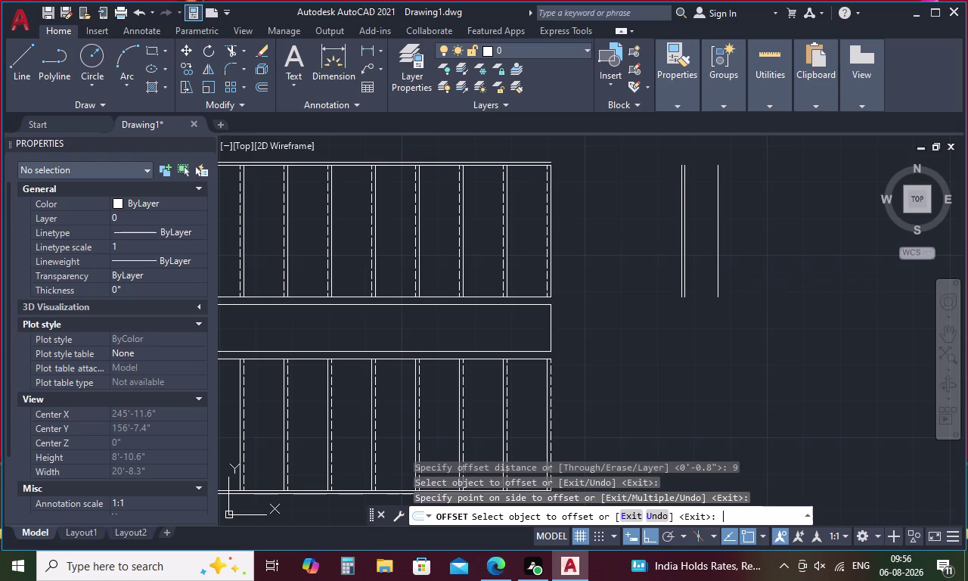
key(space)
text(.)
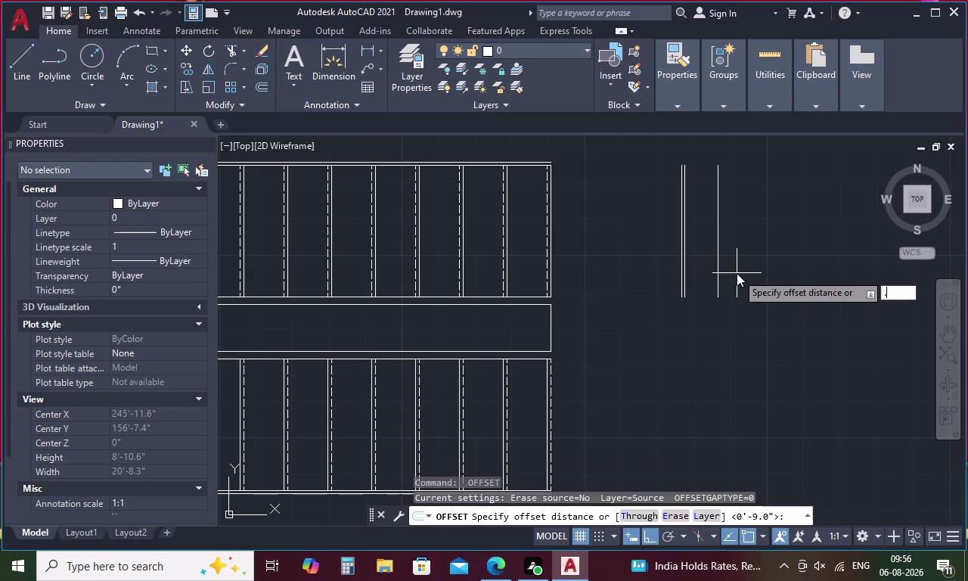
text(7)
key(space)
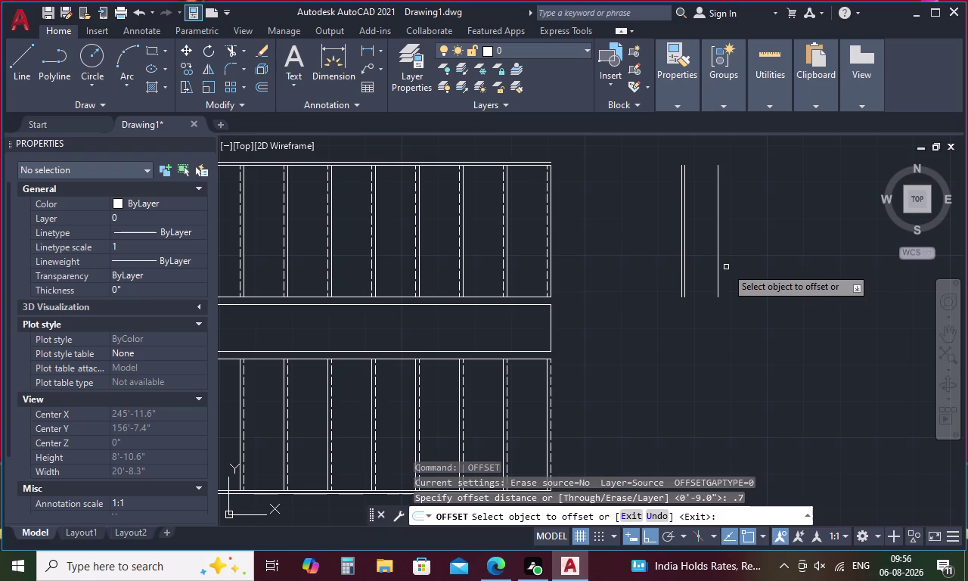
click(716, 258)
click(762, 250)
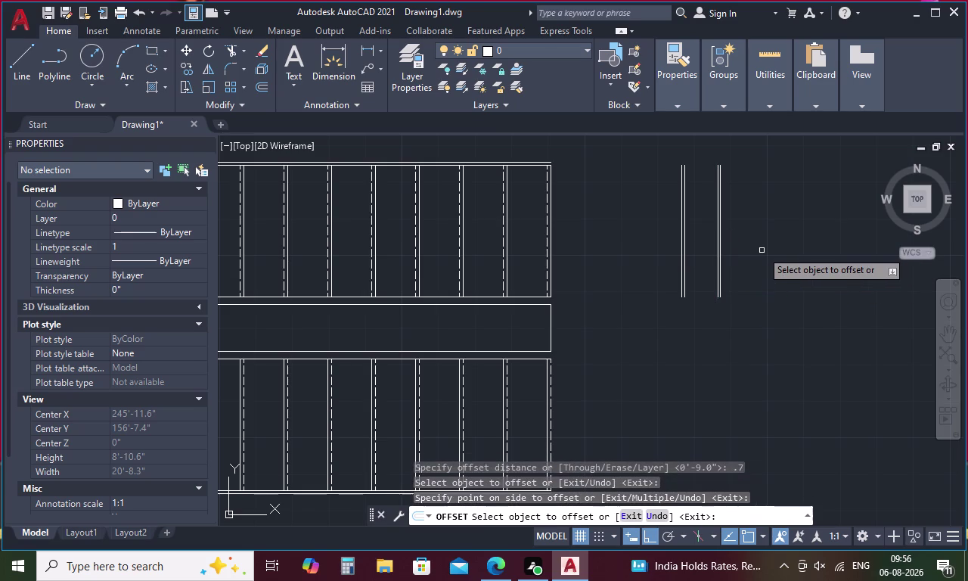
key(Escape)
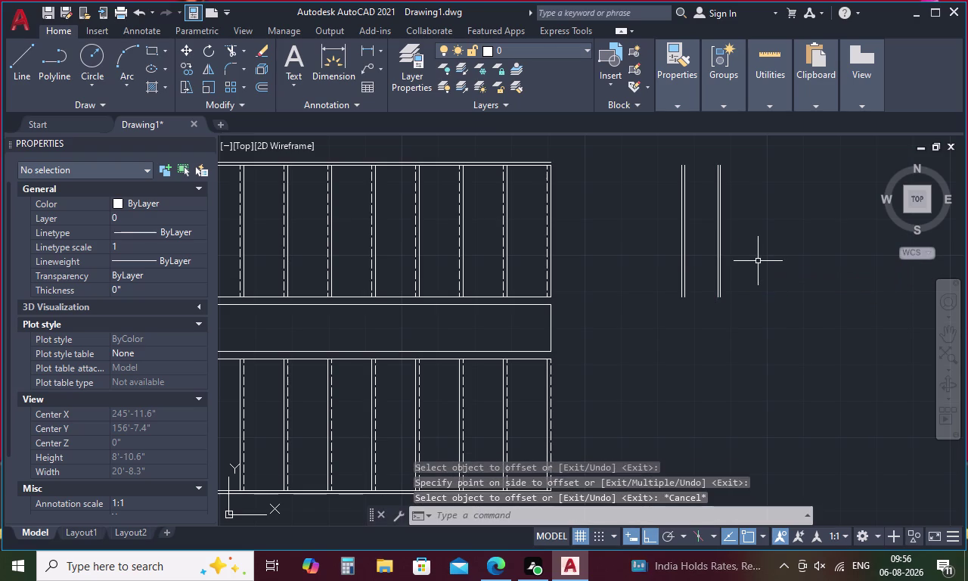
key(f)
key(space)
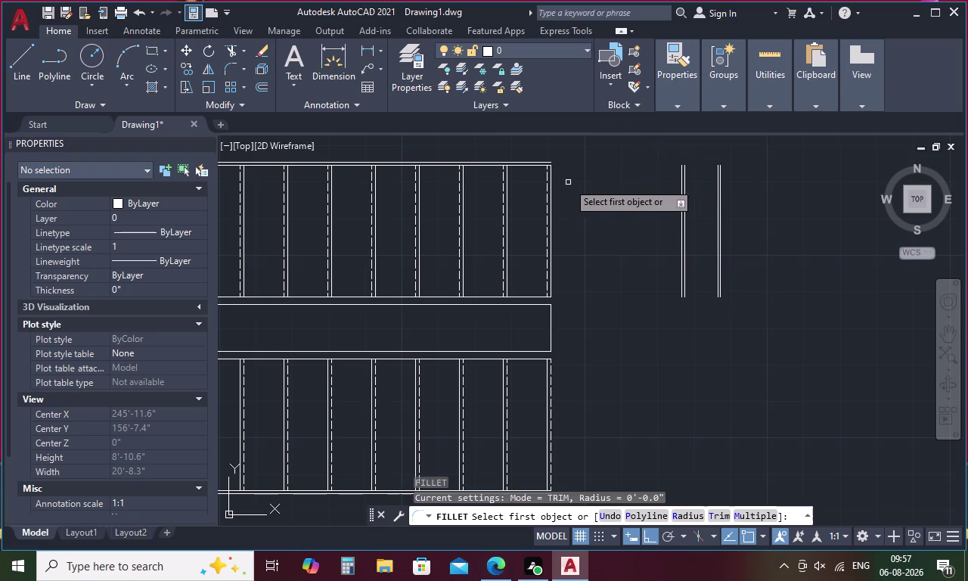
Fillet the stair's top edge line to the first pair of right-side vertical lines.
scroll(up, 3)
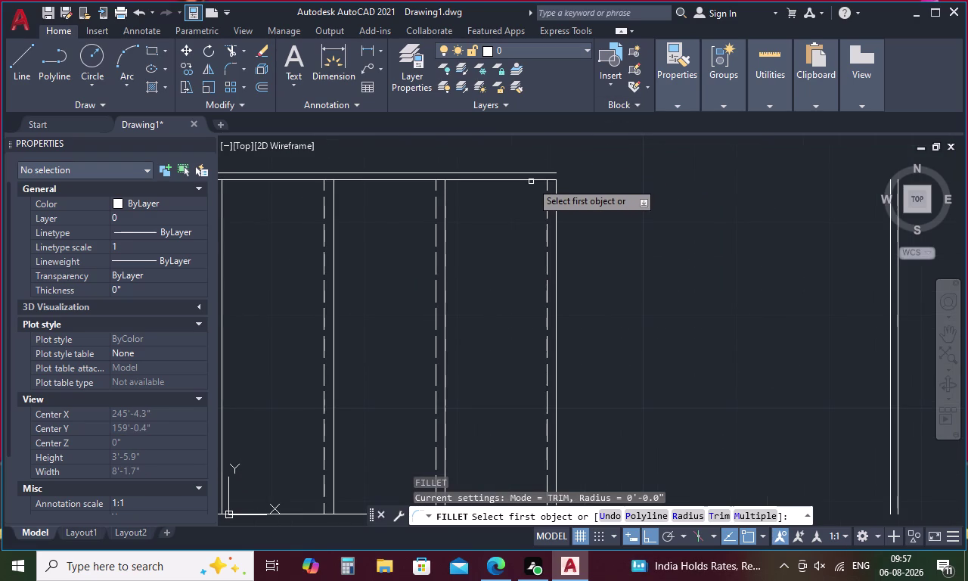
click(531, 181)
scroll(down, 3)
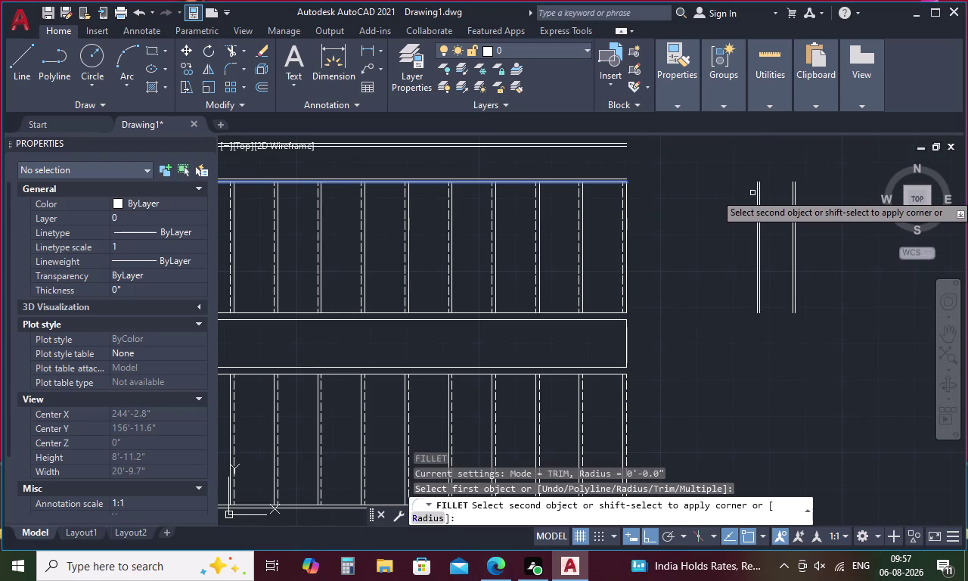
click(755, 191)
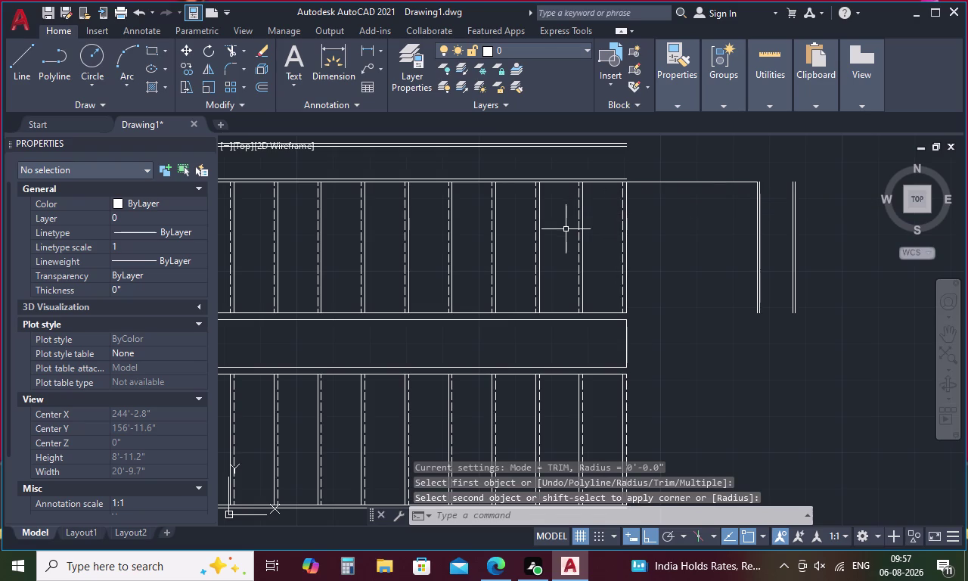
key(space)
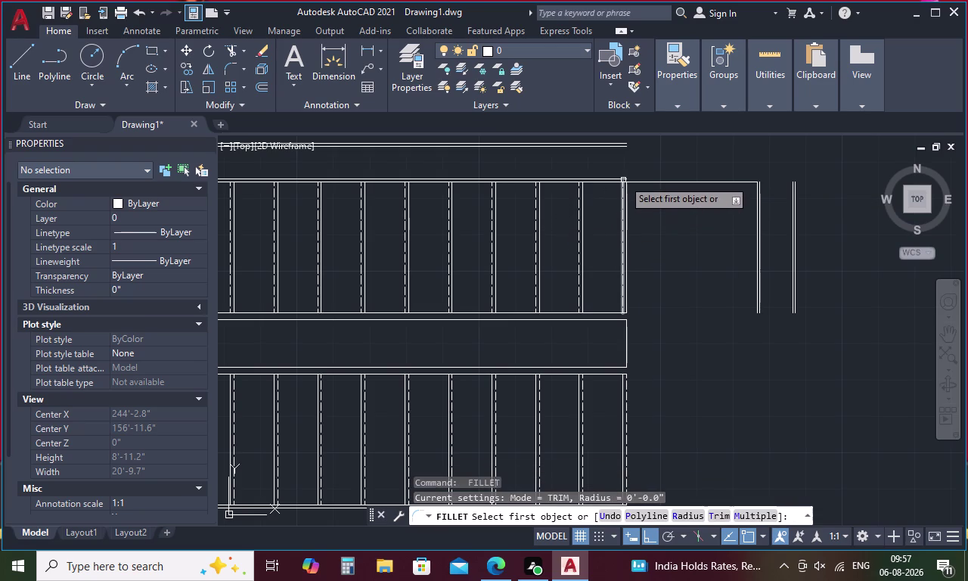
scroll(up, 3)
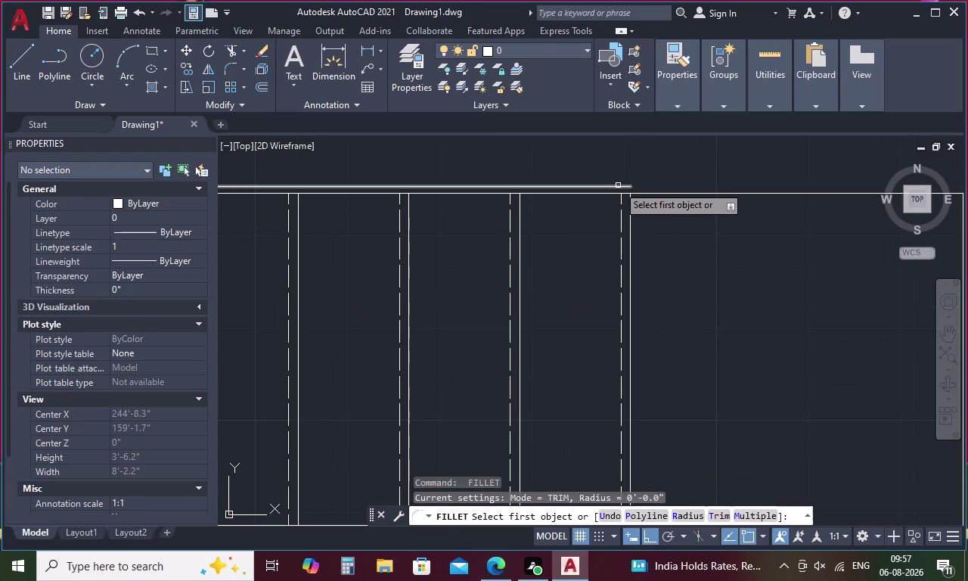
click(618, 185)
scroll(down, 3)
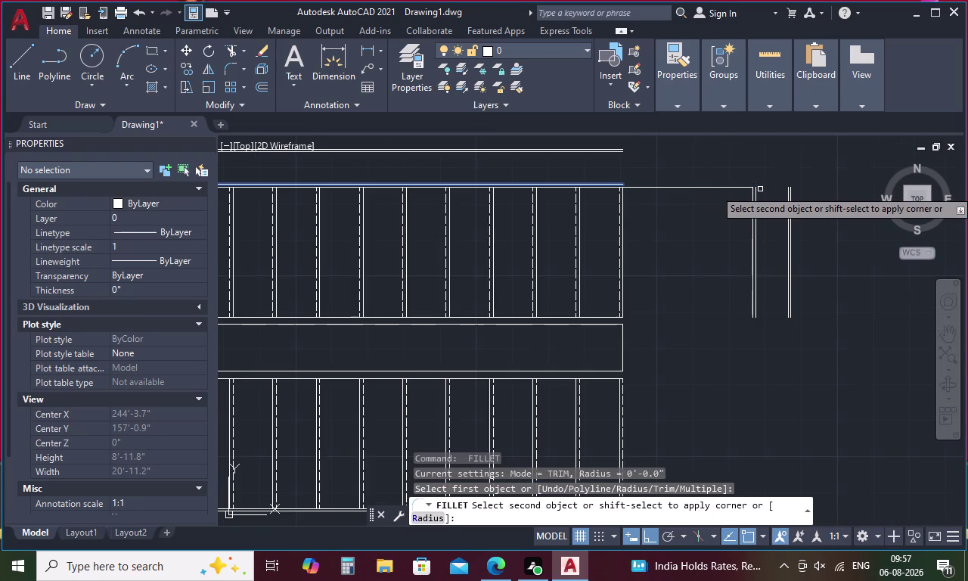
click(756, 195)
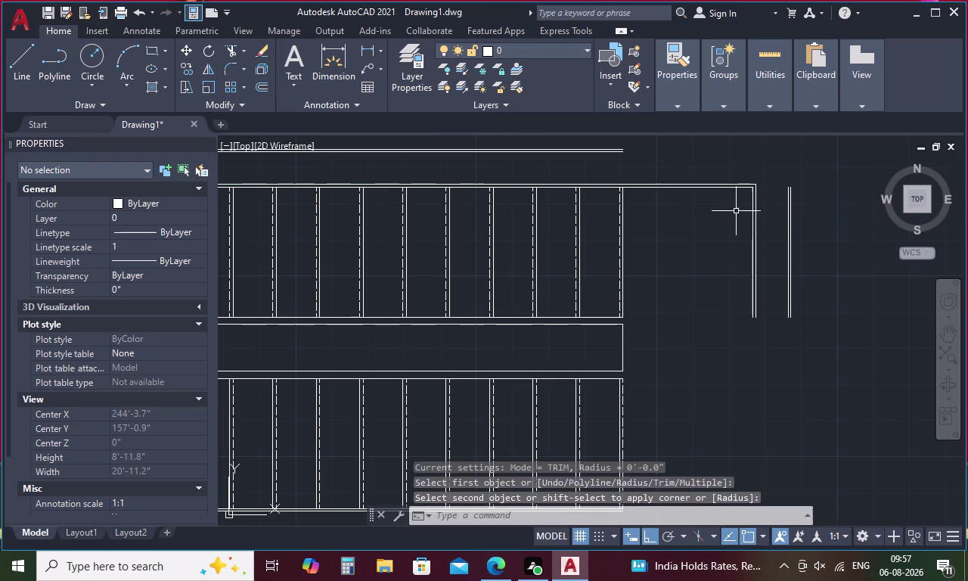
Fillet the top outer line to the outer pair of right-side vertical lines.
key(space)
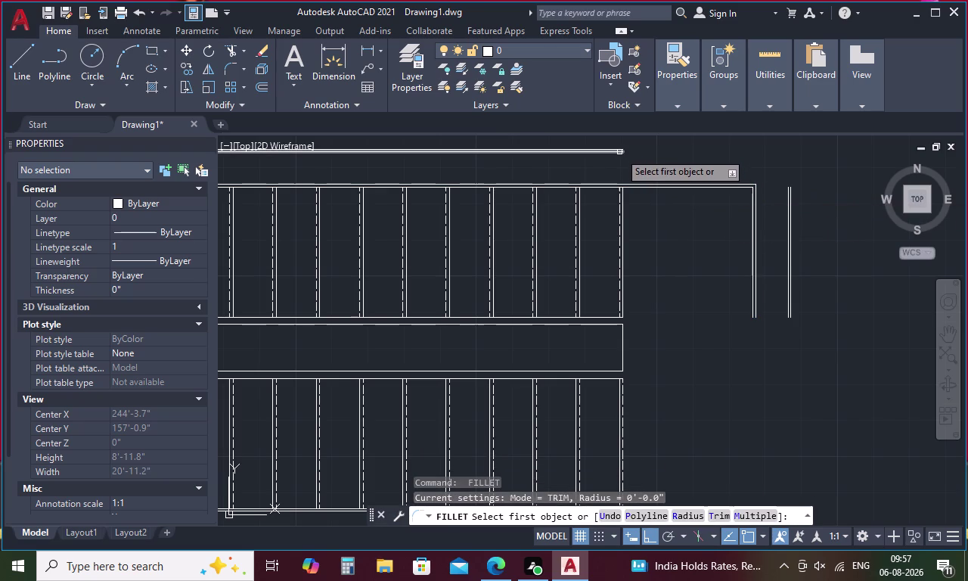
click(619, 152)
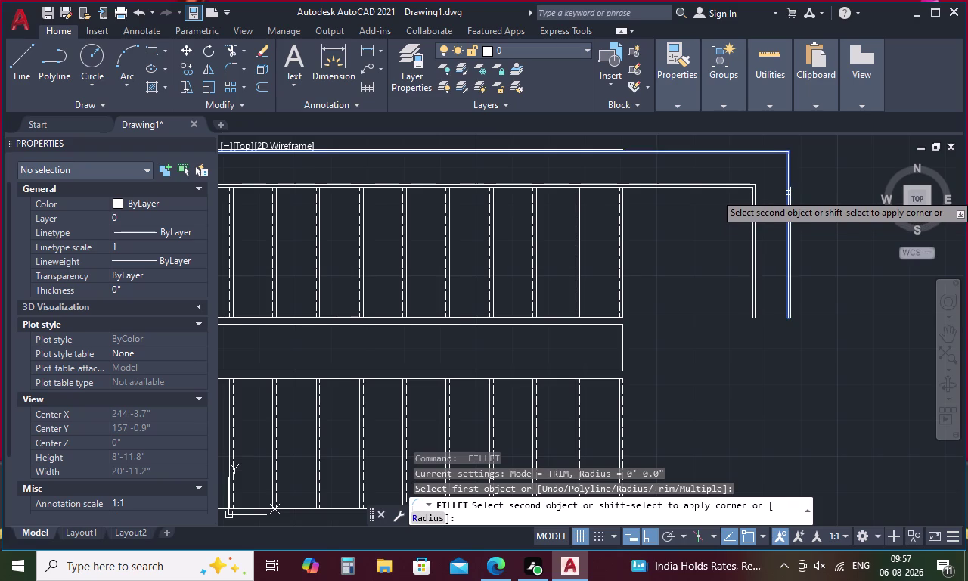
click(788, 192)
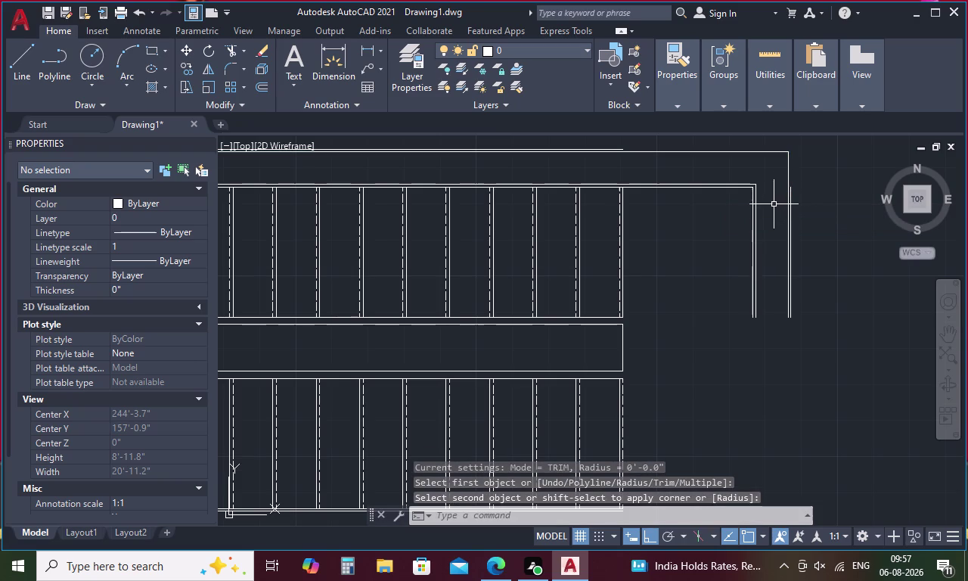
key(space)
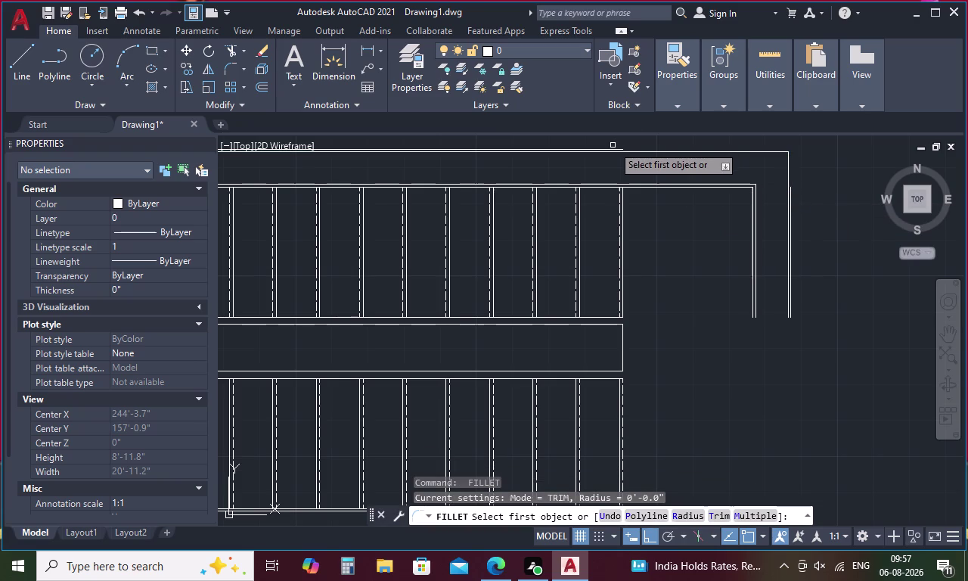
click(613, 149)
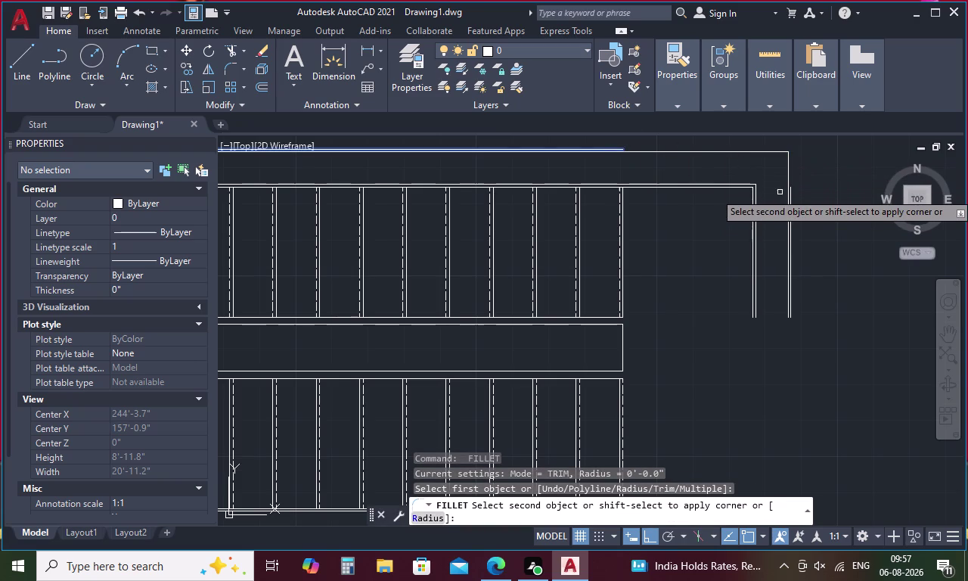
click(792, 189)
scroll(down, 3)
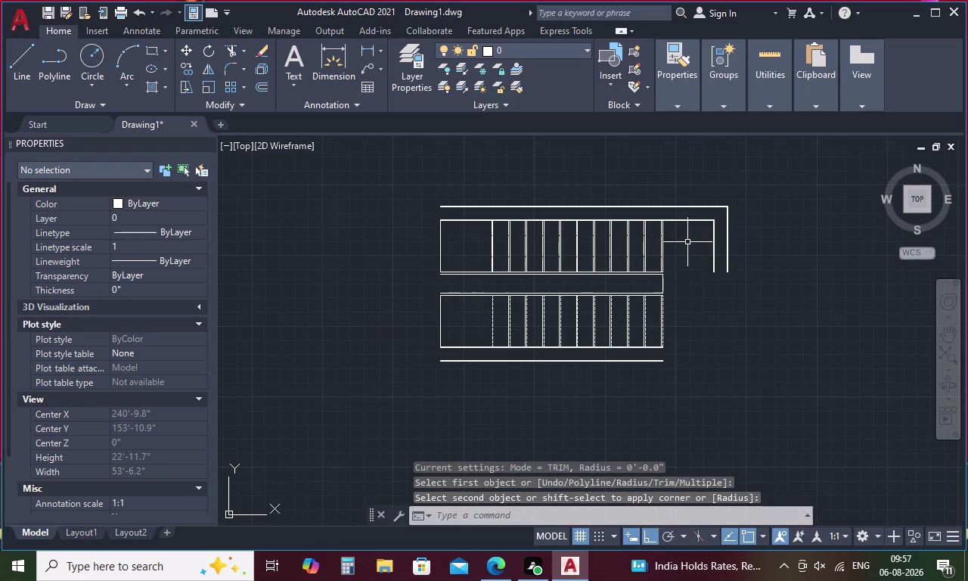
Fillet the lower flight's bottom lines to the right vertical lines at zero radius.
middle_drag(657, 350, 621, 307)
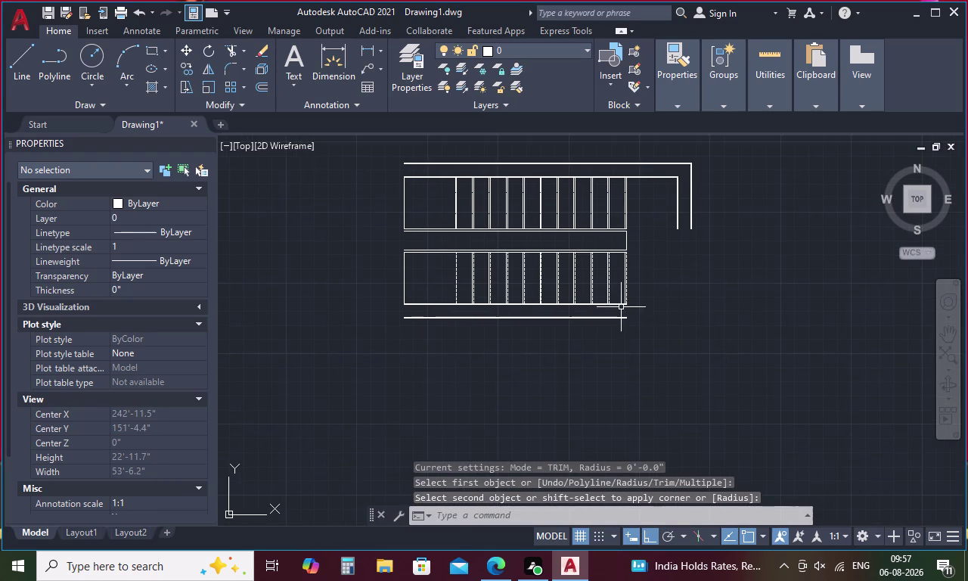
key(space)
scroll(up, 3)
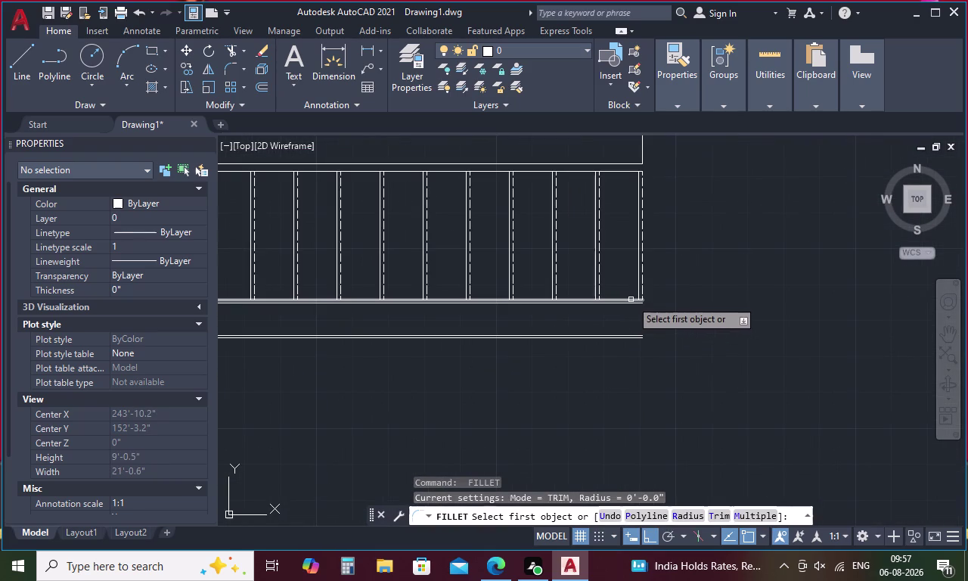
click(631, 300)
scroll(down, 3)
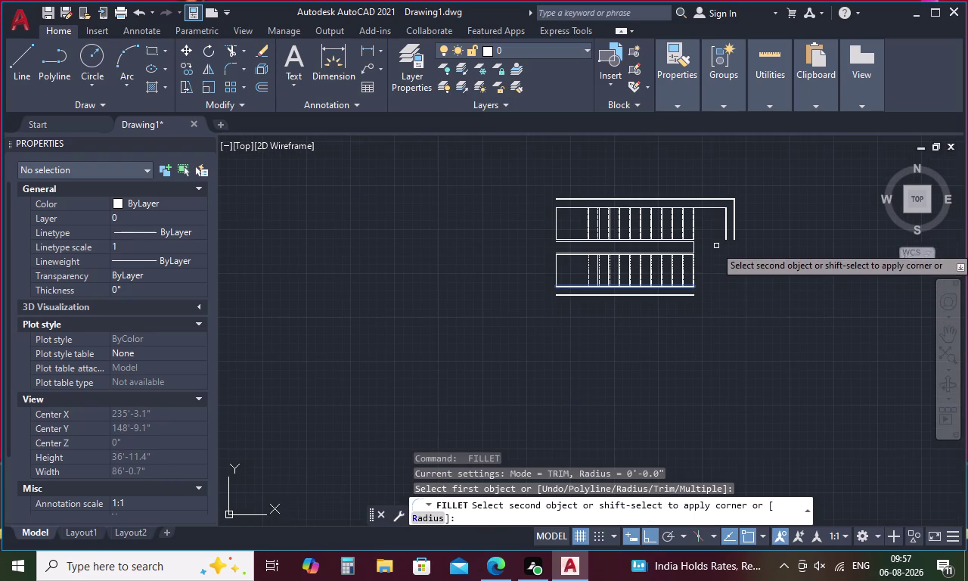
scroll(up, 3)
click(724, 235)
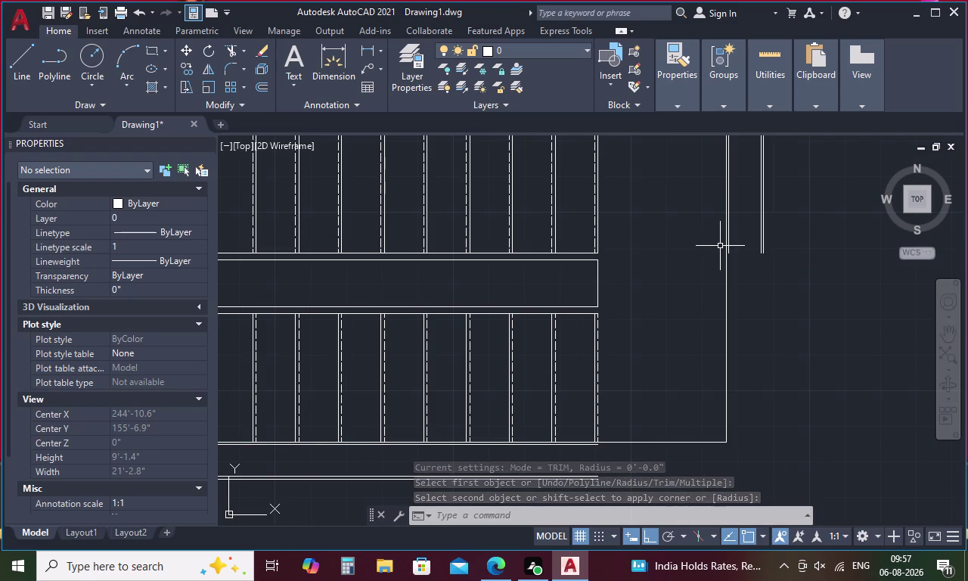
key(space)
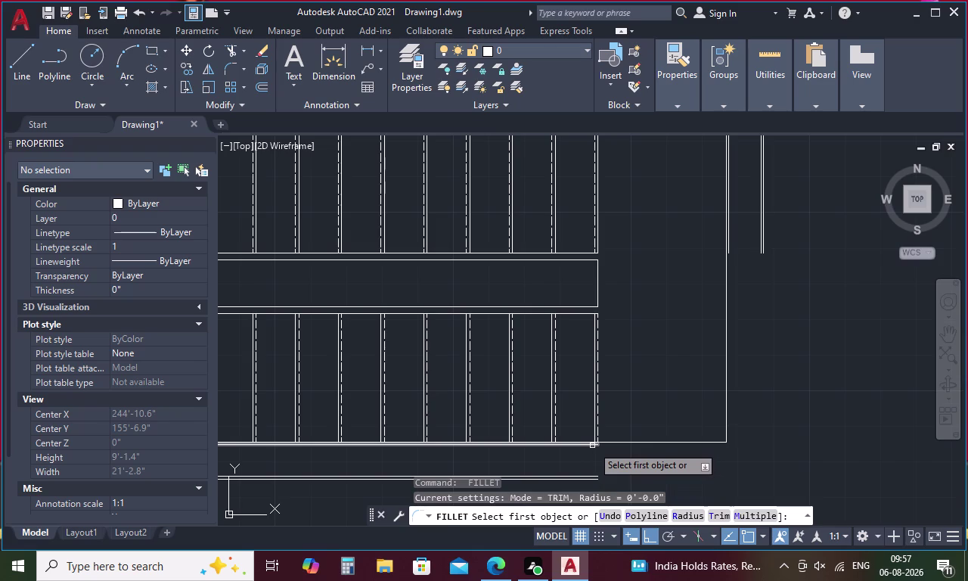
click(592, 446)
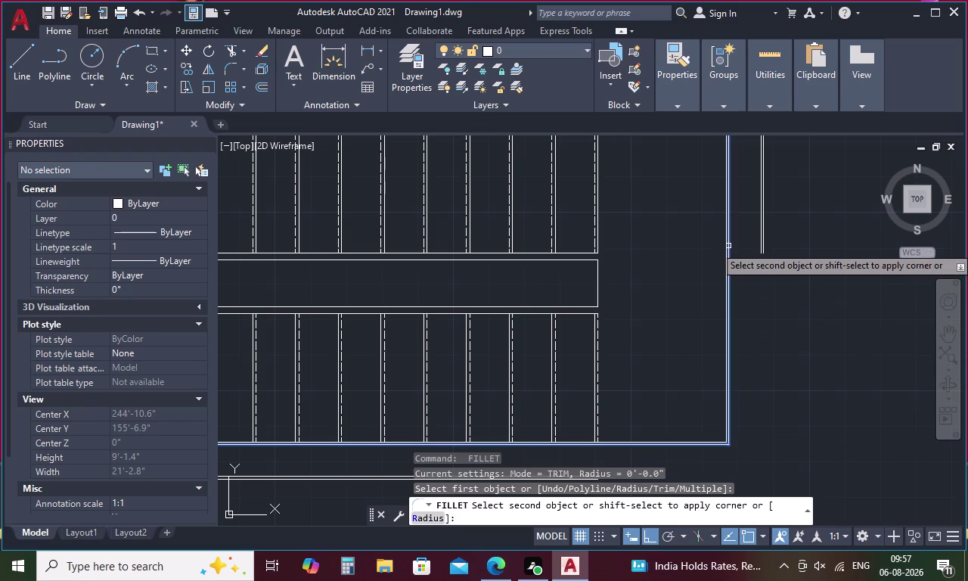
click(728, 246)
Fillet the bottom outer line with the outer right vertical line.
scroll(down, 3)
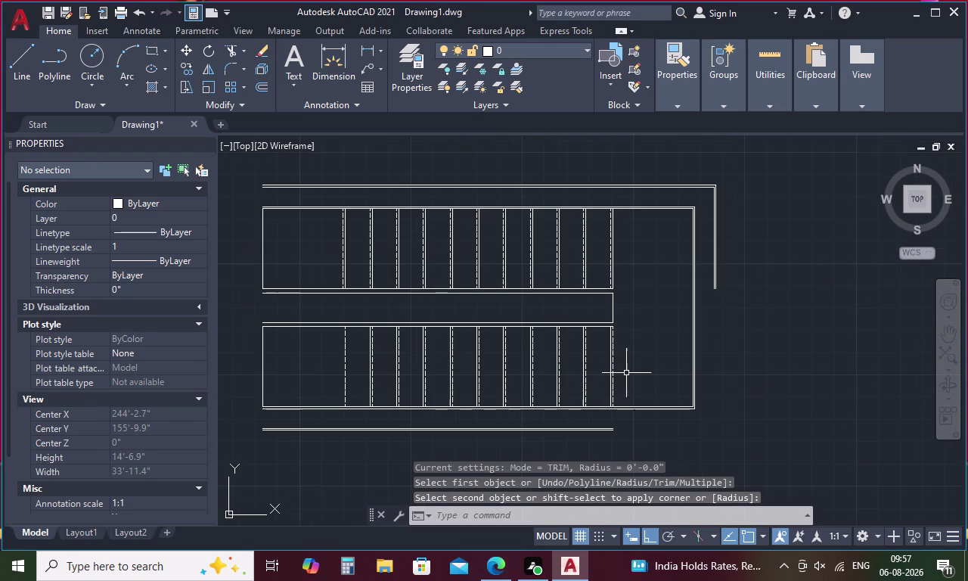
middle_drag(629, 372, 628, 285)
key(space)
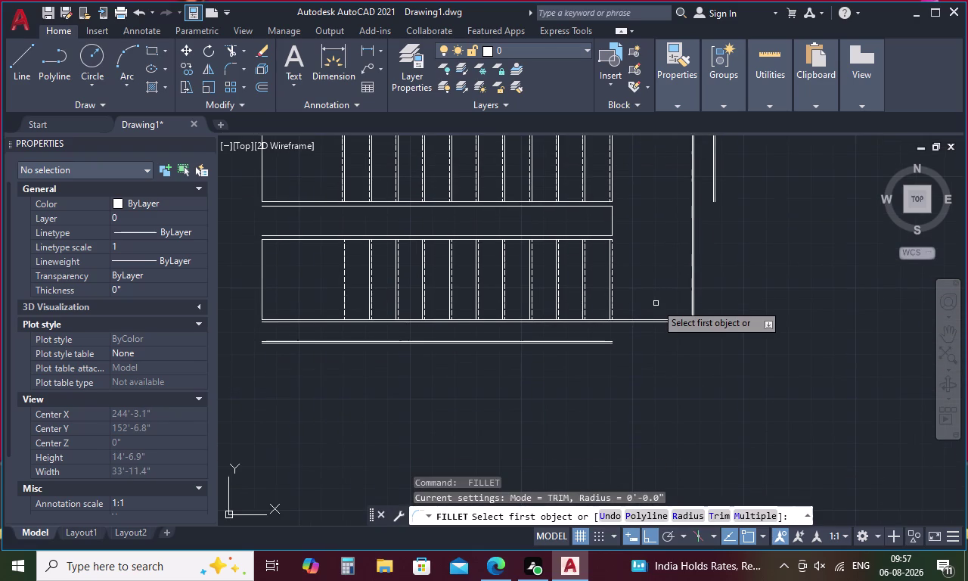
scroll(up, 3)
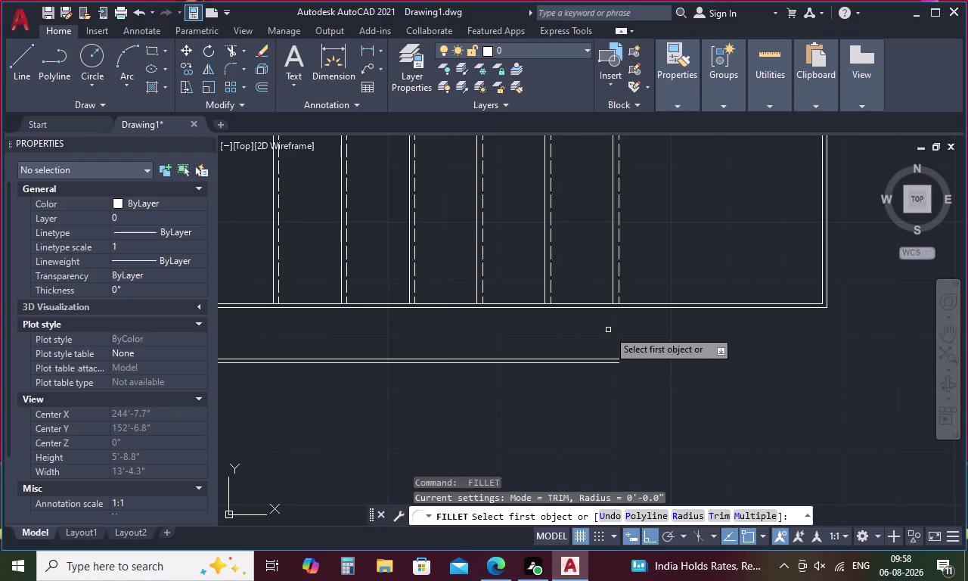
click(608, 357)
click(608, 358)
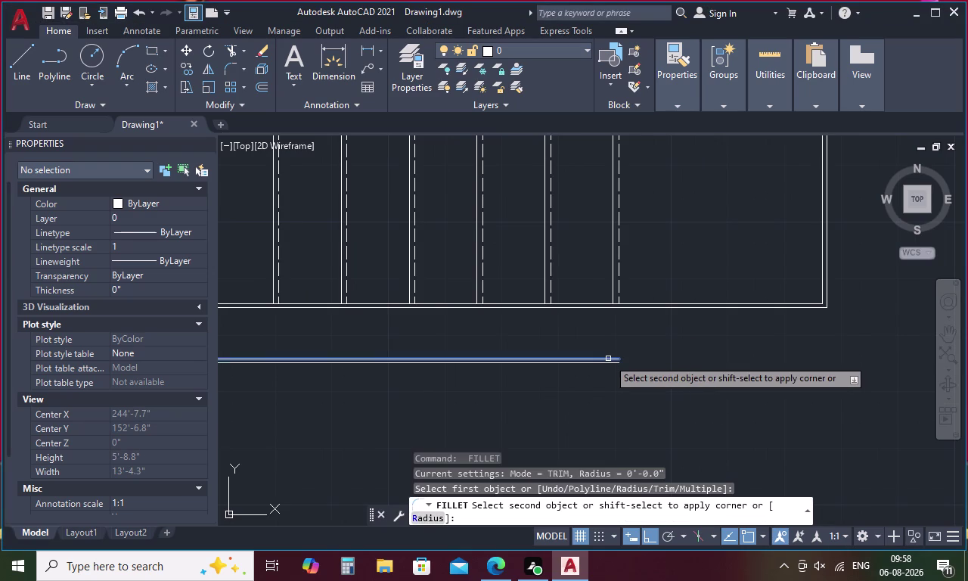
scroll(down, 3)
scroll(up, 3)
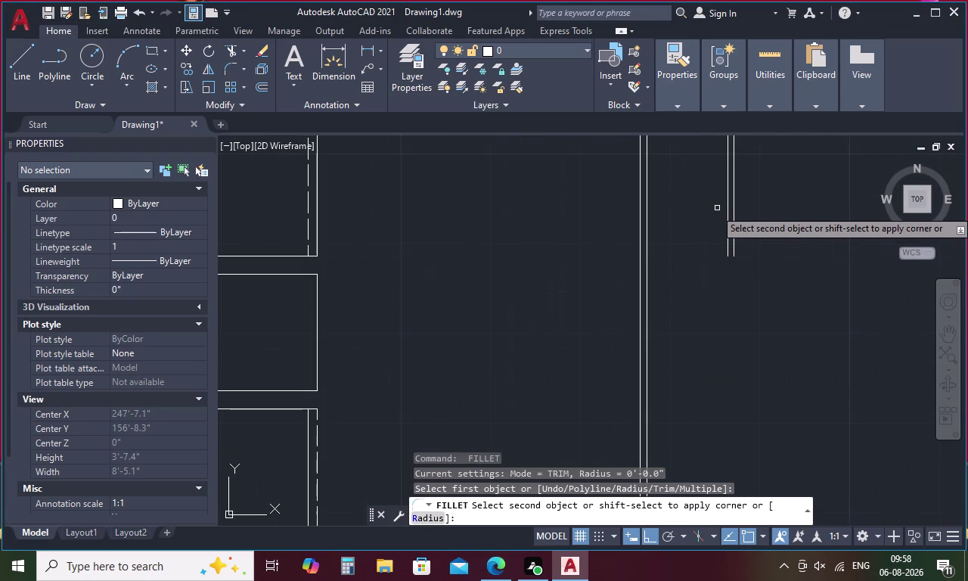
click(726, 221)
scroll(down, 3)
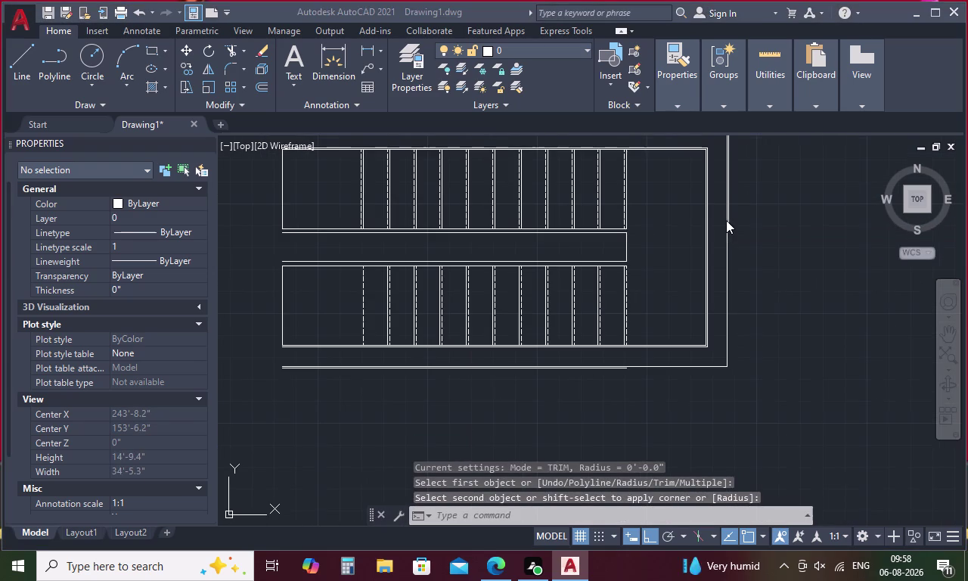
key(space)
key(space)
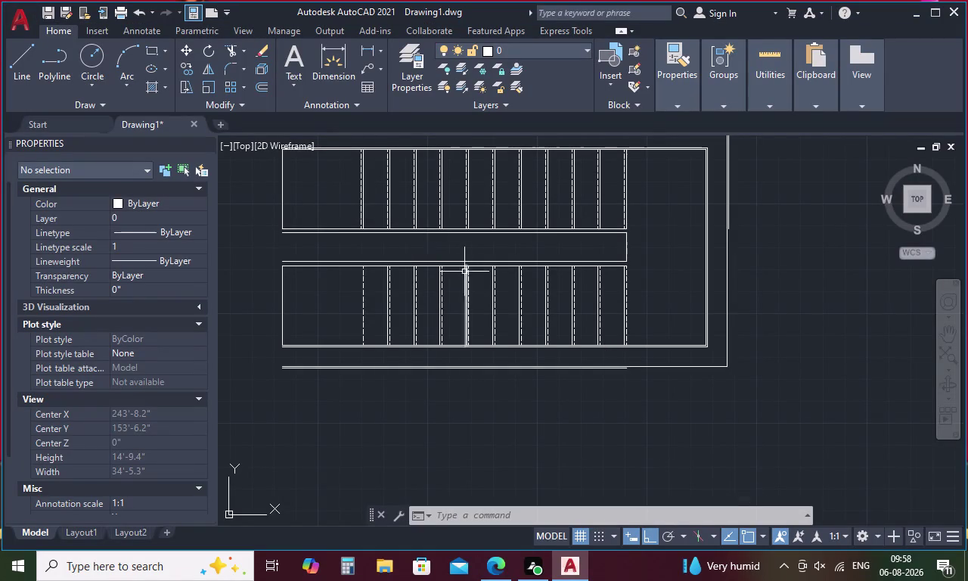
Re-fillet the bottom outer line to the outer right vertical for a sharp corner.
key(space)
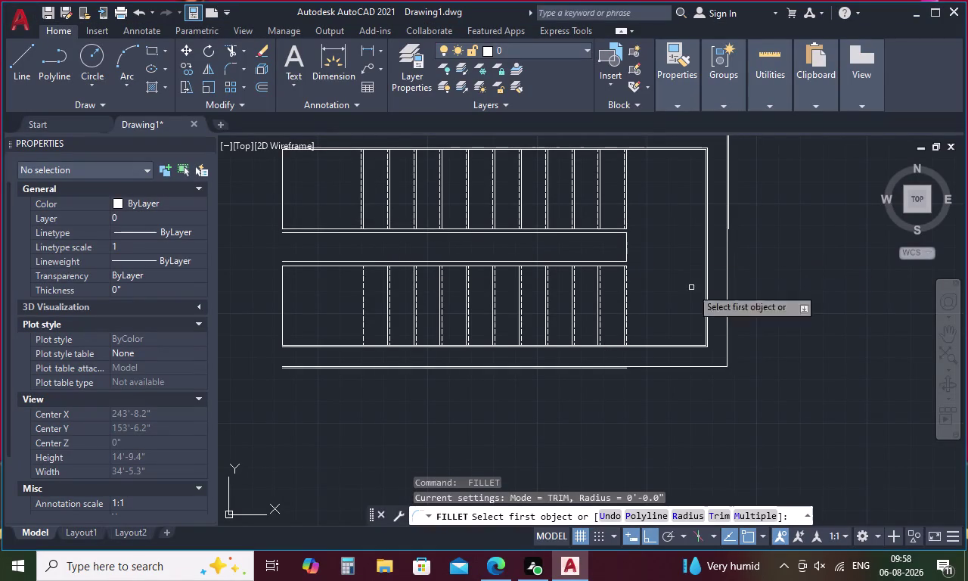
scroll(up, 3)
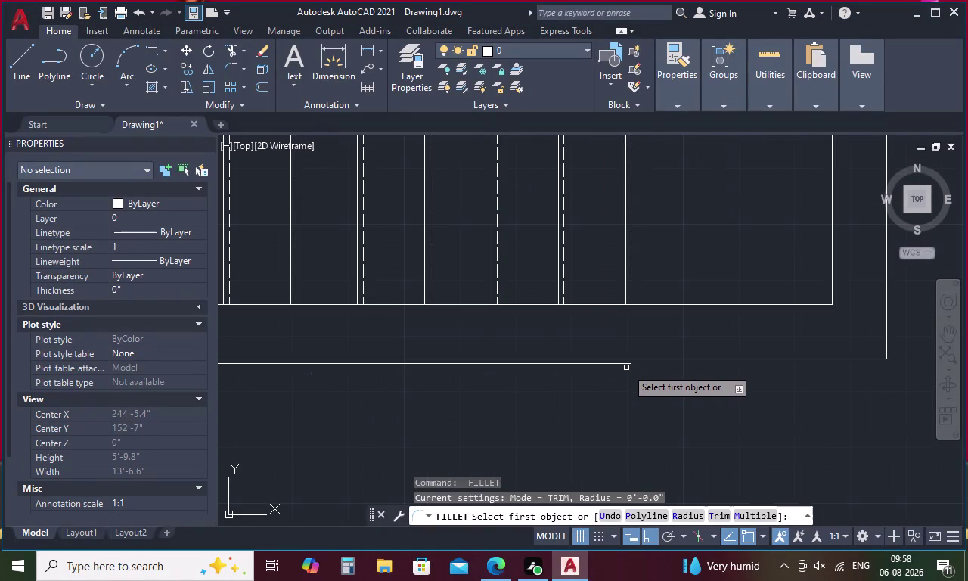
click(629, 364)
scroll(down, 3)
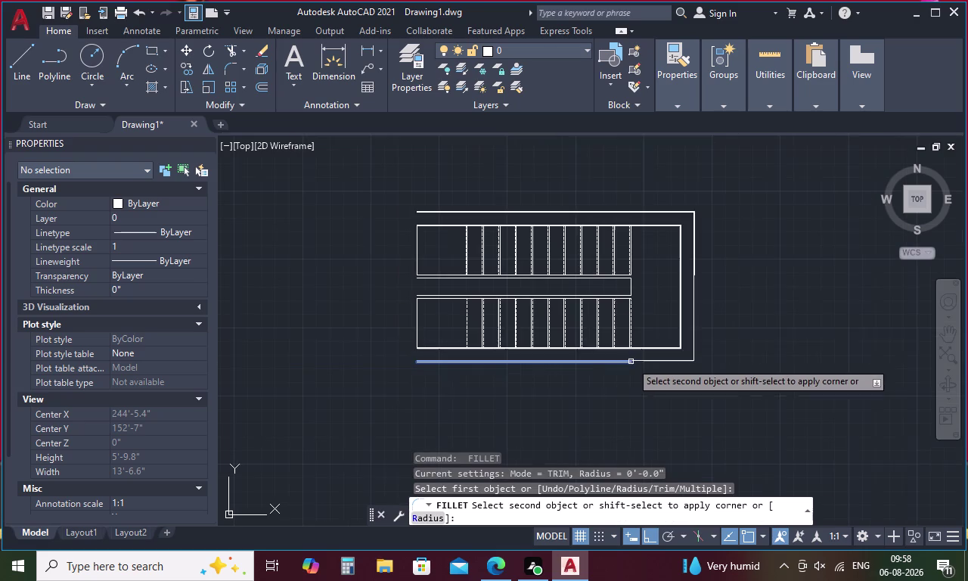
scroll(up, 3)
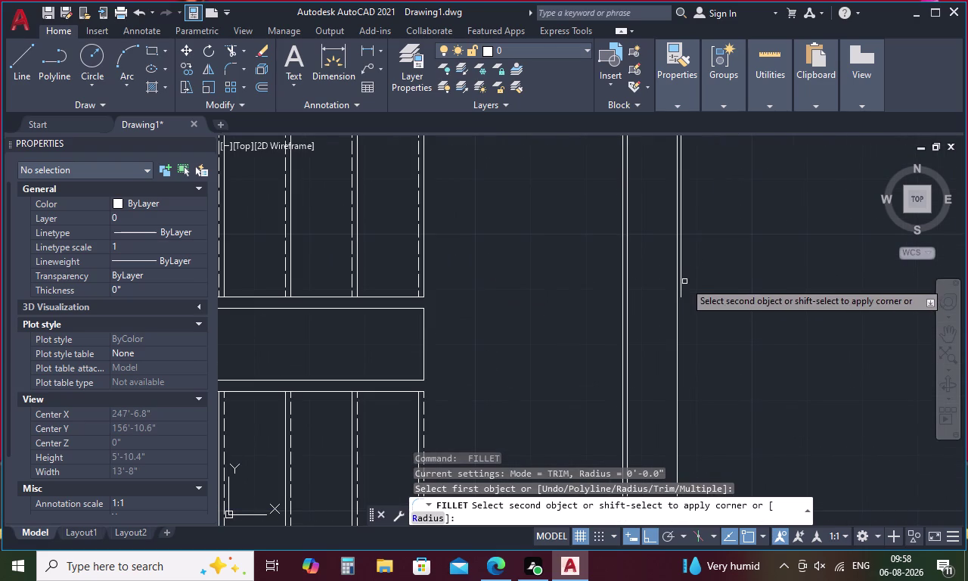
click(680, 290)
scroll(down, 3)
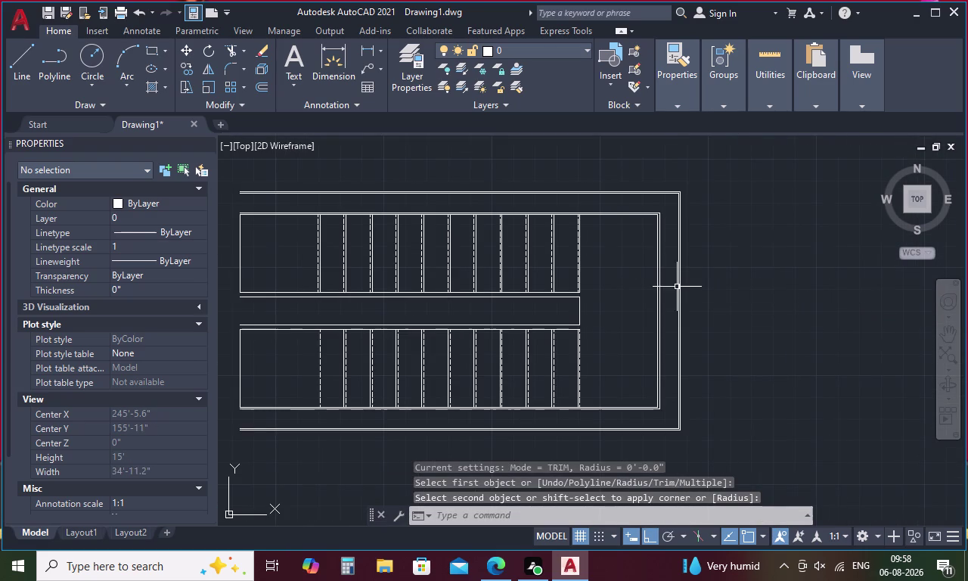
key(Escape)
key(d)
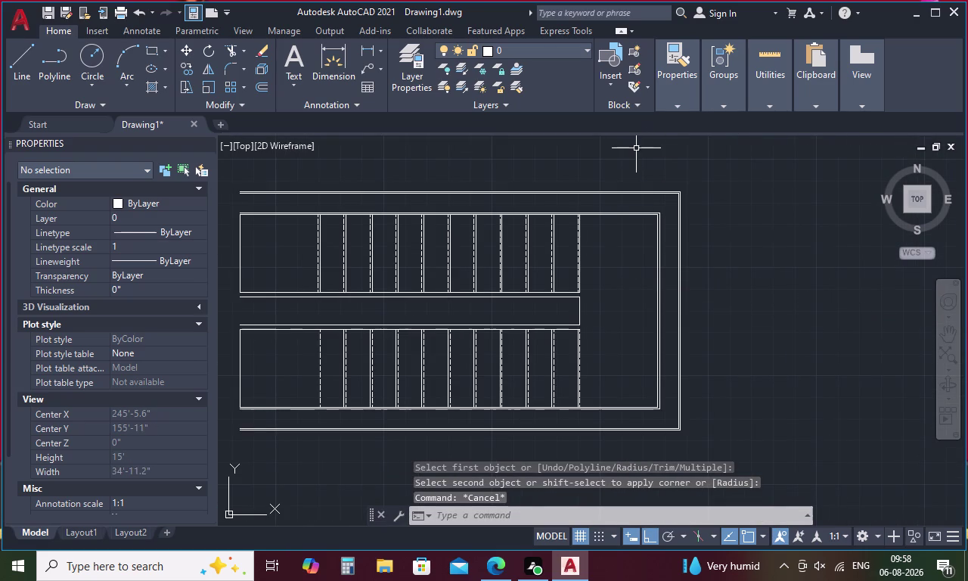
text(I)
key(space)
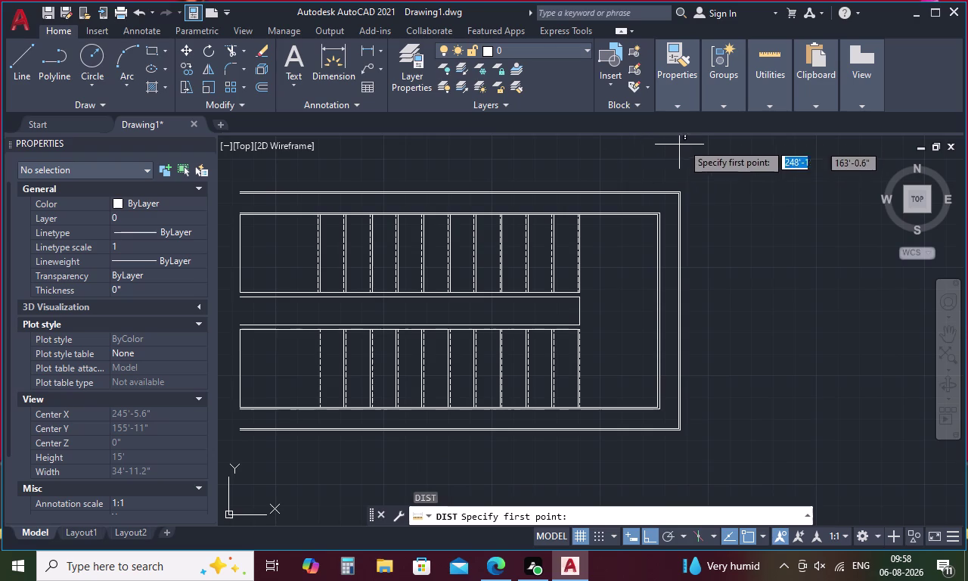
scroll(up, 3)
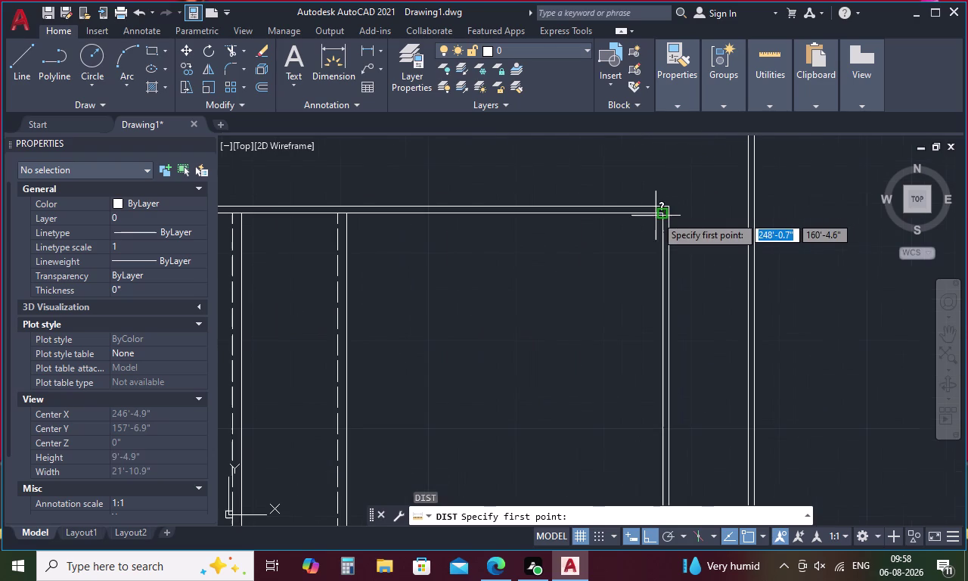
click(659, 214)
scroll(down, 3)
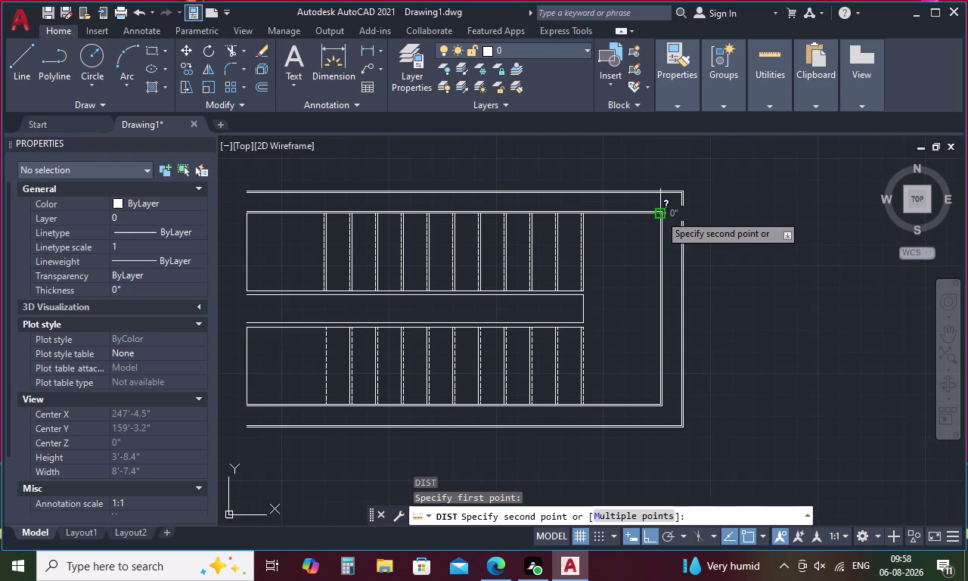
scroll(up, 3)
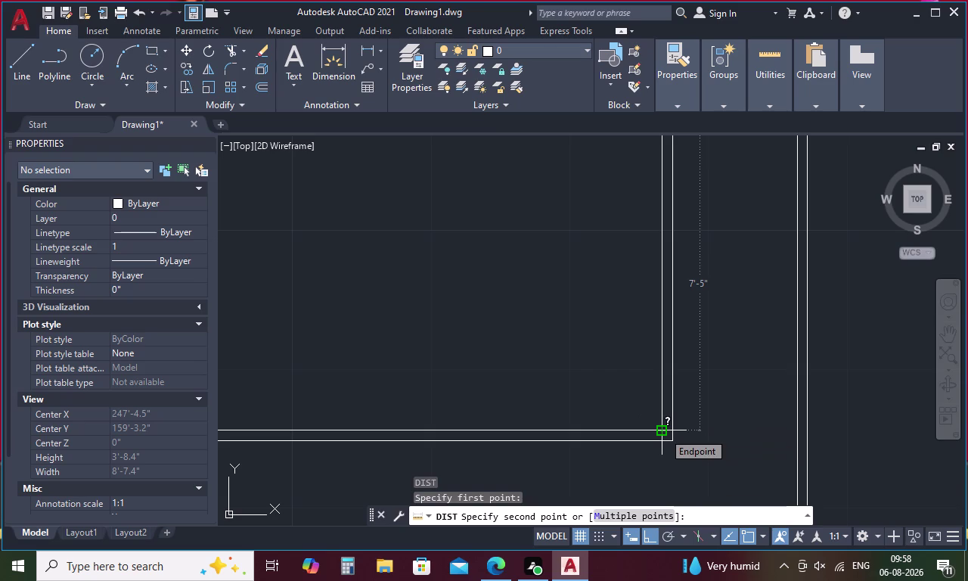
key(Escape)
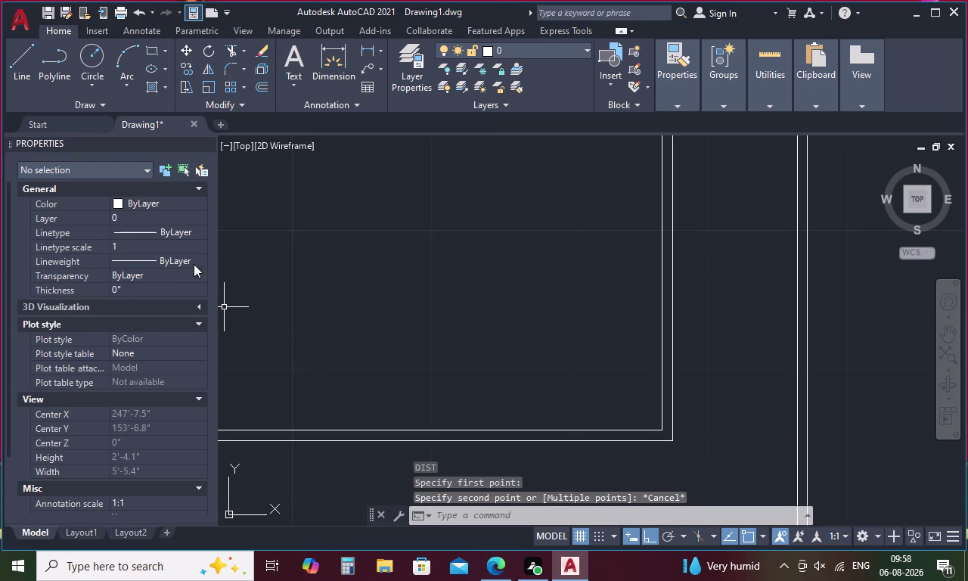
scroll(down, 3)
scroll(down, 3)
middle_drag(286, 253, 408, 242)
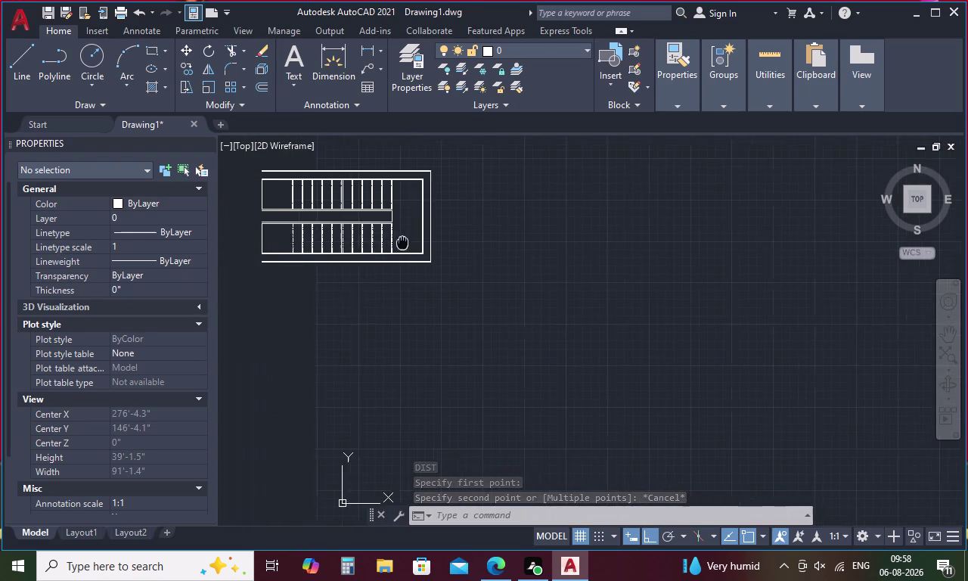
middle_drag(408, 242, 539, 277)
scroll(up, 3)
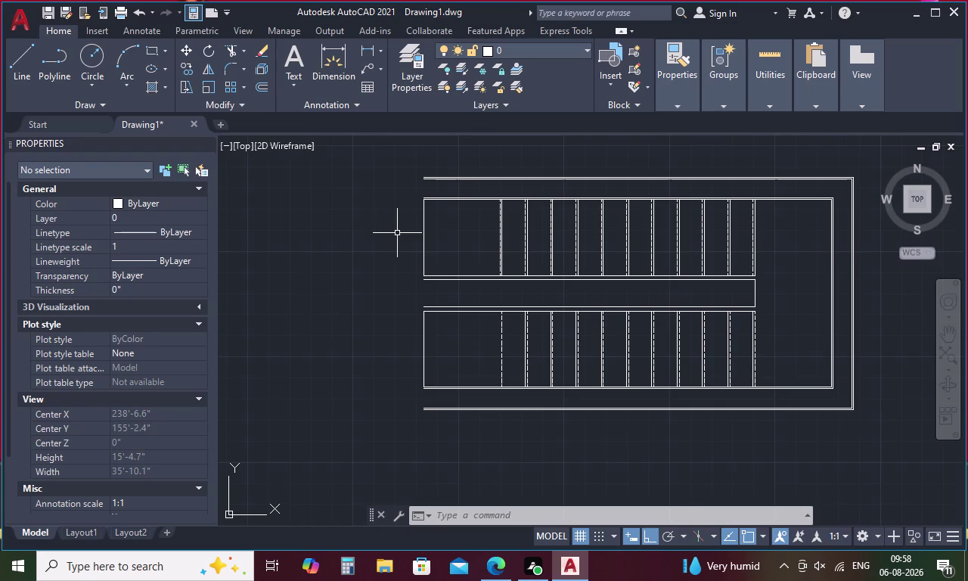
key(Escape)
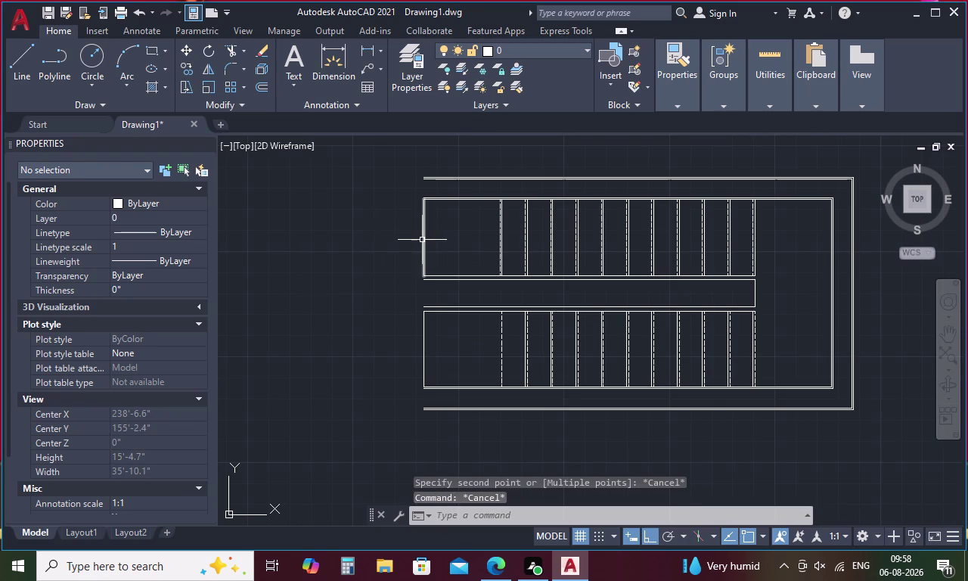
click(422, 240)
click(424, 340)
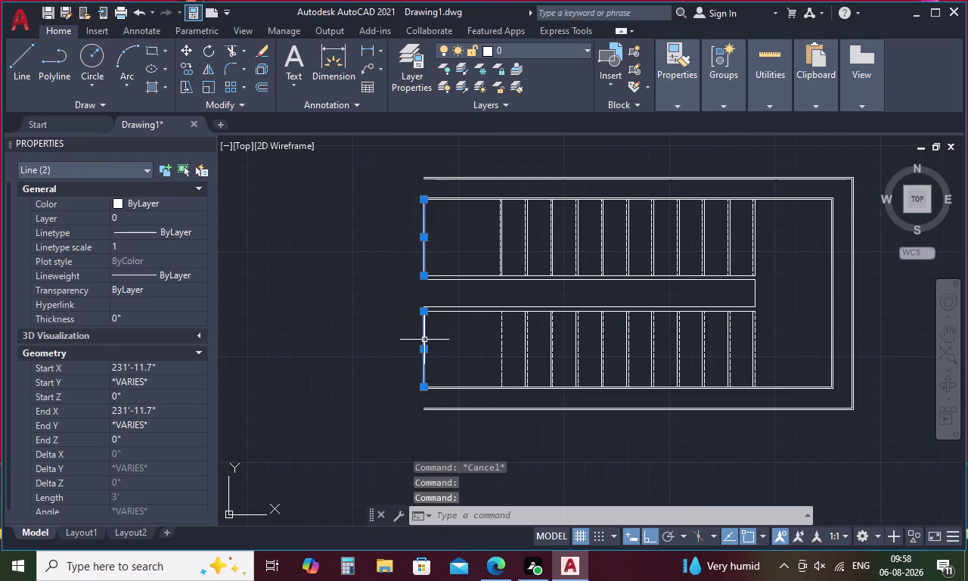
key(Delete)
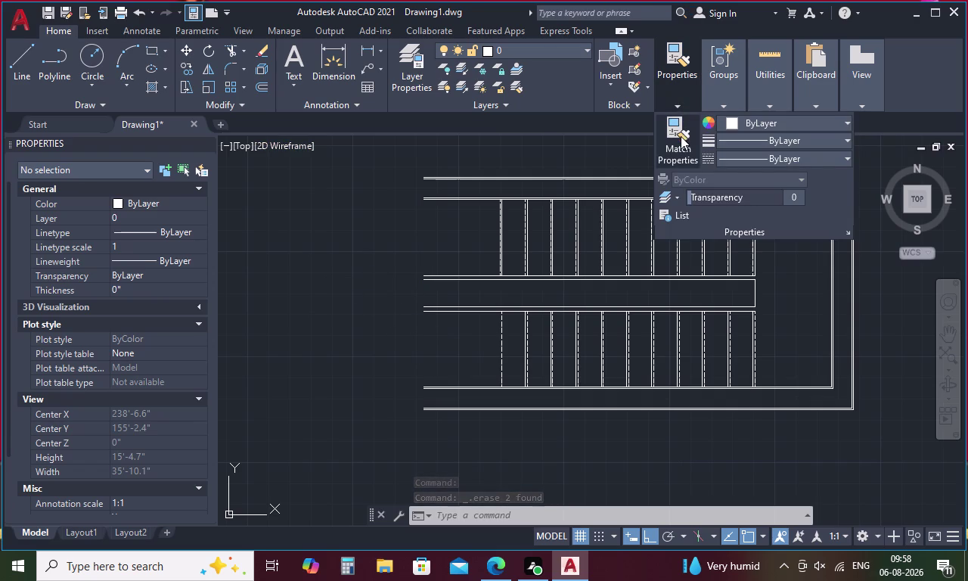
key(1)
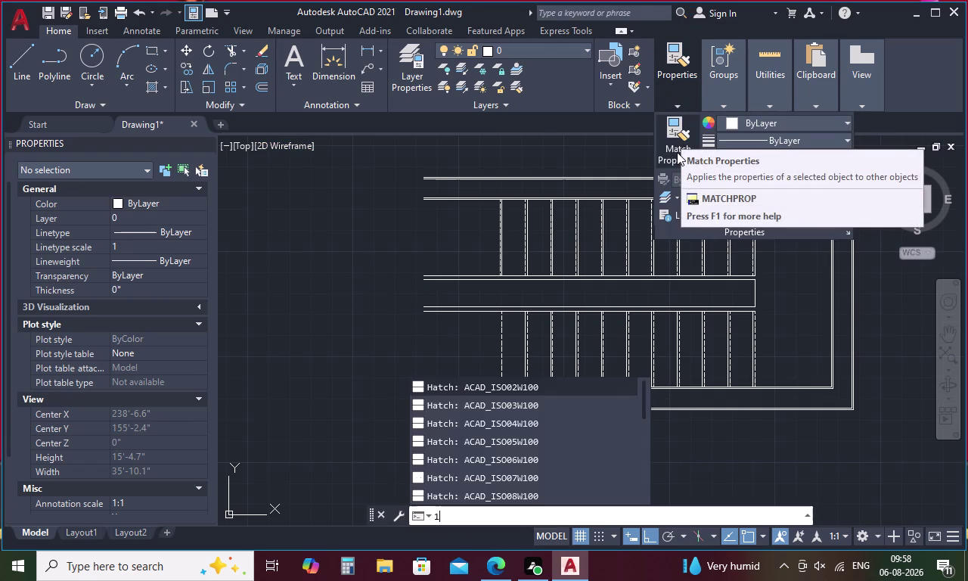
key(Escape)
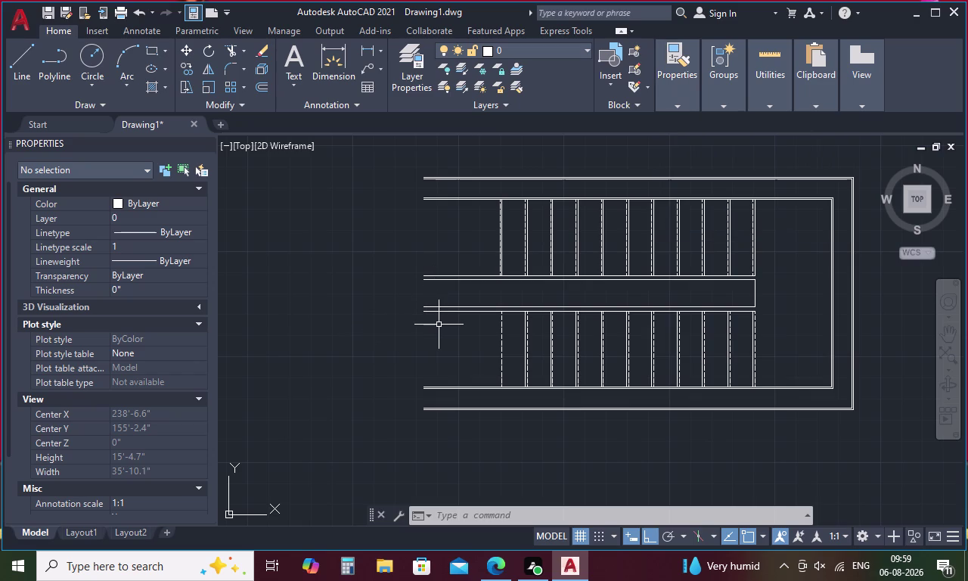
key(ctrl+z)
key(ctrl+z)
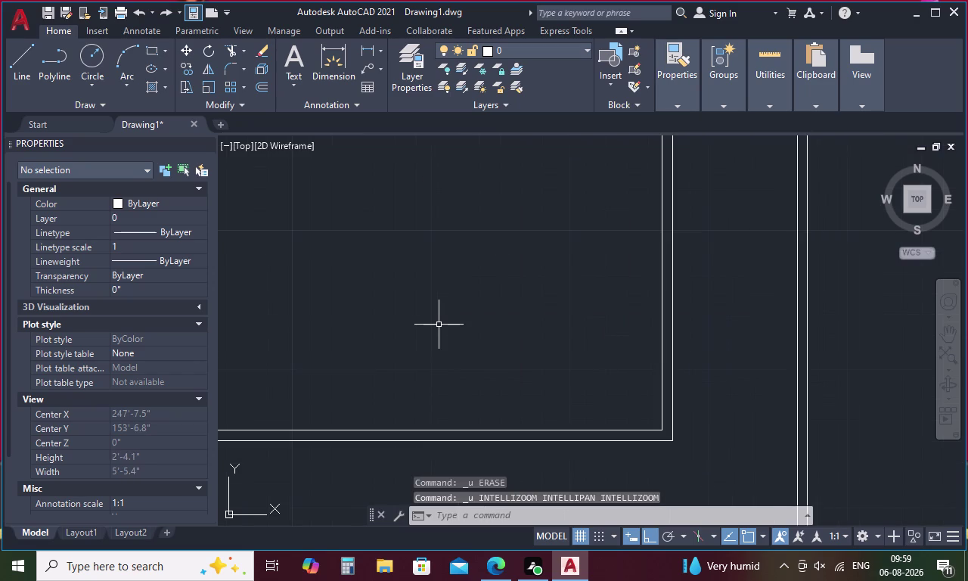
scroll(down, 3)
scroll(down, 3)
middle_drag(444, 325, 520, 337)
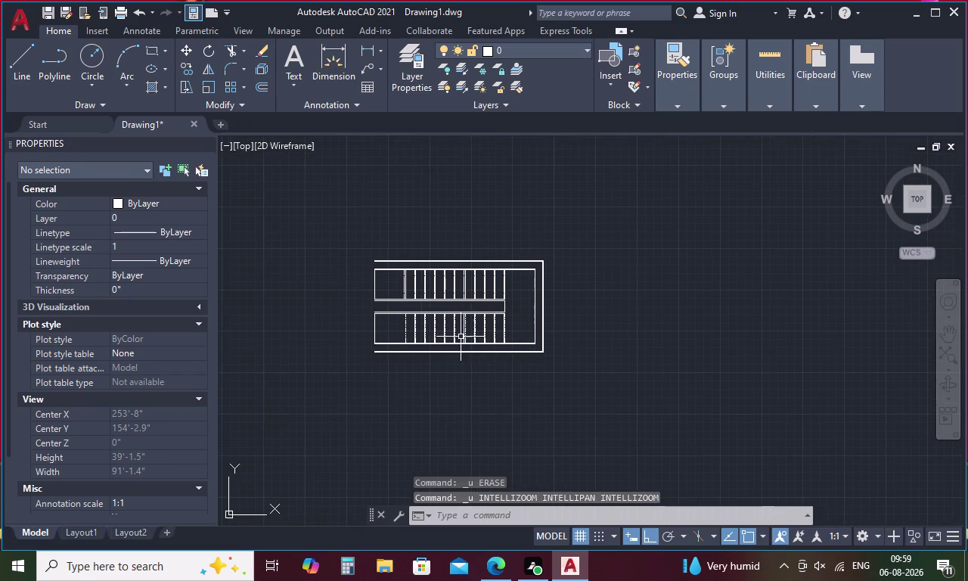
scroll(up, 3)
middle_drag(406, 325, 489, 352)
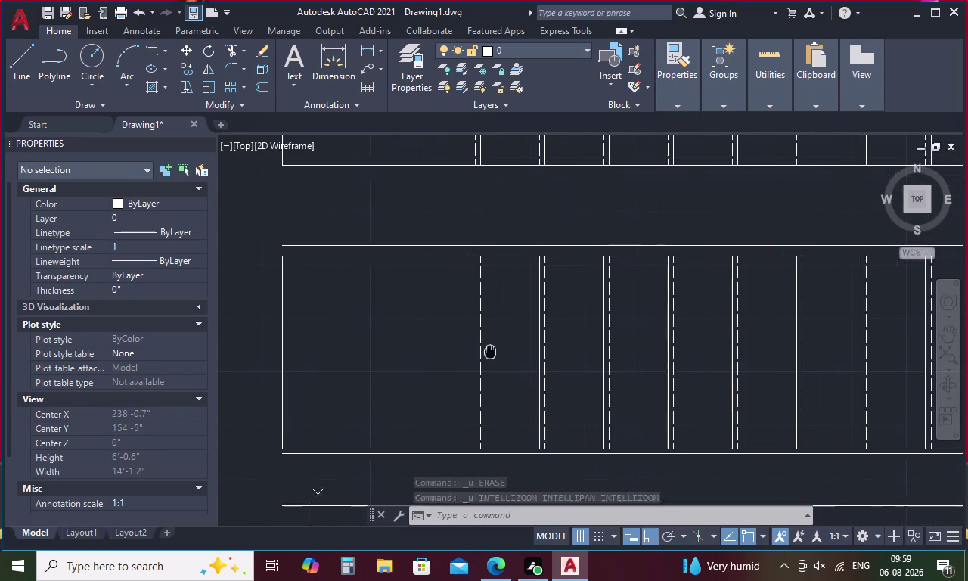
middle_drag(489, 352, 497, 354)
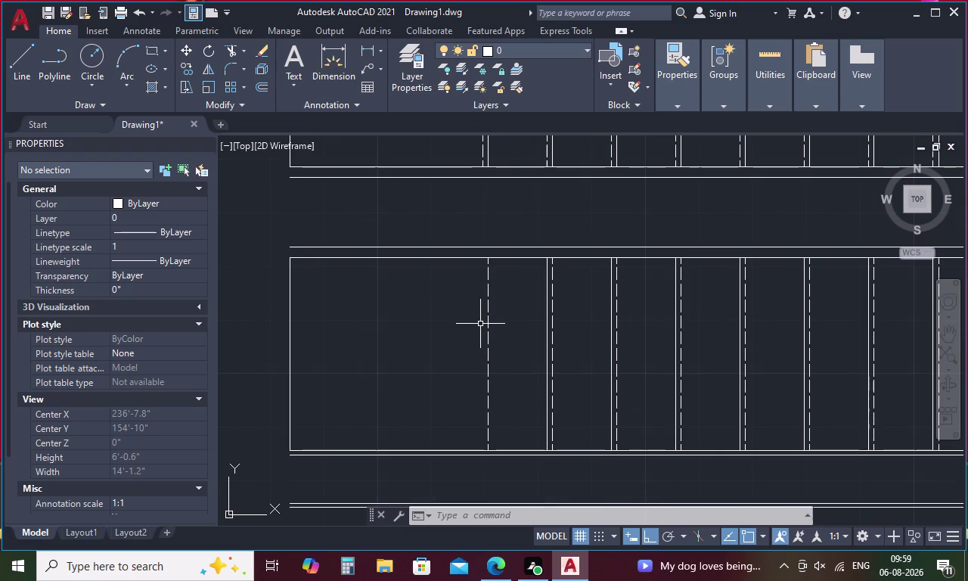
Offset the lower flight's first tread line 1 unit to its left.
key(o)
key(Return)
key(1)
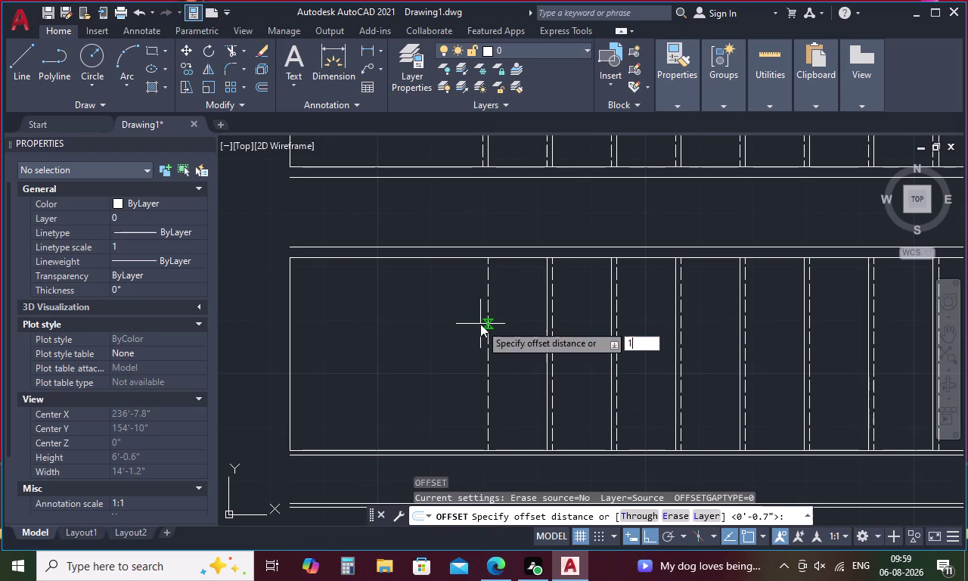
key(Return)
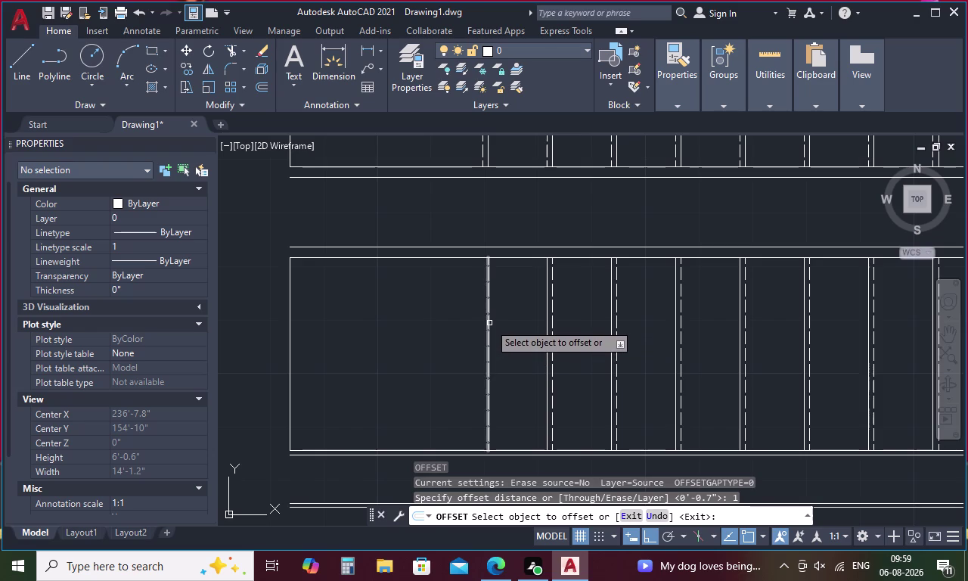
click(490, 323)
click(474, 326)
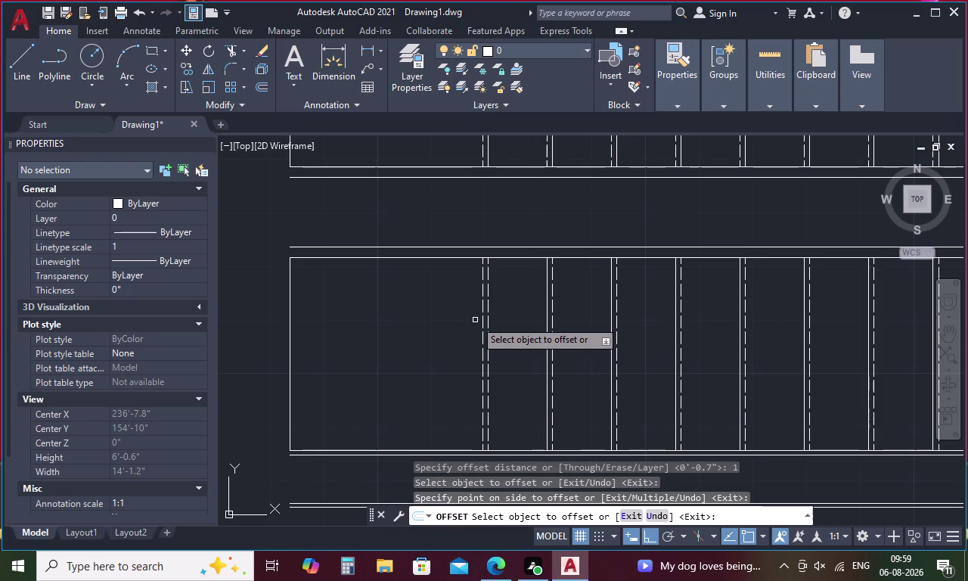
key(Escape)
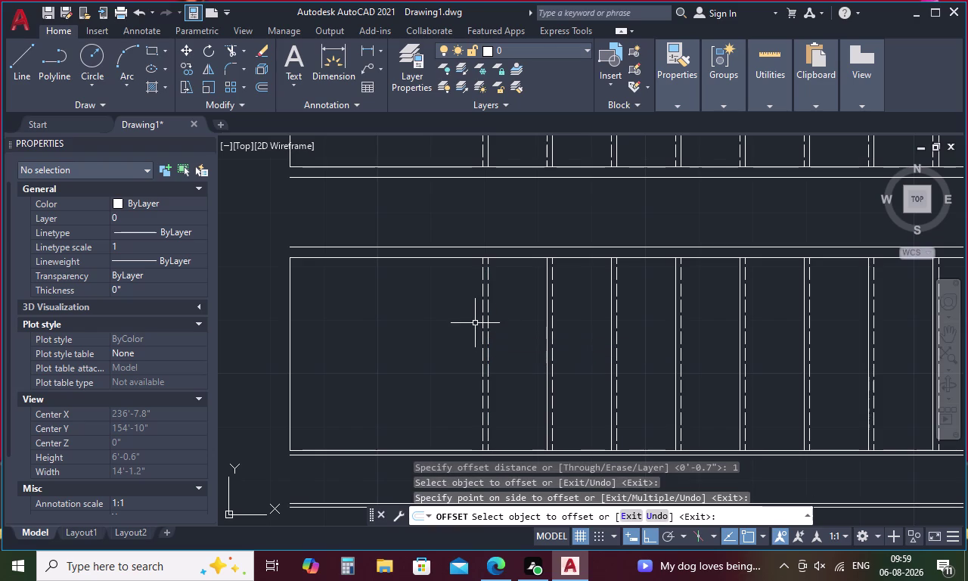
Attempt matching properties from one stair line onto another, then cancel.
text(MA)
key(Return)
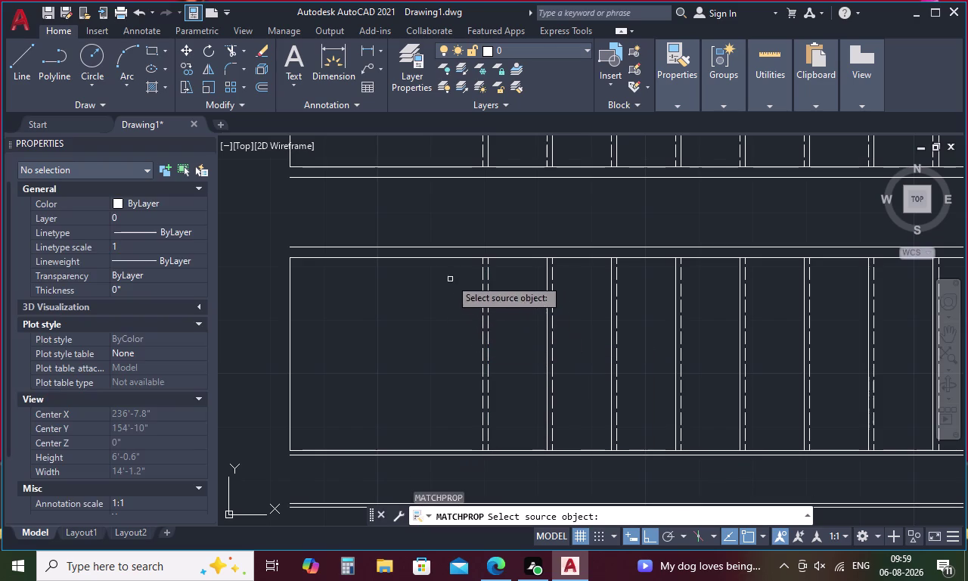
click(442, 259)
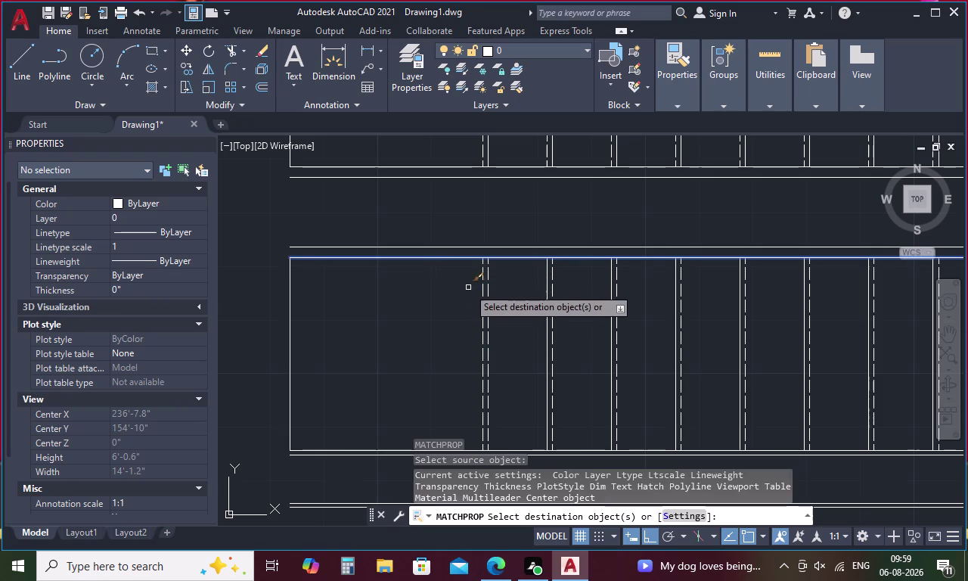
click(484, 281)
key(Escape)
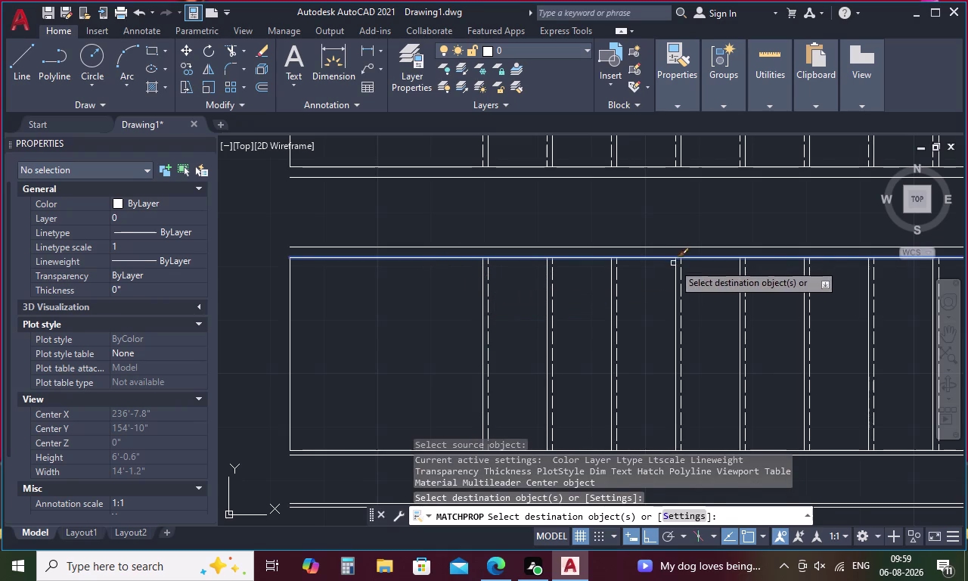
Select the left end lines of the lower and upper flights, then clear the selection.
scroll(down, 3)
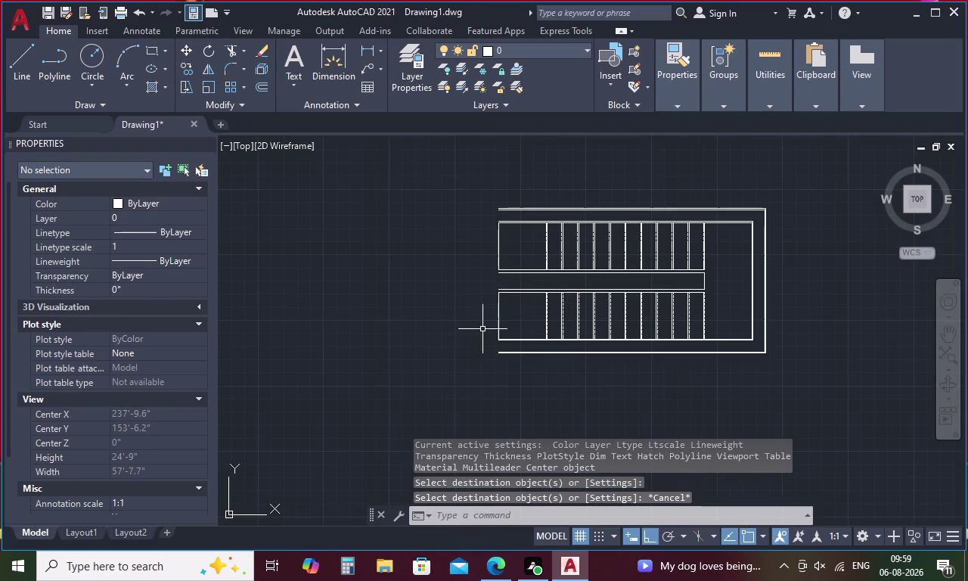
click(499, 306)
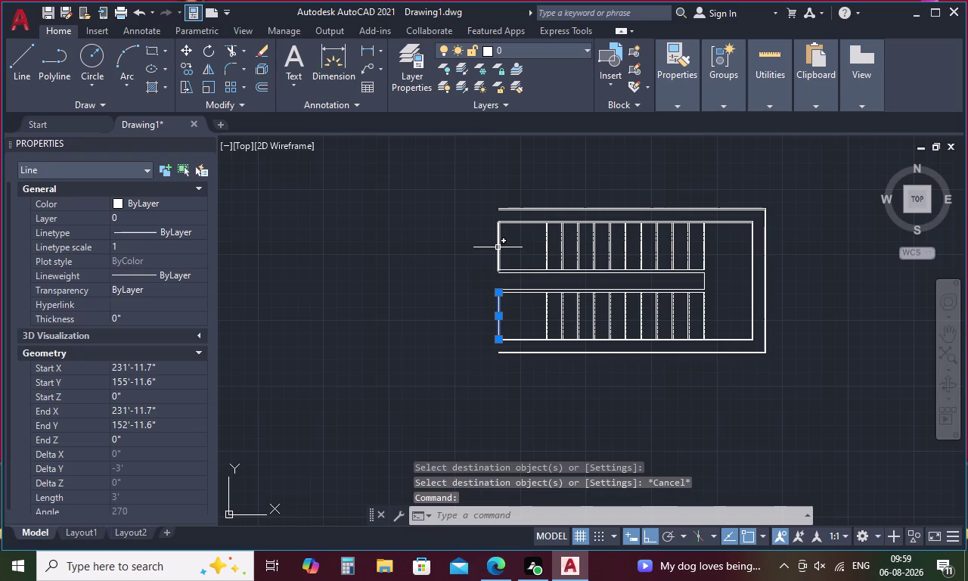
click(497, 248)
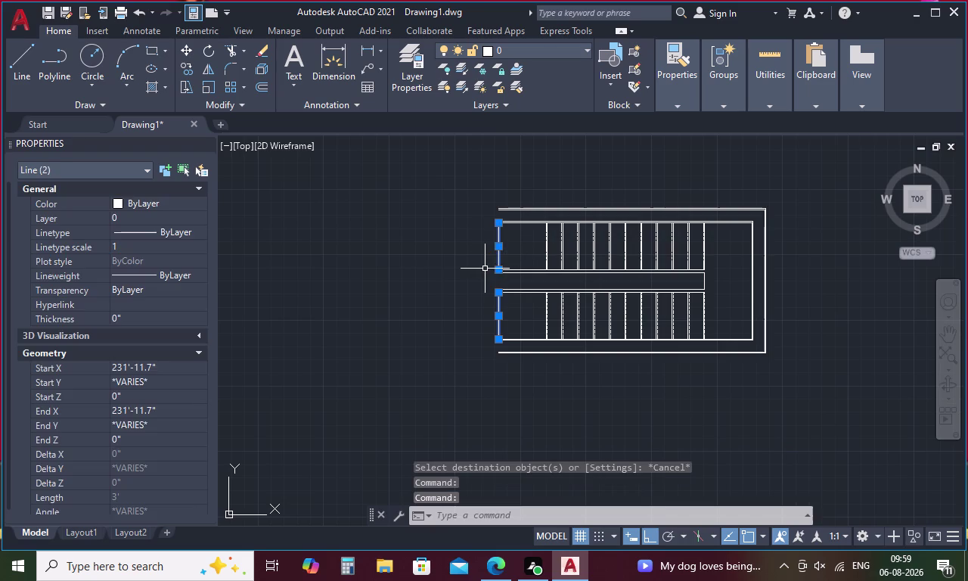
key(Escape)
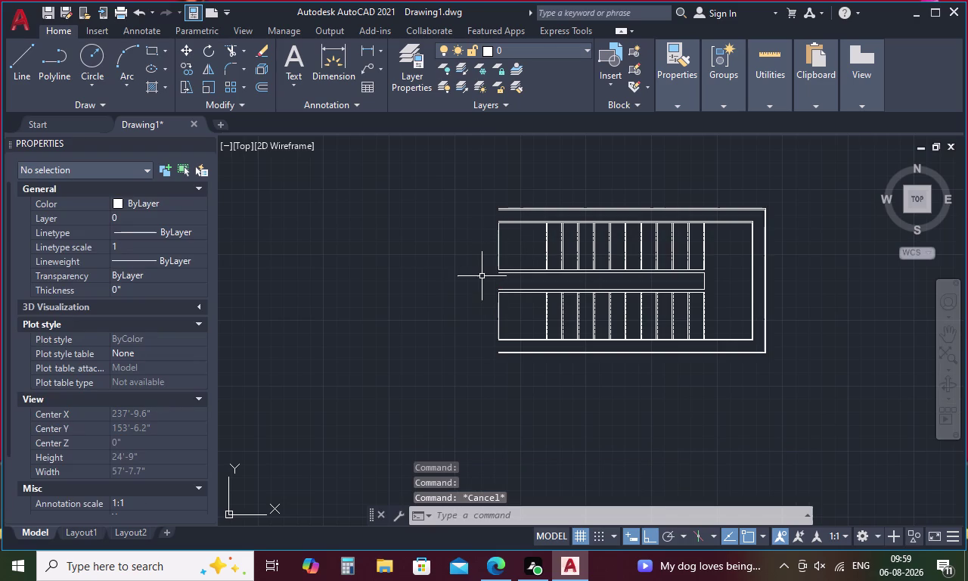
text(TR)
key(space)
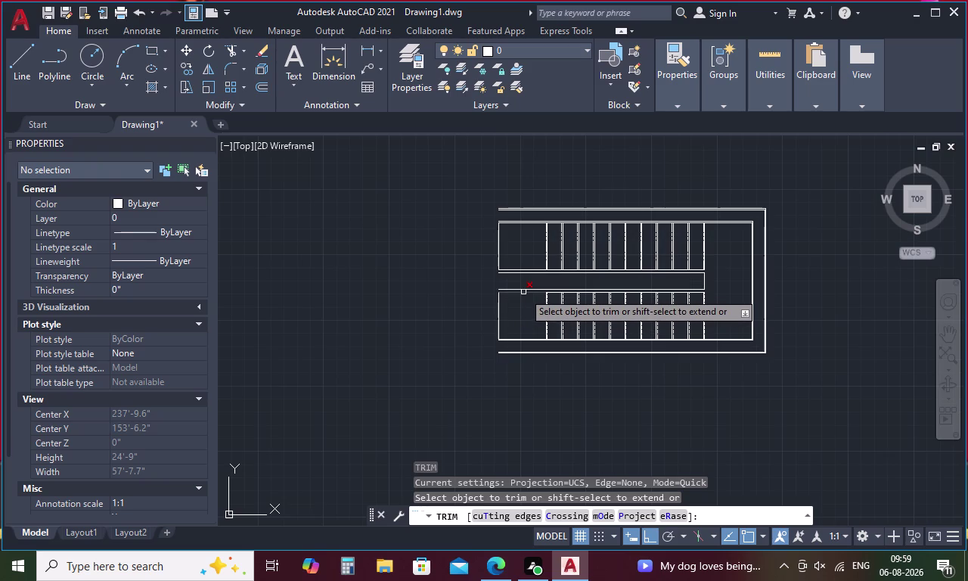
Abandon trim and an attempt to extend the lower flight's left end line.
key(Escape)
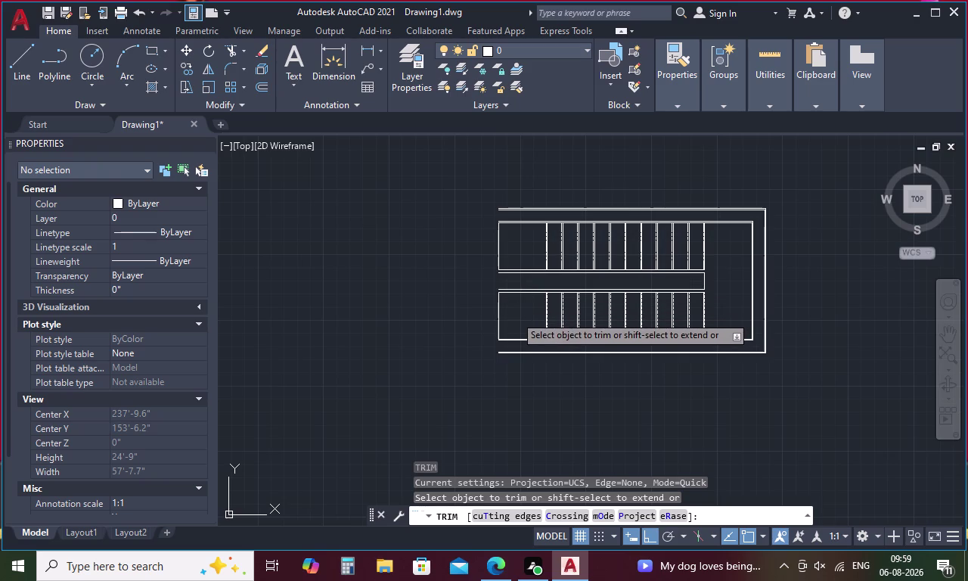
key(Escape)
key(e)
key(x)
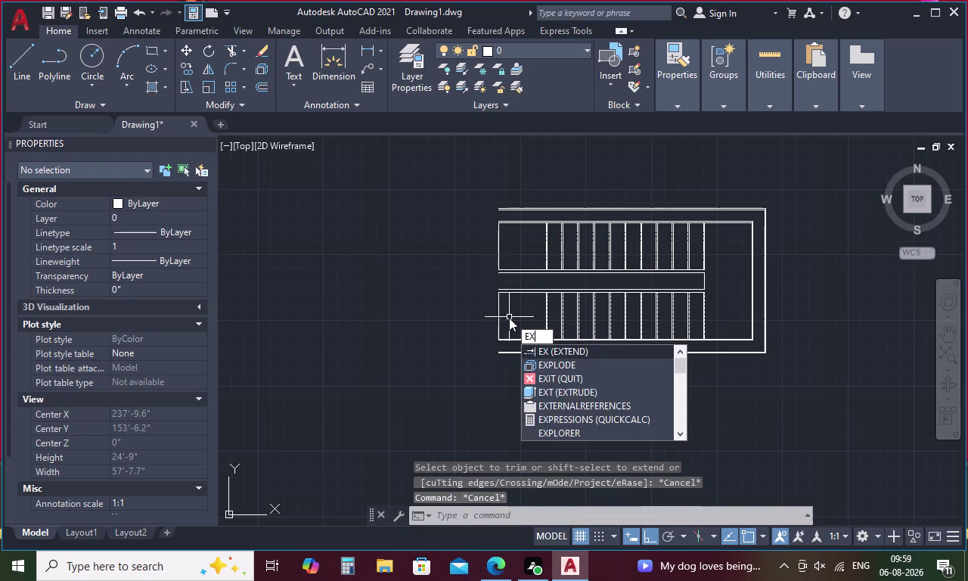
key(space)
click(498, 306)
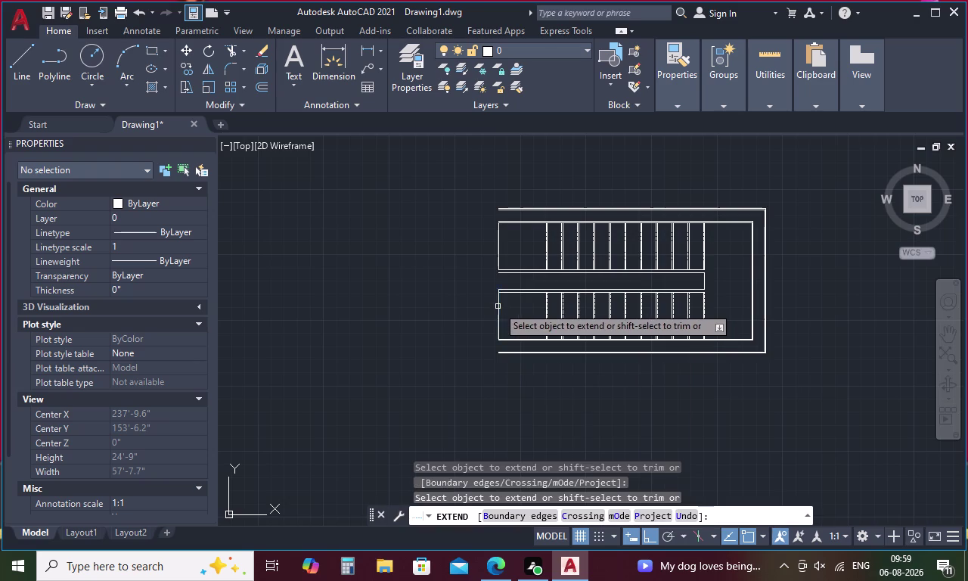
key(Escape)
key(t)
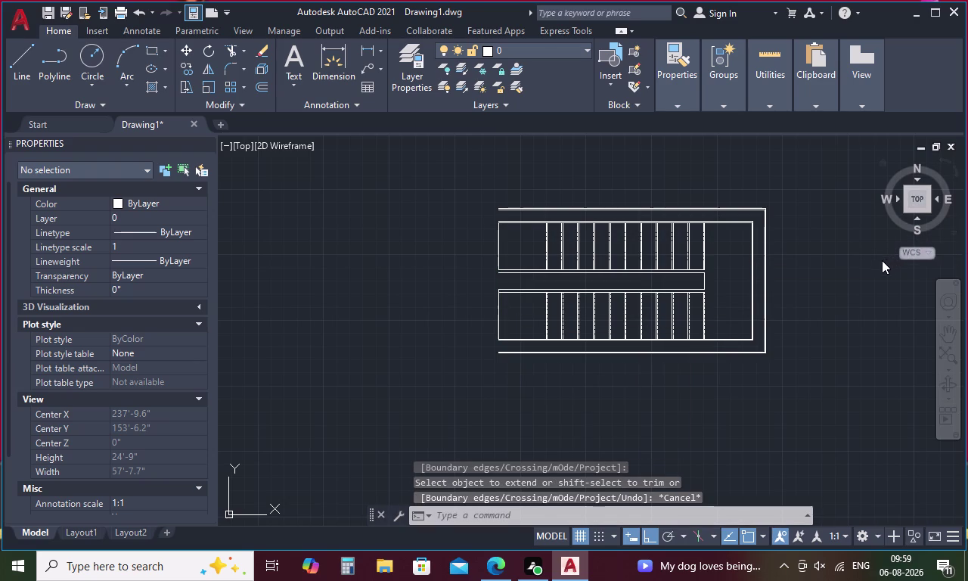
text(R)
key(space)
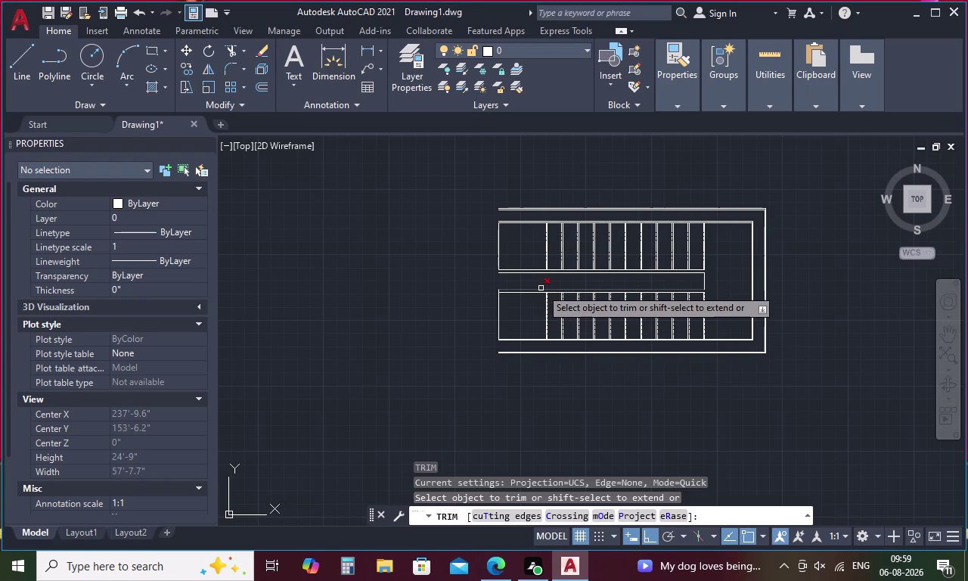
key(Escape)
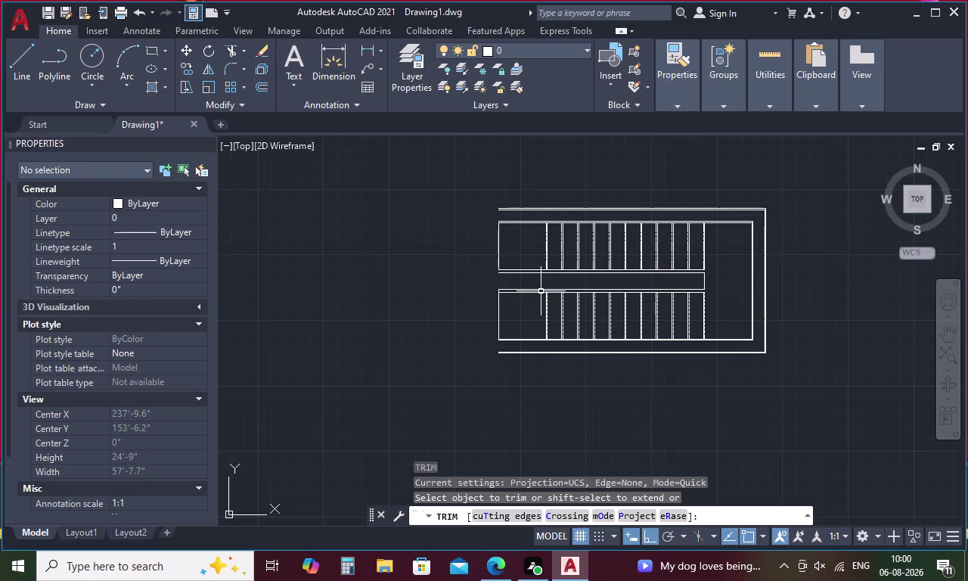
scroll(up, 3)
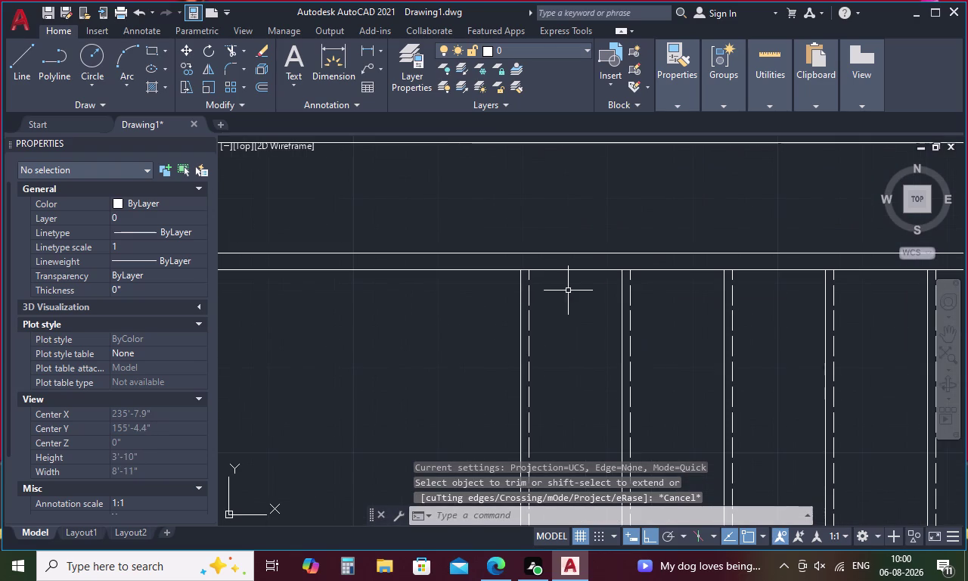
Extend the first tread line up to the edge above.
text(EX)
key(space)
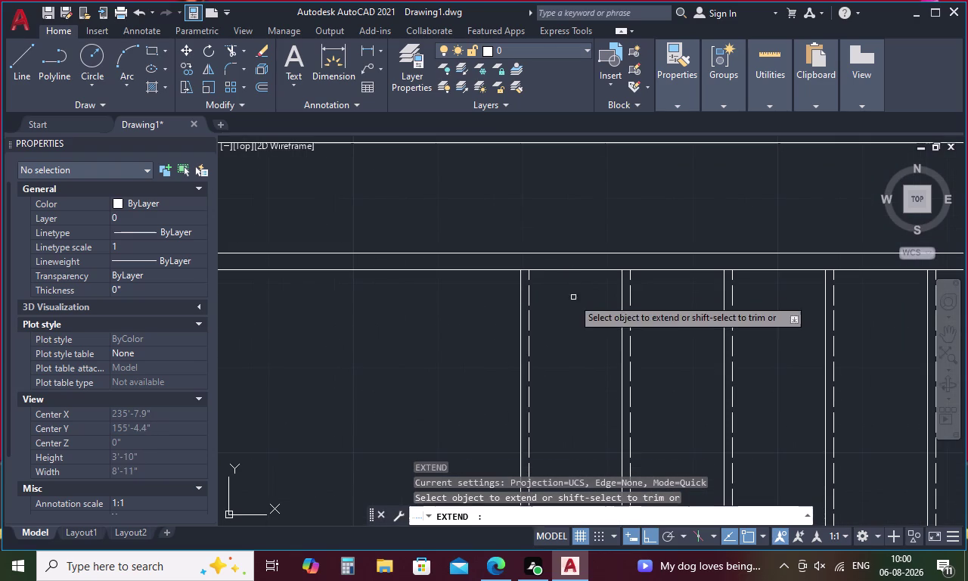
click(521, 292)
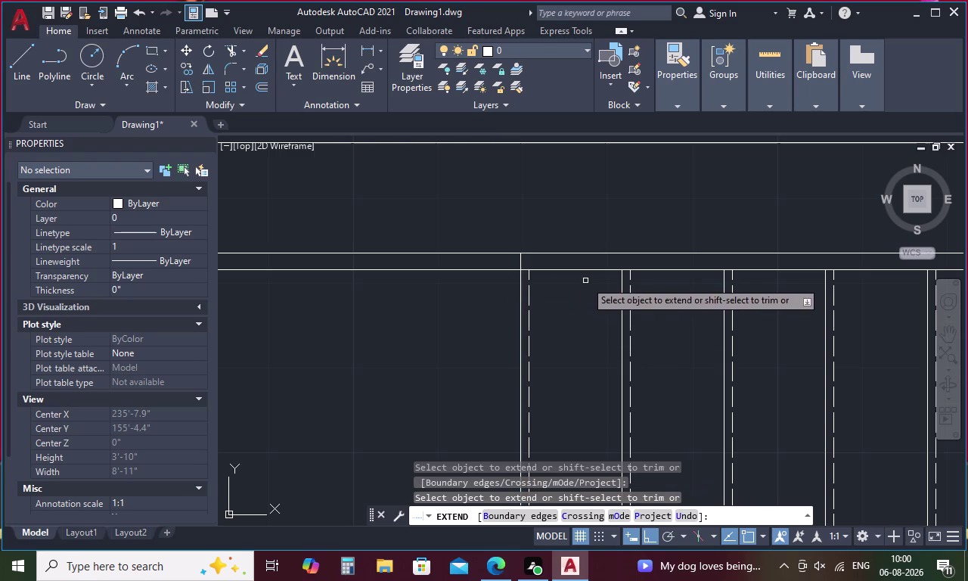
key(Escape)
Fence-trim the overrunning line pieces at the flights' left end and select the leftover vertical.
text(TR)
key(space)
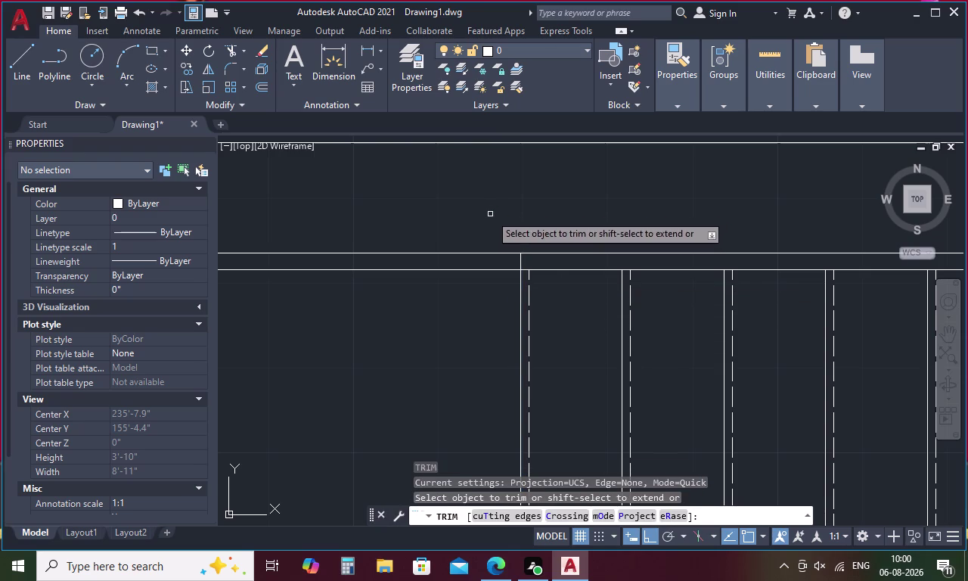
drag(491, 214, 465, 293)
scroll(down, 3)
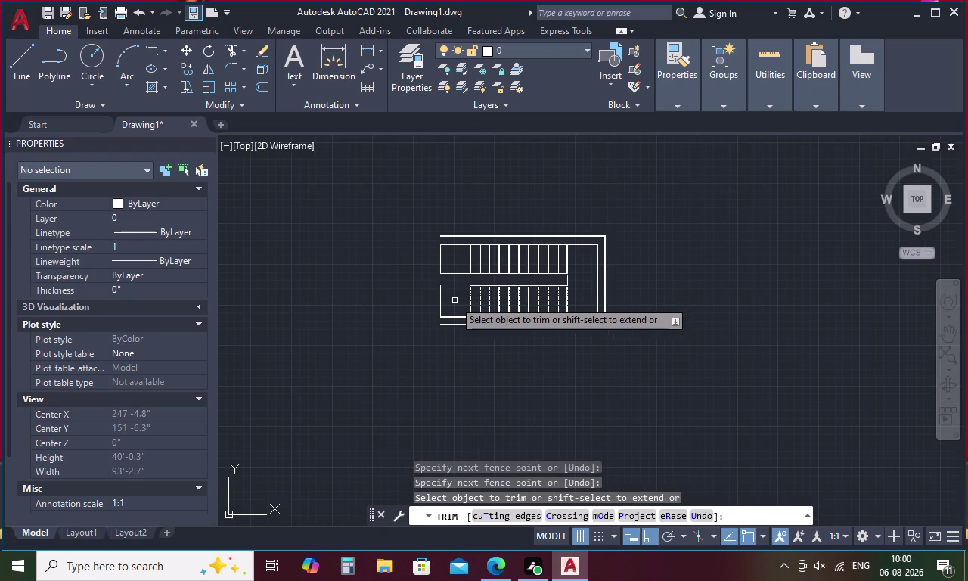
key(Escape)
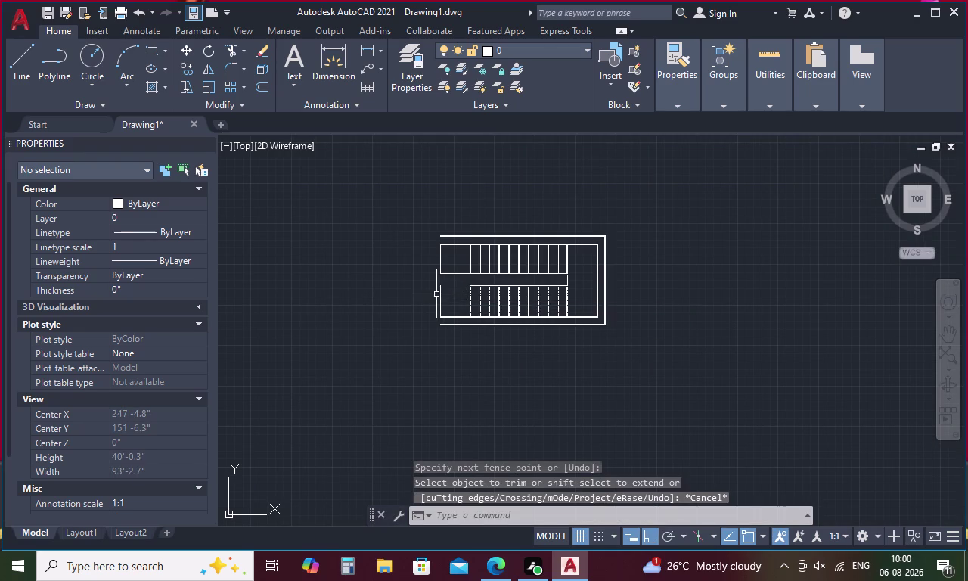
click(438, 294)
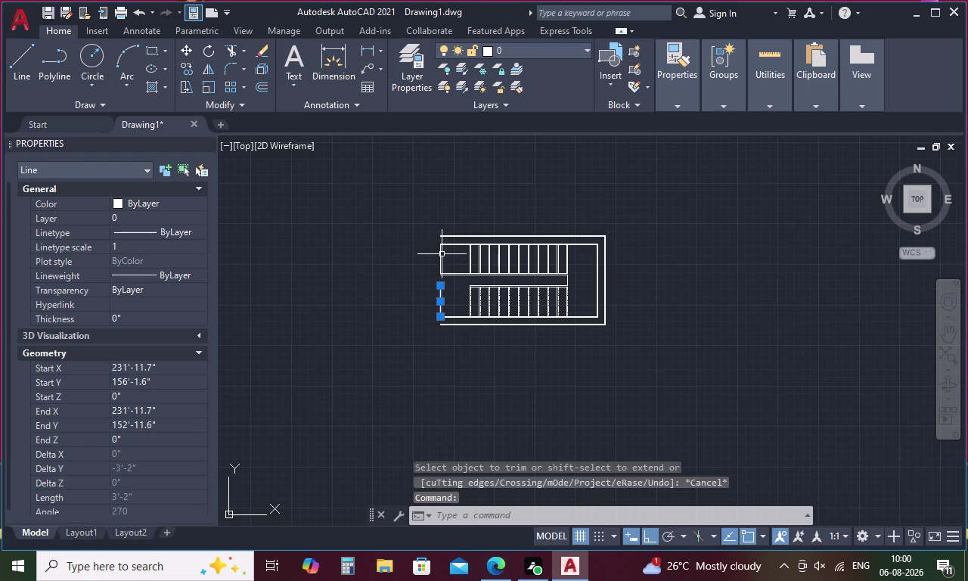
click(442, 254)
Delete the selected short vertical line at the lower flight's left end.
key(Delete)
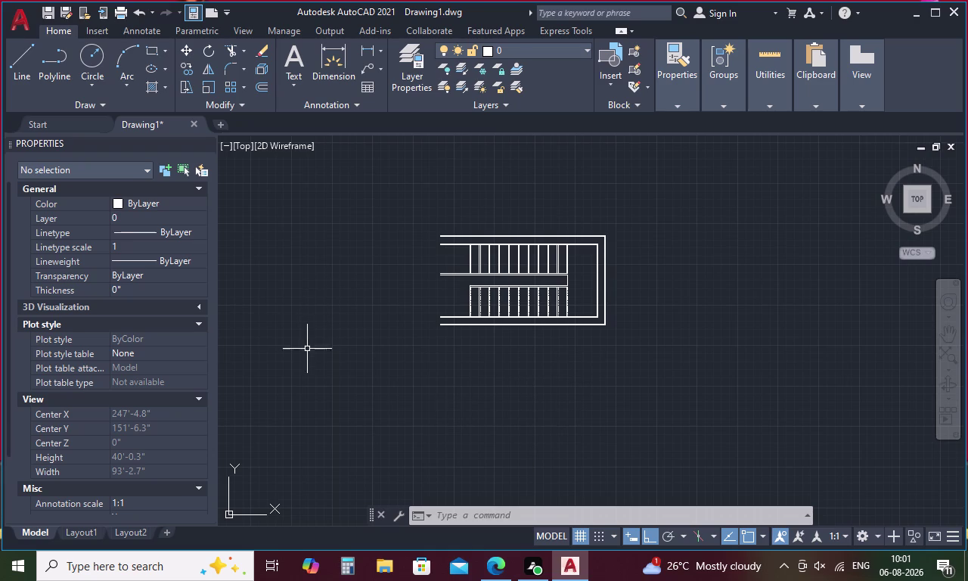
Start a line, zoom in on the corner, then cancel it.
key(l)
key(Return)
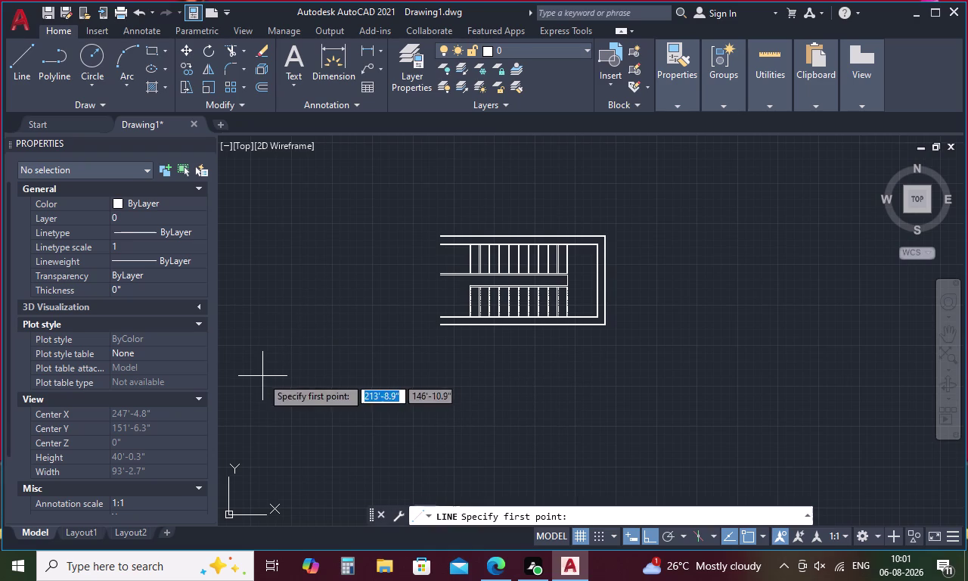
scroll(up, 3)
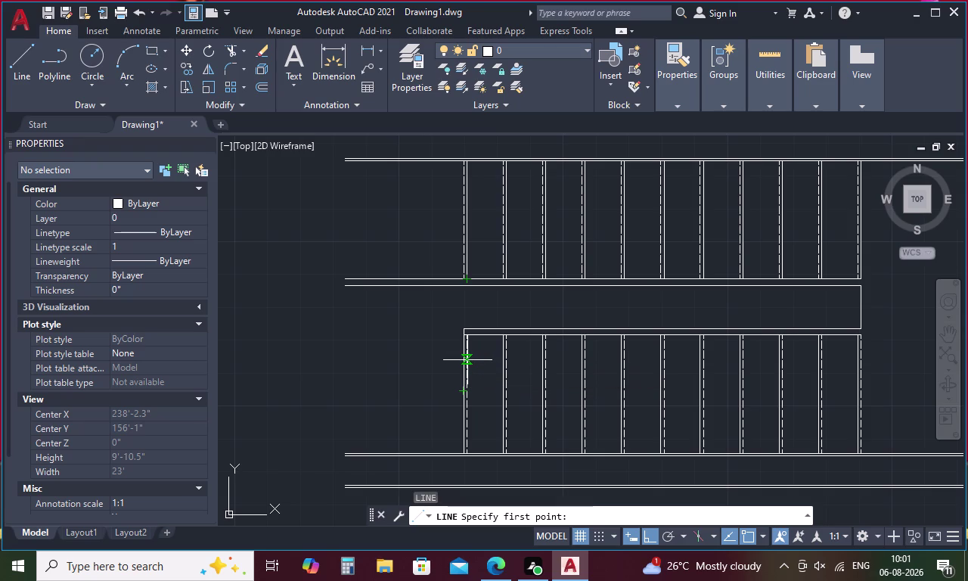
key(Escape)
Trim the stray stub at the upper-left corner and begin a new line.
text(TR)
key(space)
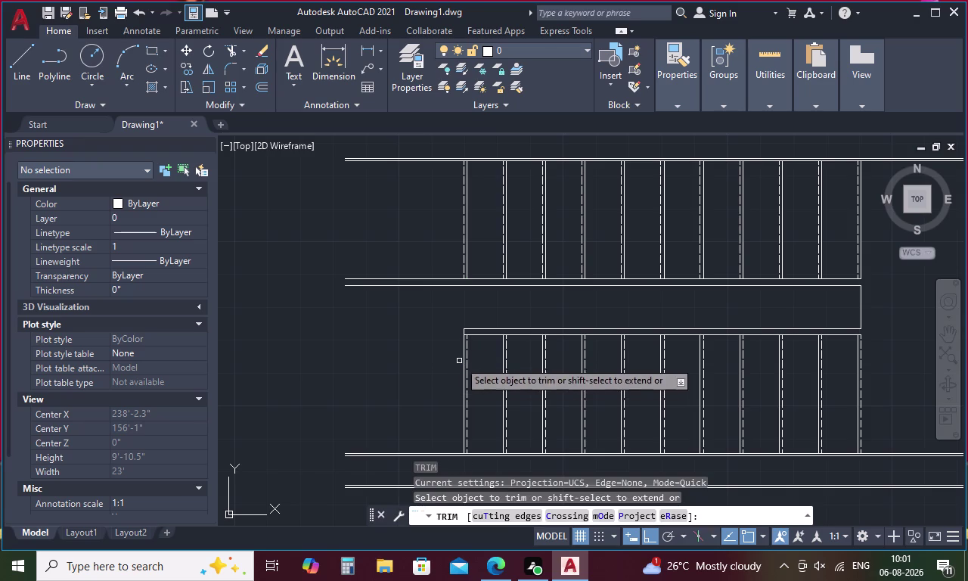
scroll(up, 3)
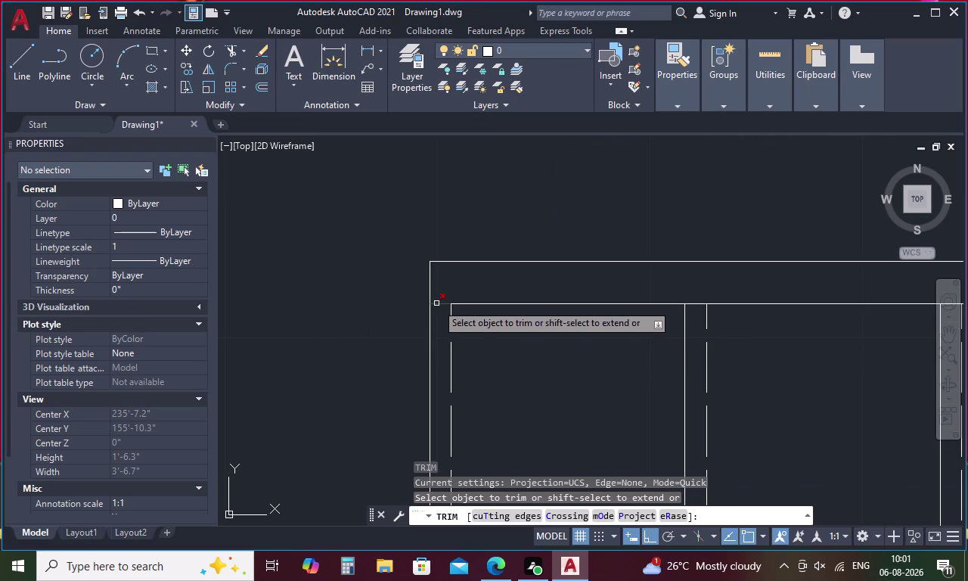
click(436, 304)
key(Escape)
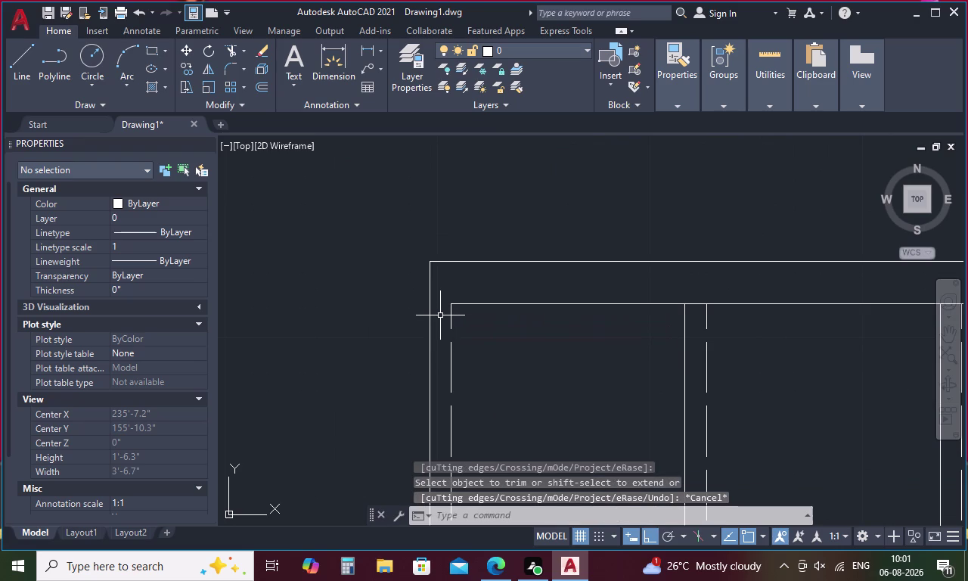
key(l)
key(Return)
Try tracking a line start 3 units from the flight corner, then cancel.
key(t)
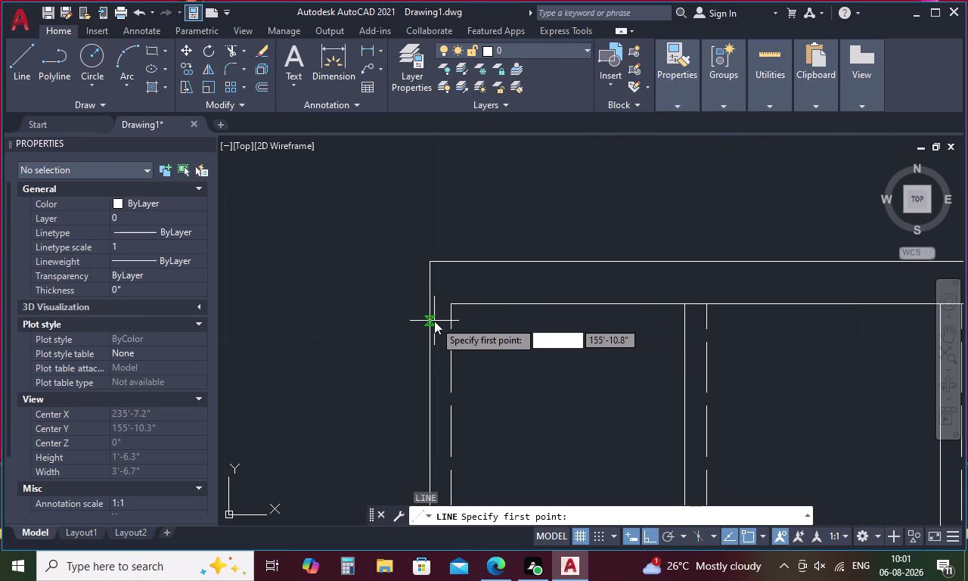
key(k)
key(space)
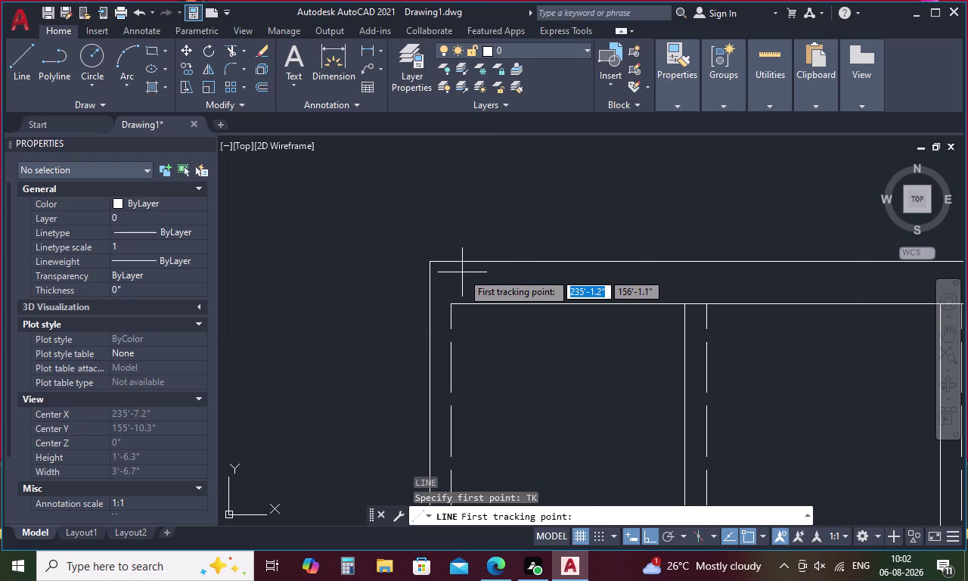
click(483, 305)
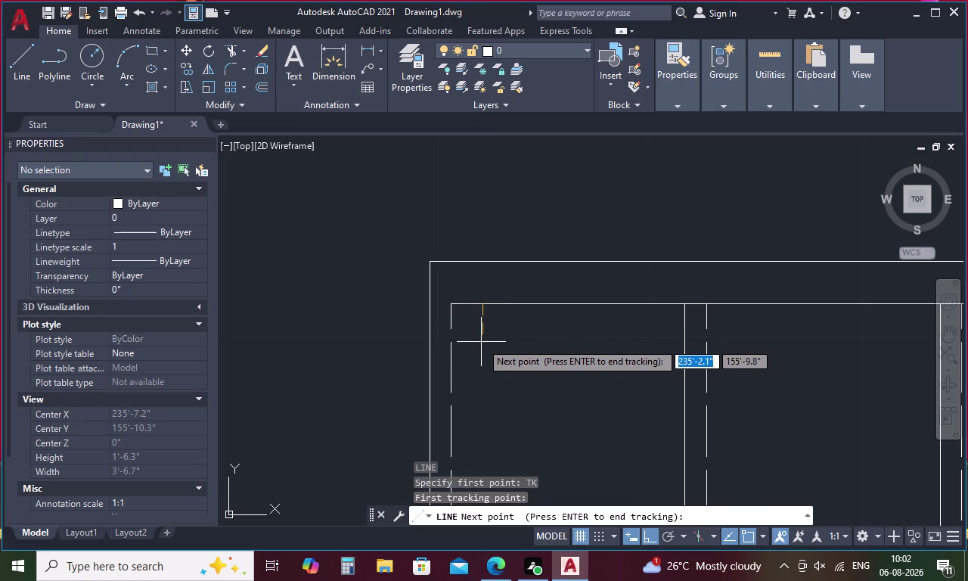
key(3)
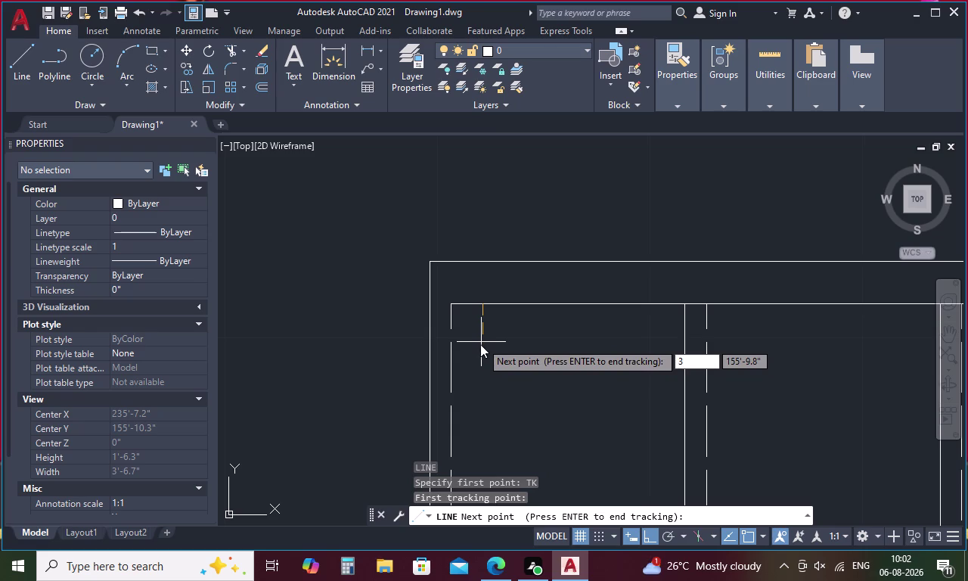
key(Return)
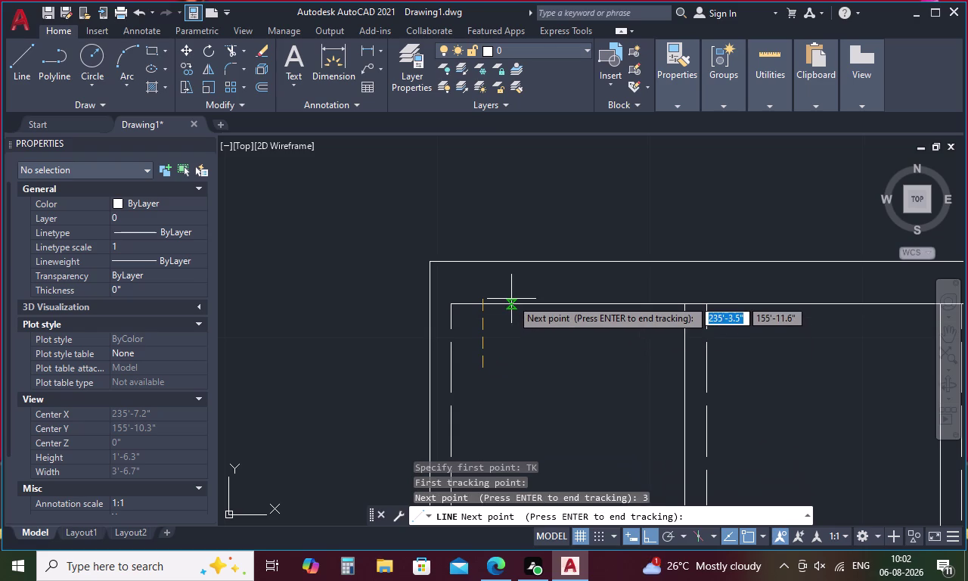
key(Escape)
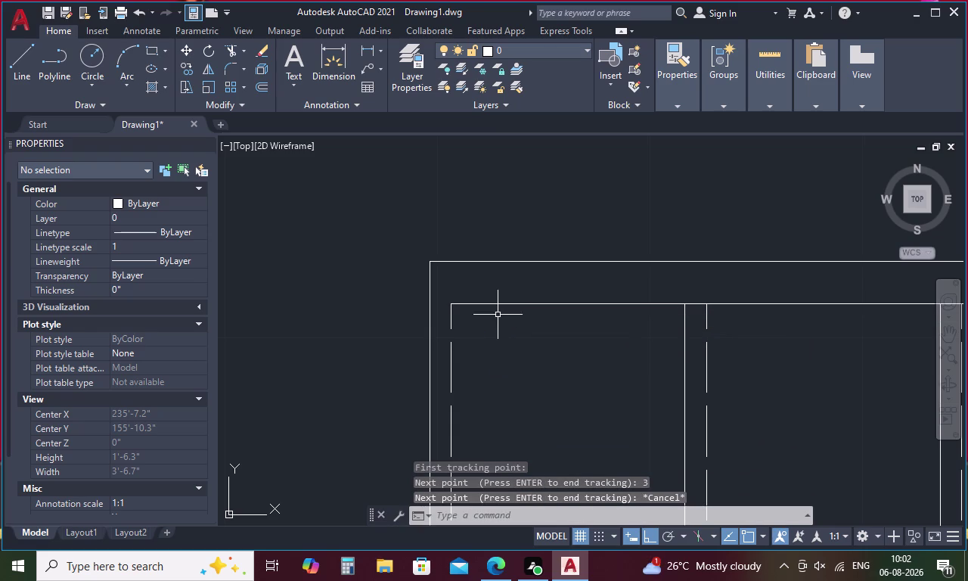
Retry the line with a 0.5 tracking offset, then cancel.
key(l)
key(Return)
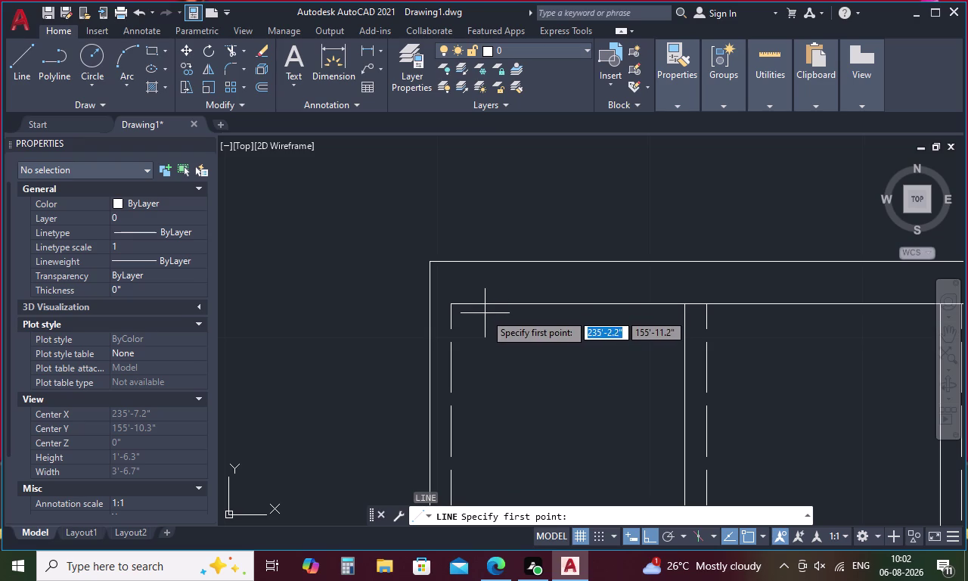
text(TK)
key(Return)
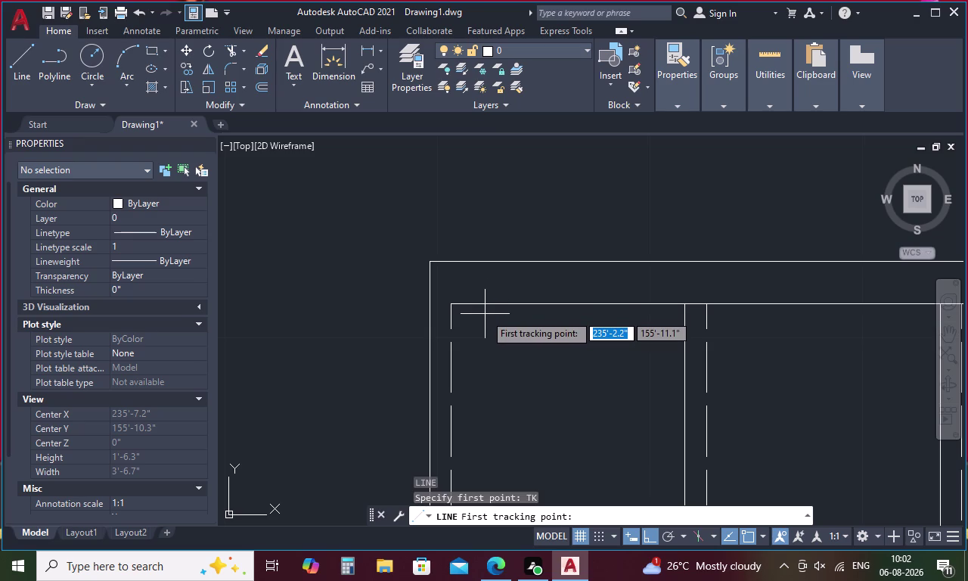
key(period)
key(5)
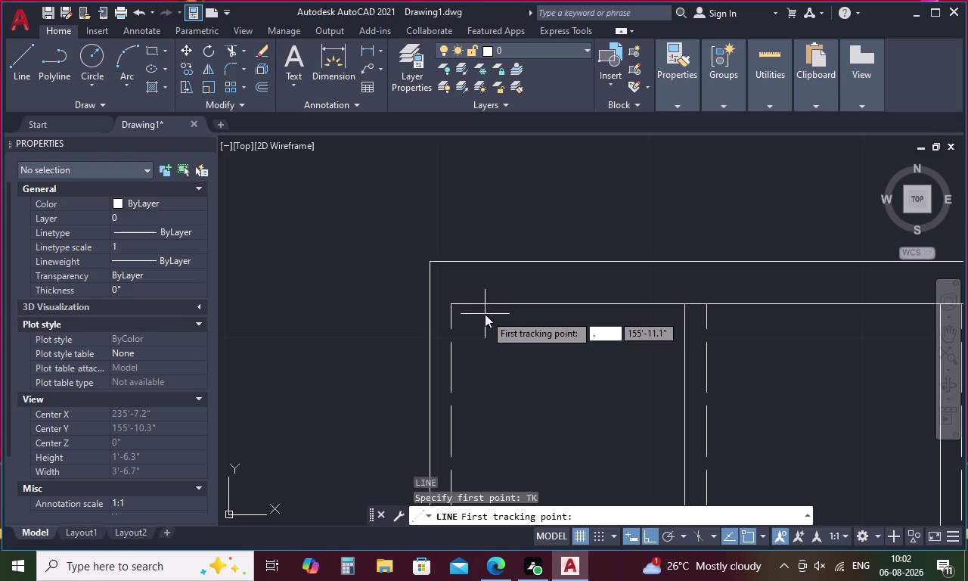
key(space)
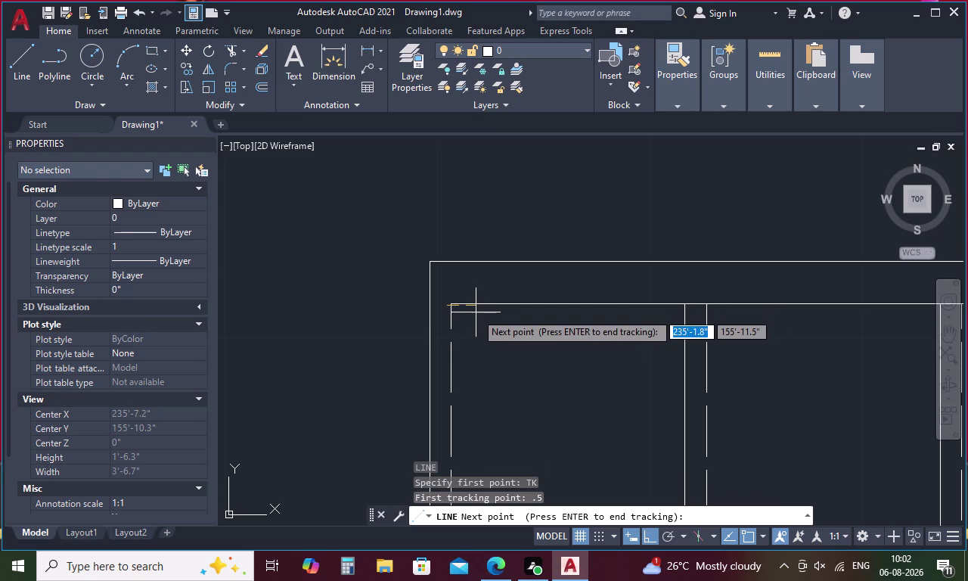
key(Escape)
key(l)
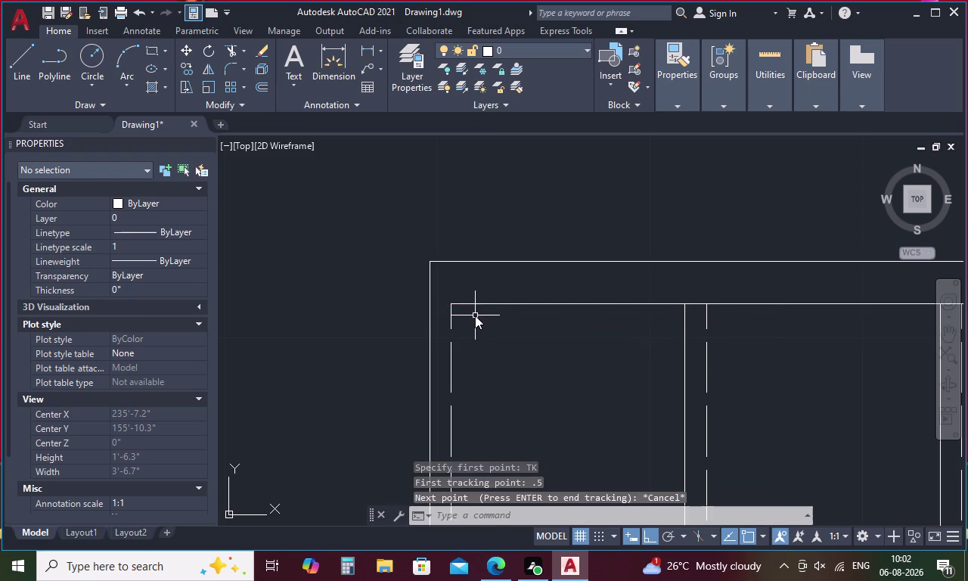
Start a line tracked 0.5 units from the lower flight's corner.
key(Return)
key(t)
key(k)
key(space)
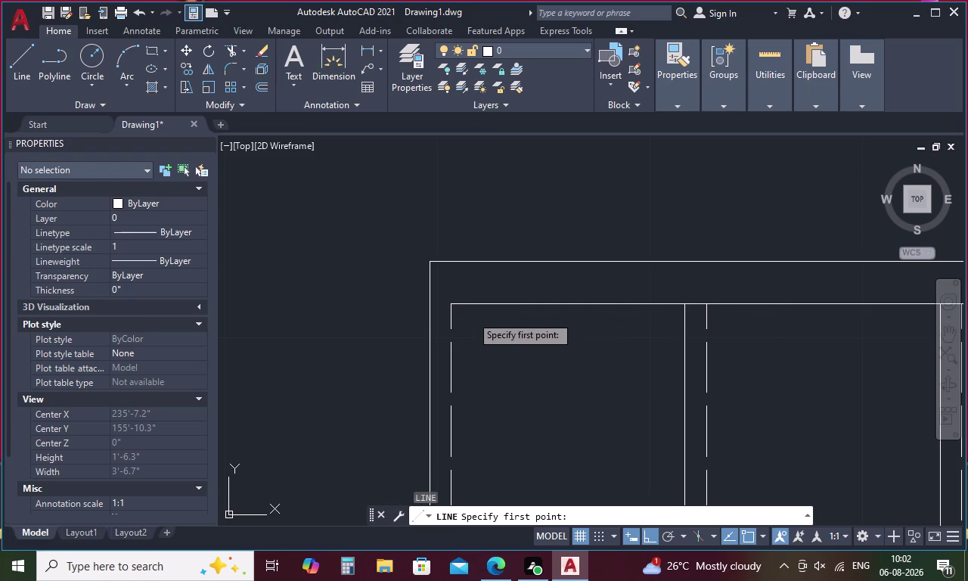
click(484, 305)
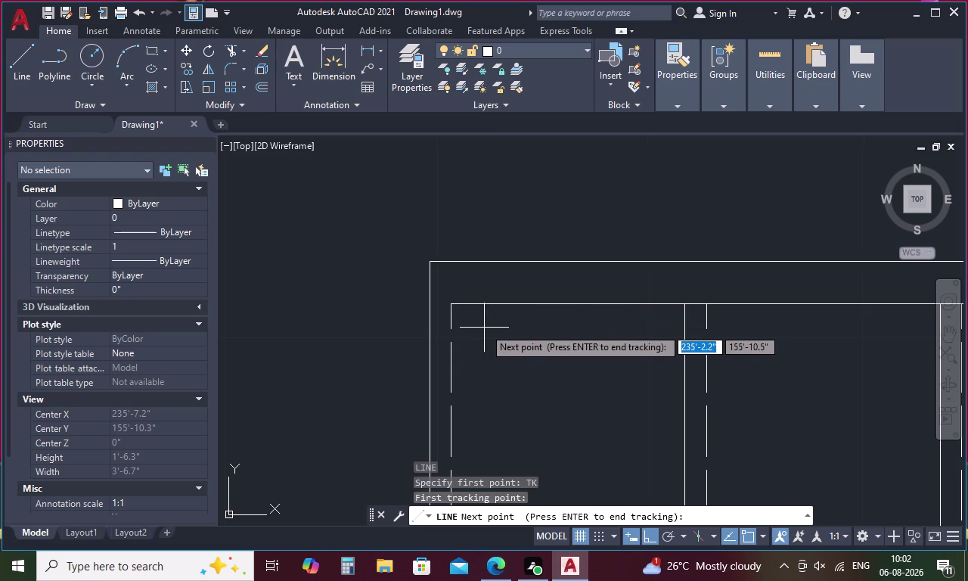
key(period)
key(5)
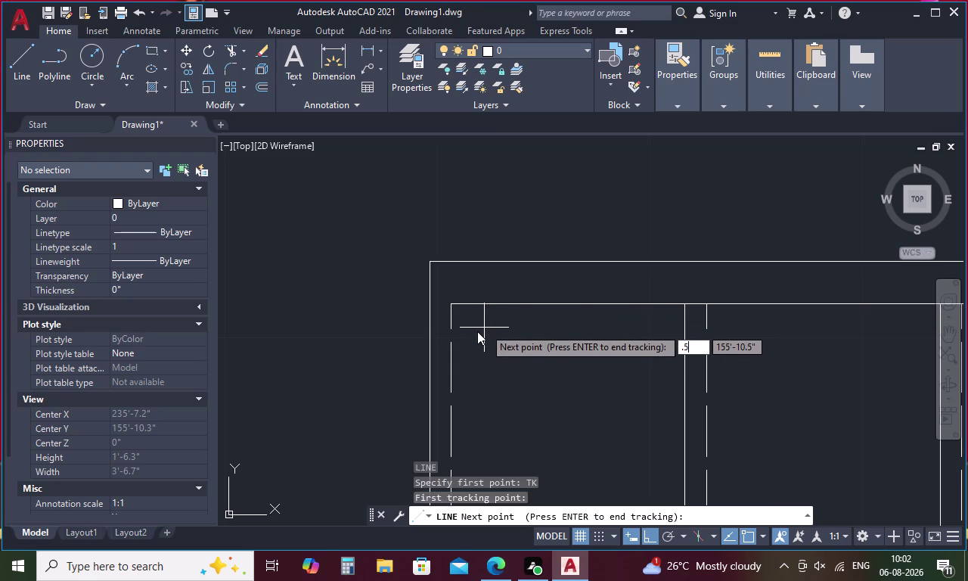
key(space)
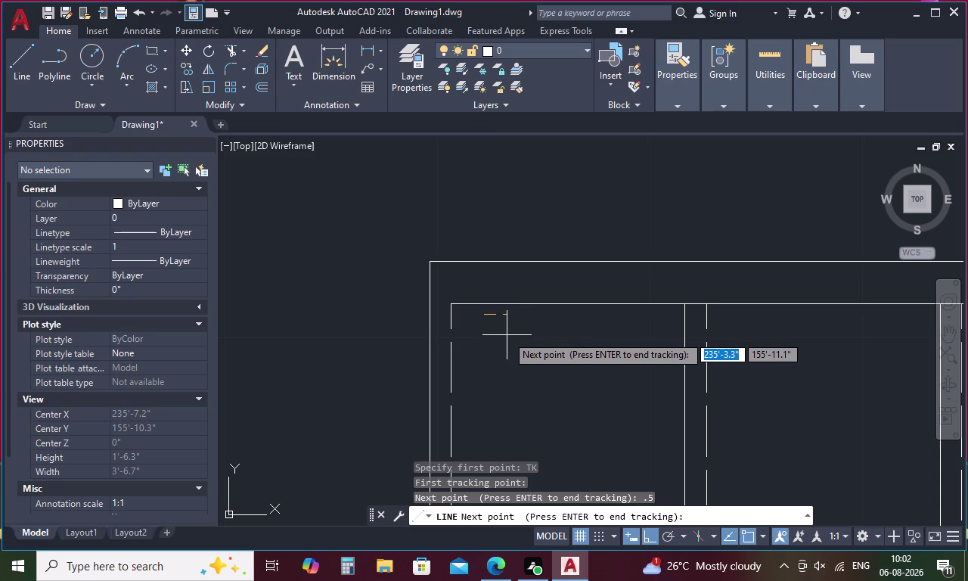
key(space)
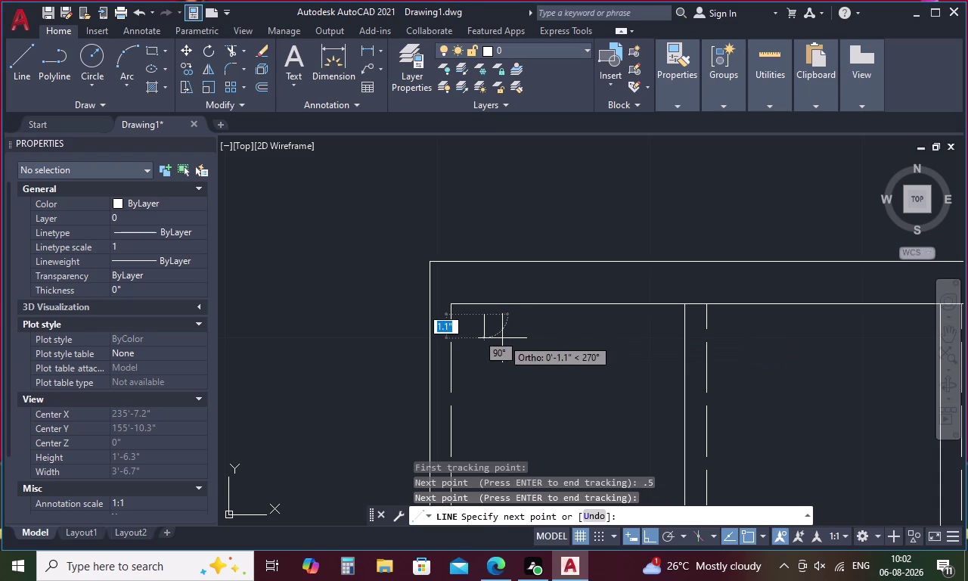
Draw the 3-inch square post with 3-unit sides, closing at the start point.
key(3)
key(Return)
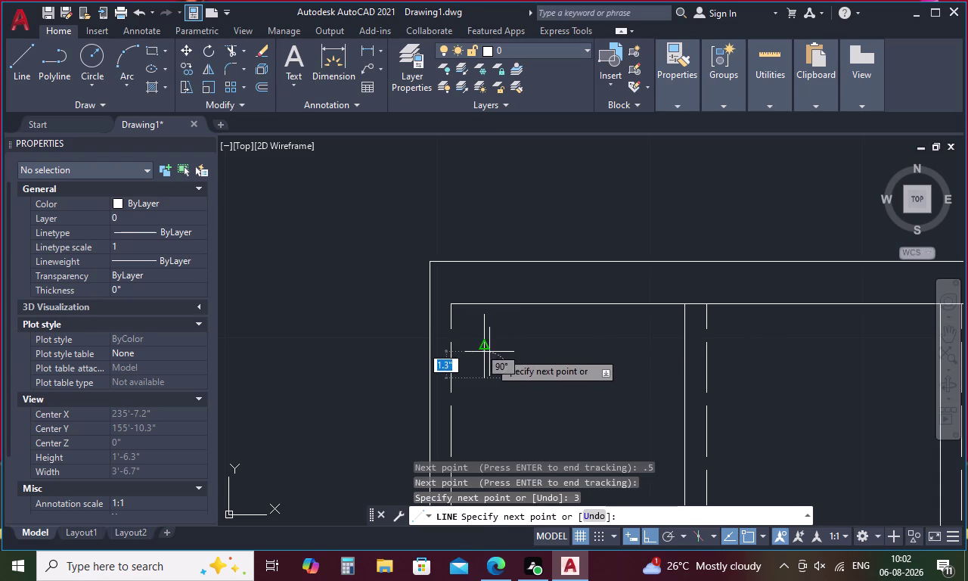
key(ctrl+z)
key(3)
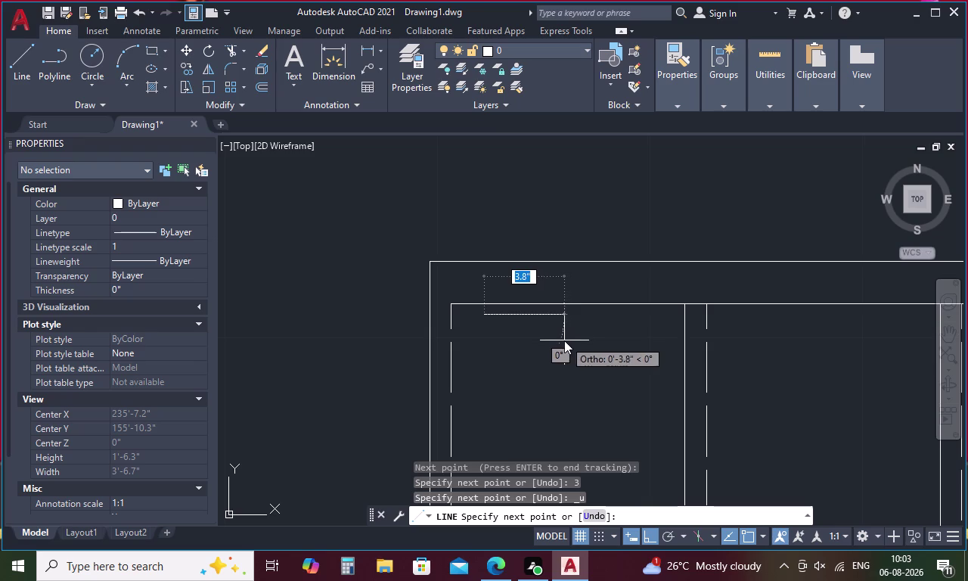
key(Return)
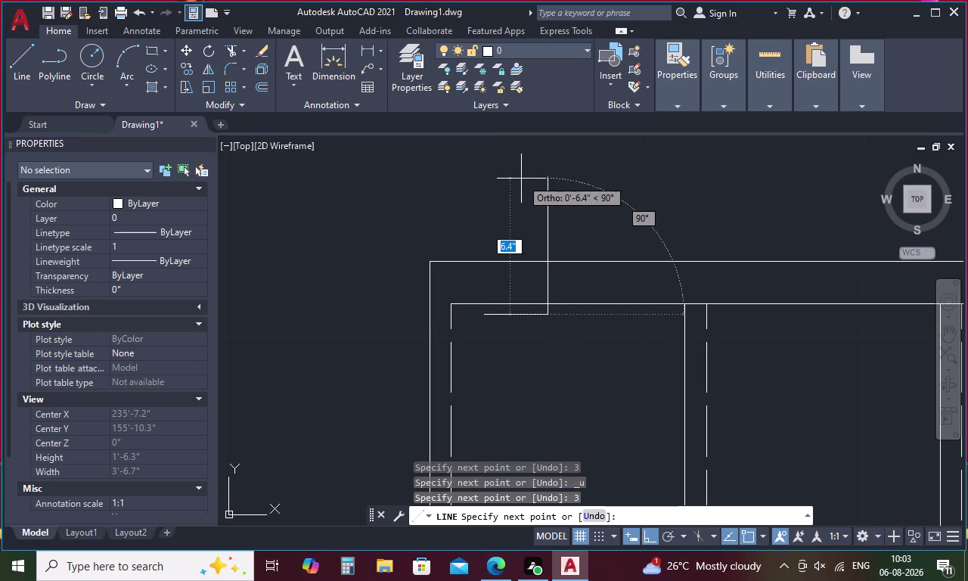
key(3)
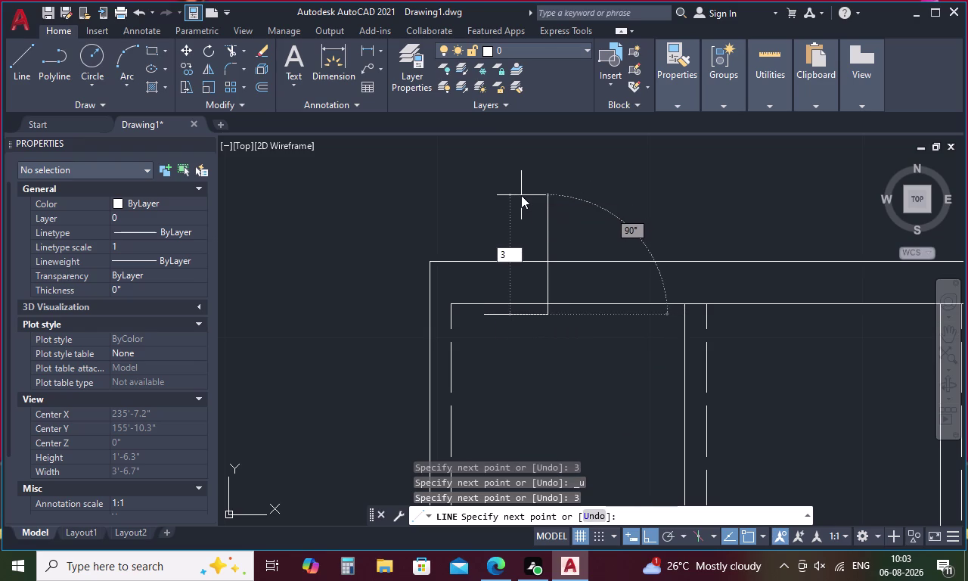
key(Return)
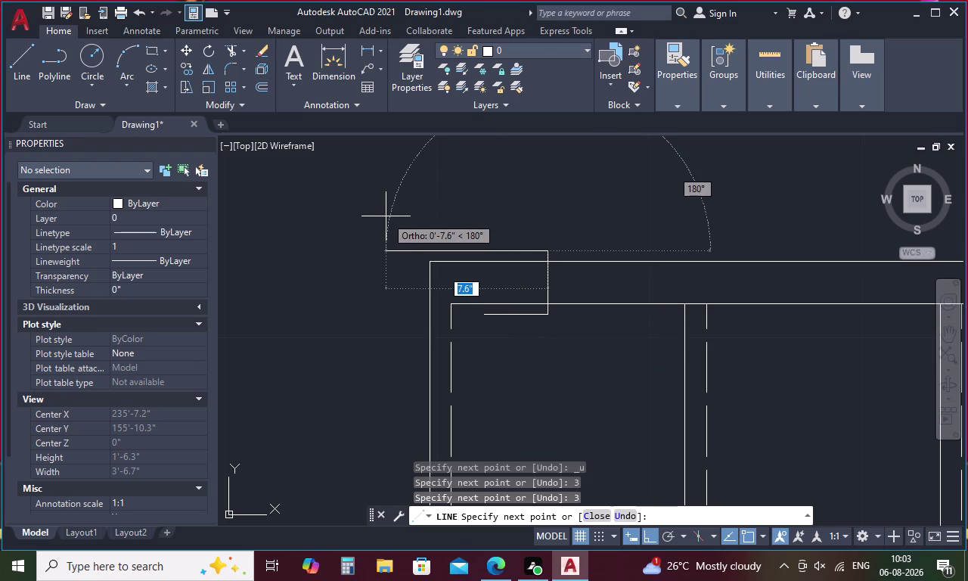
key(3)
key(Return)
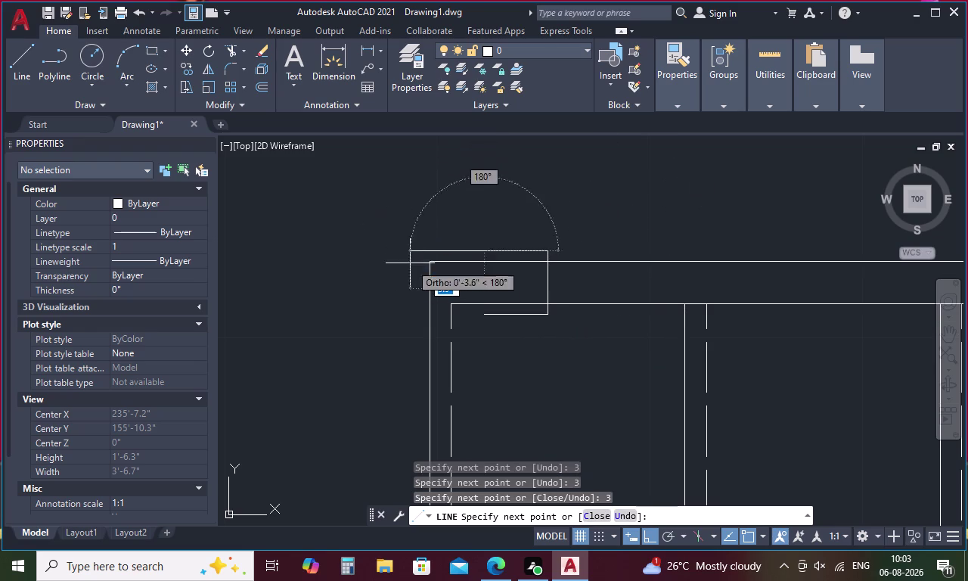
click(483, 313)
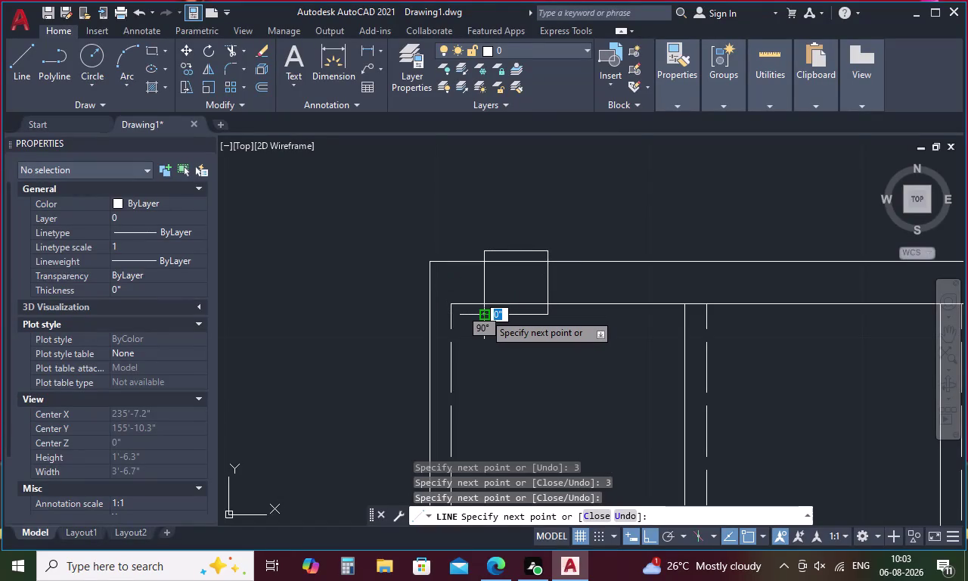
key(Escape)
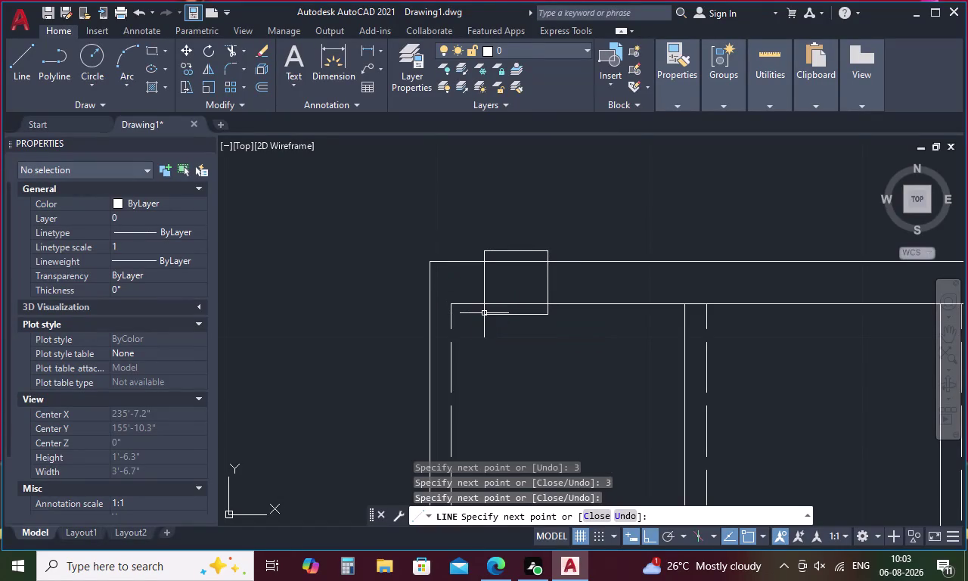
Fence-trim the rail lines inside the square's top and bottom.
scroll(up, 3)
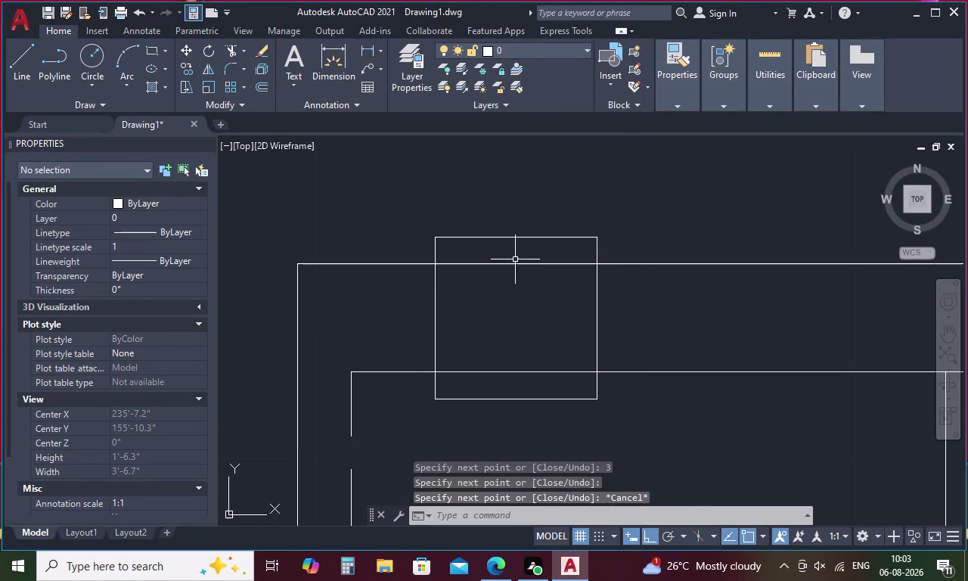
text(TR)
key(space)
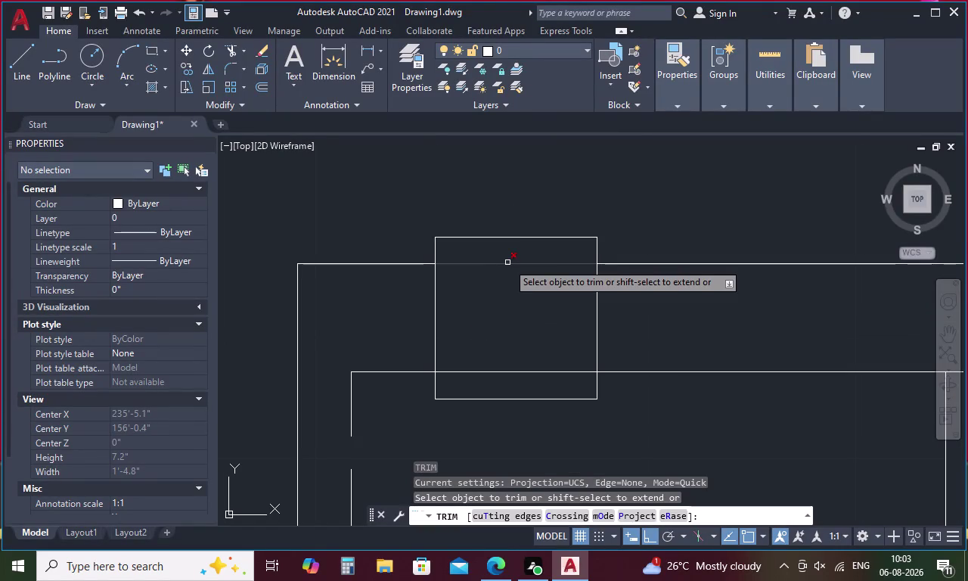
drag(513, 256, 503, 310)
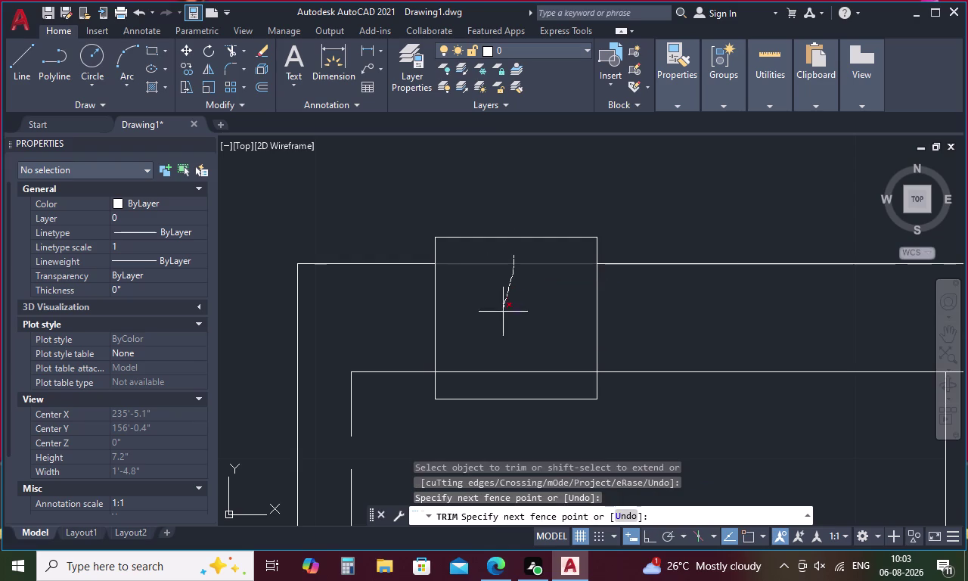
drag(503, 310, 492, 383)
key(Escape)
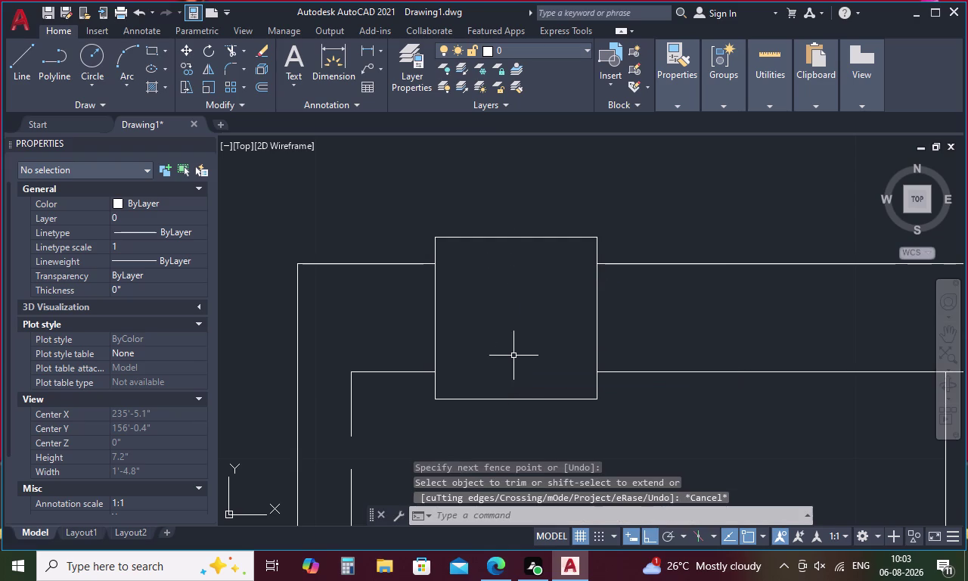
Start an offset with a distance of 0.5 inch.
key(o)
key(Return)
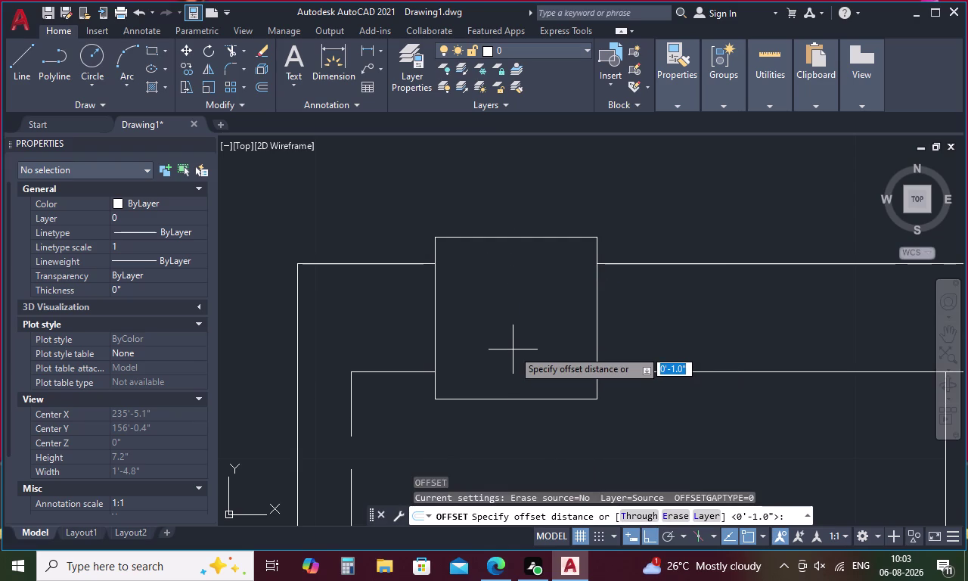
key(period)
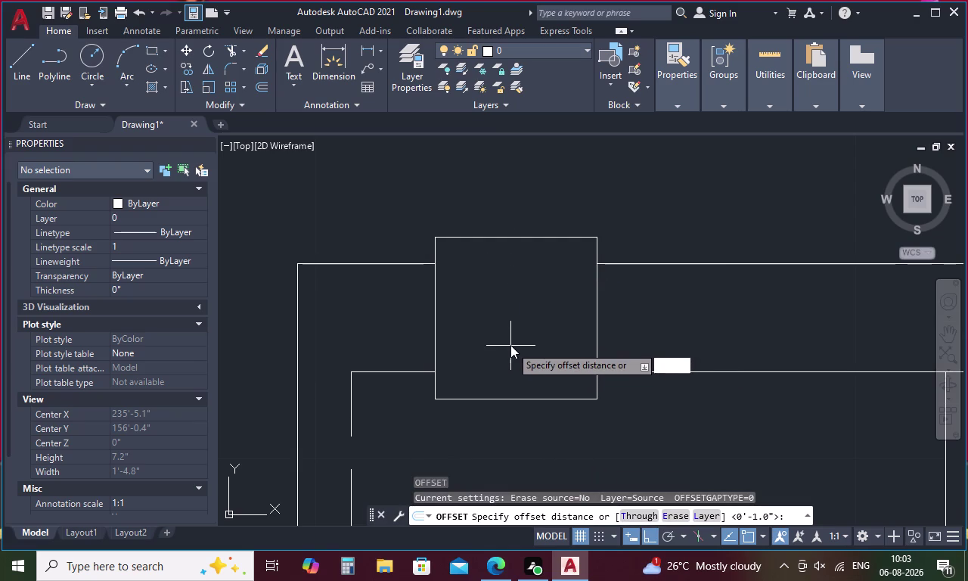
key(4)
key(BackSpace)
key(5)
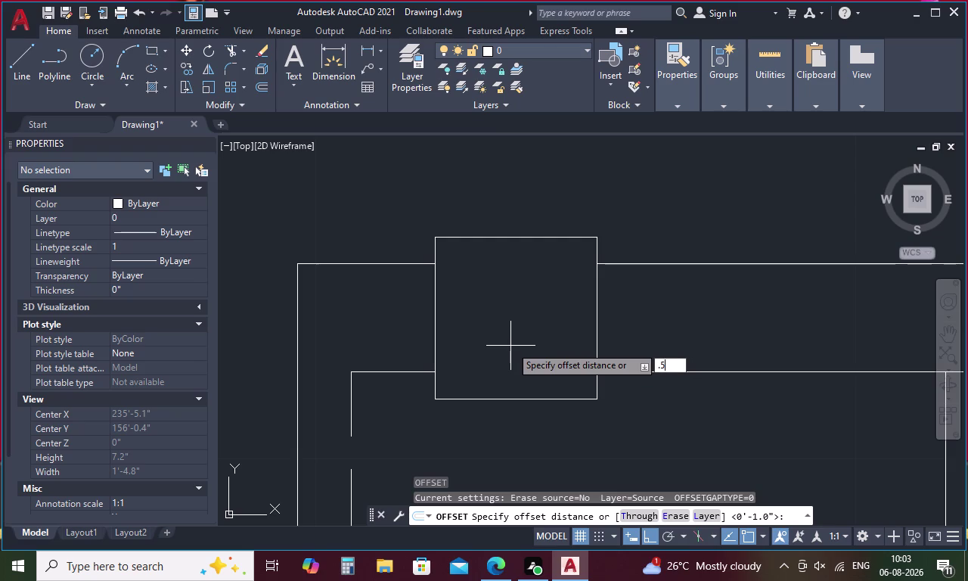
key(space)
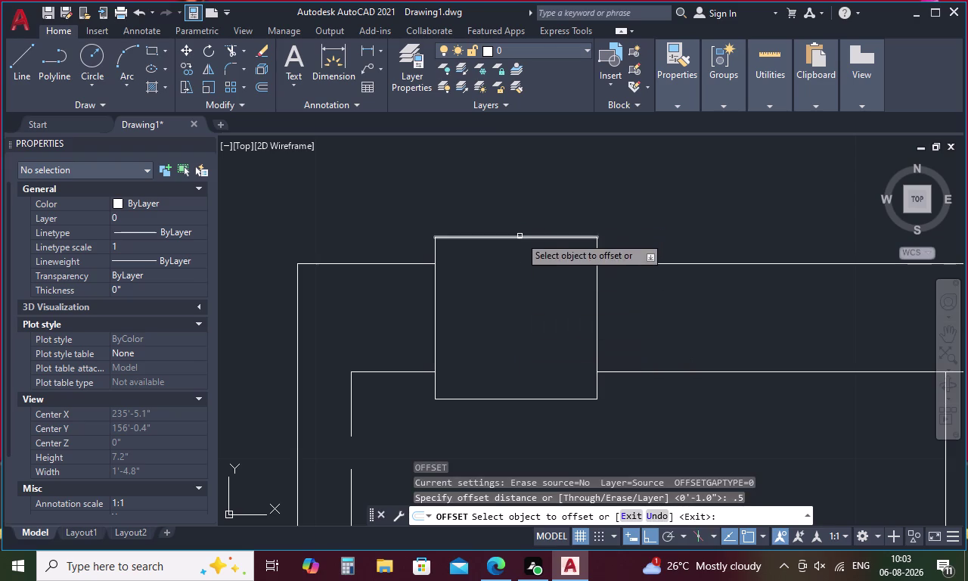
Offset the post's top, right, left and bottom sides 0.5" inward.
click(519, 236)
click(511, 267)
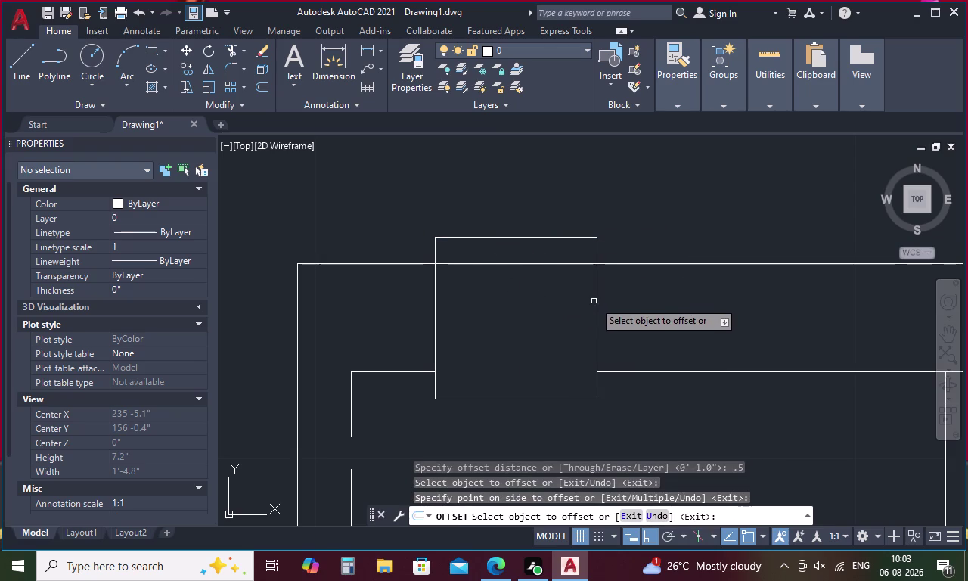
click(596, 298)
click(558, 311)
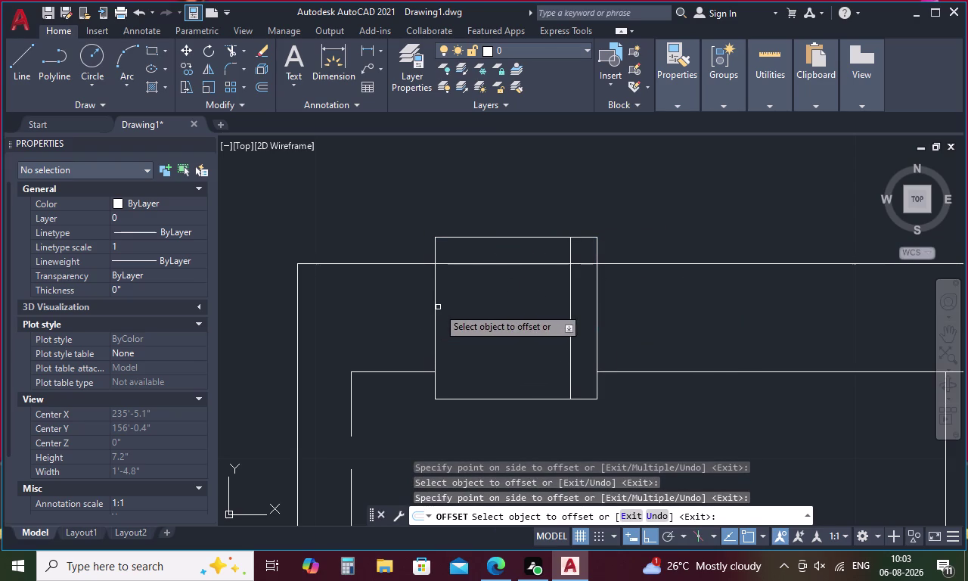
click(436, 307)
click(526, 305)
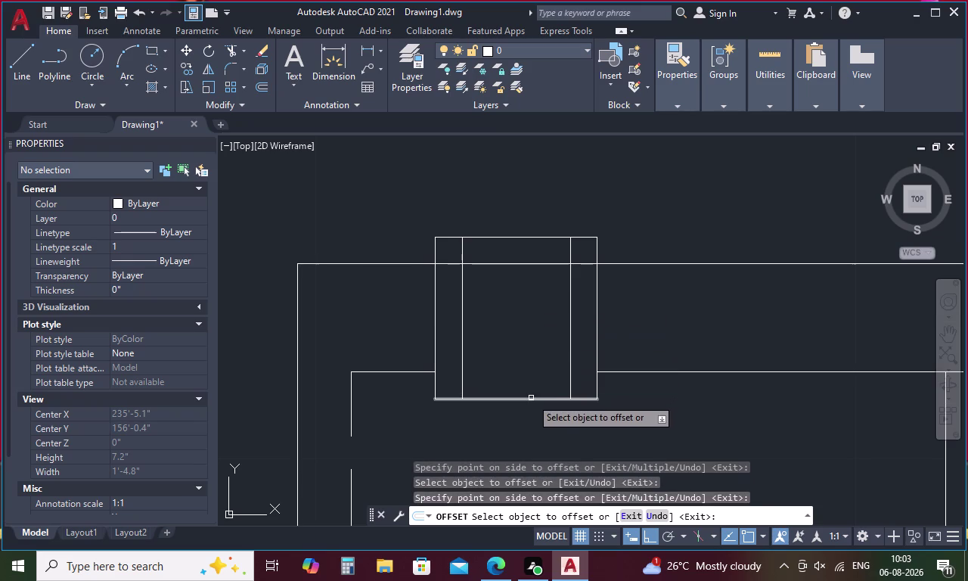
click(531, 397)
click(530, 373)
key(Escape)
Trim the overhanging inner line ends at all four corners of the post.
text(TR)
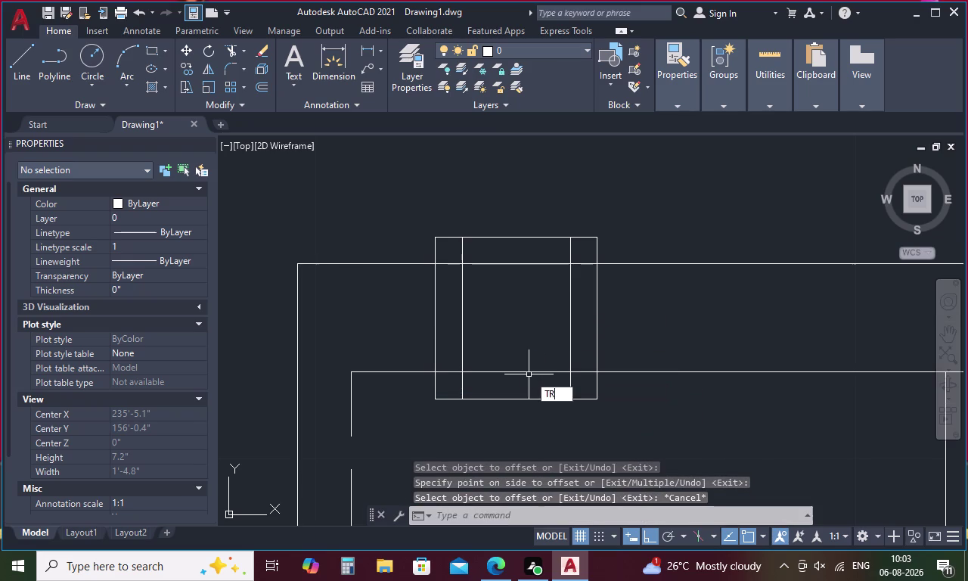
key(space)
drag(476, 248, 457, 256)
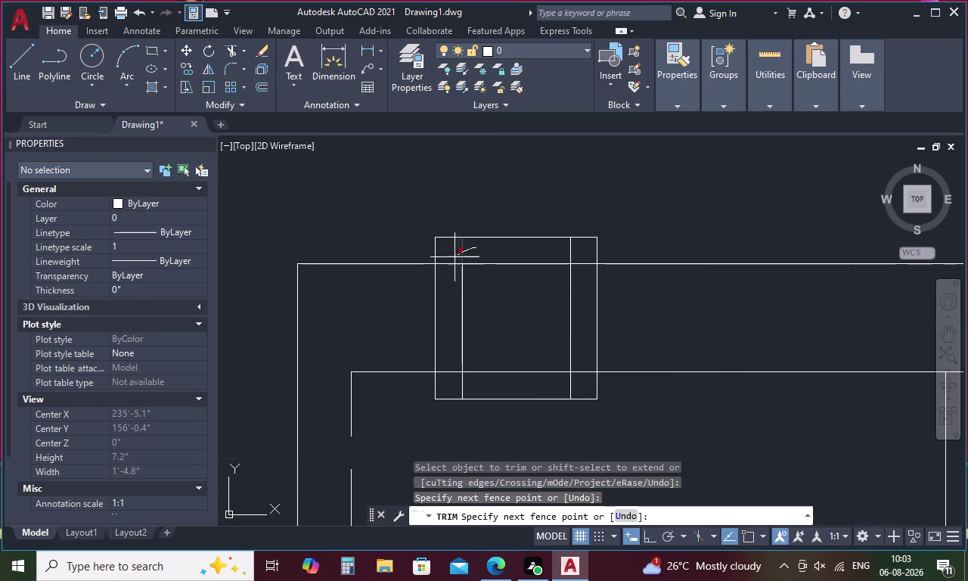
drag(457, 256, 441, 379)
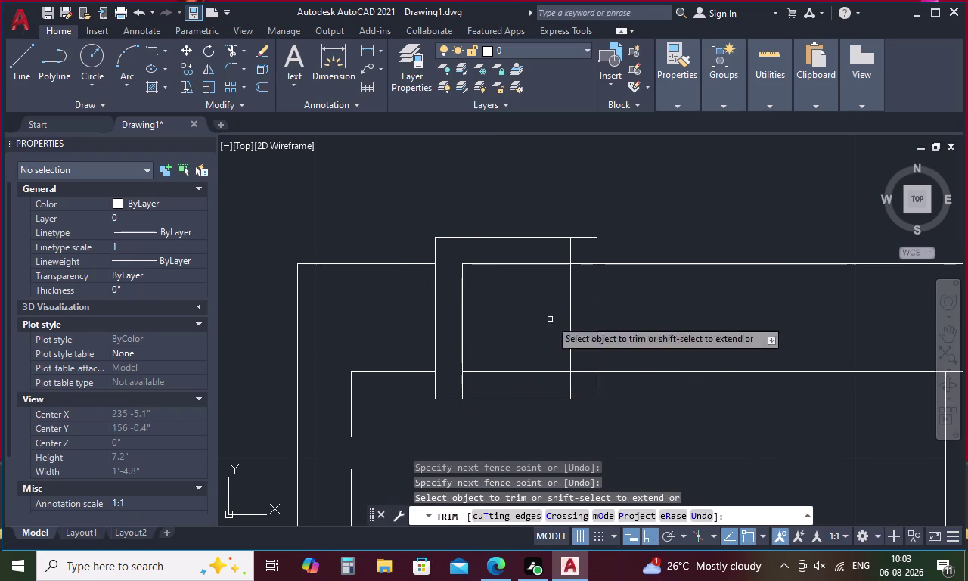
drag(559, 248, 559, 251)
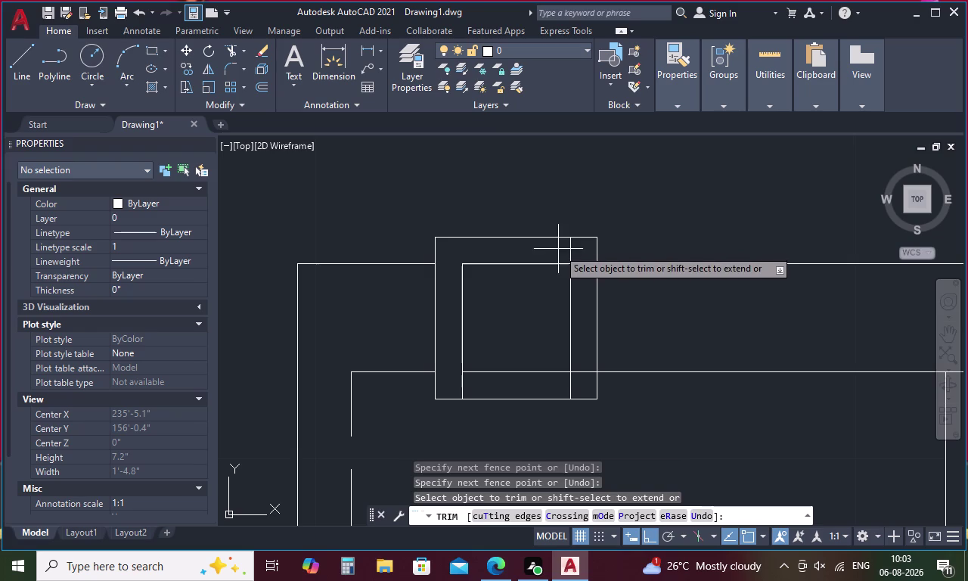
drag(559, 251, 594, 292)
drag(583, 353, 583, 378)
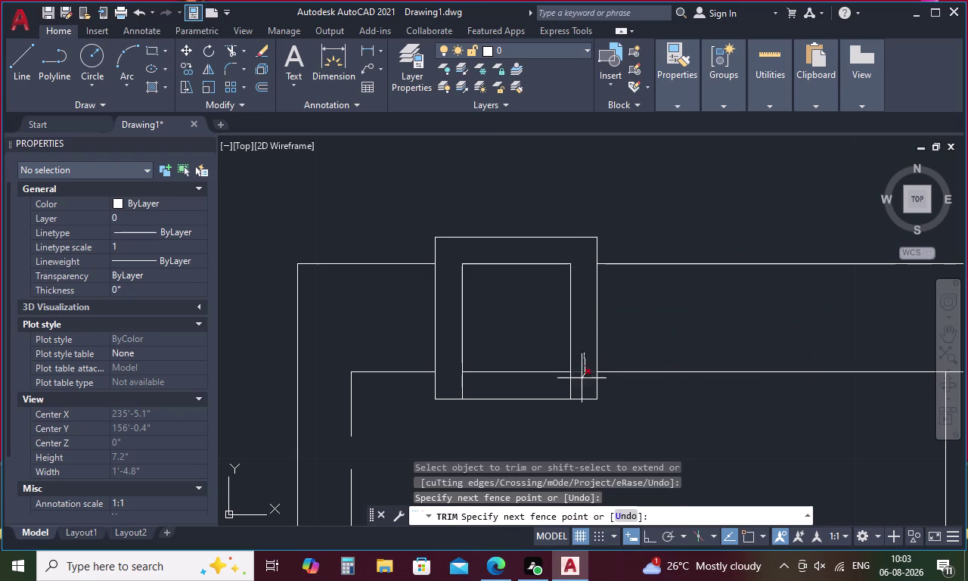
drag(583, 378, 576, 386)
drag(452, 380, 565, 386)
drag(564, 387, 576, 388)
scroll(down, 3)
scroll(down, 3)
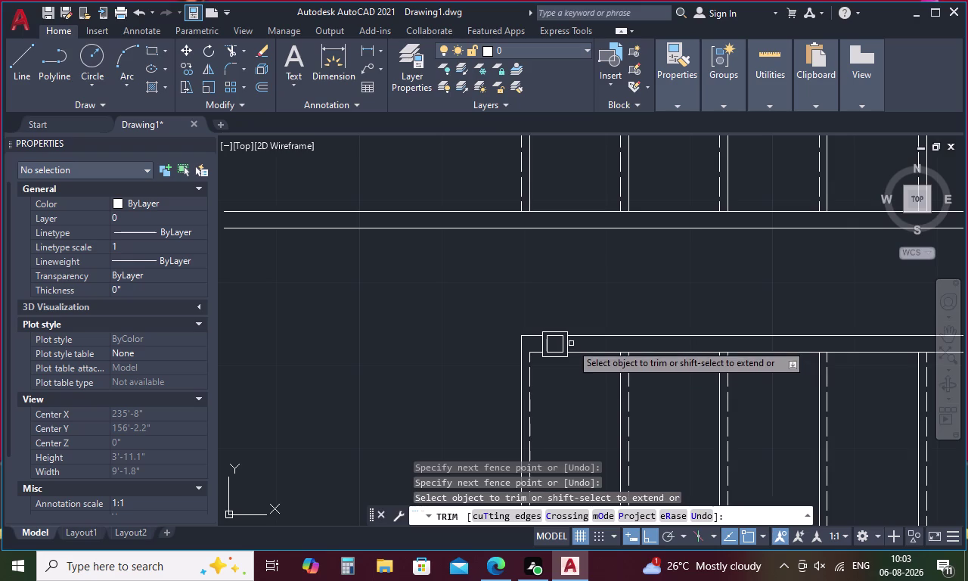
key(Escape)
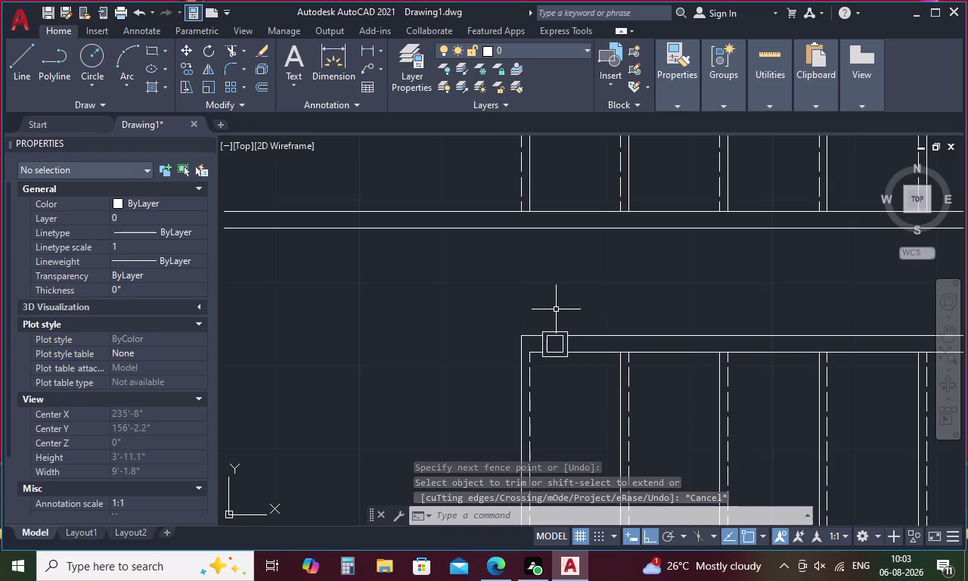
Window-select both squares of the post.
drag(556, 314, 556, 325)
click(559, 300)
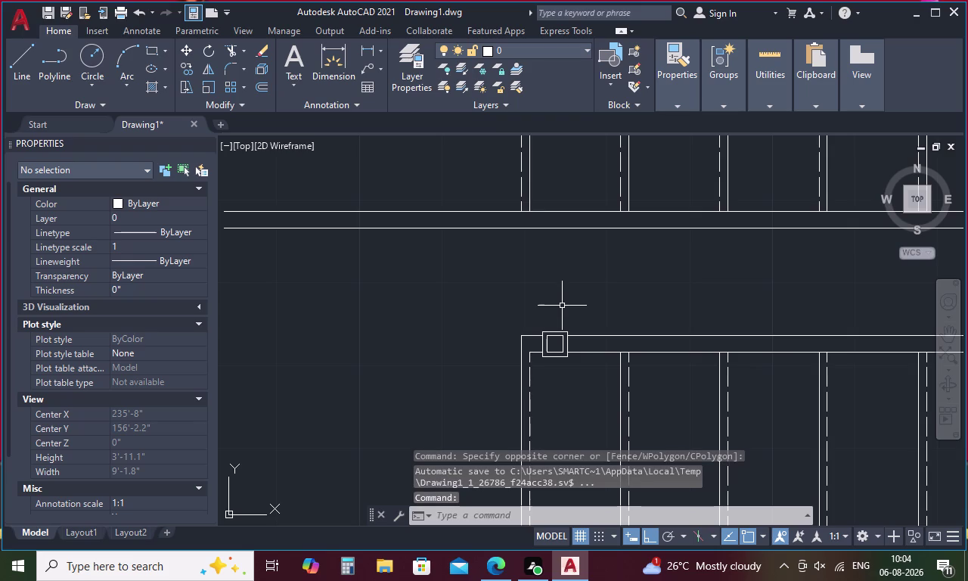
drag(564, 307, 564, 313)
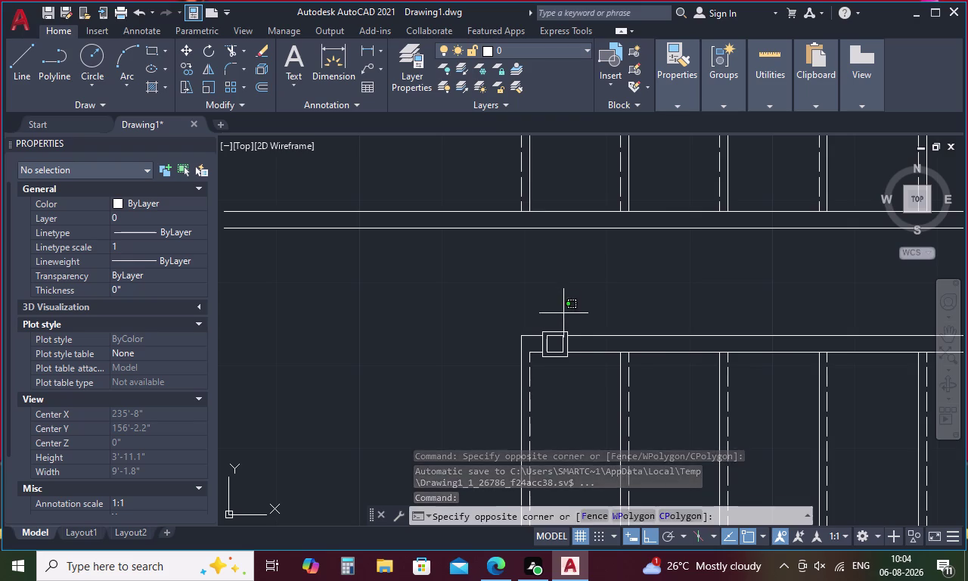
drag(564, 313, 552, 370)
scroll(up, 3)
drag(558, 371, 298, 382)
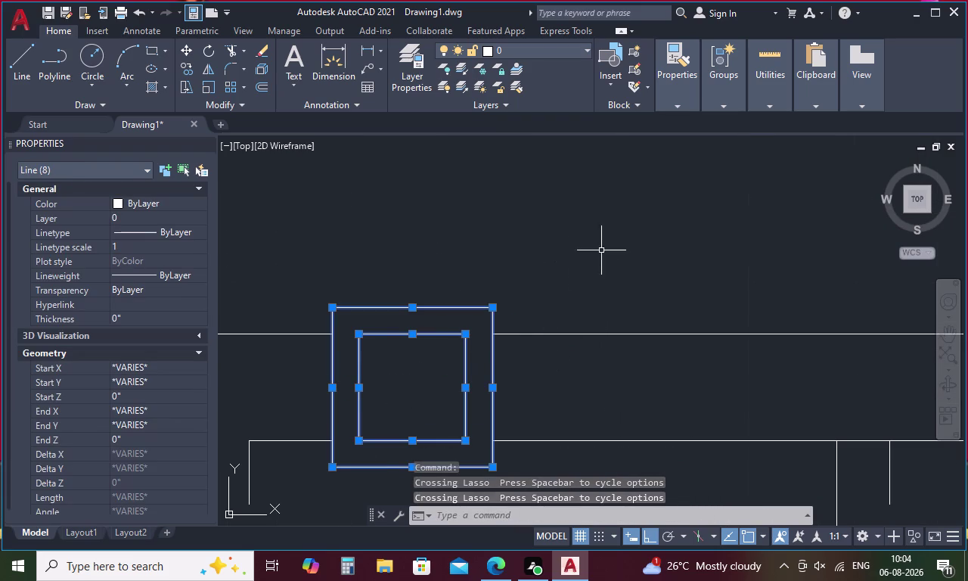
Copy the nested square post onto the start of the upper handrail.
right_click(576, 253)
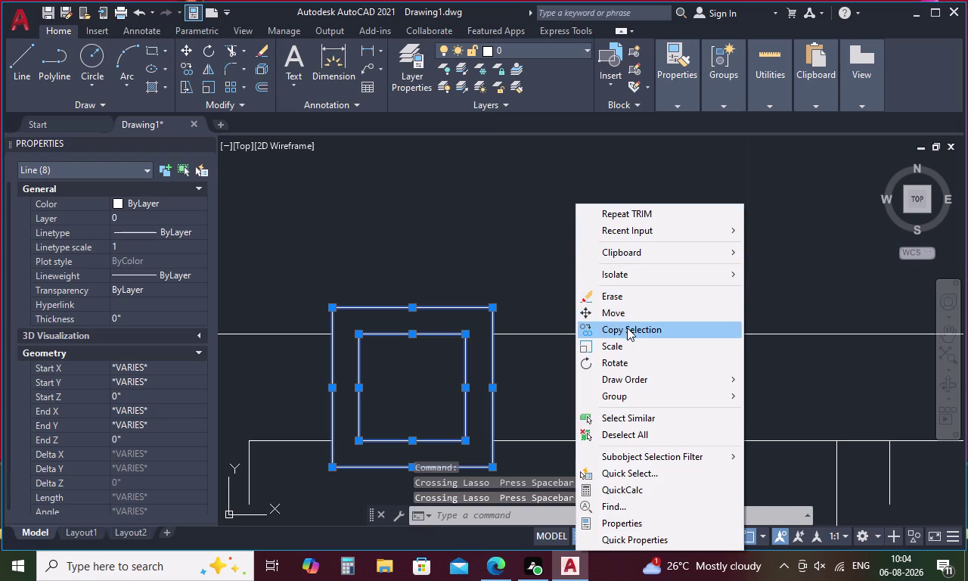
click(627, 328)
click(466, 333)
scroll(down, 3)
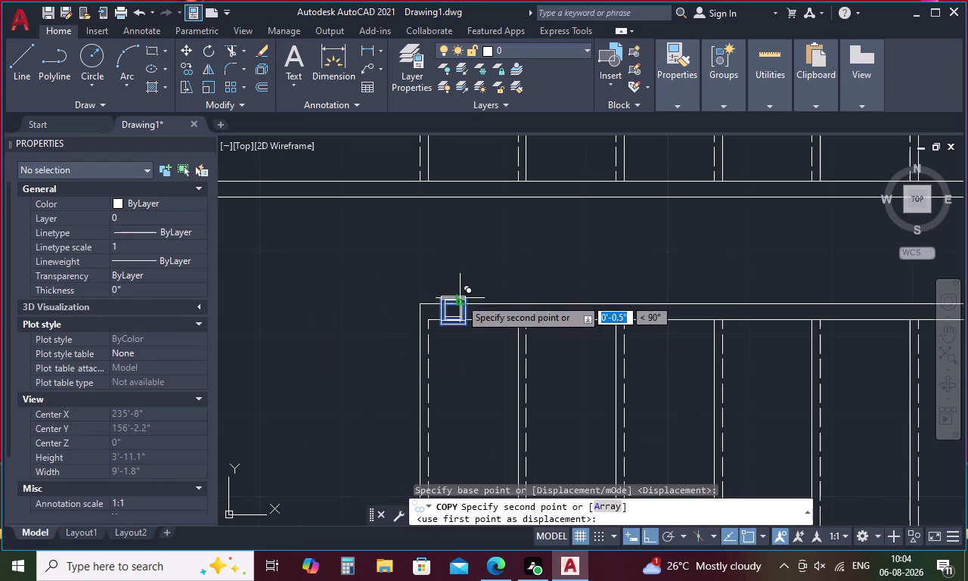
scroll(up, 3)
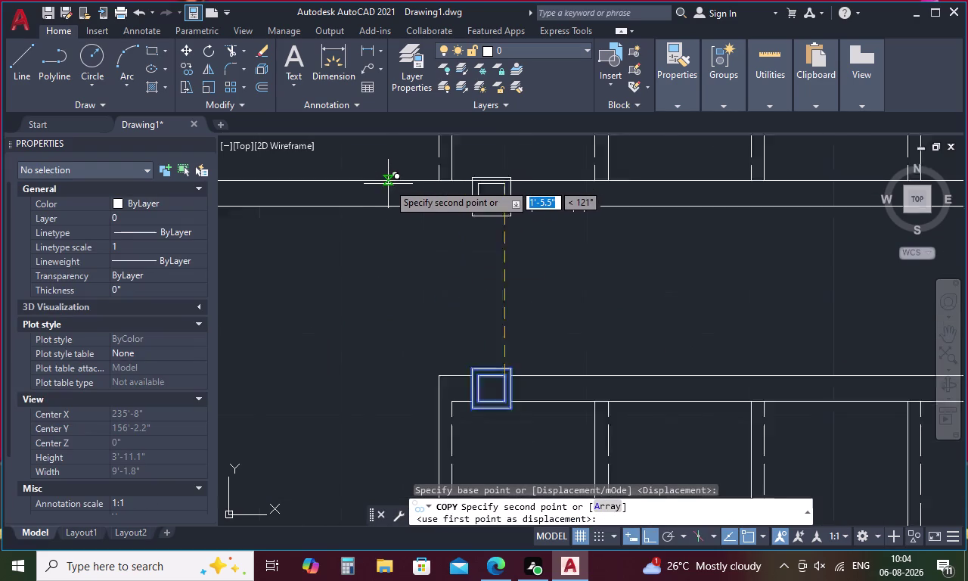
scroll(up, 3)
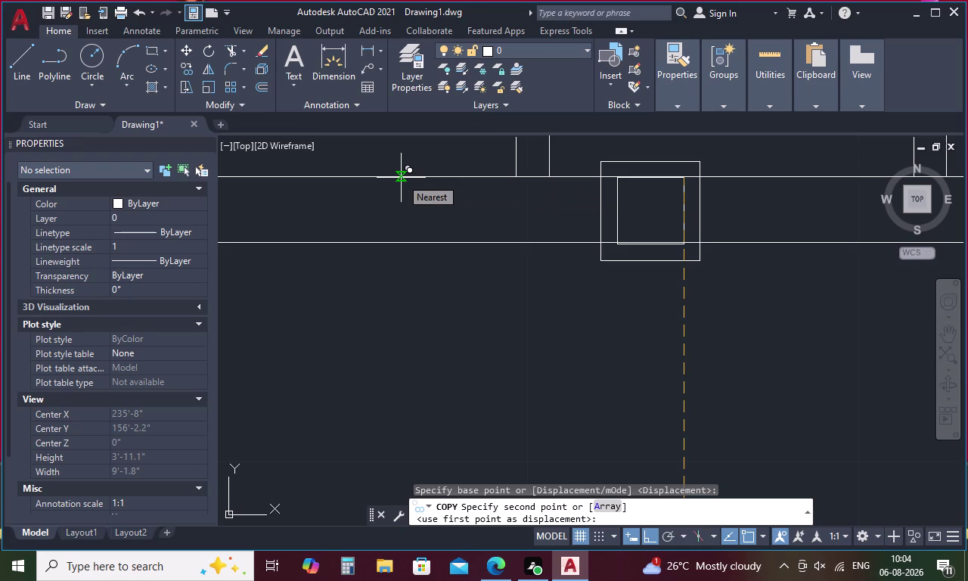
click(452, 176)
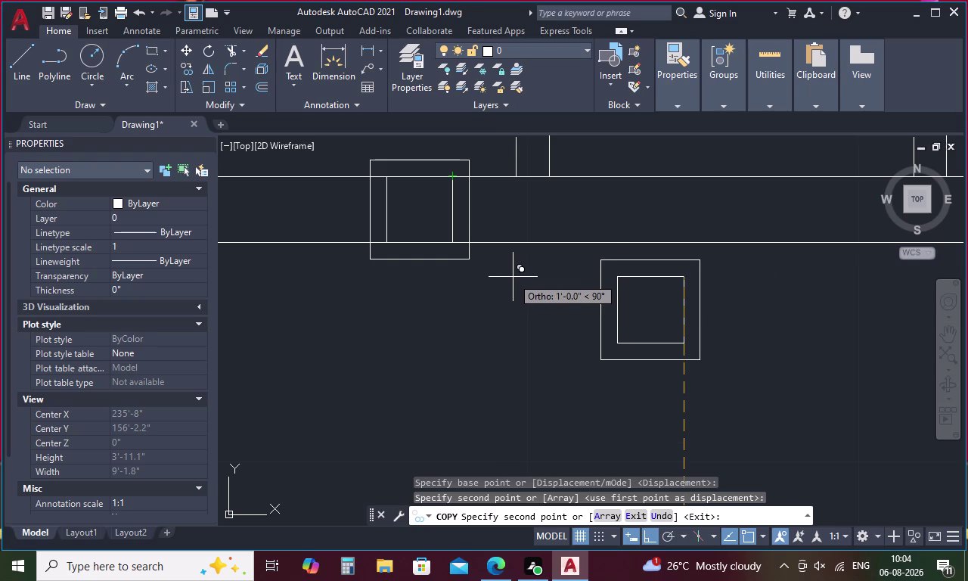
scroll(down, 3)
scroll(down, 3)
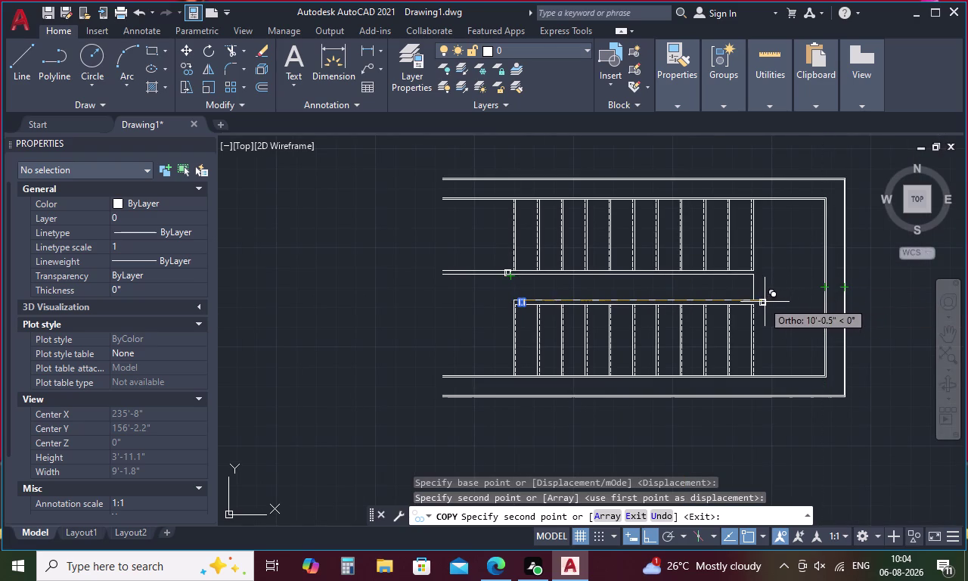
scroll(up, 3)
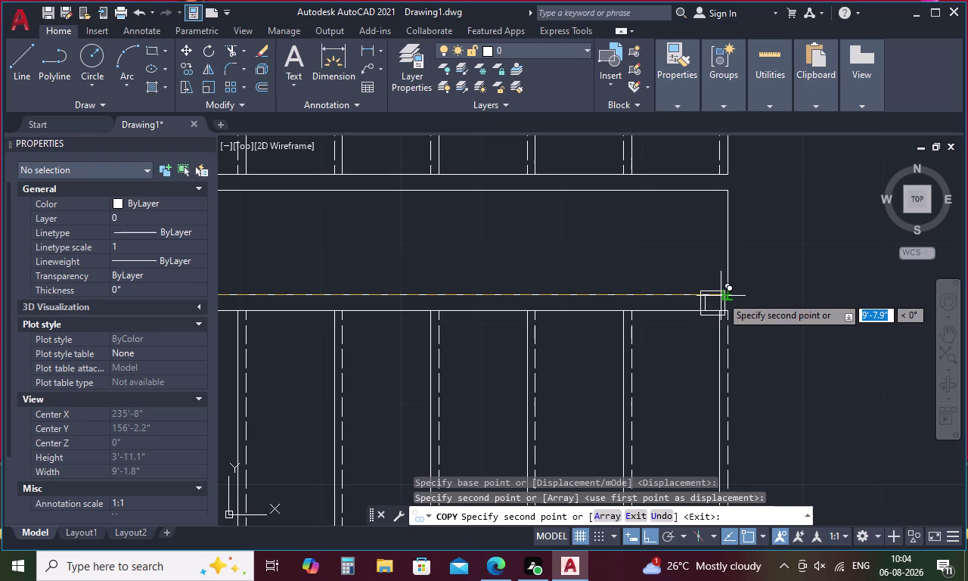
key(Escape)
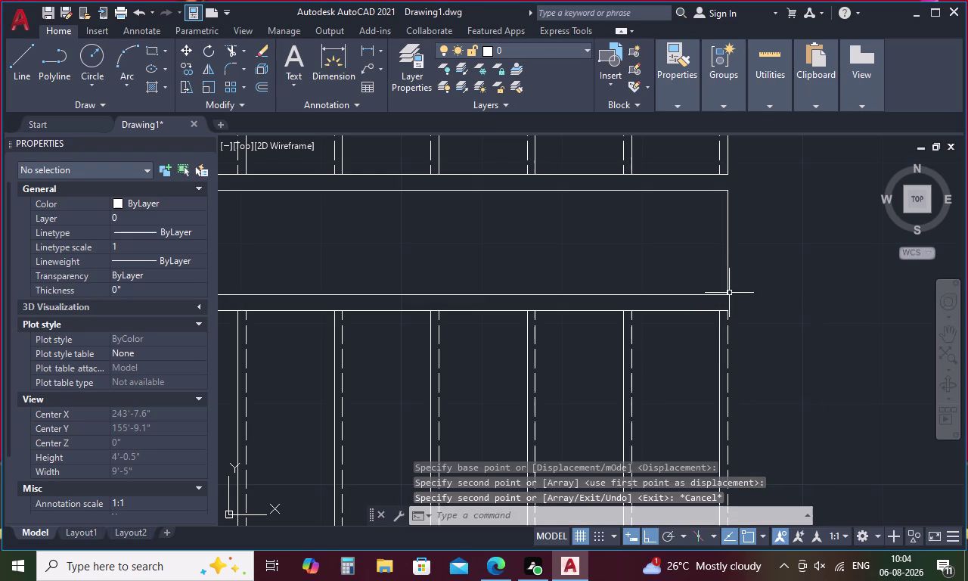
Select the lines of the post.
scroll(down, 3)
scroll(up, 3)
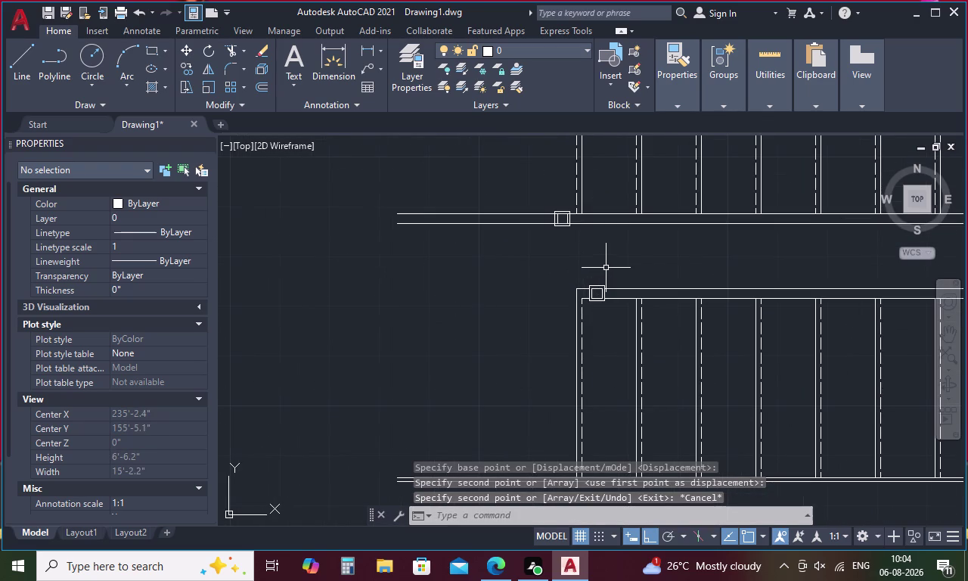
drag(604, 270, 596, 313)
Copy the selected post lines 9'-10.5" to the far end of the handrail.
scroll(up, 3)
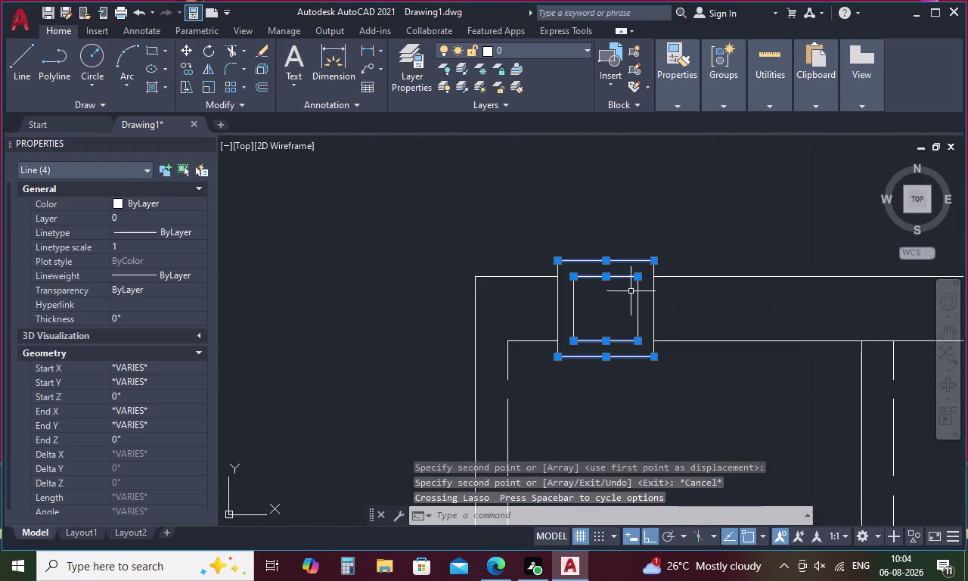
drag(683, 300, 520, 301)
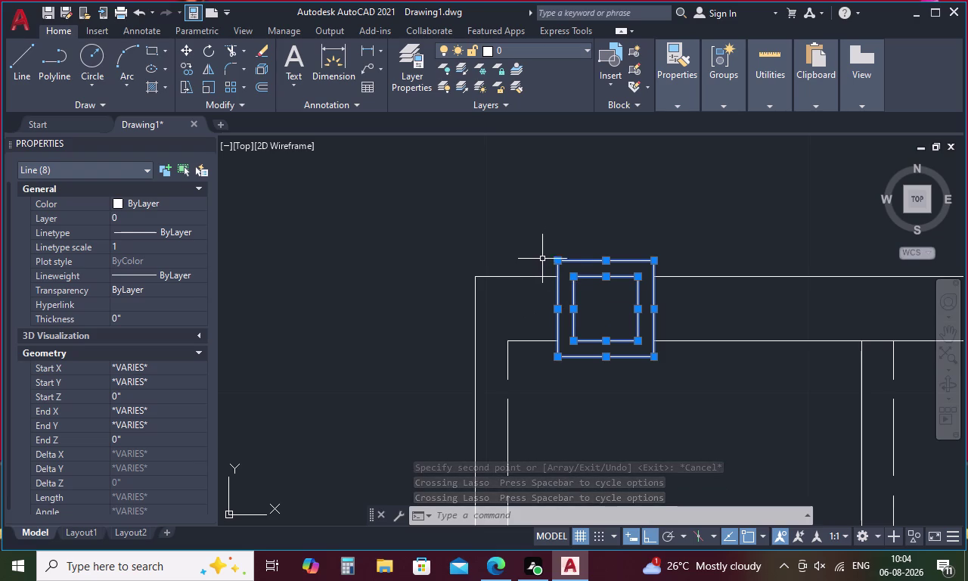
right_click(546, 232)
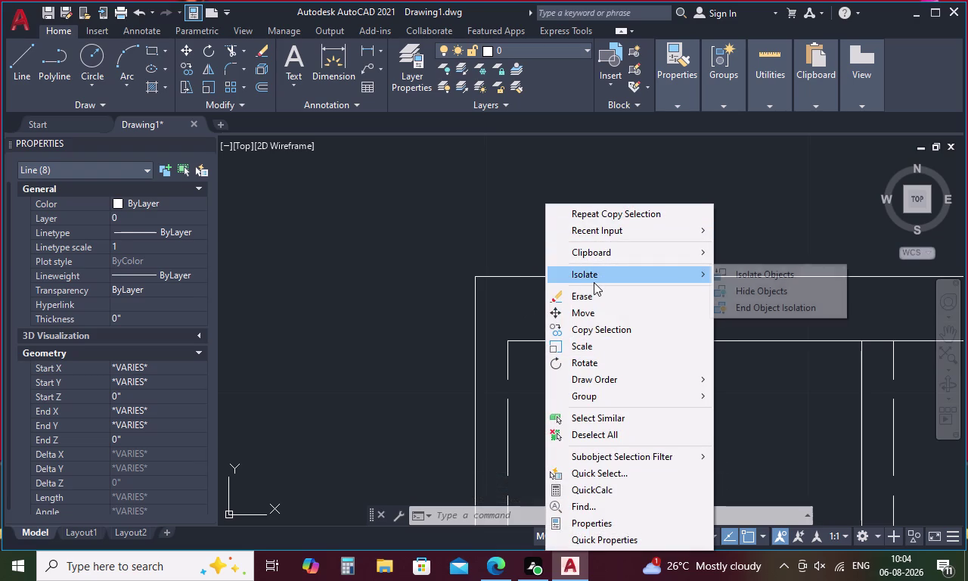
click(583, 329)
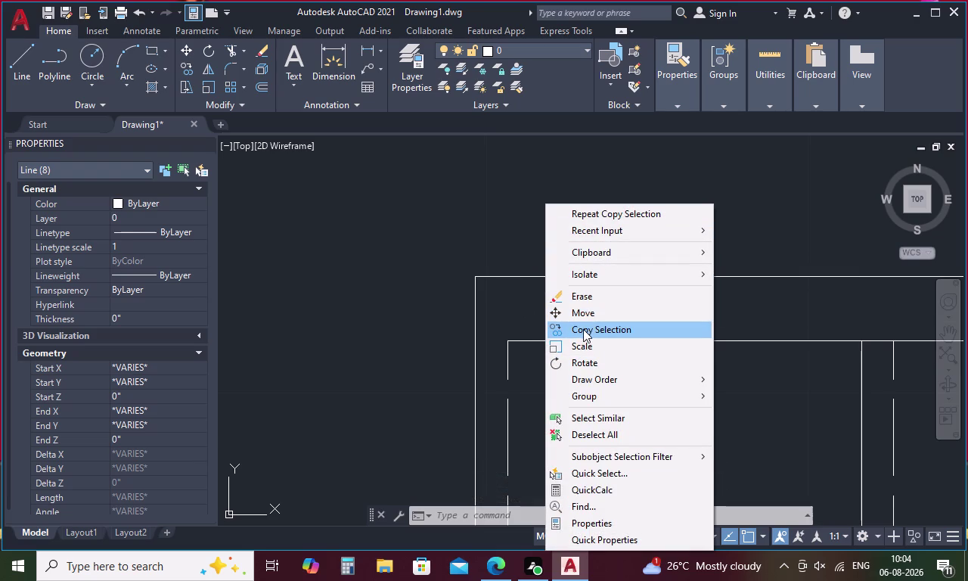
click(561, 353)
scroll(down, 3)
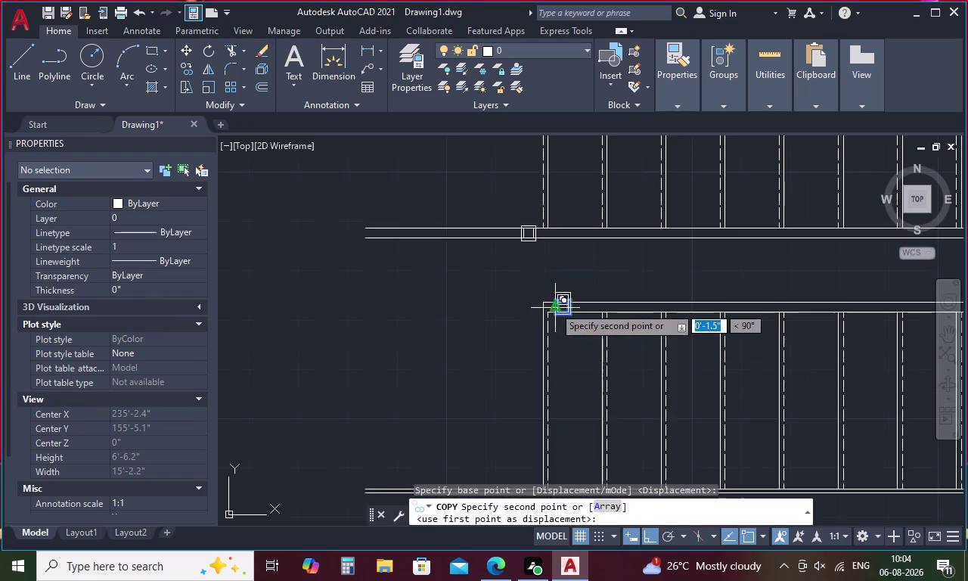
scroll(down, 3)
scroll(up, 3)
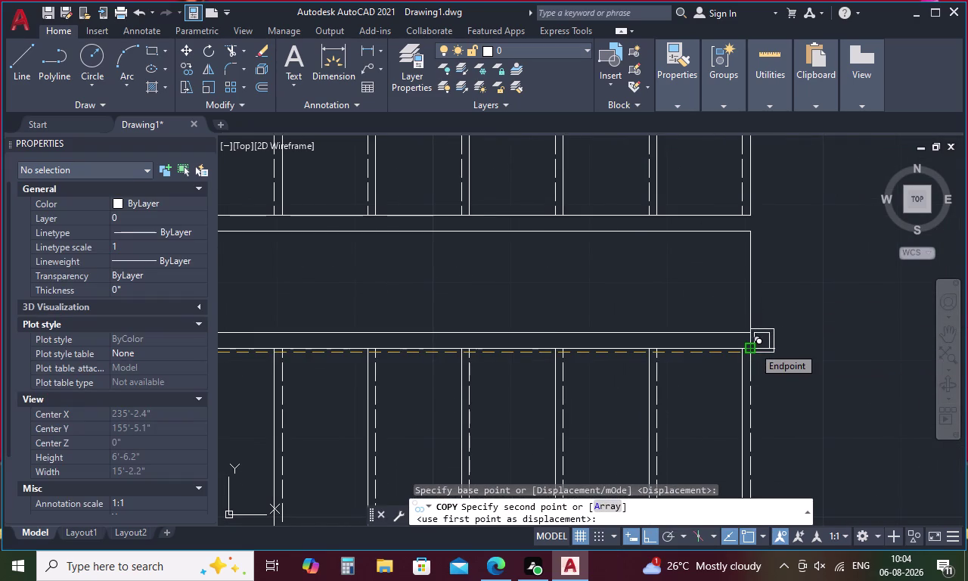
scroll(up, 3)
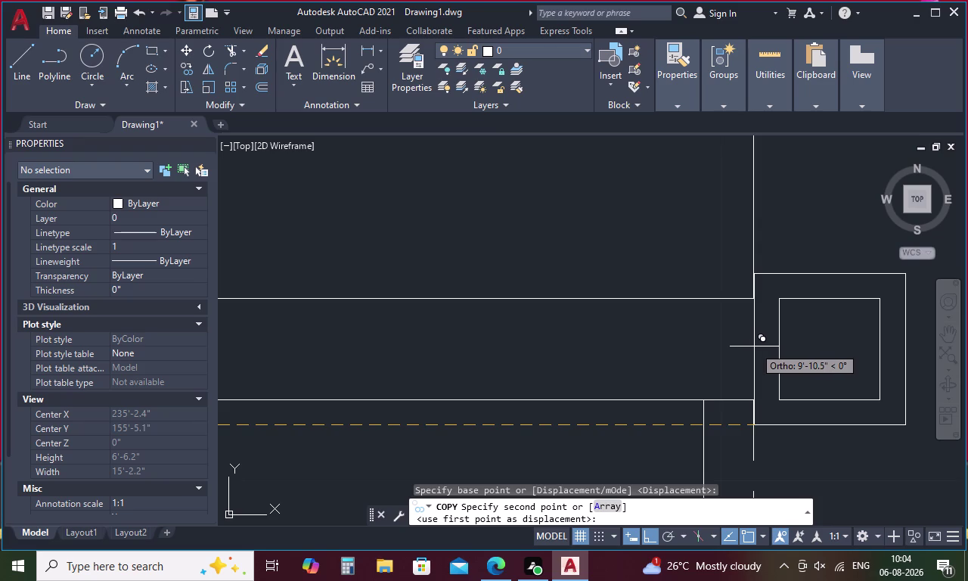
click(754, 347)
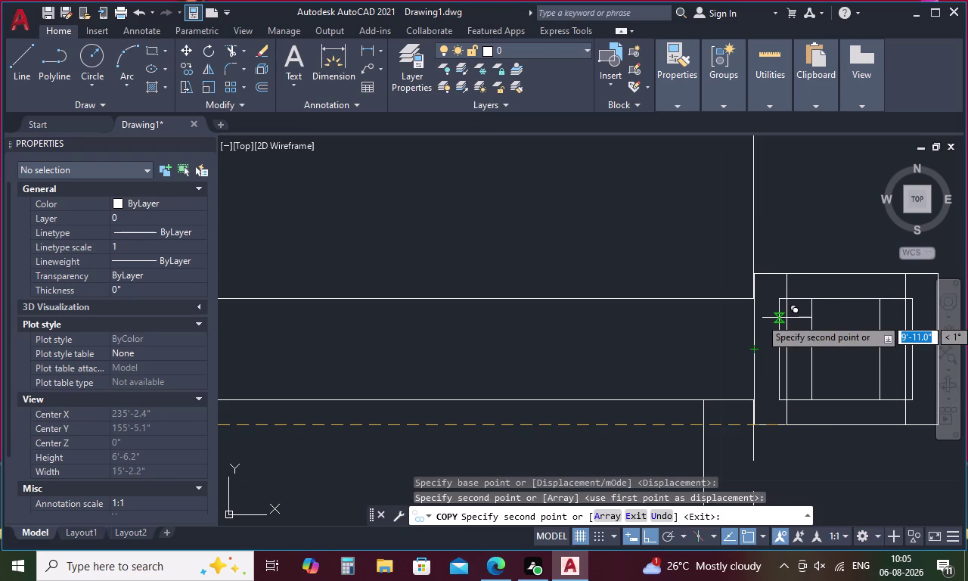
key(Escape)
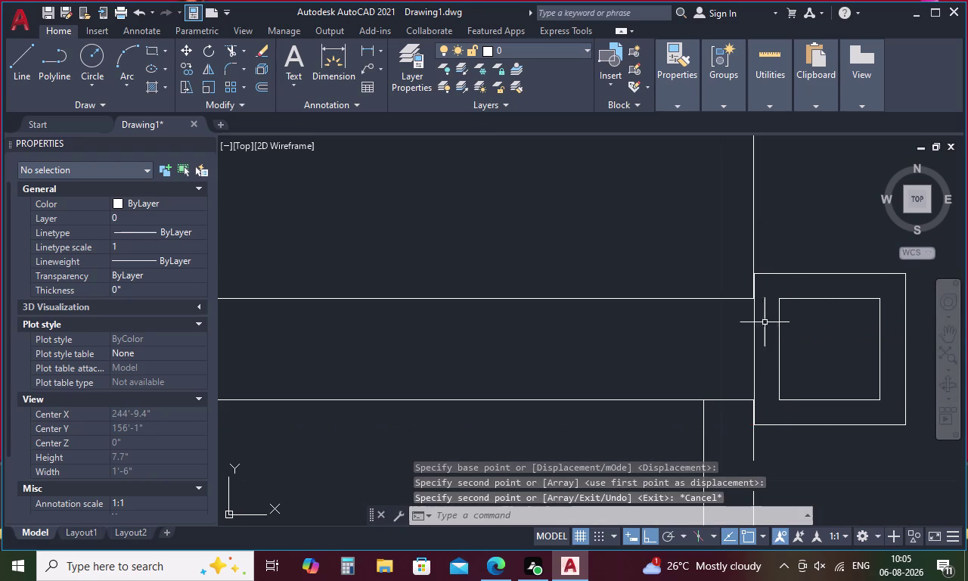
Pan along the stair plan to check the copied post.
scroll(down, 3)
scroll(down, 3)
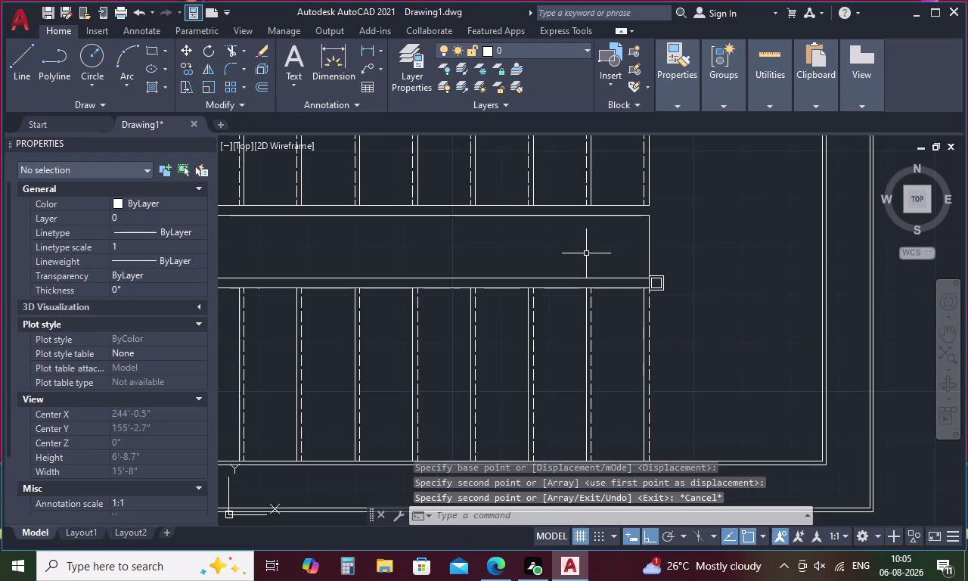
middle_drag(586, 253, 776, 302)
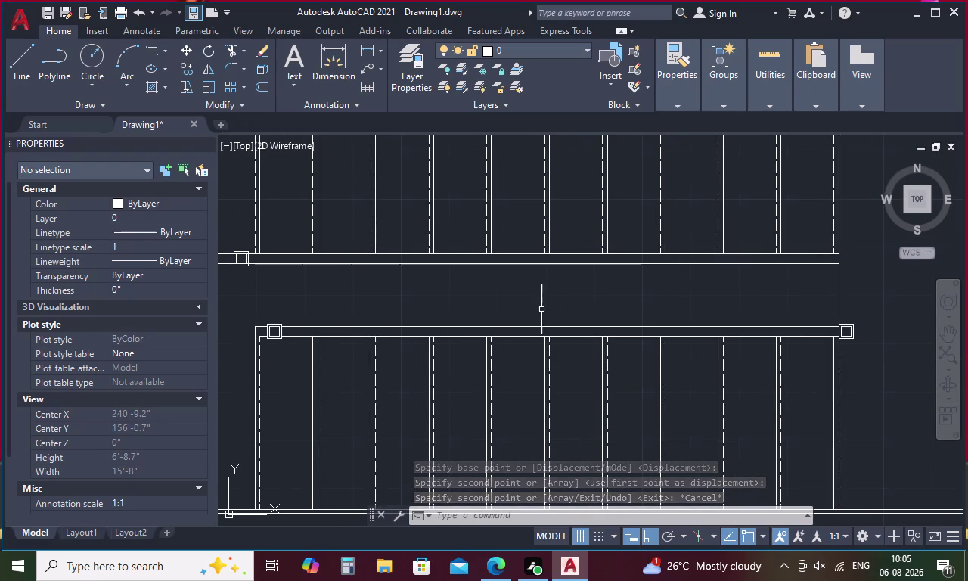
middle_drag(537, 297, 727, 320)
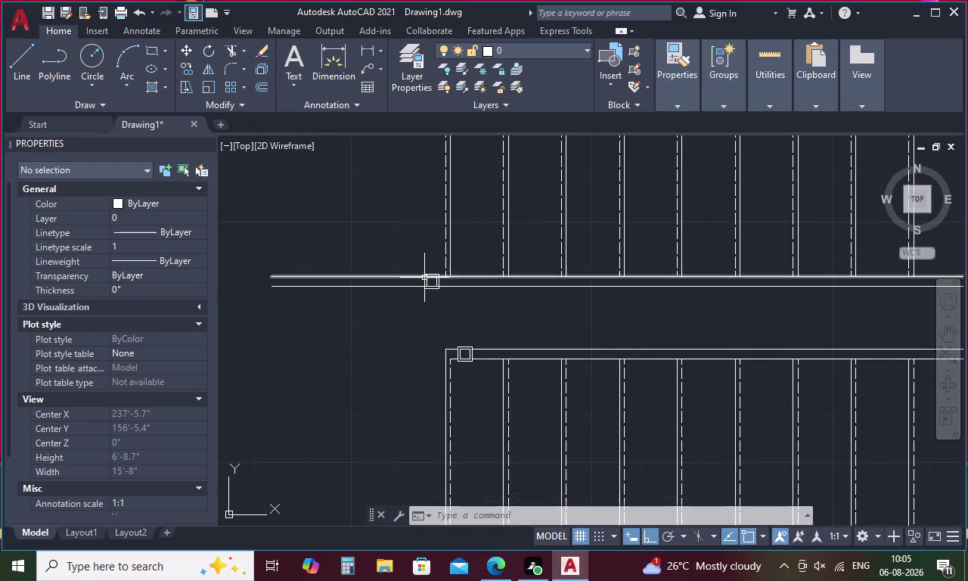
scroll(up, 3)
key(Escape)
Trim the rail line segments crossing inside the copied post's squares.
key(t)
text(R)
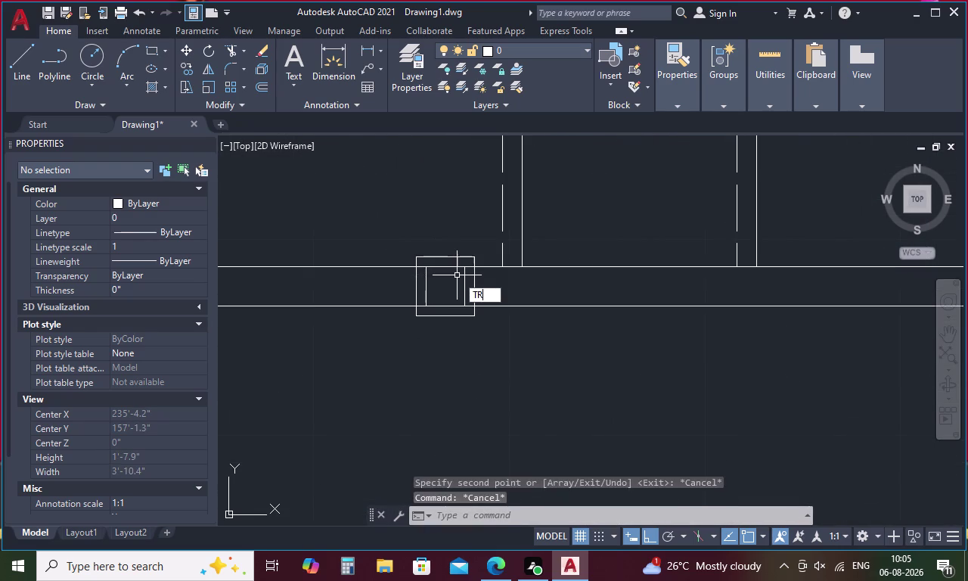
key(space)
scroll(up, 3)
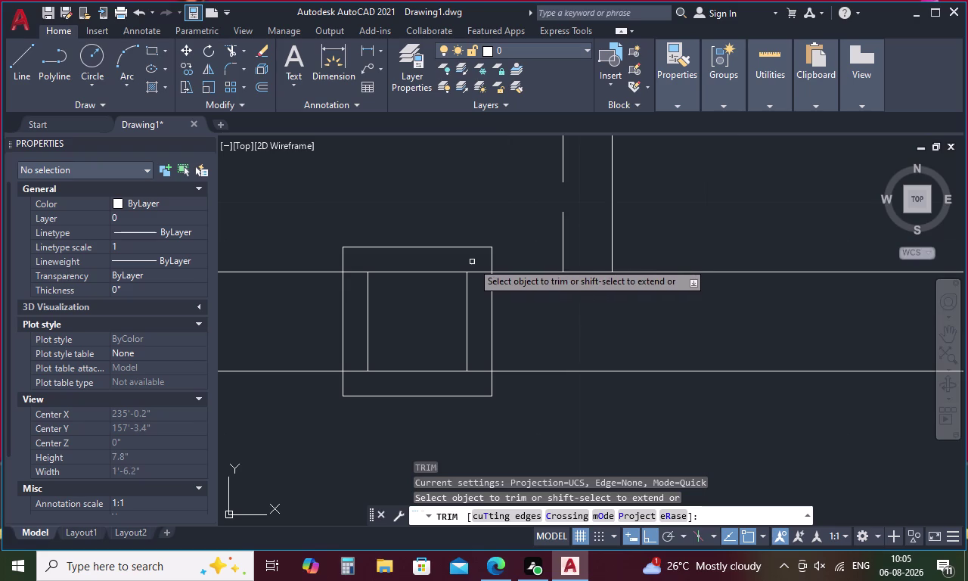
drag(476, 266, 480, 384)
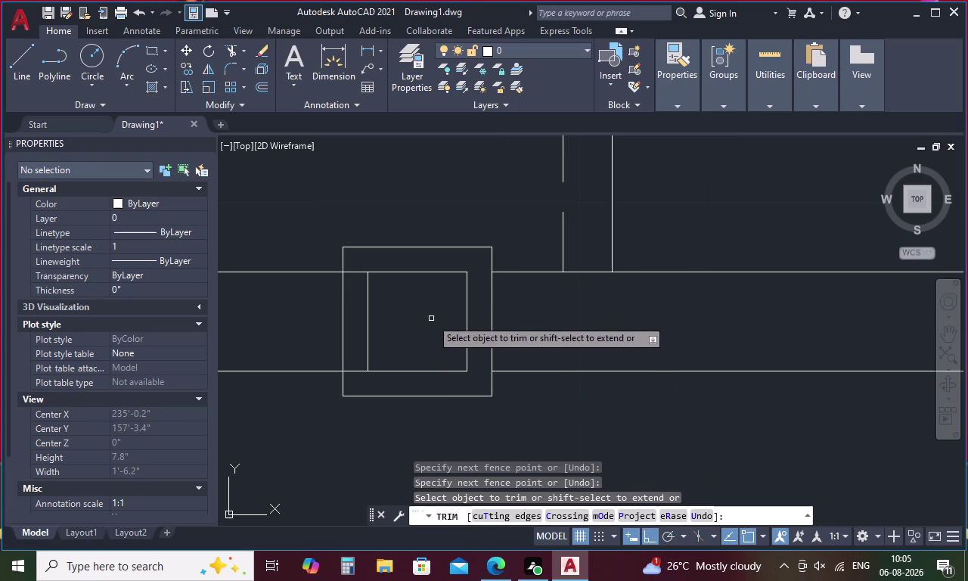
drag(354, 264, 360, 360)
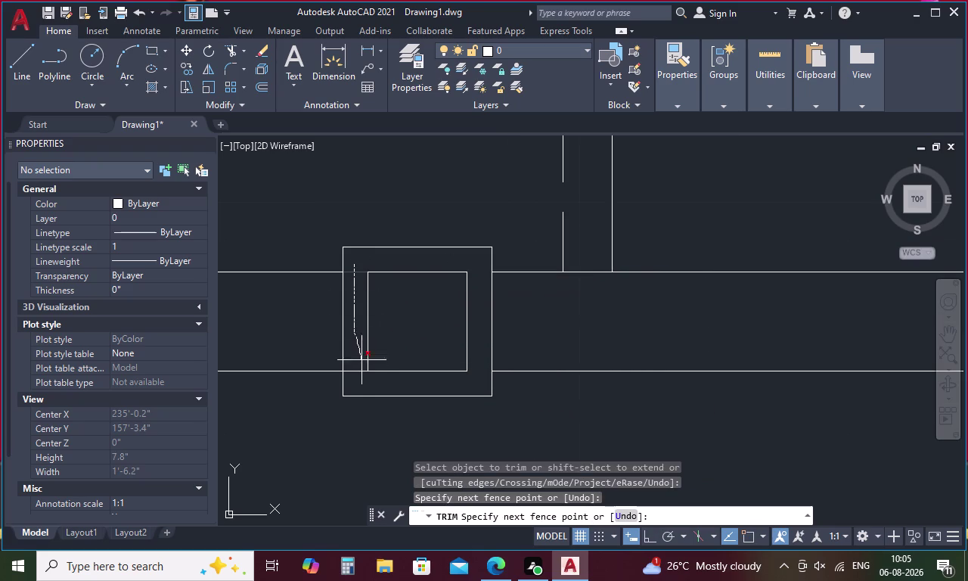
drag(361, 360, 362, 374)
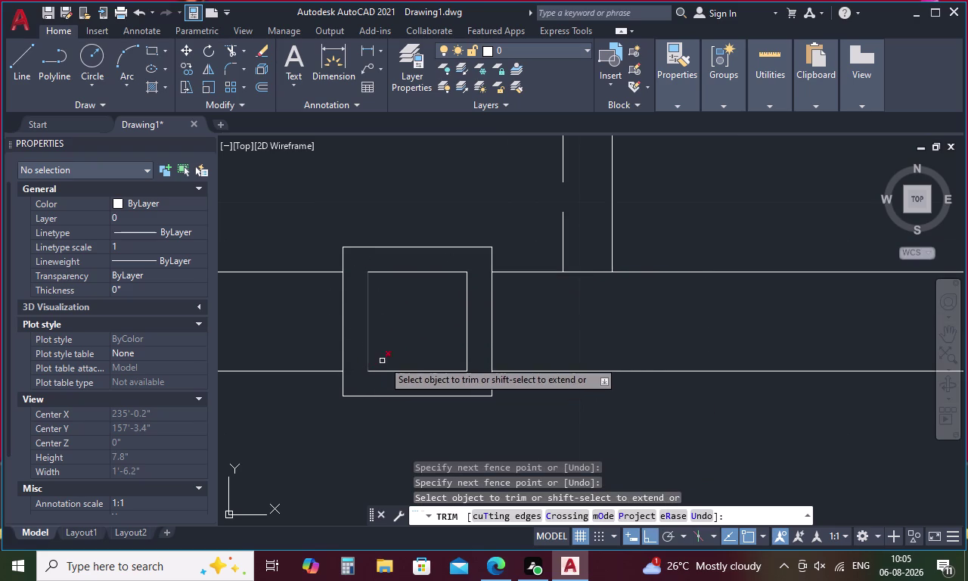
click(414, 273)
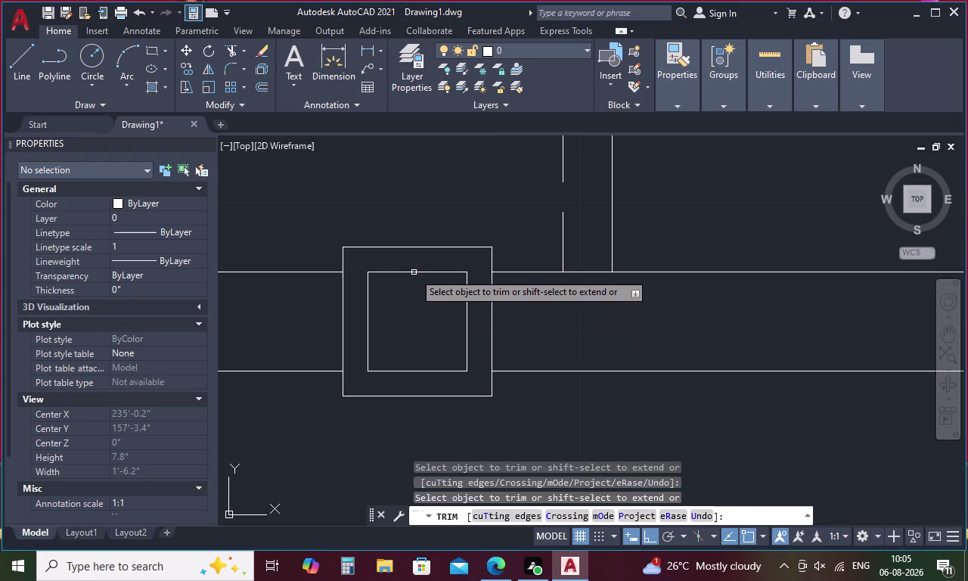
click(414, 372)
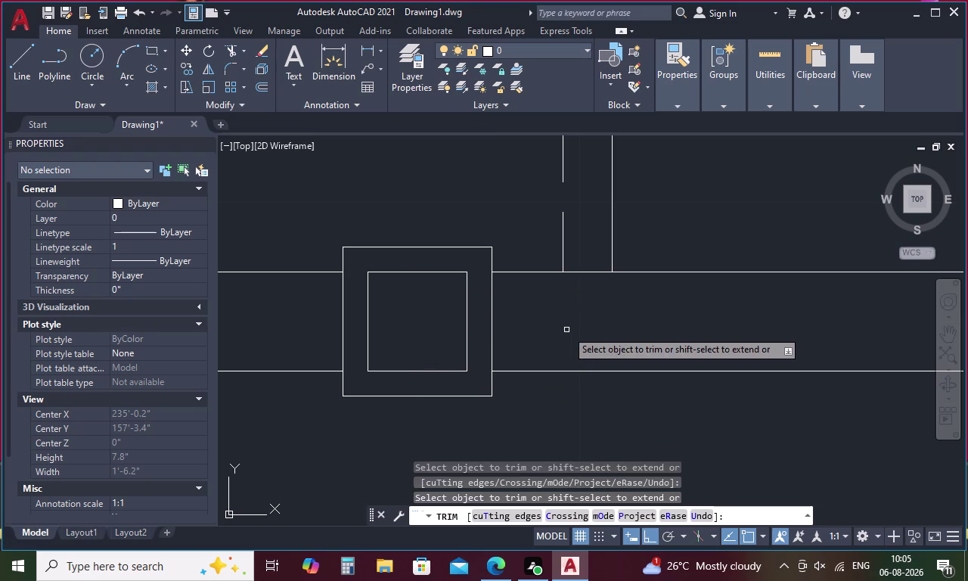
scroll(down, 3)
scroll(down, 3)
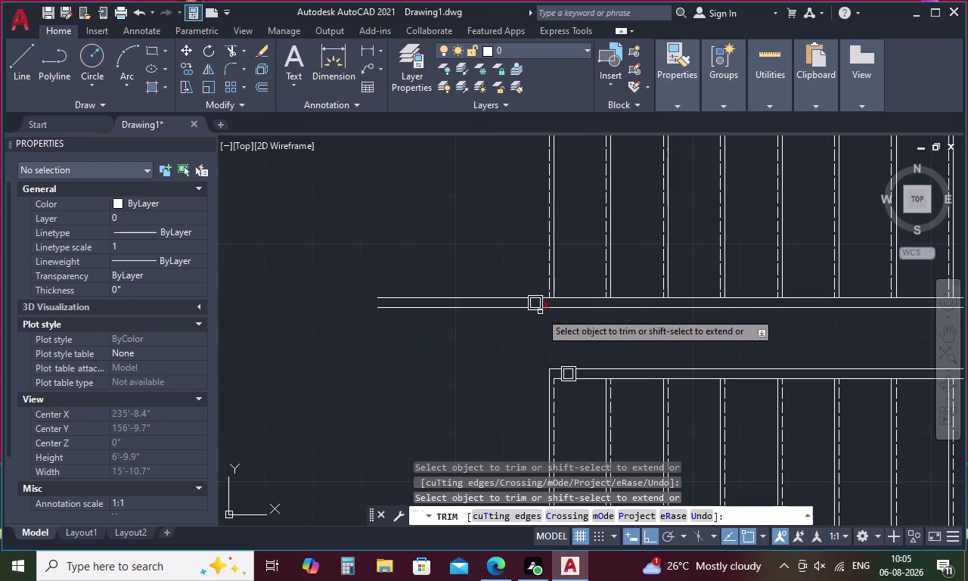
middle_drag(598, 329, 460, 260)
scroll(down, 3)
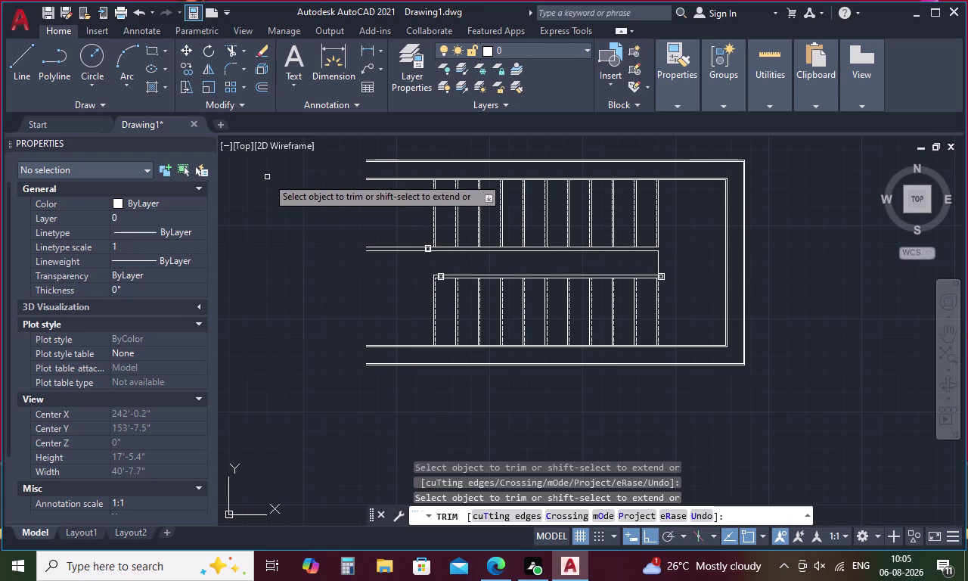
key(Escape)
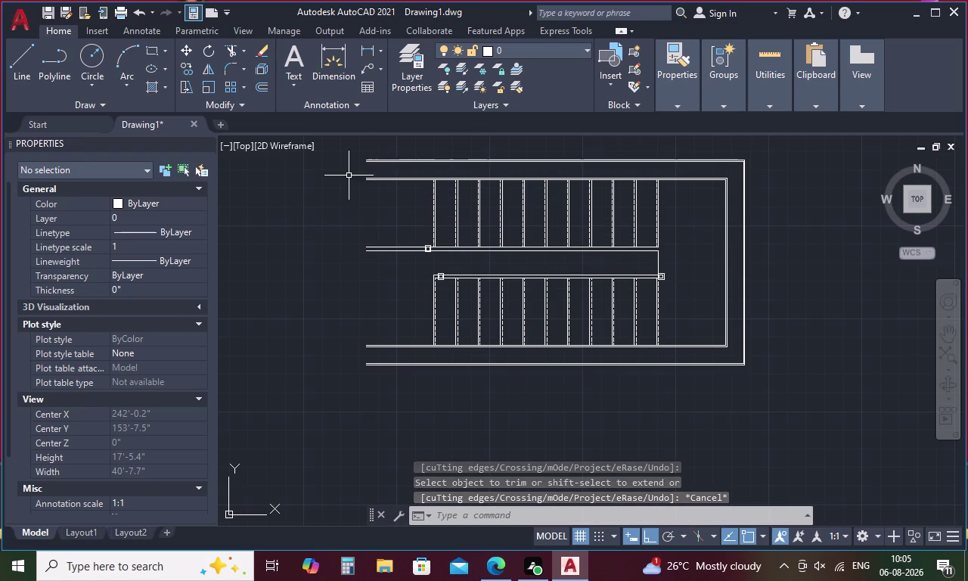
scroll(down, 3)
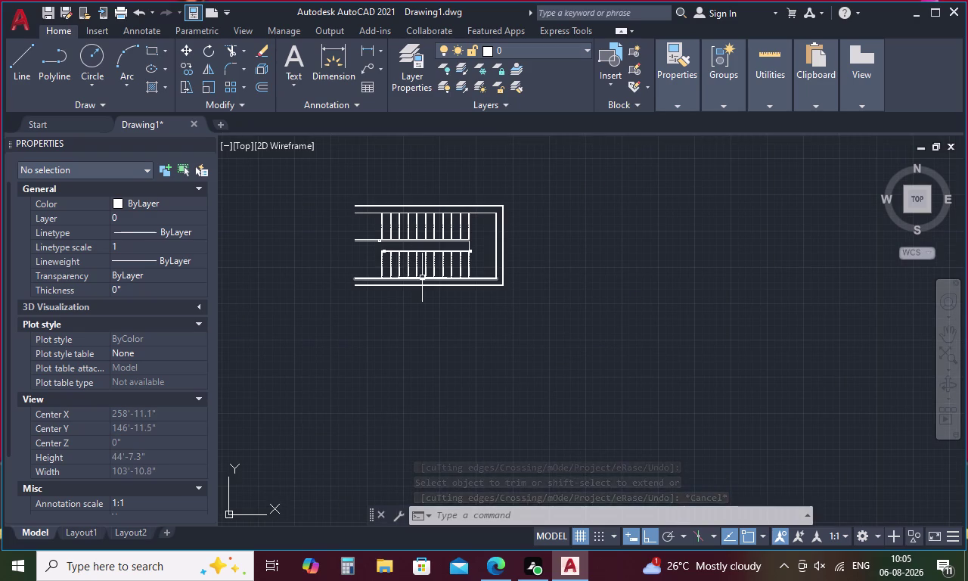
middle_drag(422, 277, 427, 236)
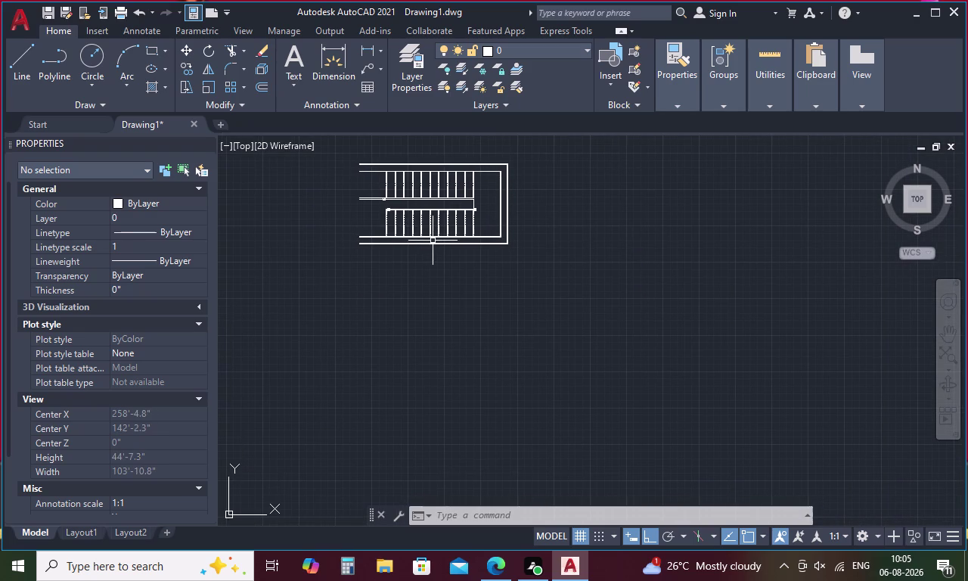
key(Escape)
key(l)
key(Return)
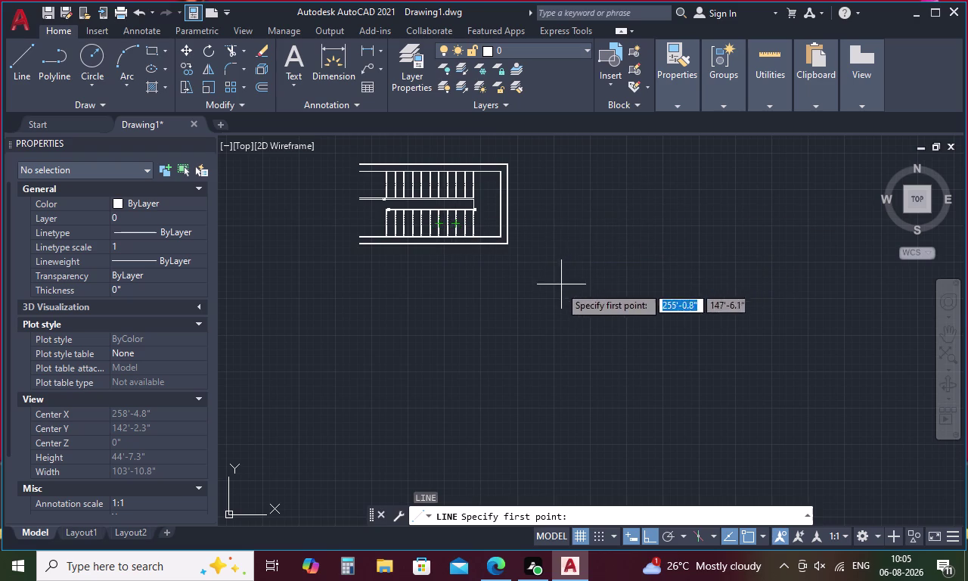
key(Escape)
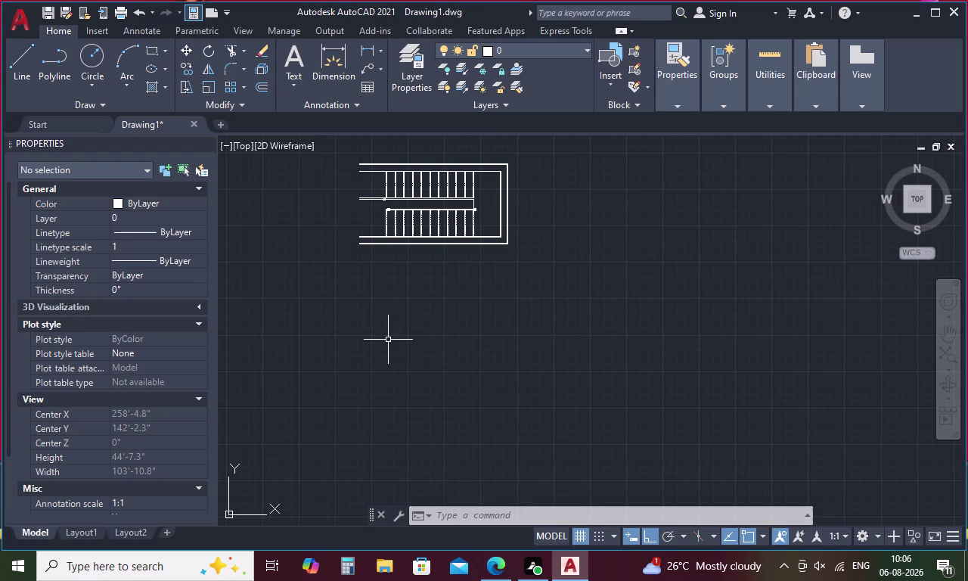
text(XL)
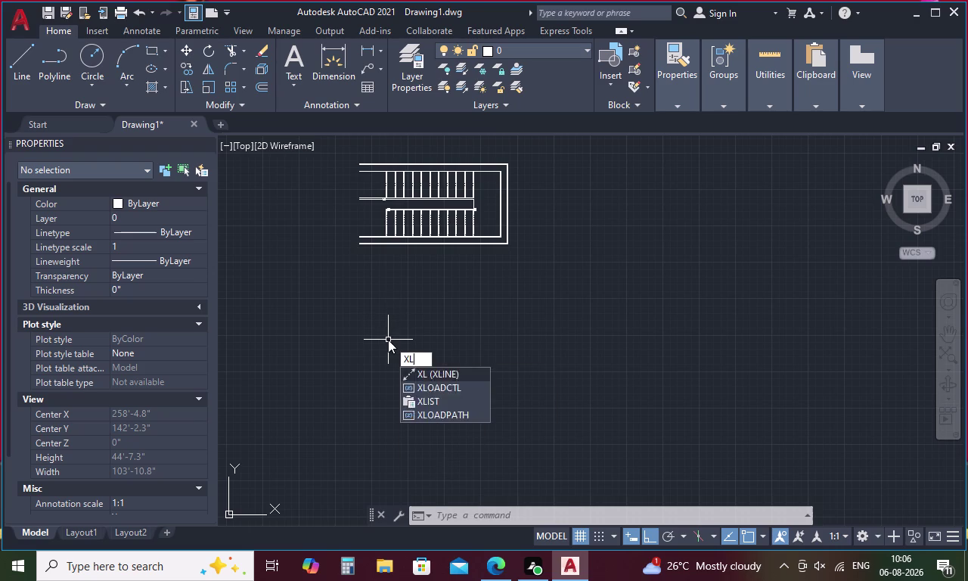
Place two vertical construction lines, through the rail and at the tread edge.
key(space)
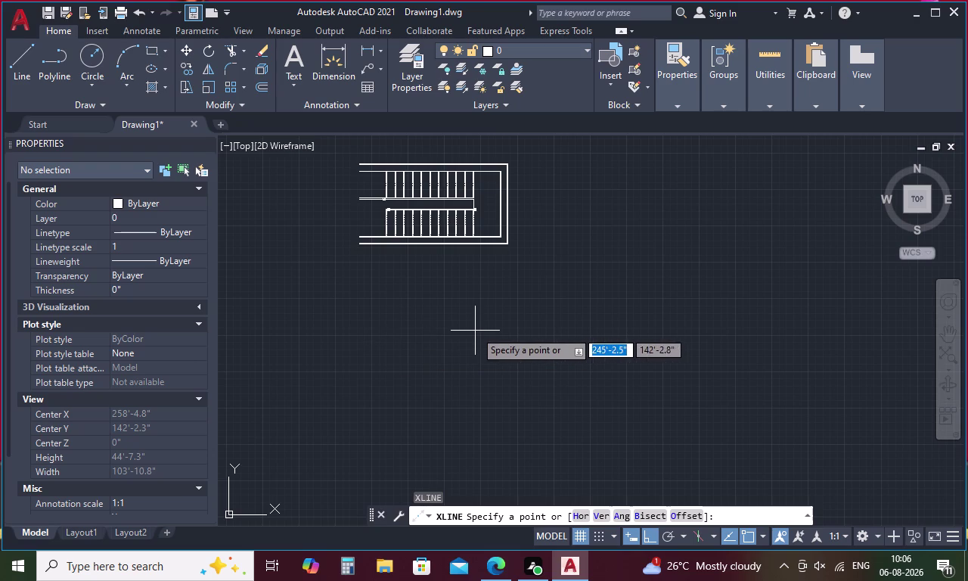
key(v)
key(space)
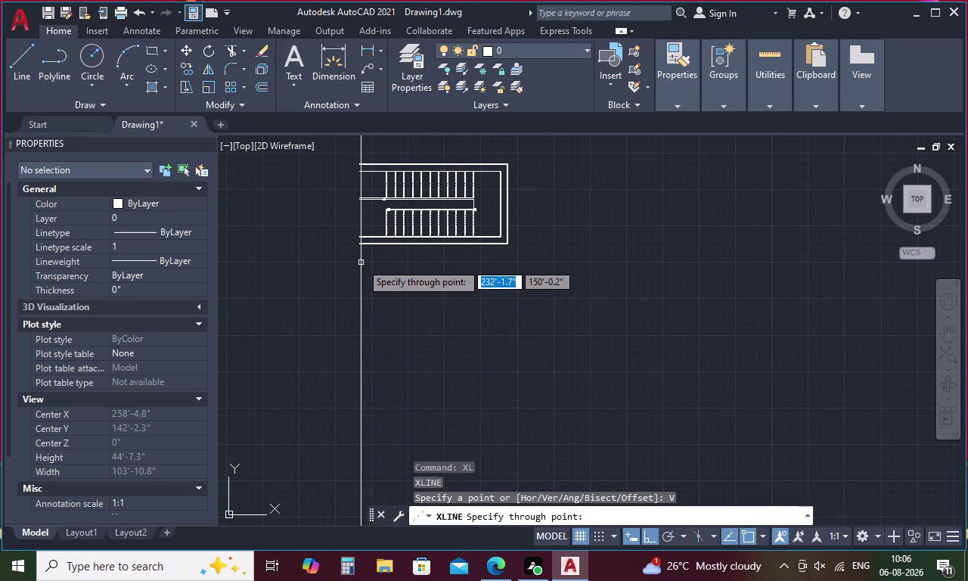
scroll(up, 3)
scroll(up, 3)
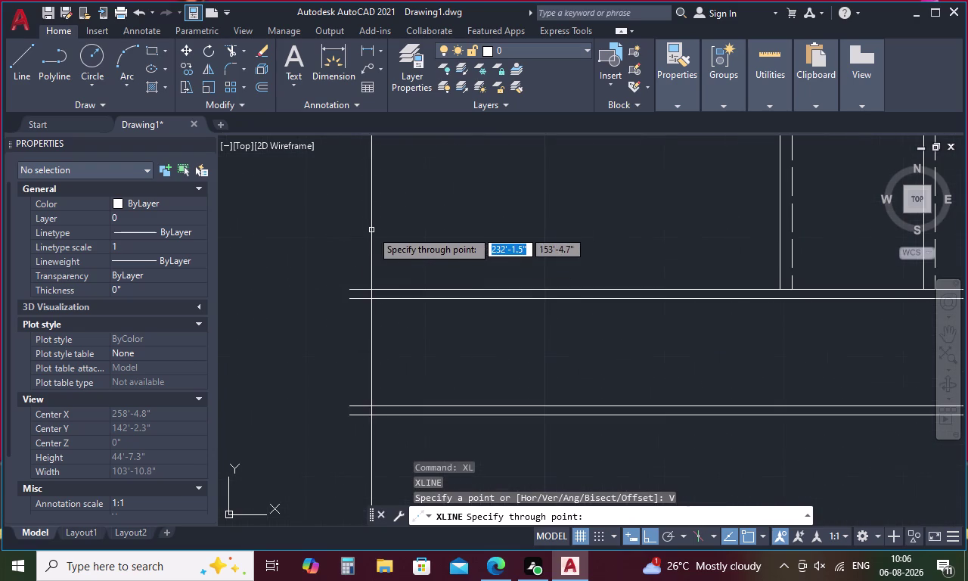
click(349, 288)
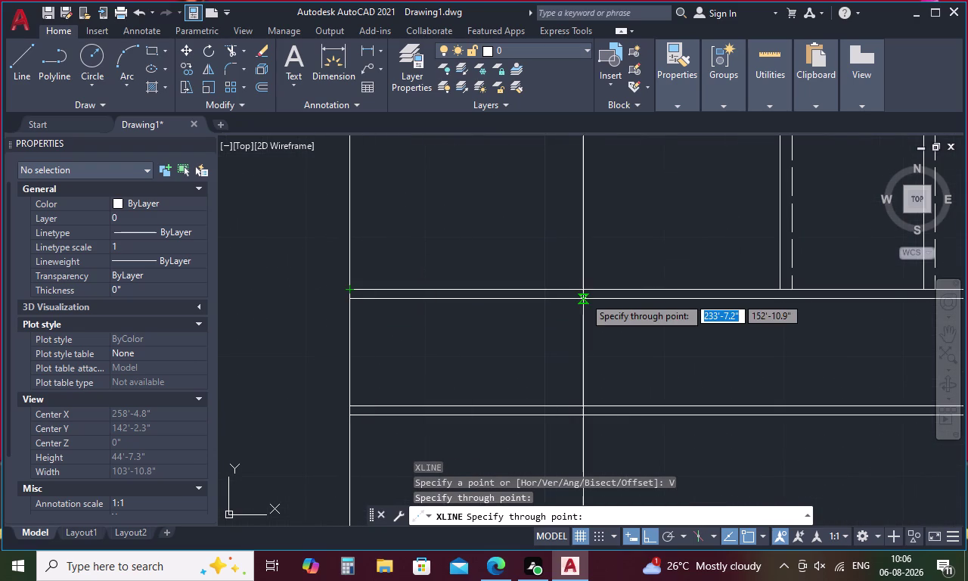
scroll(down, 3)
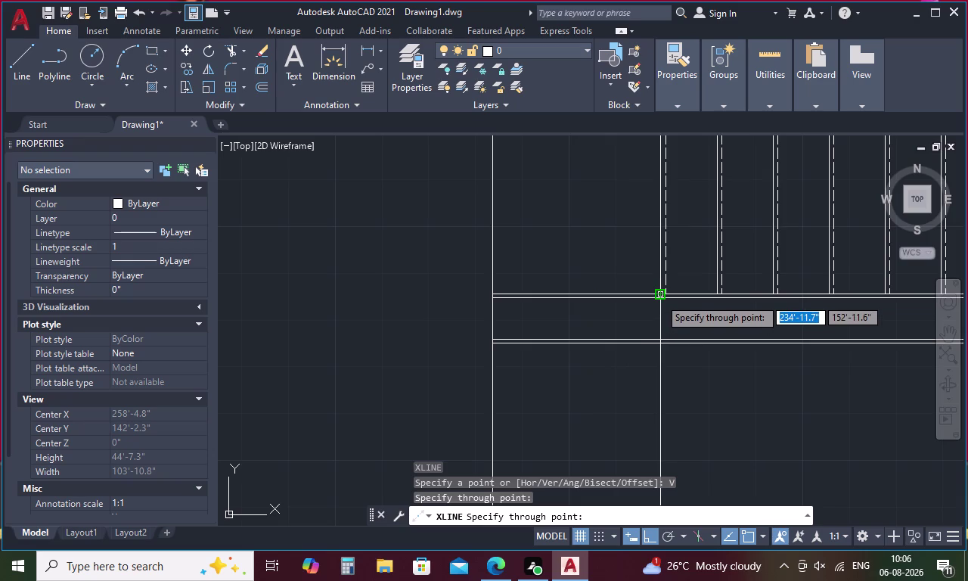
scroll(up, 3)
click(658, 278)
scroll(down, 3)
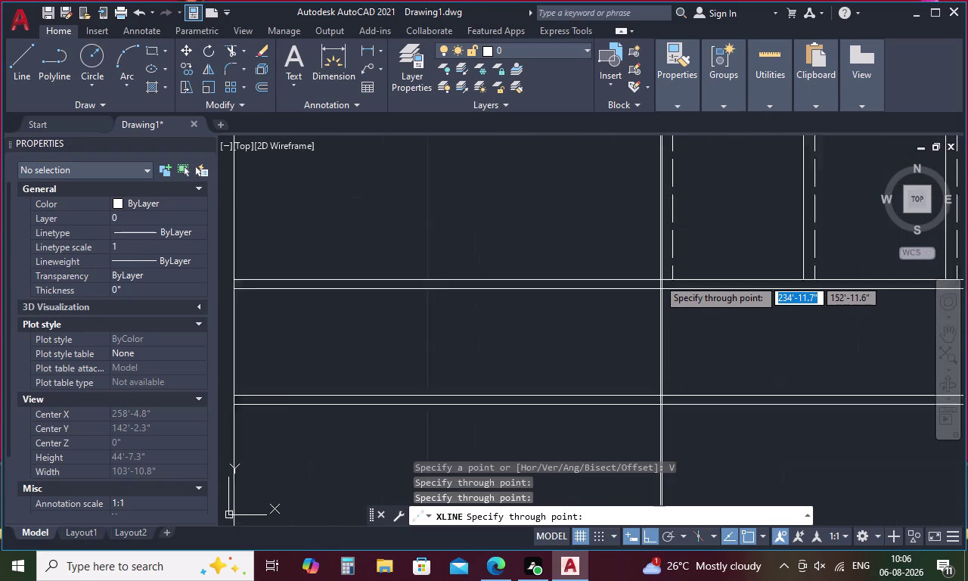
scroll(down, 3)
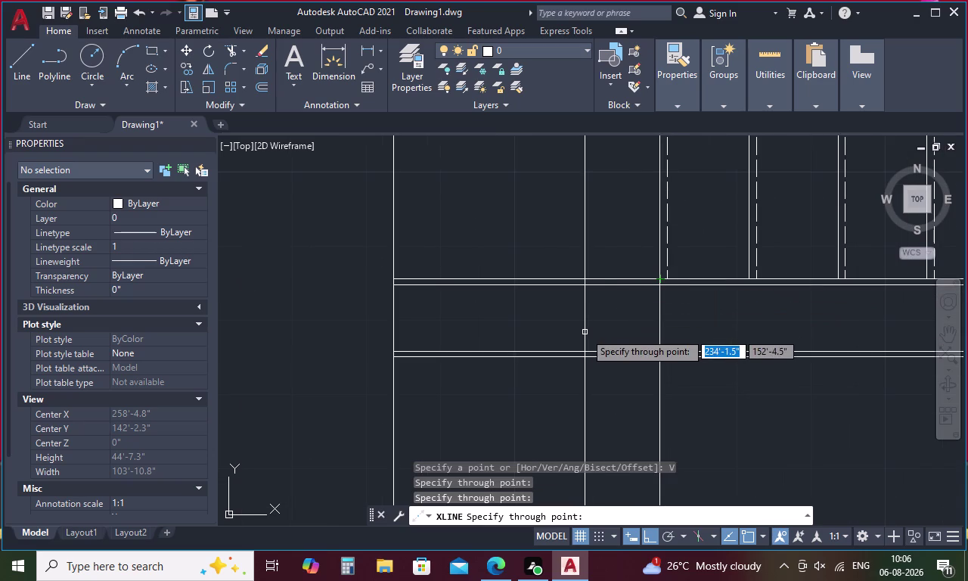
key(Escape)
scroll(down, 3)
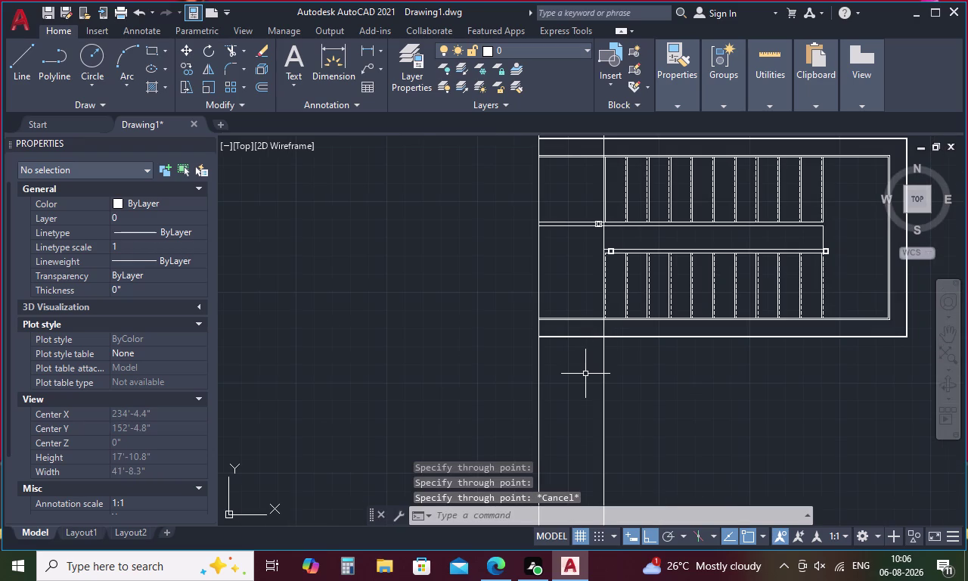
Place a horizontal construction line below the stair plan.
text(X)
text(L H)
key(space)
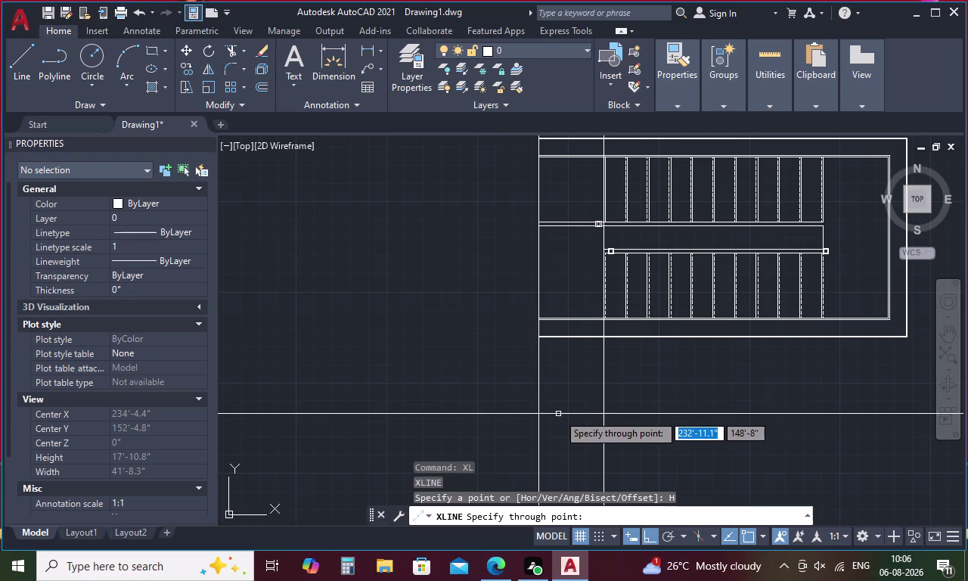
scroll(down, 3)
middle_drag(542, 420, 490, 160)
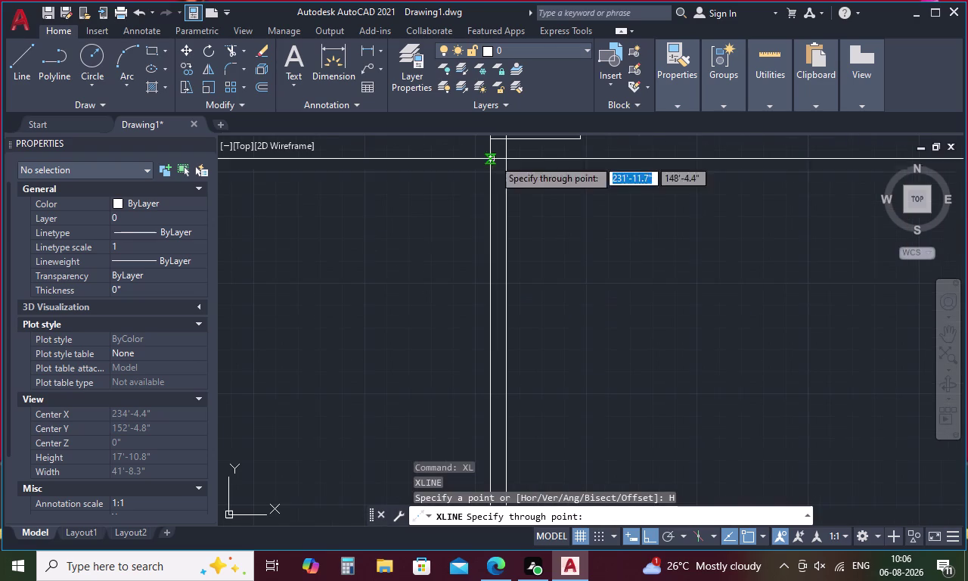
click(519, 260)
key(Escape)
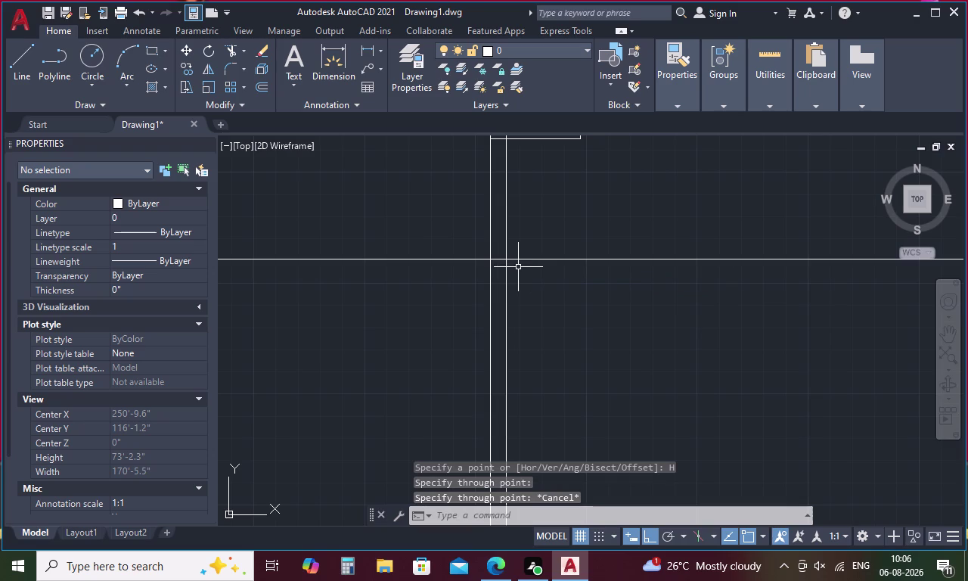
middle_drag(531, 245, 516, 395)
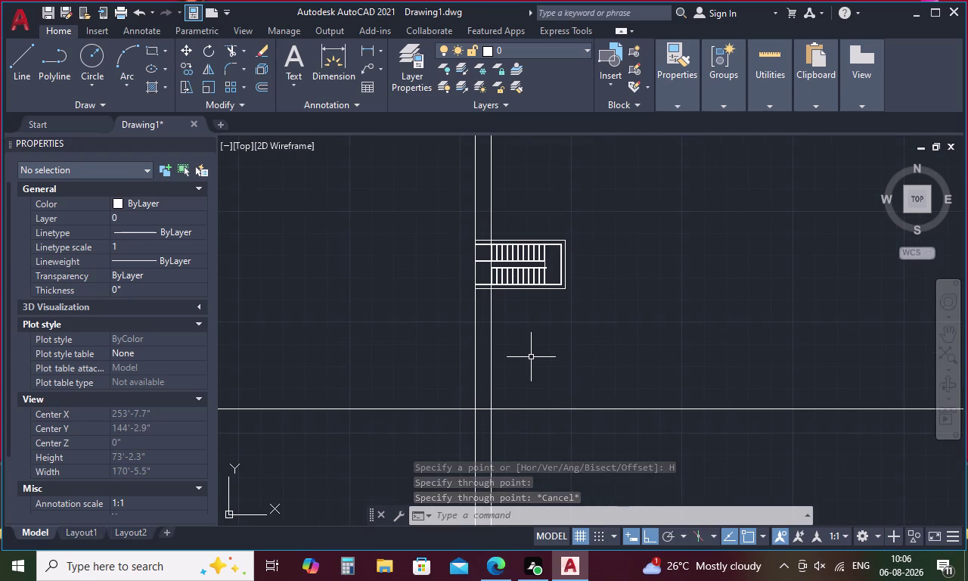
key(Escape)
key(l)
key(Return)
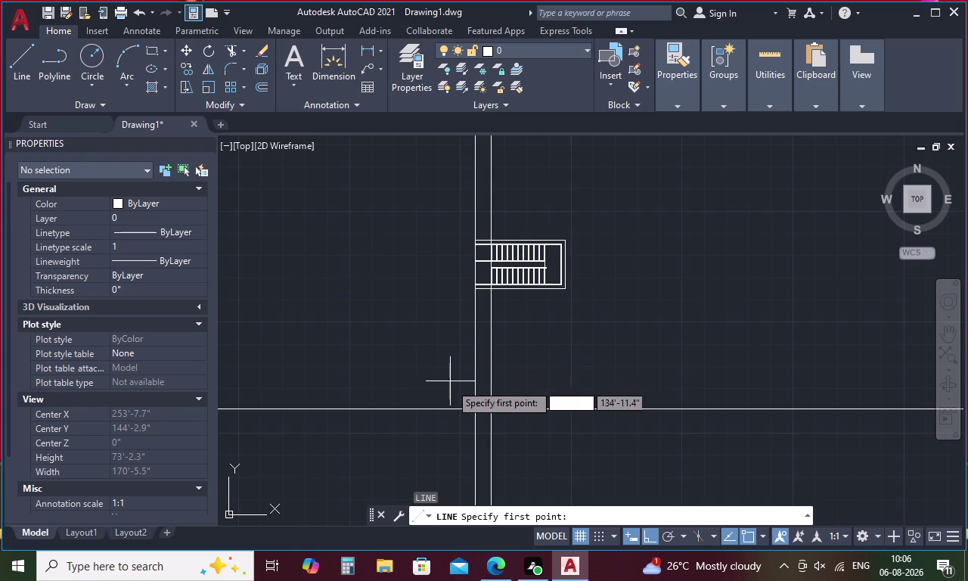
Draw an L-shaped profile with a 7" segment and a 1' horizontal segment.
scroll(up, 3)
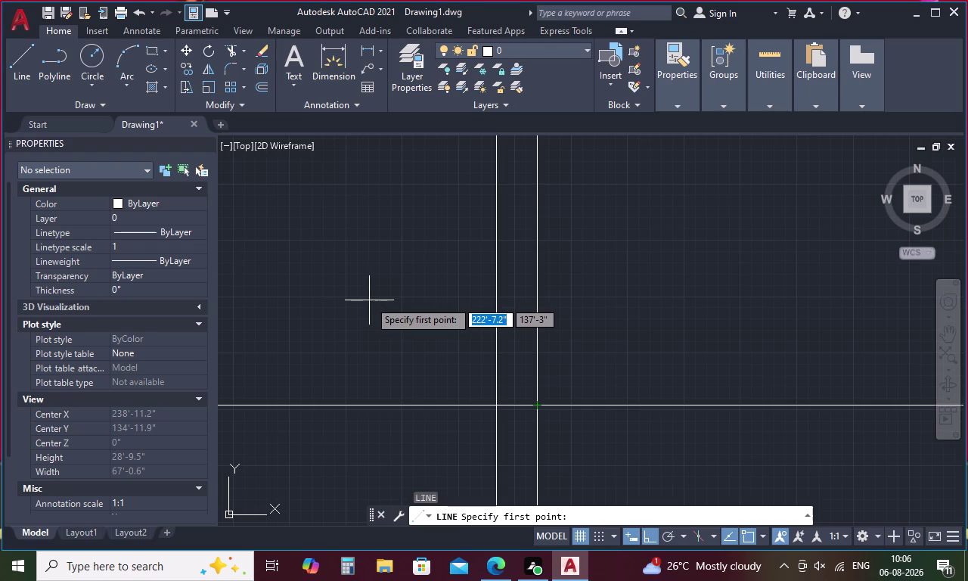
click(363, 364)
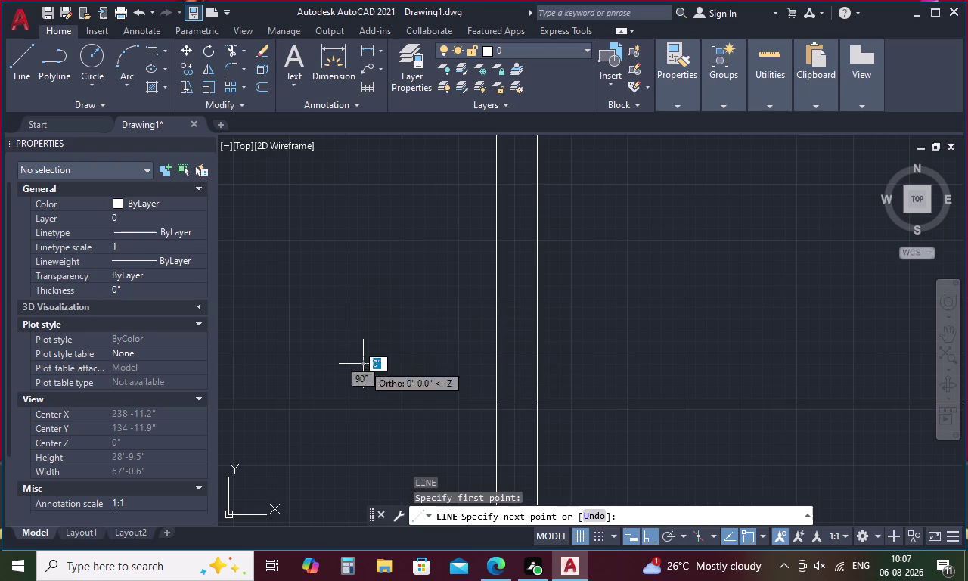
text(7)
key(space)
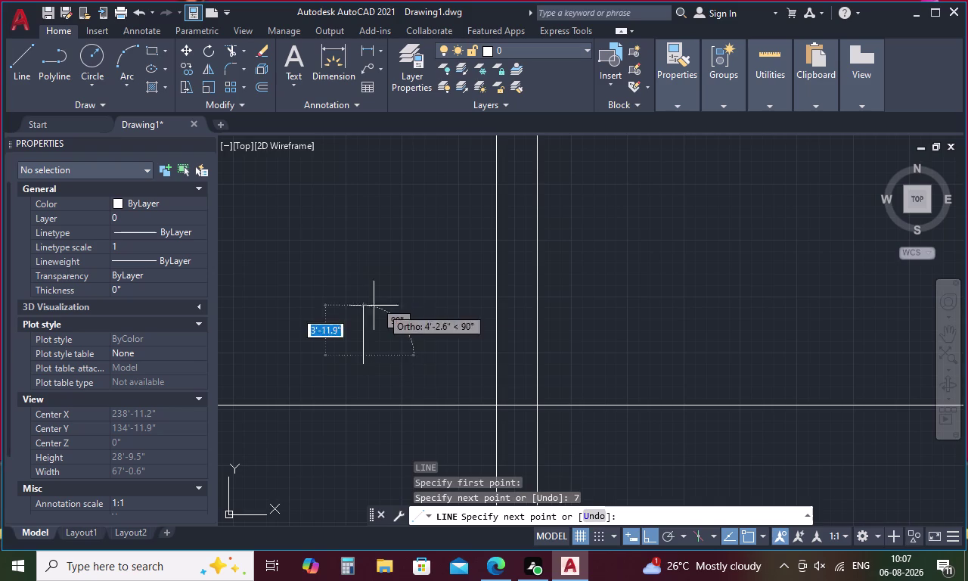
key(1)
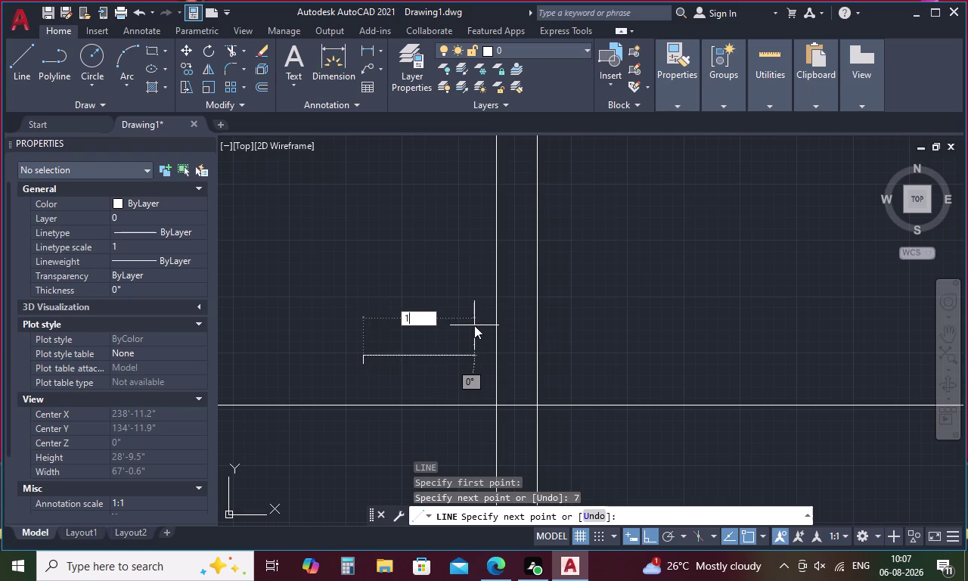
text(')
key(space)
key(Escape)
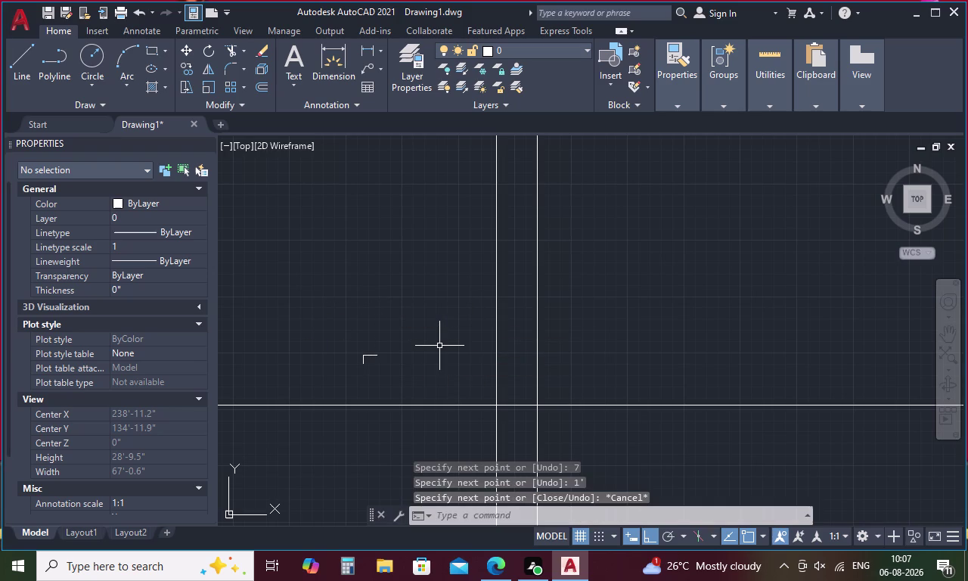
Offset the horizontal and vertical profile lines by 1 inch.
text(O 1)
key(space)
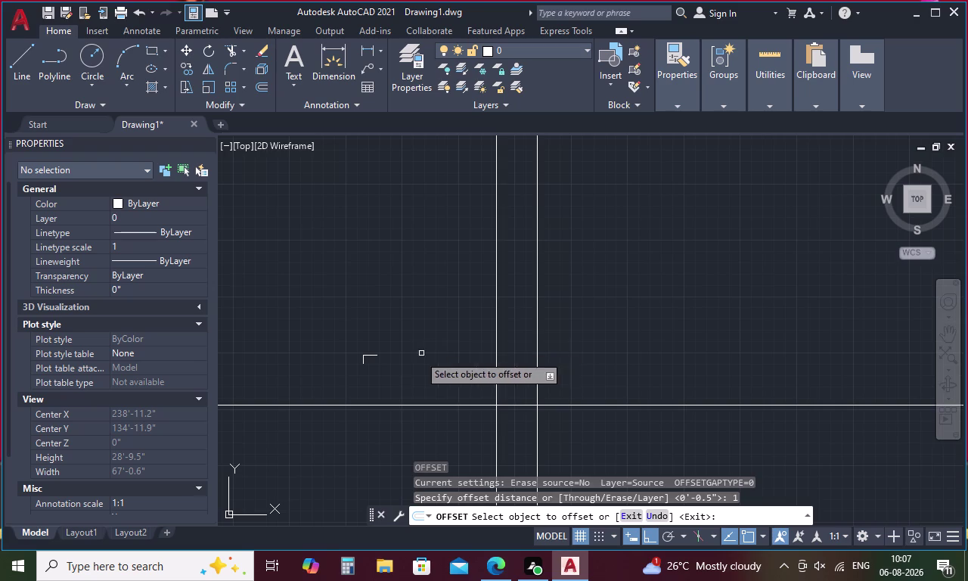
scroll(up, 3)
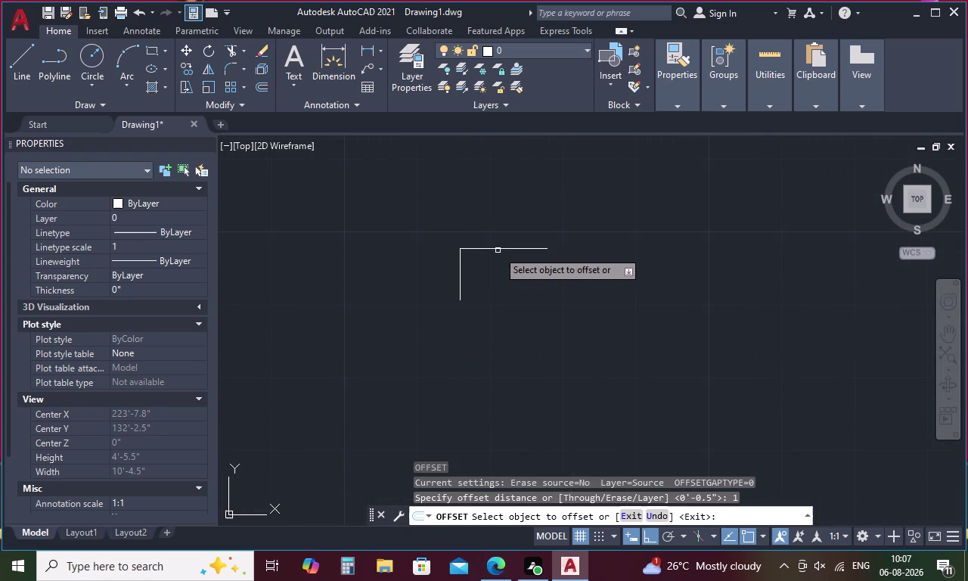
click(498, 250)
click(494, 264)
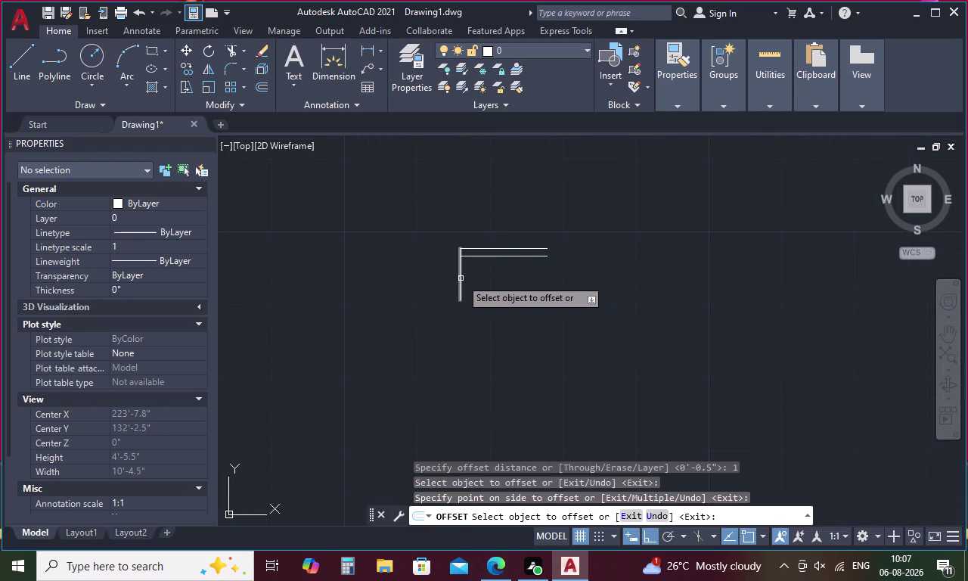
click(460, 278)
click(471, 274)
key(Escape)
Trim the overlapping corner segments of the double-line profile.
text(T)
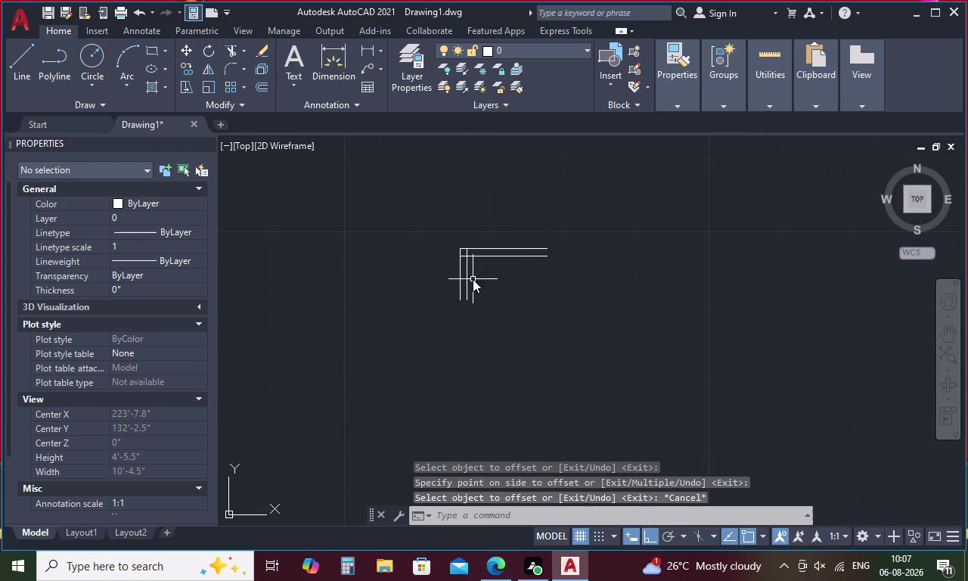
text(R)
key(space)
scroll(up, 3)
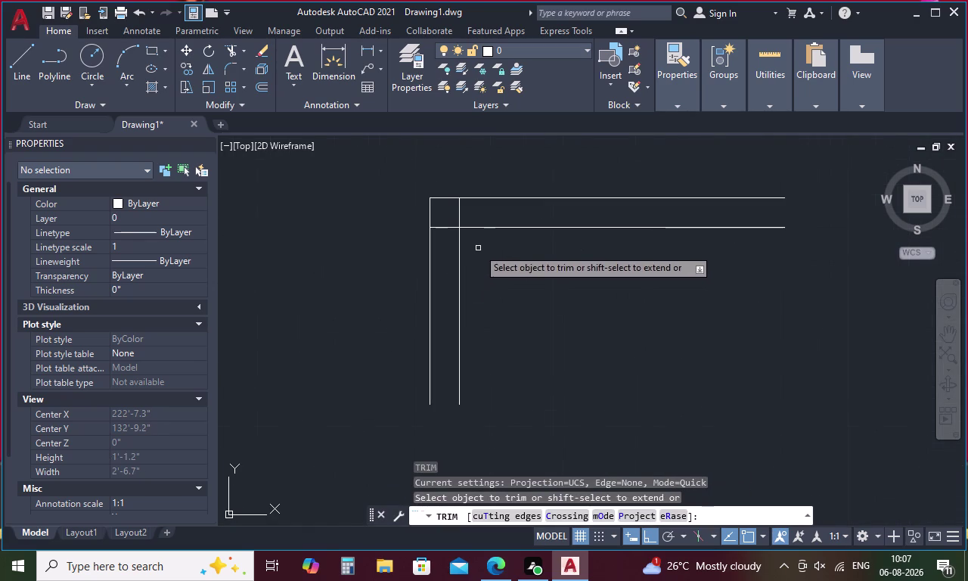
drag(472, 211, 444, 246)
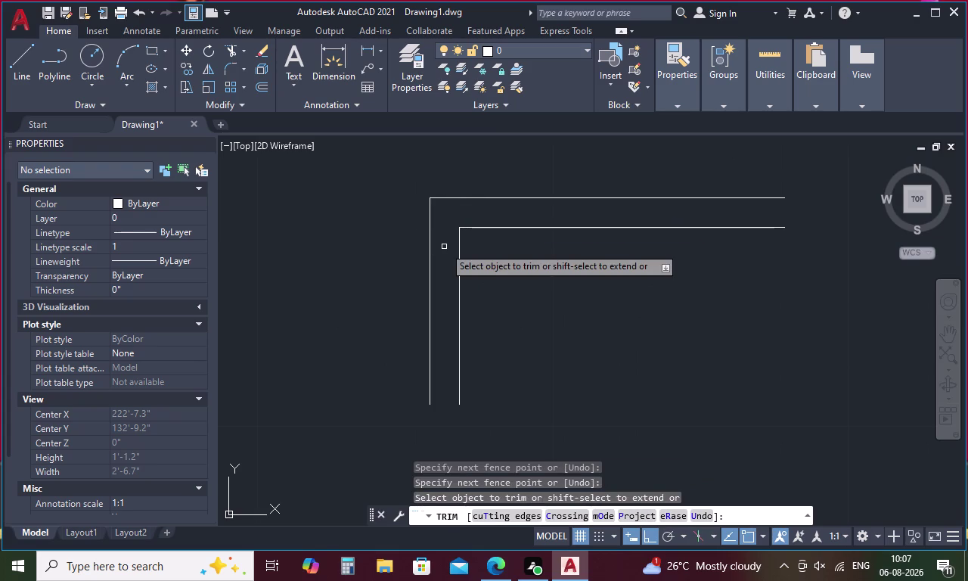
key(ctrl+z)
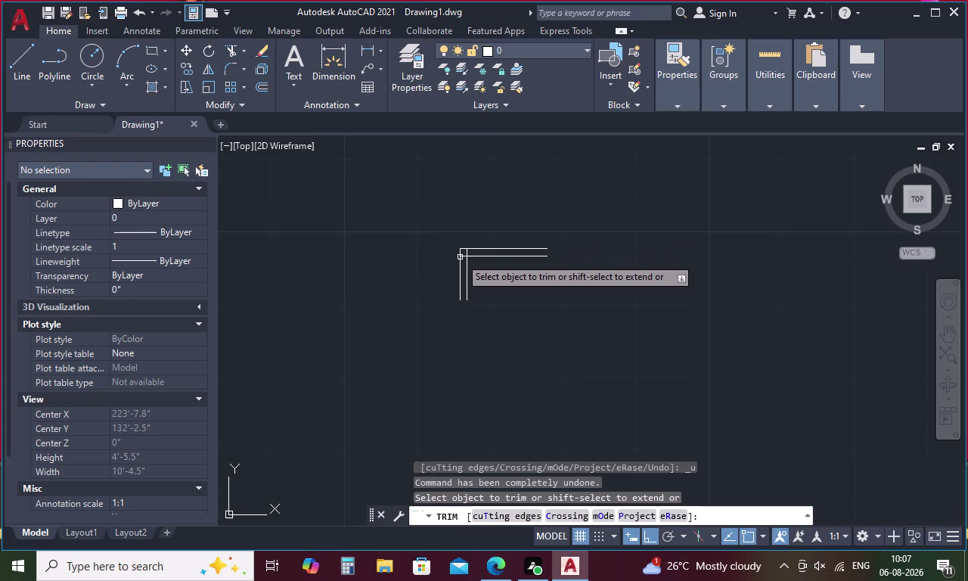
scroll(up, 3)
drag(473, 270, 448, 275)
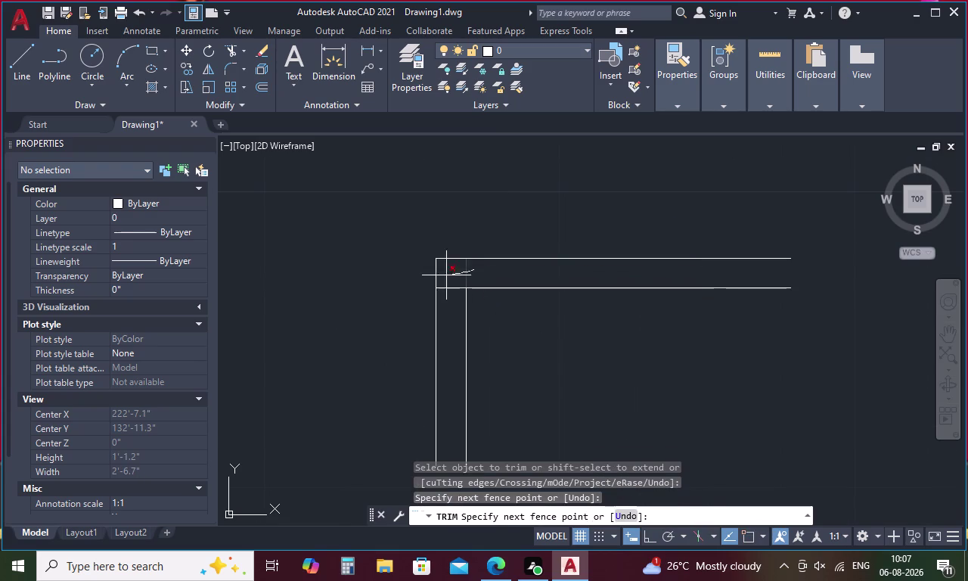
drag(448, 275, 426, 277)
key(Escape)
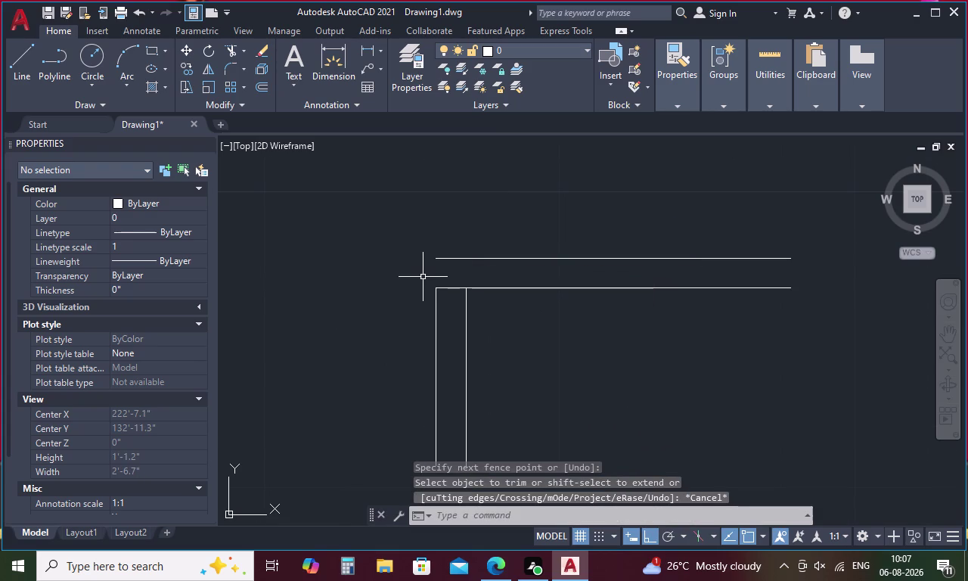
key(f)
key(space)
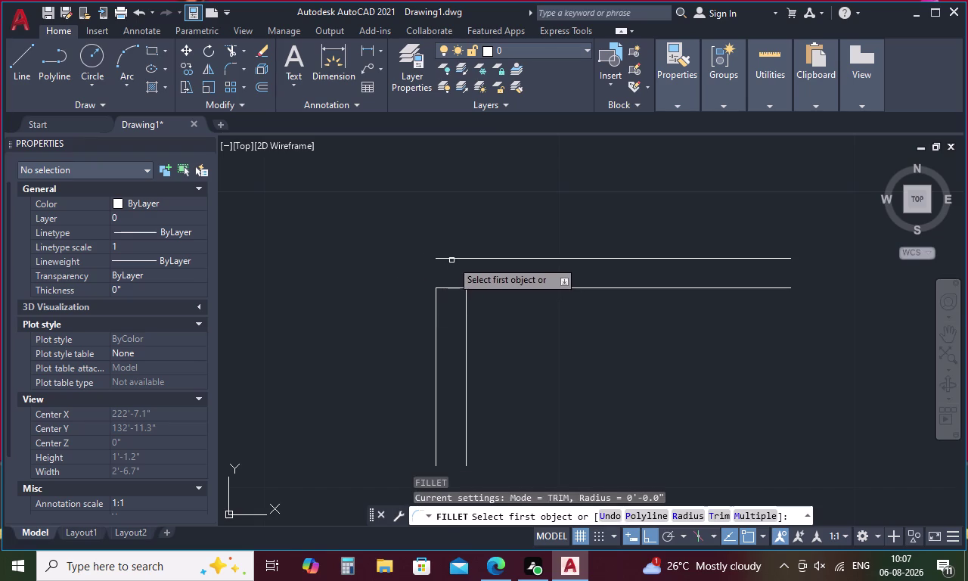
Fillet the upper and lower tread lines into a rounded nosing.
click(452, 258)
click(448, 288)
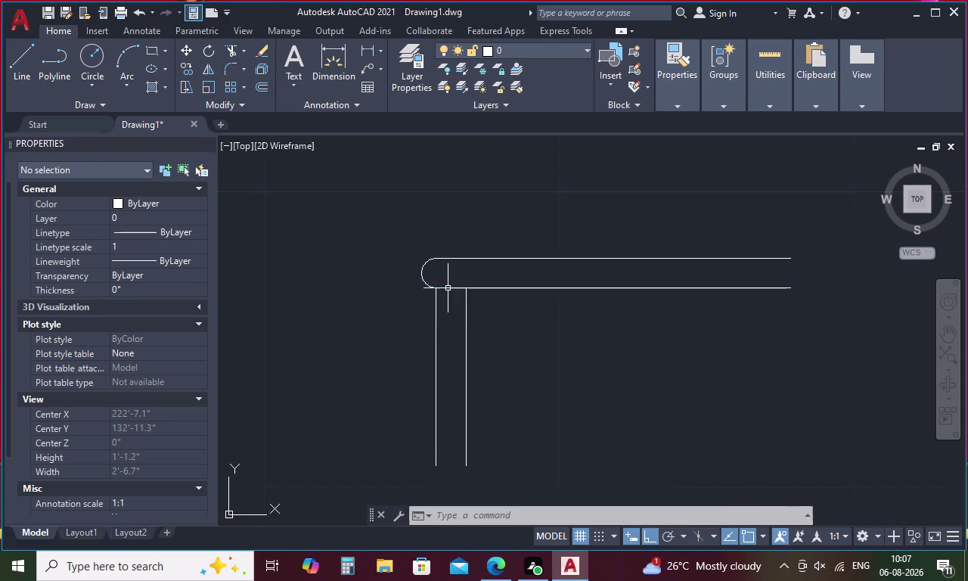
key(Escape)
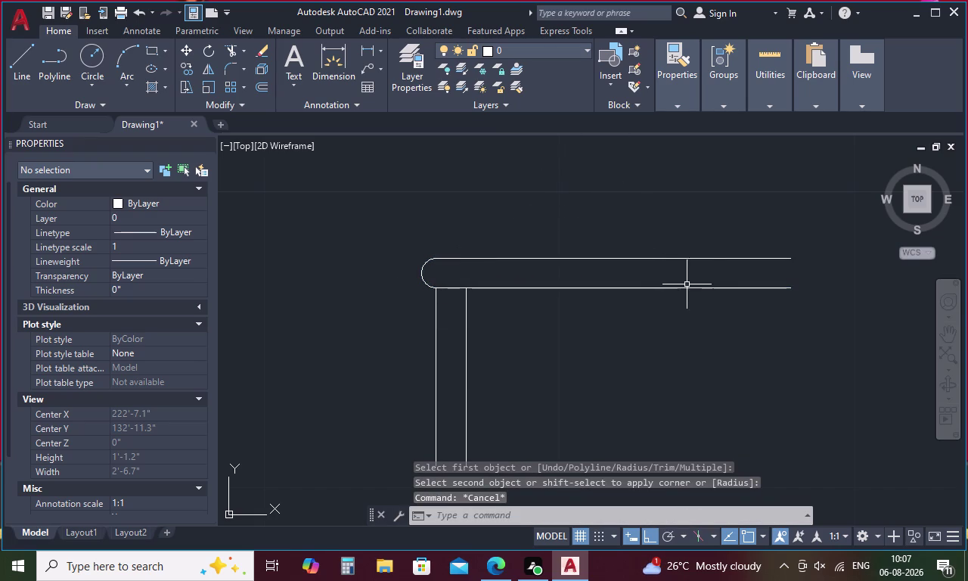
Window-select all five profile lines.
drag(731, 221, 376, 392)
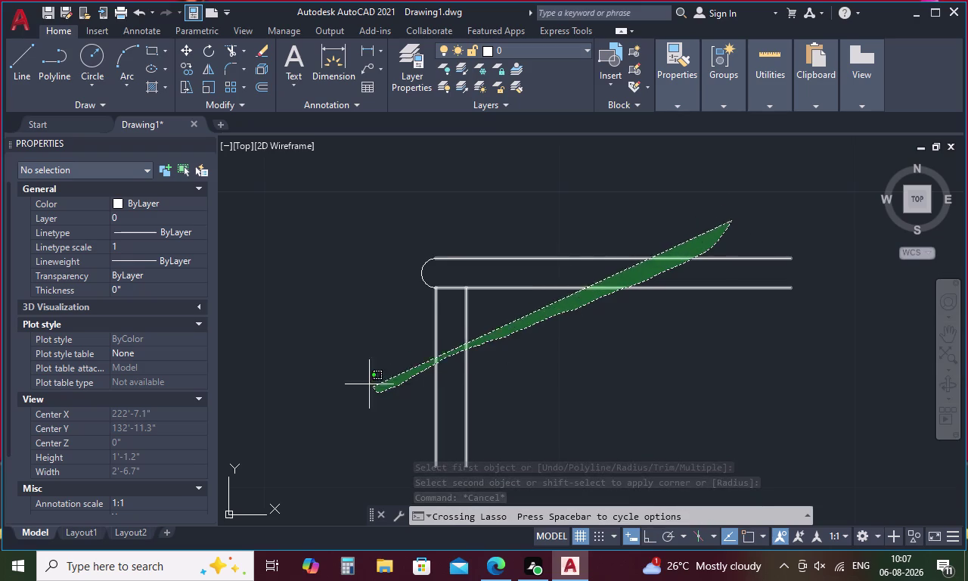
drag(375, 392, 292, 238)
scroll(down, 3)
Copy the rounded nosing-and-riser profile from its bottom corner onto the first two tread corners.
right_click(341, 261)
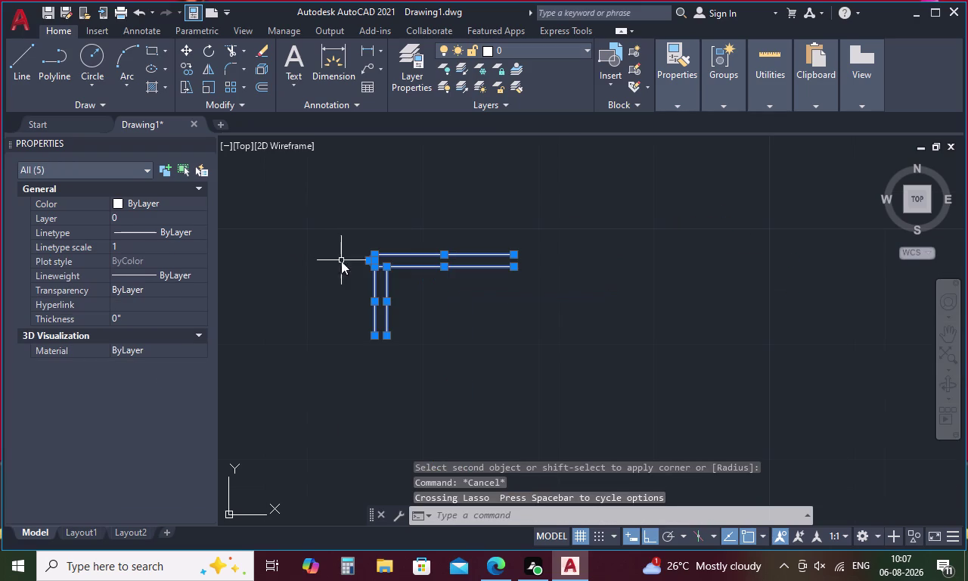
click(436, 328)
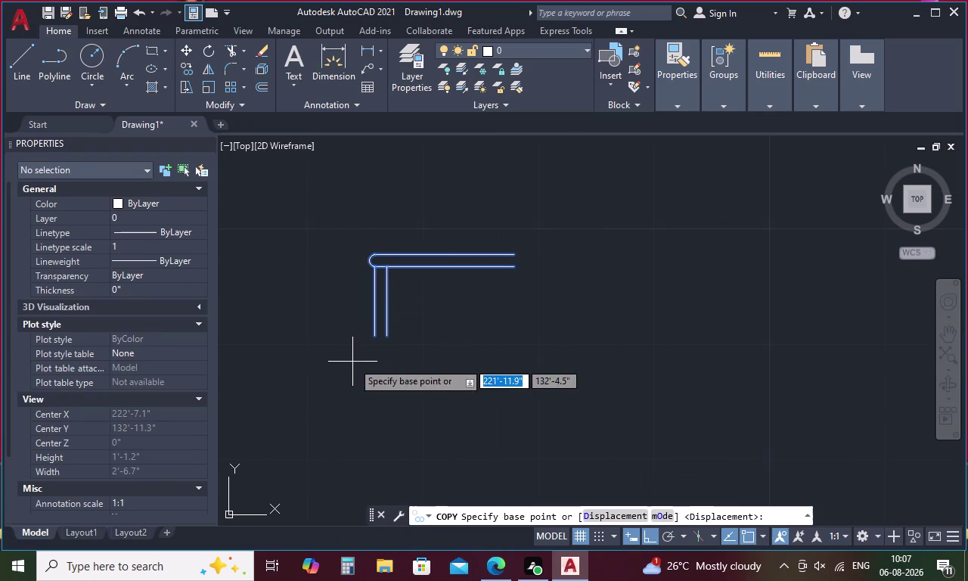
click(375, 333)
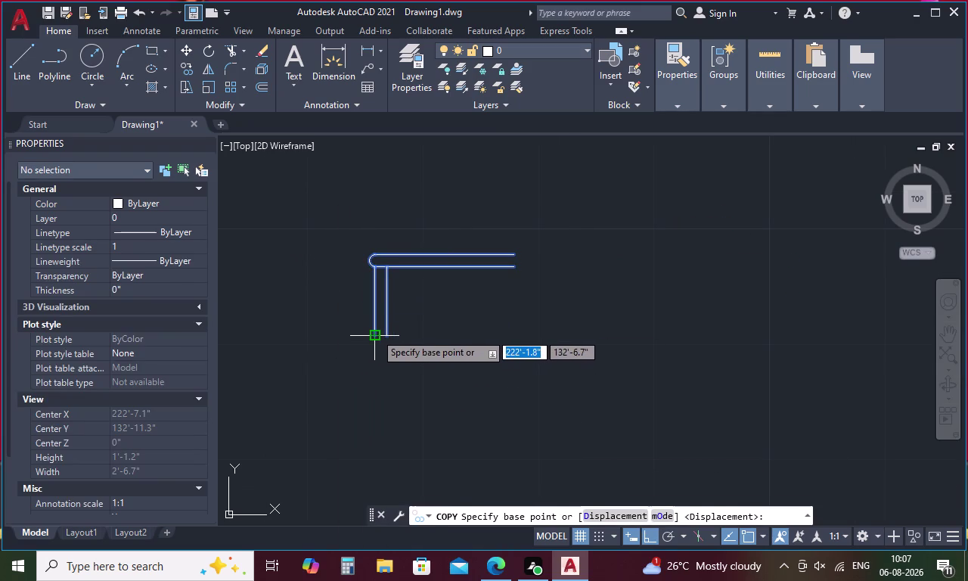
scroll(down, 3)
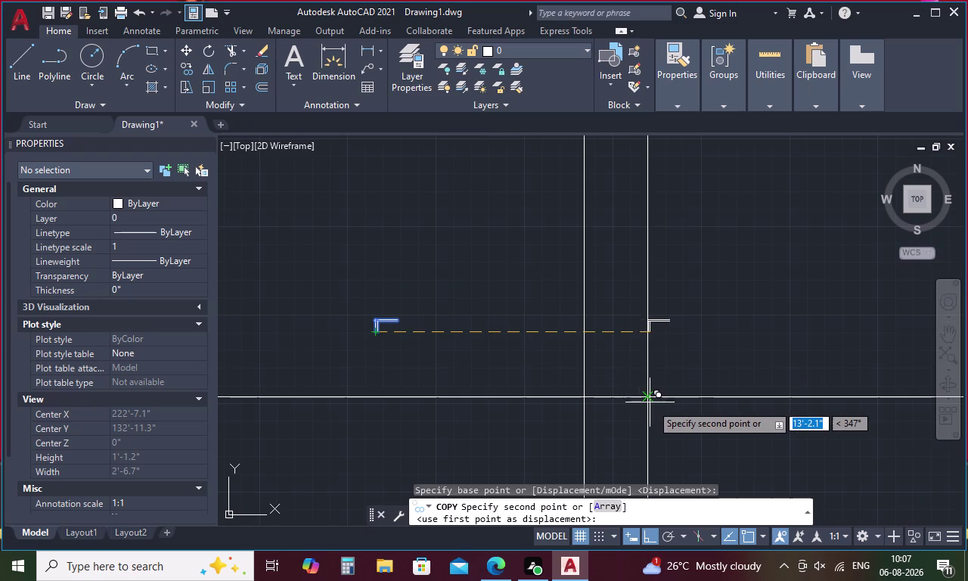
scroll(up, 3)
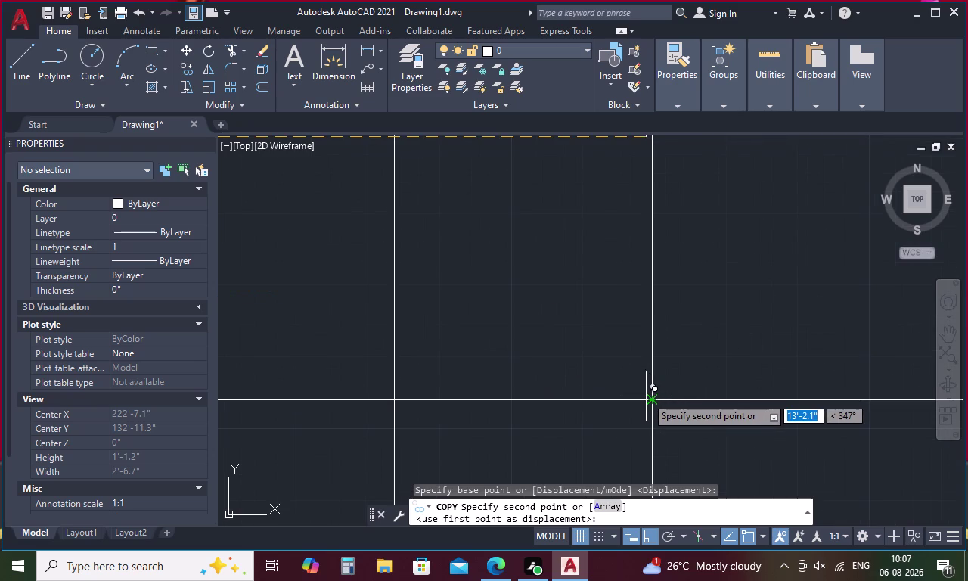
click(649, 396)
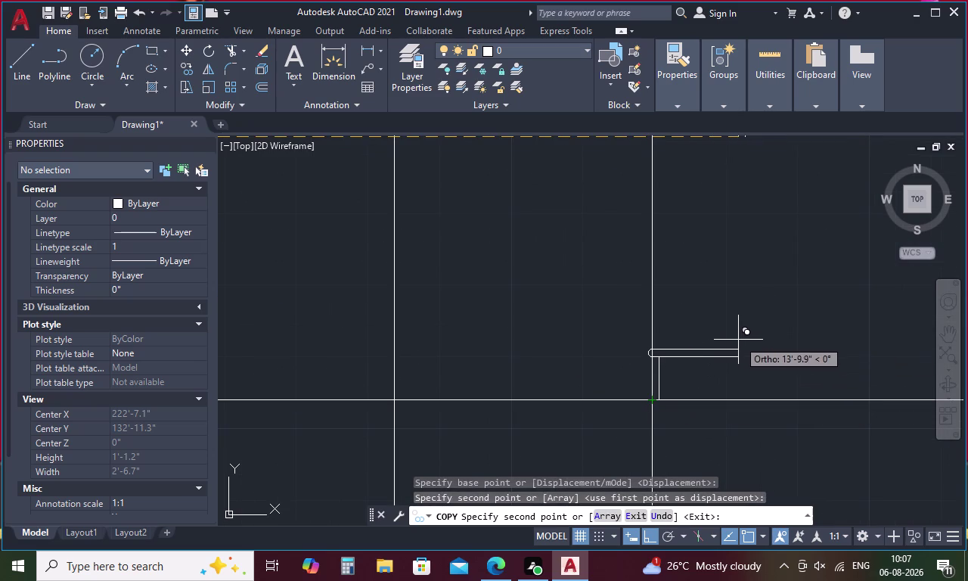
scroll(up, 3)
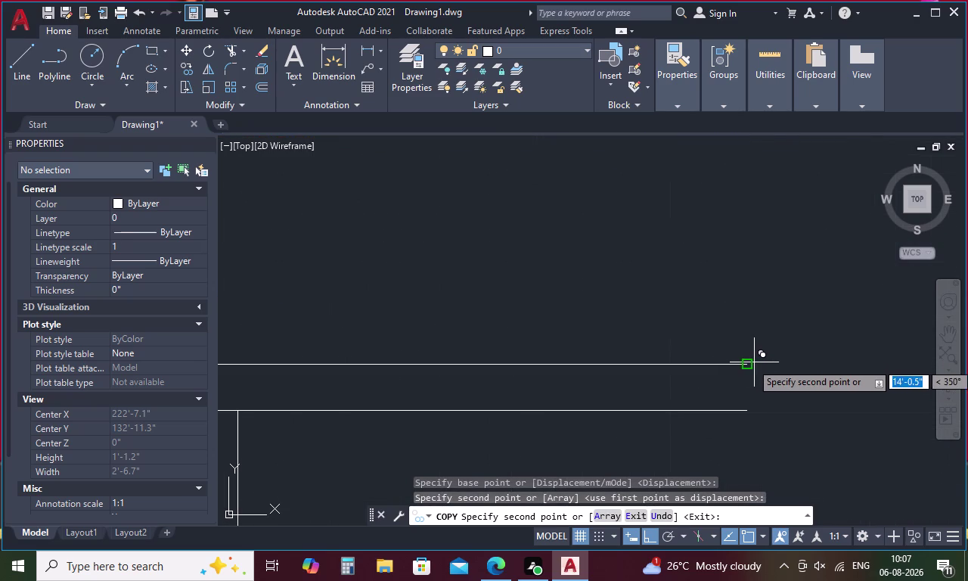
click(744, 363)
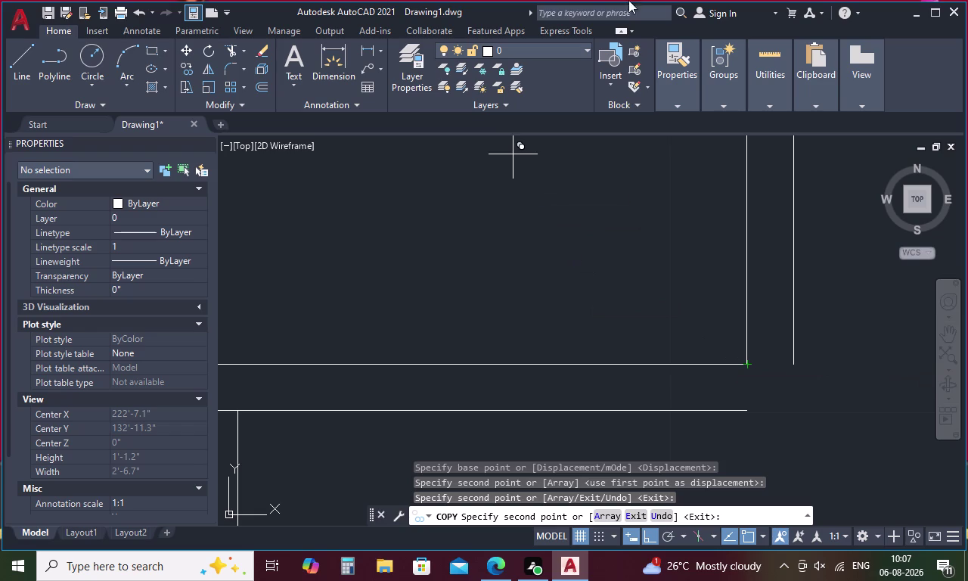
Place further nosing profile copies on the middle treads of the elevation.
scroll(down, 3)
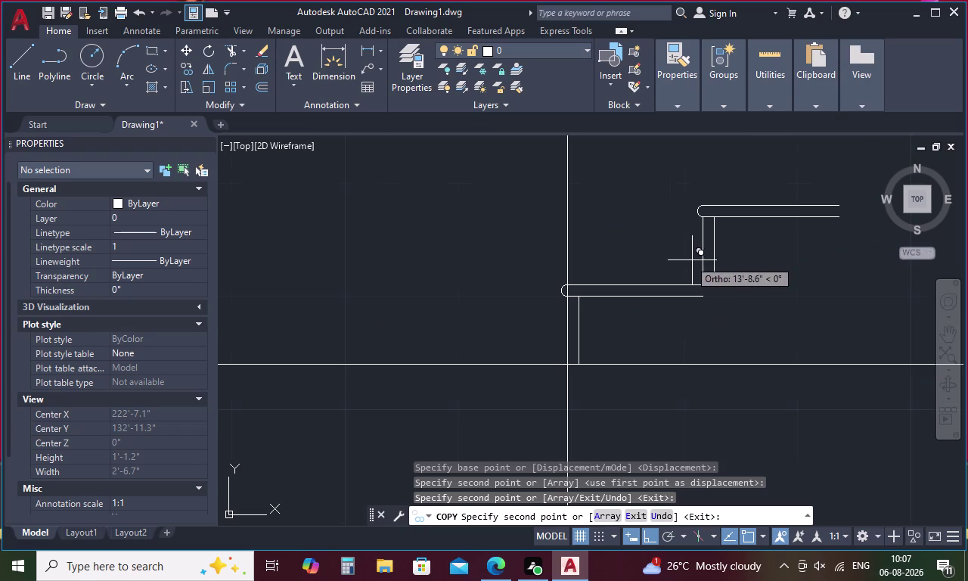
middle_drag(848, 196, 630, 274)
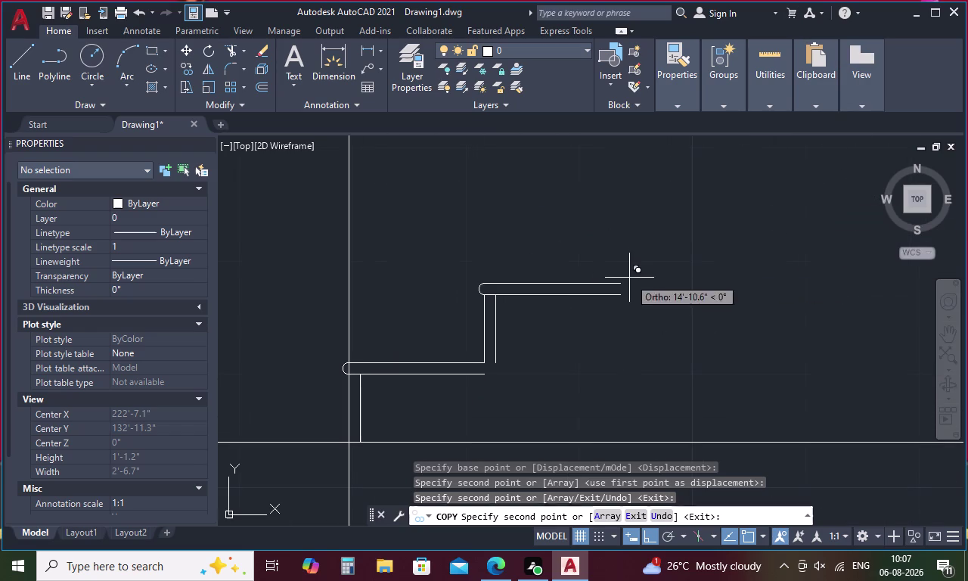
click(615, 281)
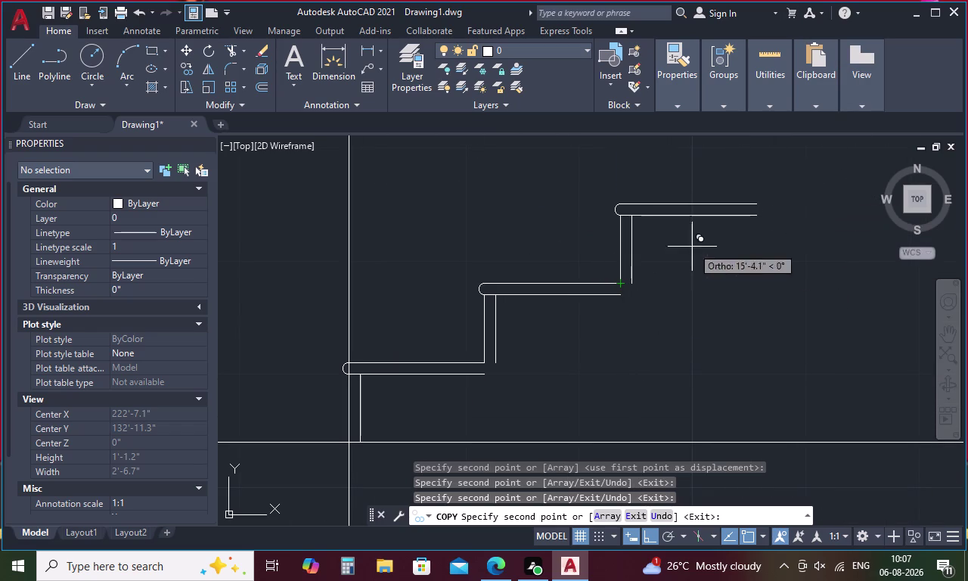
click(760, 201)
middle_drag(793, 199, 784, 208)
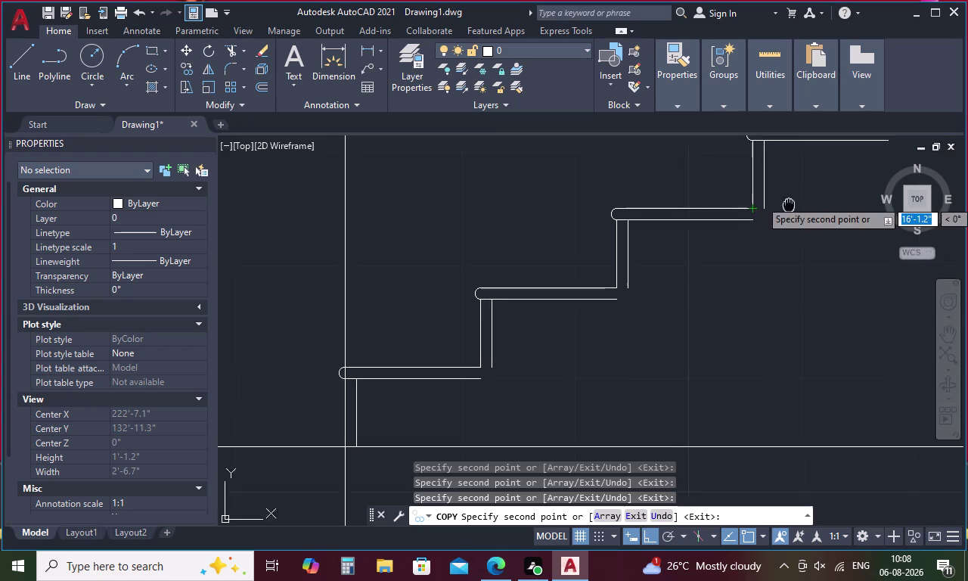
middle_drag(784, 208, 507, 390)
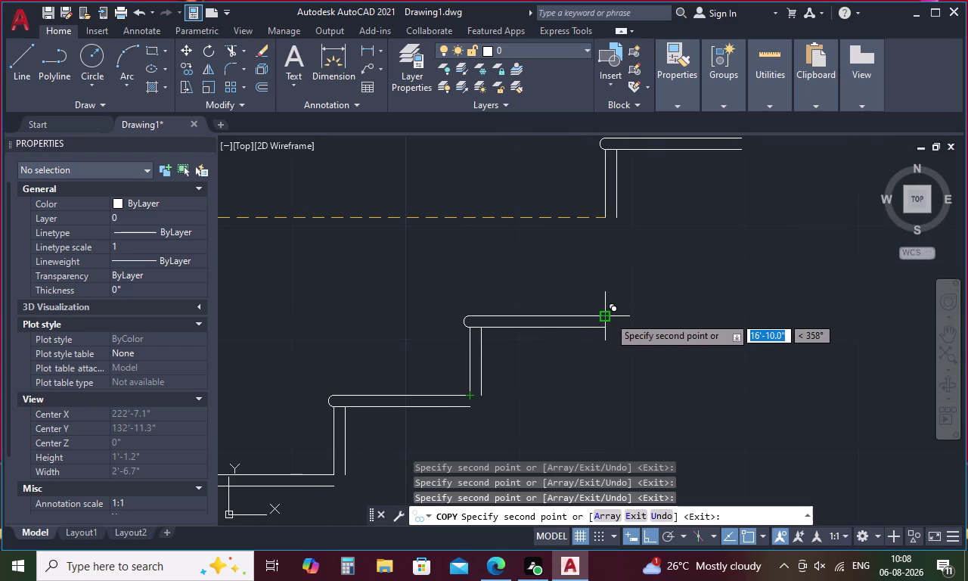
click(609, 316)
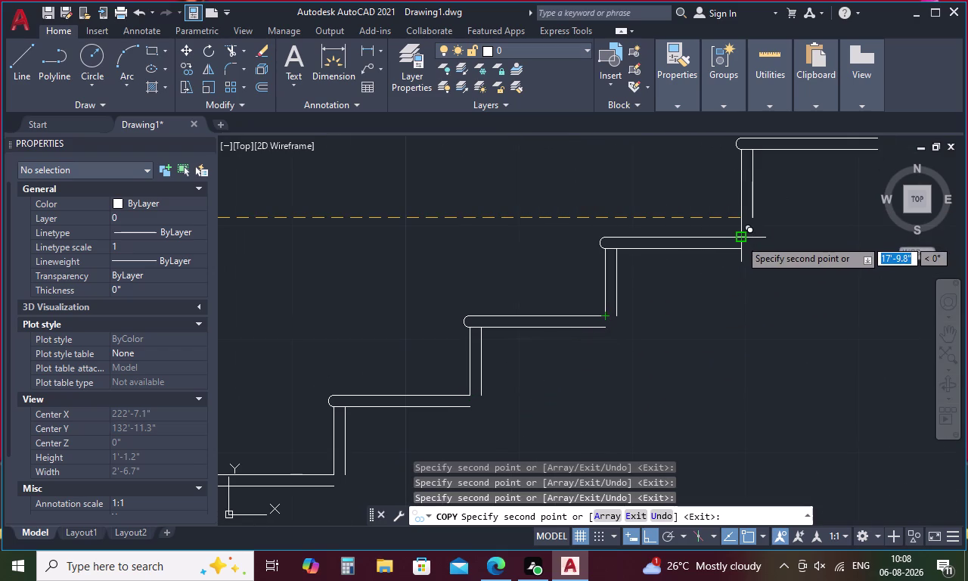
click(740, 239)
middle_drag(766, 233, 671, 302)
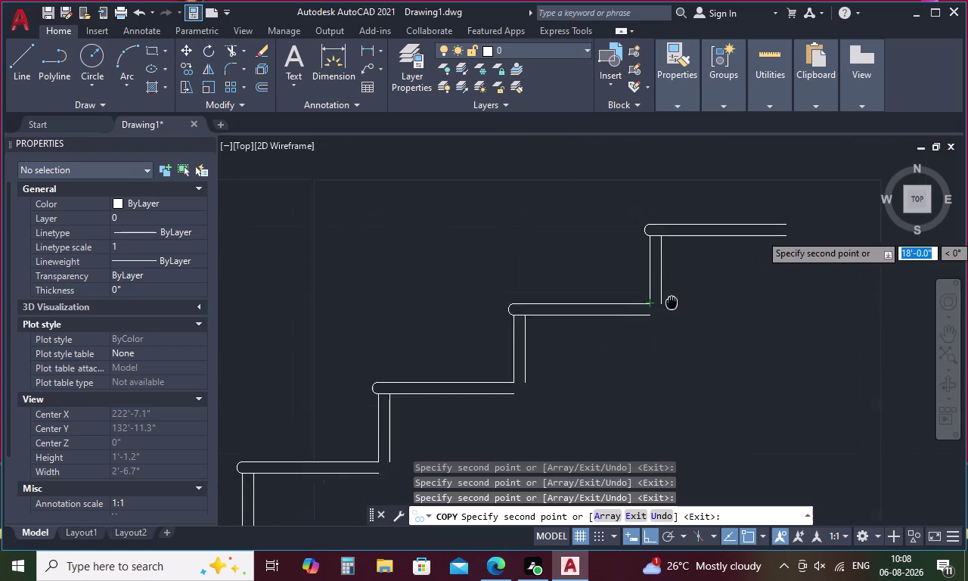
middle_drag(671, 302, 640, 323)
scroll(up, 3)
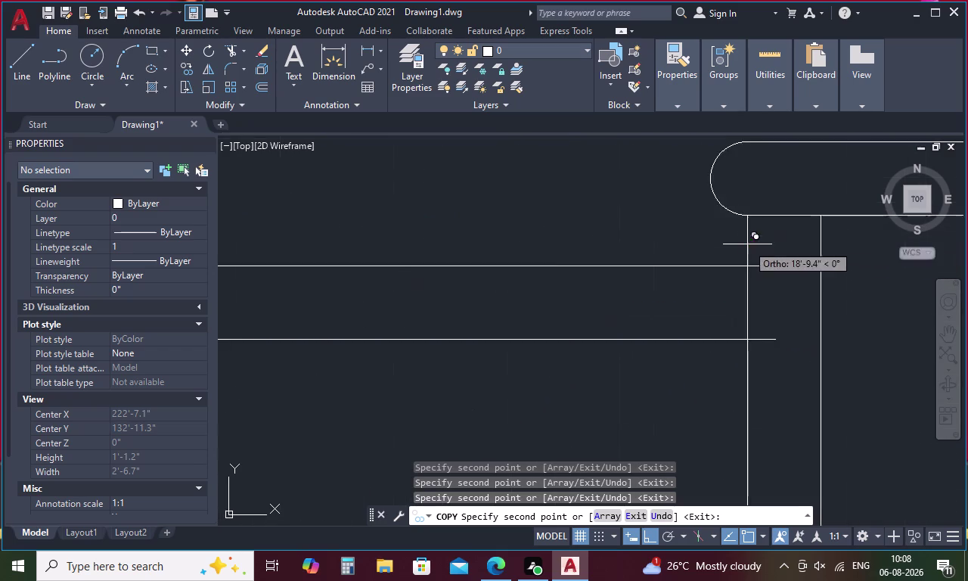
click(779, 265)
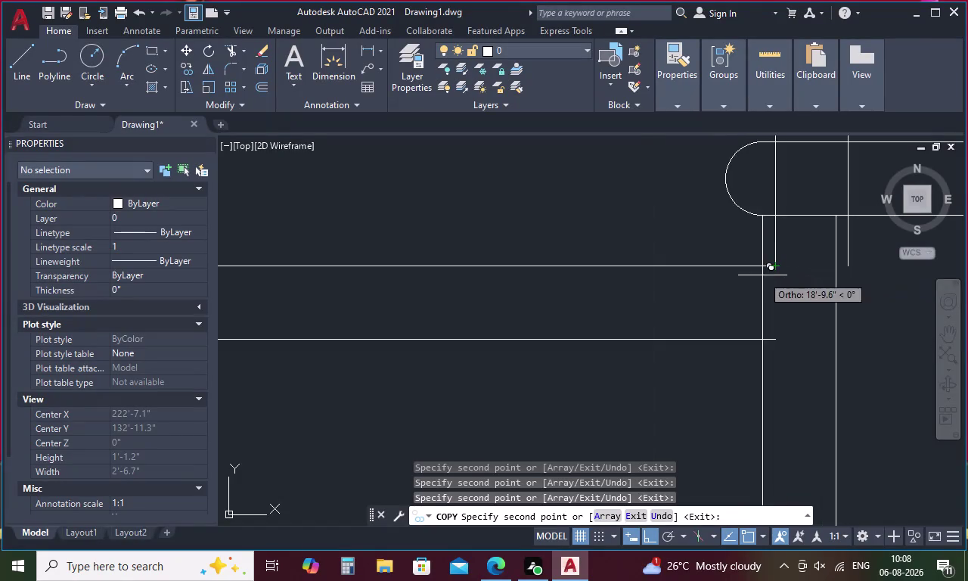
Copy the profile onto the remaining upper treads, then end the copy and view the whole stair.
scroll(down, 3)
scroll(down, 3)
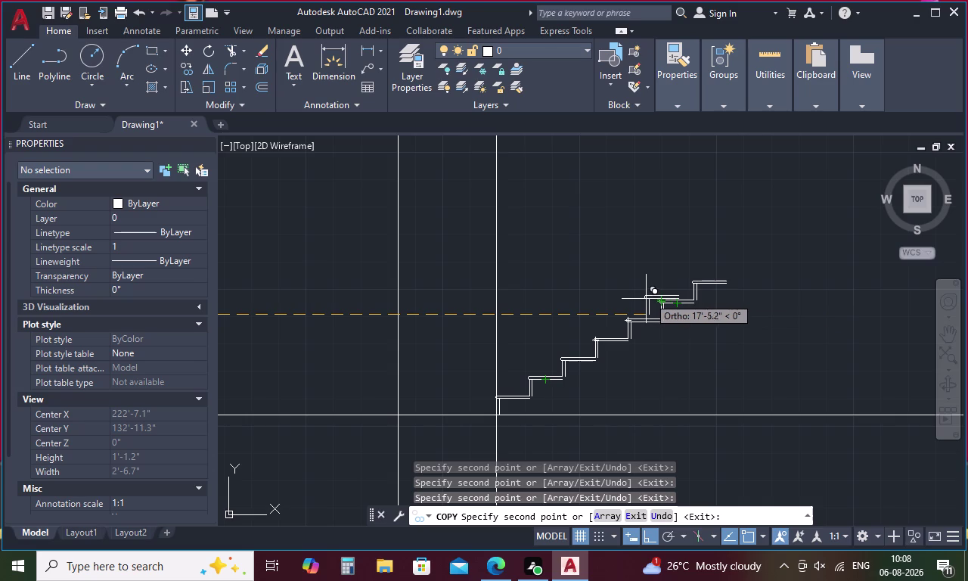
scroll(up, 3)
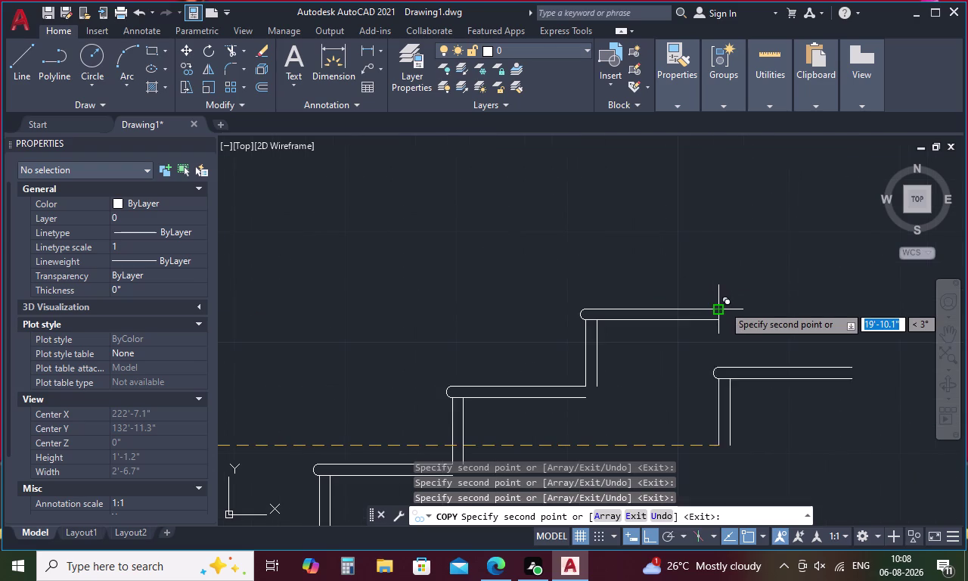
click(723, 305)
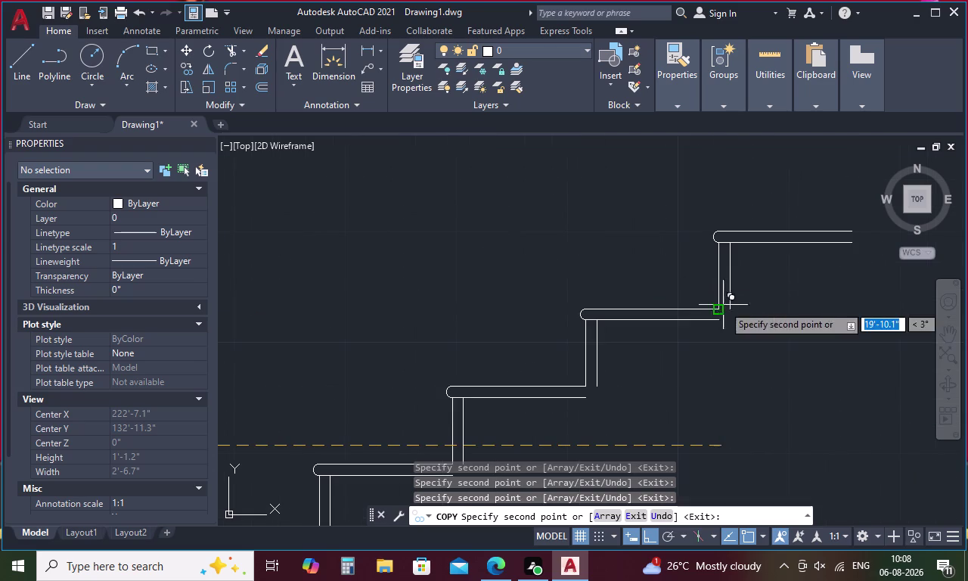
middle_drag(778, 276, 591, 363)
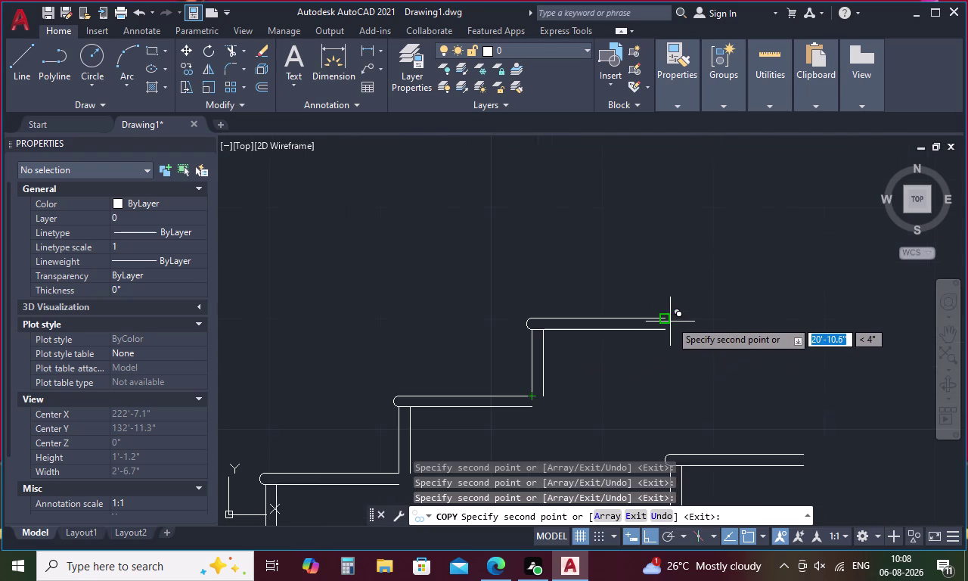
click(664, 316)
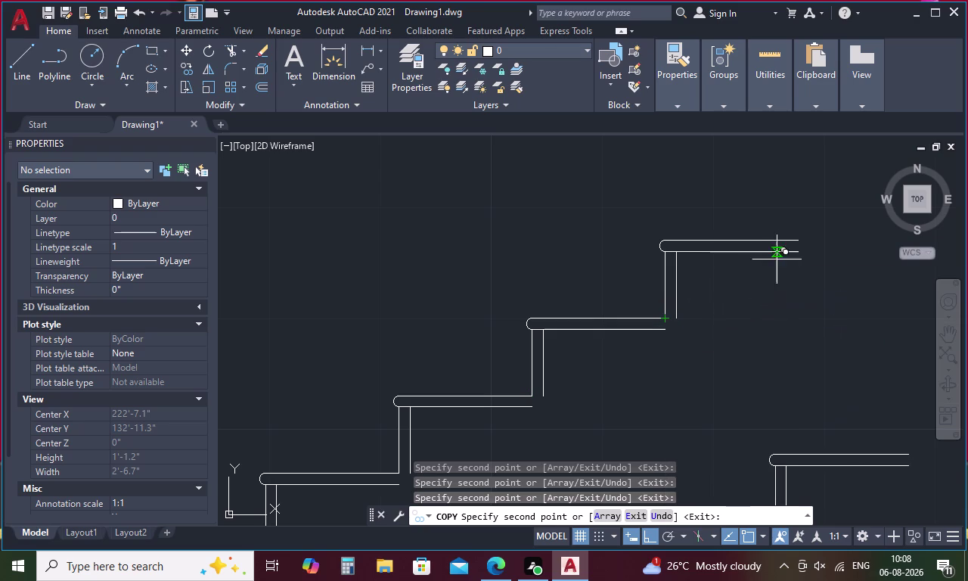
click(800, 242)
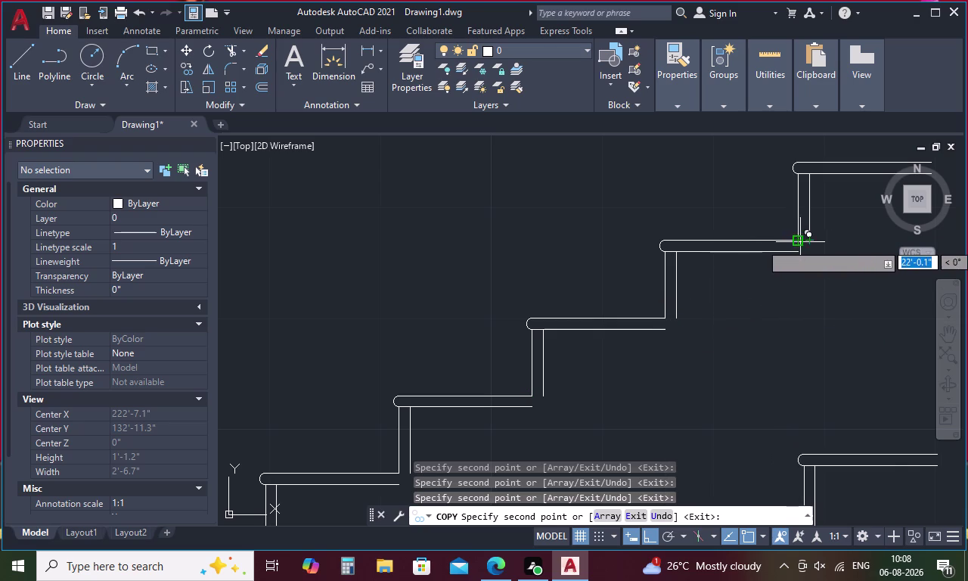
scroll(down, 3)
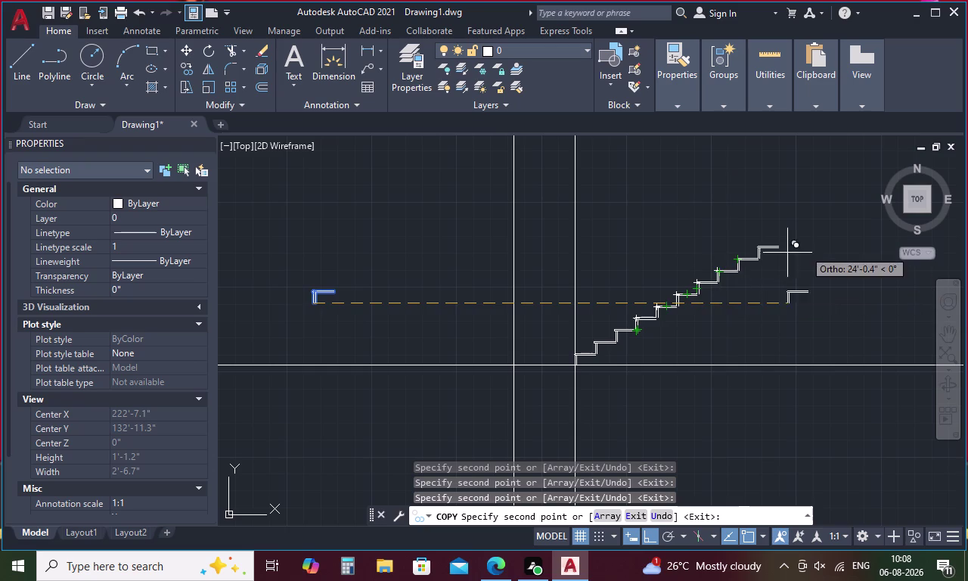
middle_drag(783, 249, 708, 314)
scroll(up, 3)
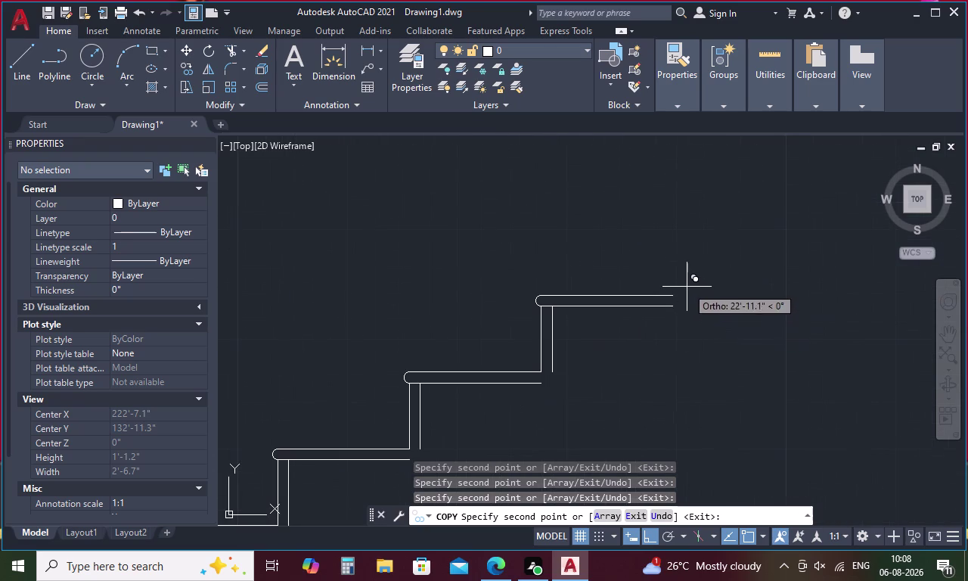
click(672, 296)
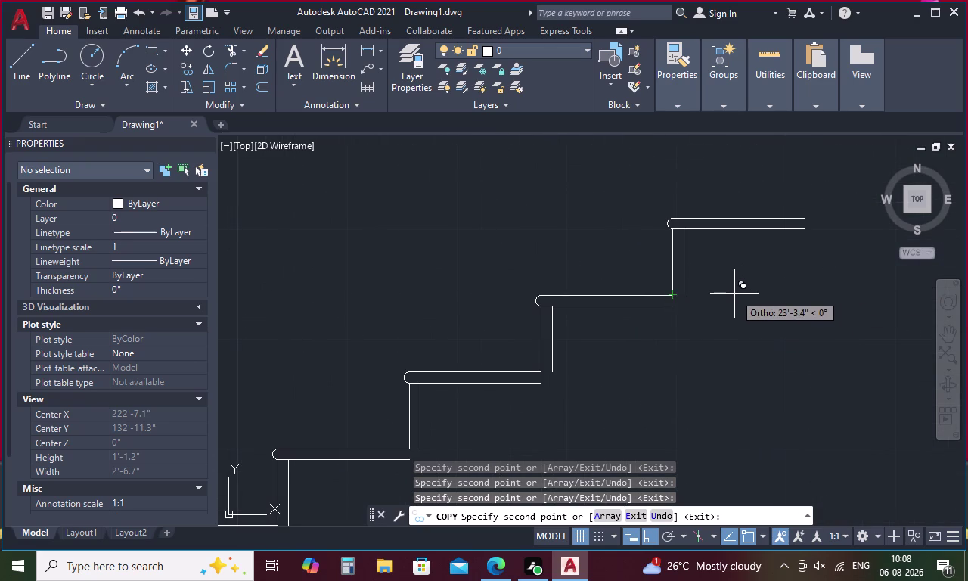
key(Escape)
scroll(down, 3)
middle_drag(625, 370, 684, 293)
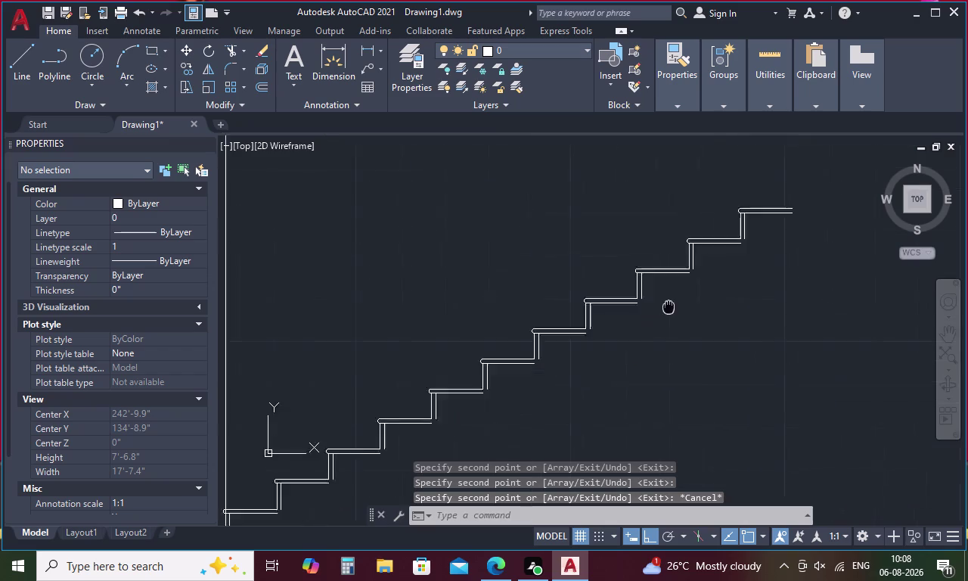
Fillet the riser-tread corners of the two lowest steps with zero radius.
middle_drag(684, 292, 711, 271)
middle_drag(511, 398, 623, 293)
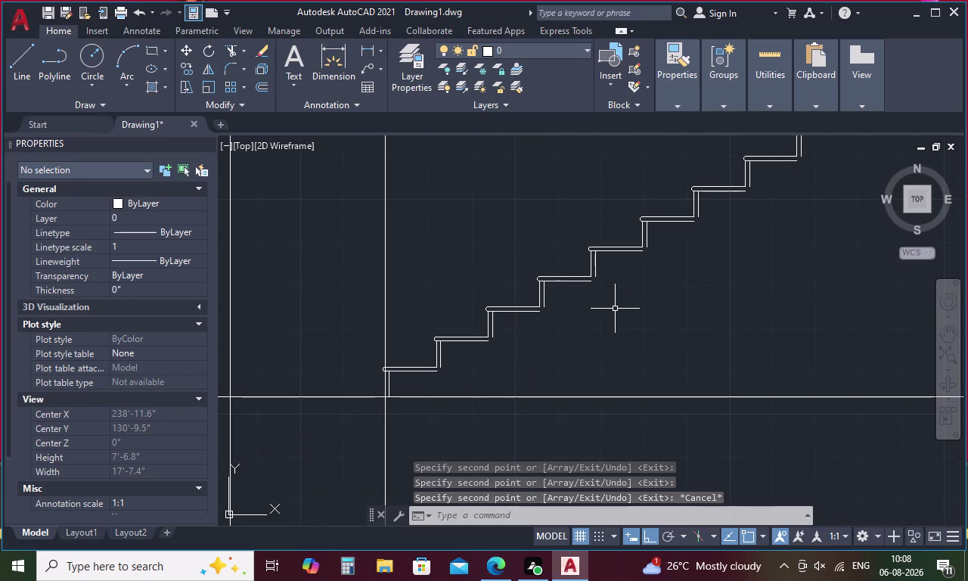
text(F)
key(space)
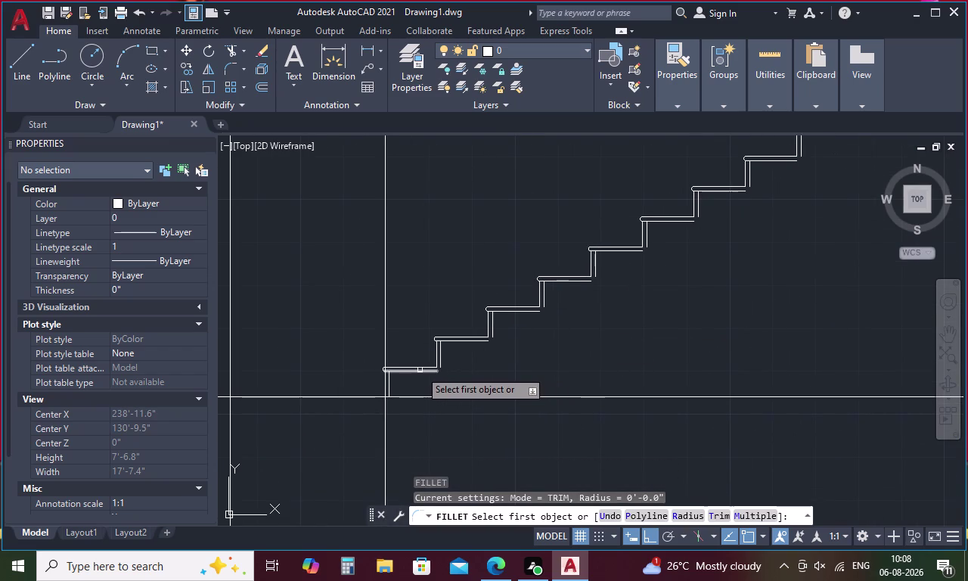
scroll(up, 3)
click(440, 368)
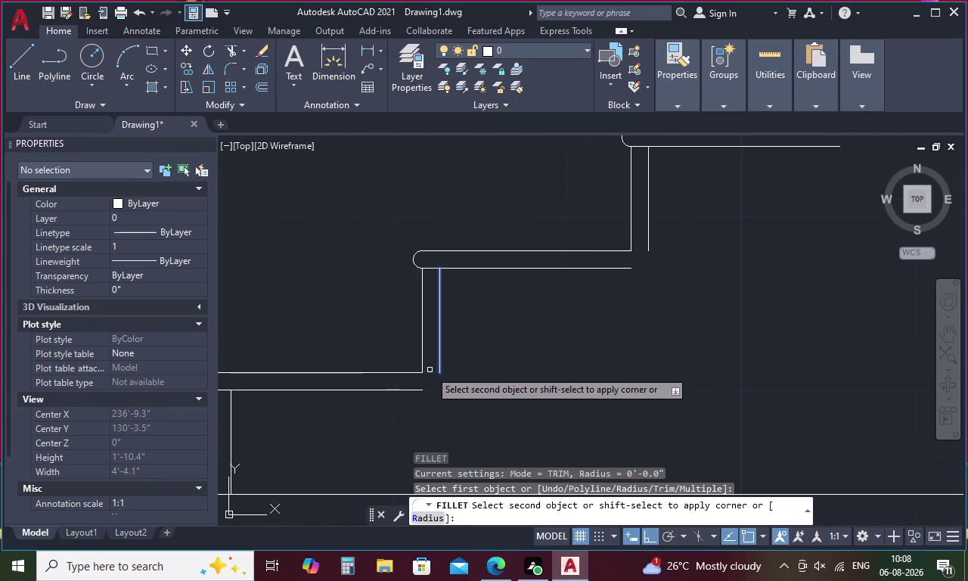
click(408, 391)
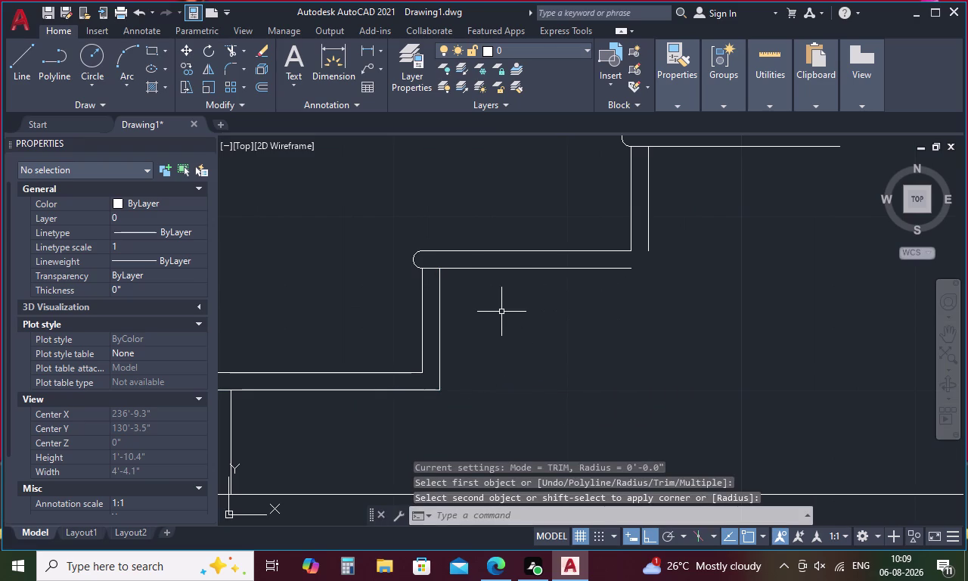
key(space)
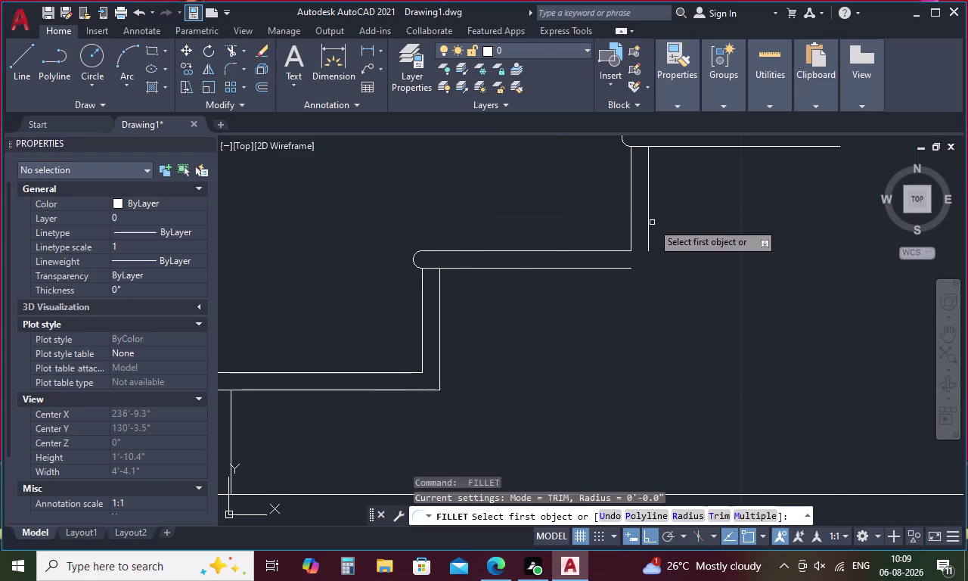
click(648, 234)
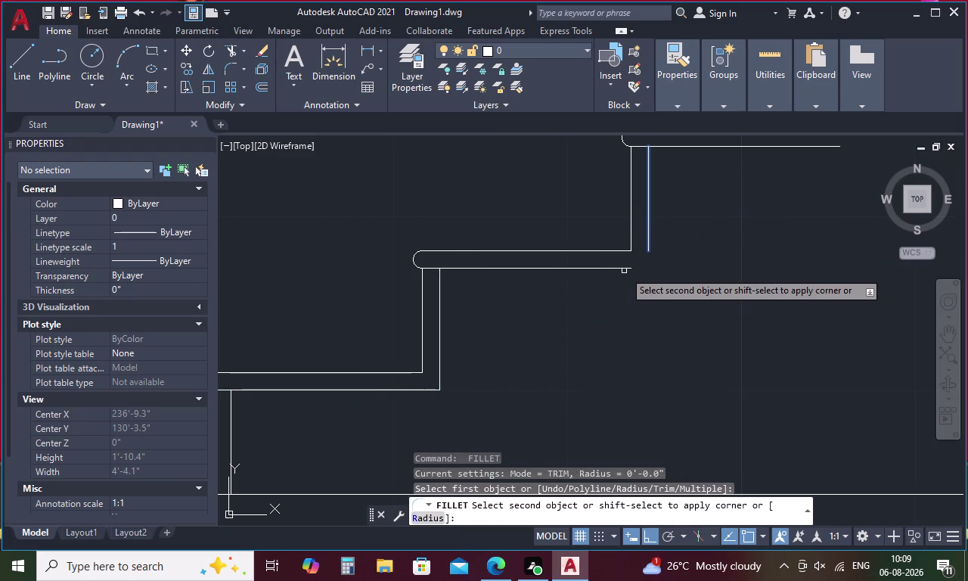
click(627, 268)
middle_drag(661, 268, 655, 275)
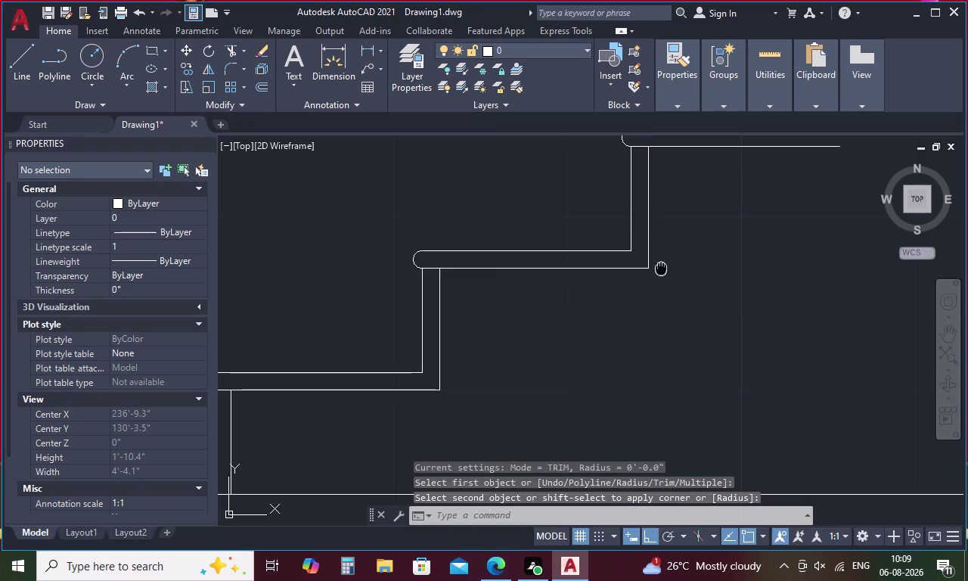
middle_drag(656, 274, 437, 426)
Fillet the next three riser-tread corners moving up the stair.
key(space)
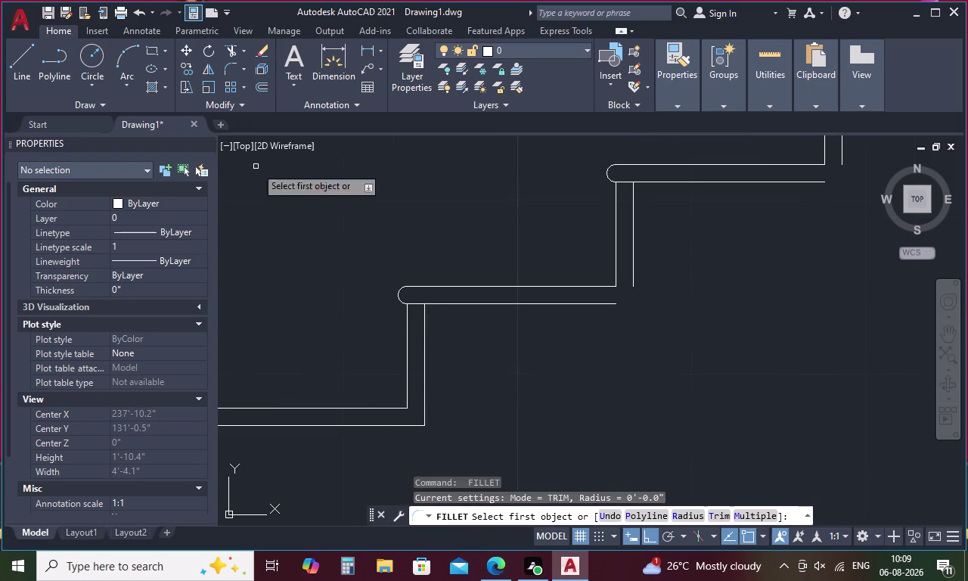
click(631, 248)
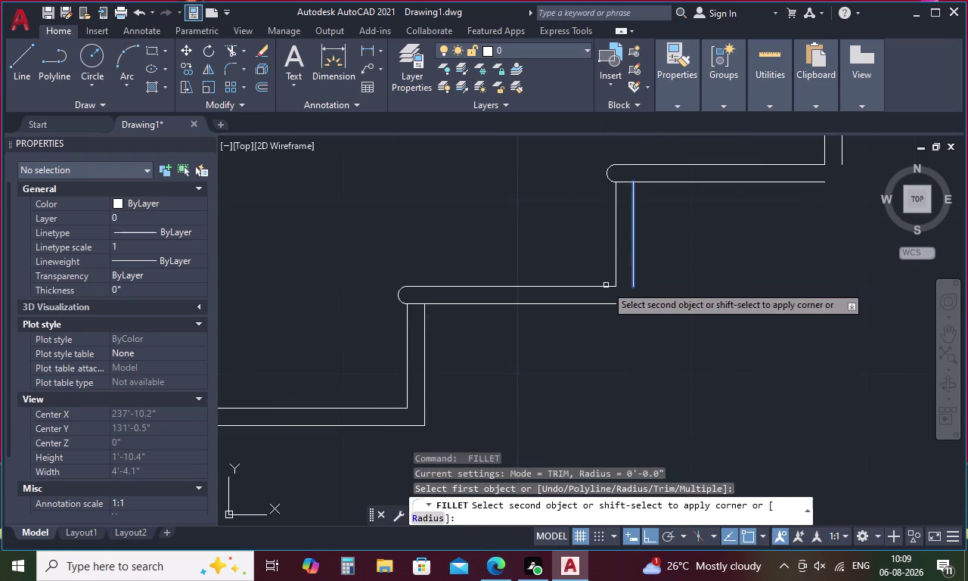
click(595, 304)
middle_drag(744, 225, 542, 344)
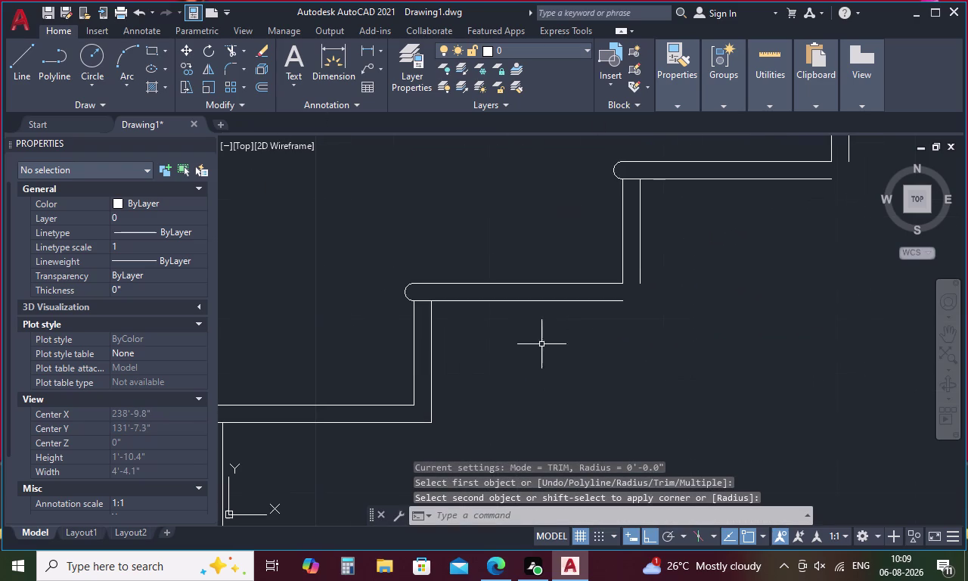
key(space)
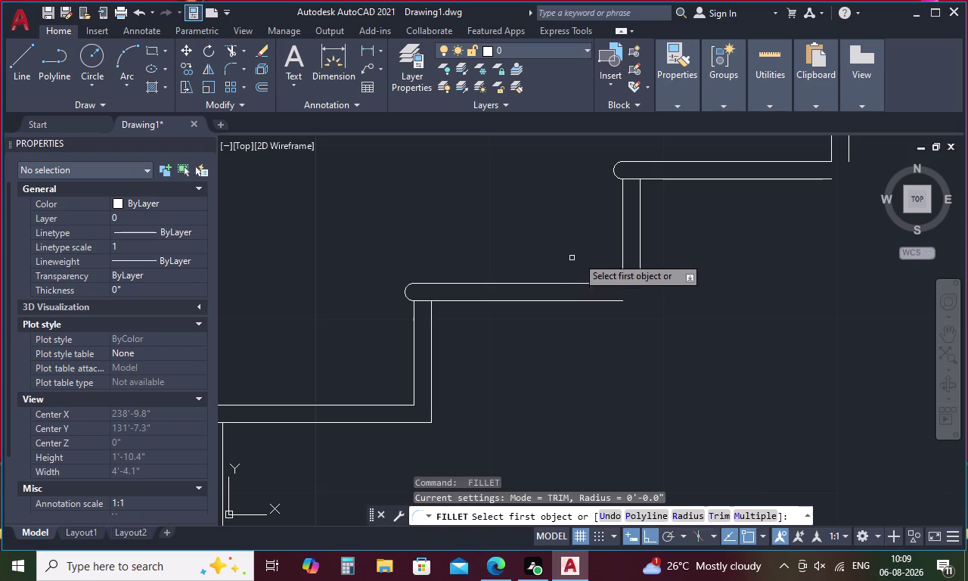
click(639, 269)
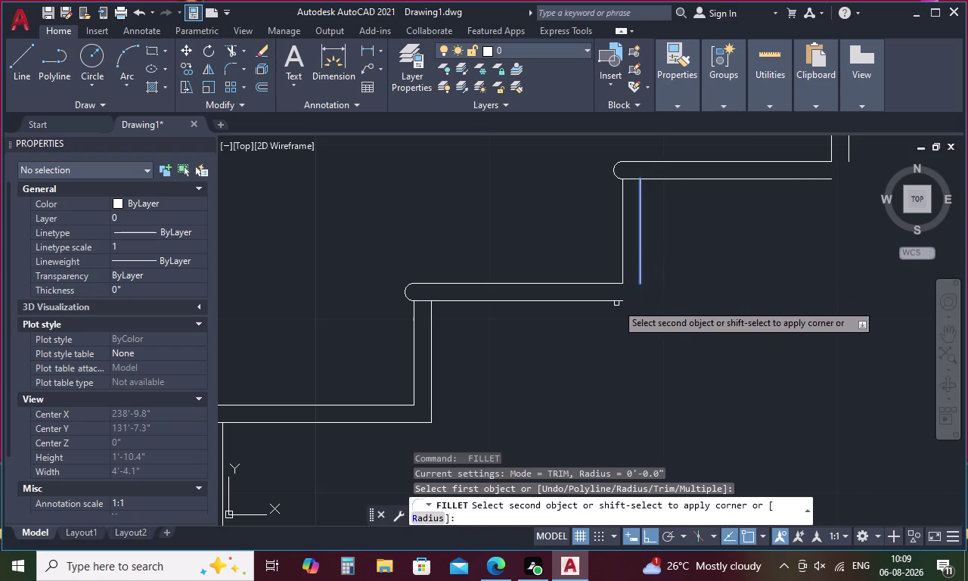
click(619, 301)
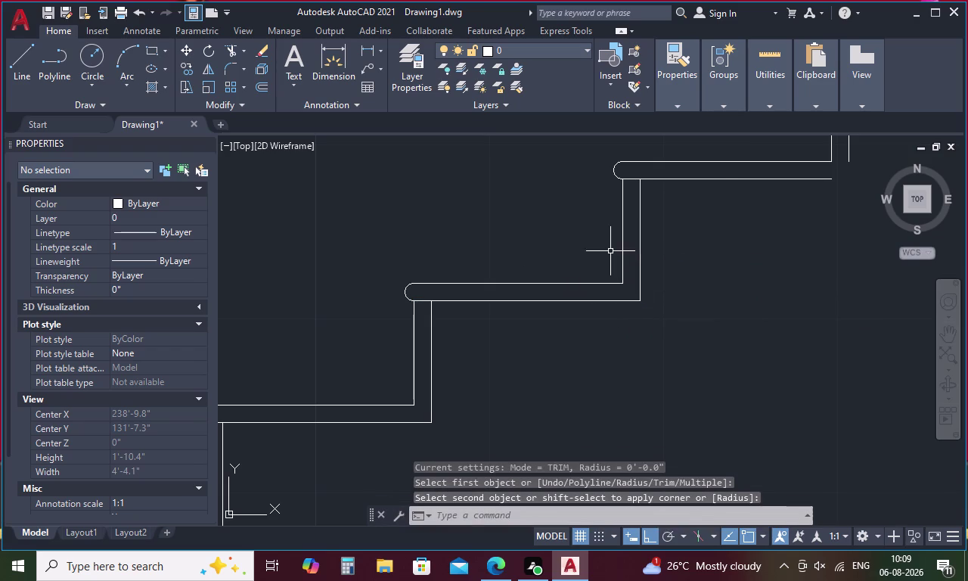
key(space)
middle_drag(739, 221, 579, 354)
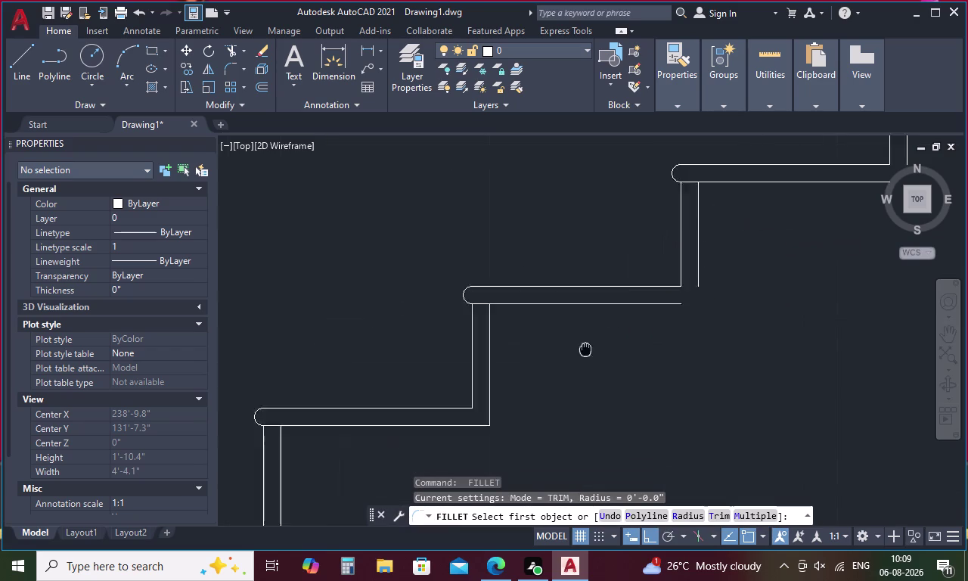
middle_drag(579, 354, 555, 374)
click(664, 307)
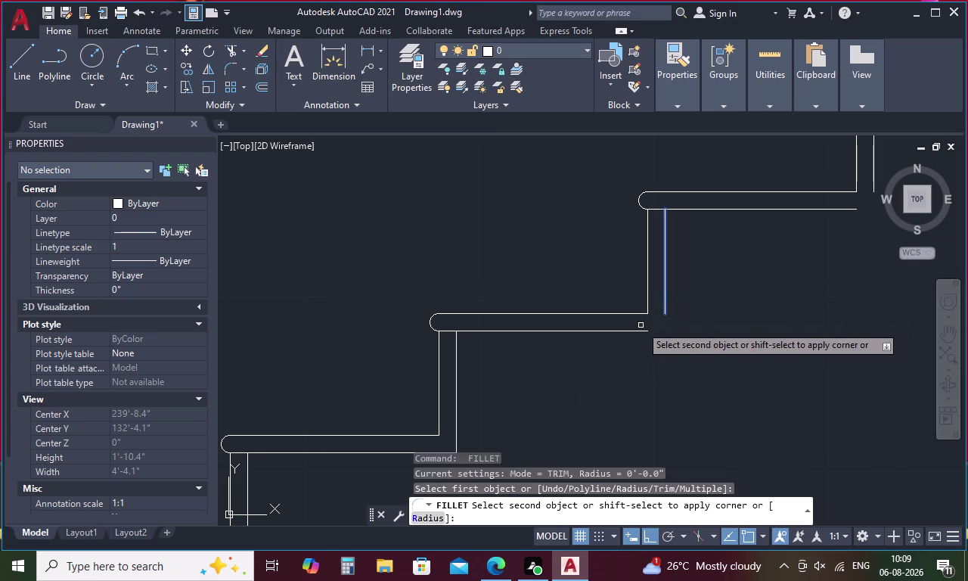
click(639, 333)
middle_drag(708, 278, 610, 336)
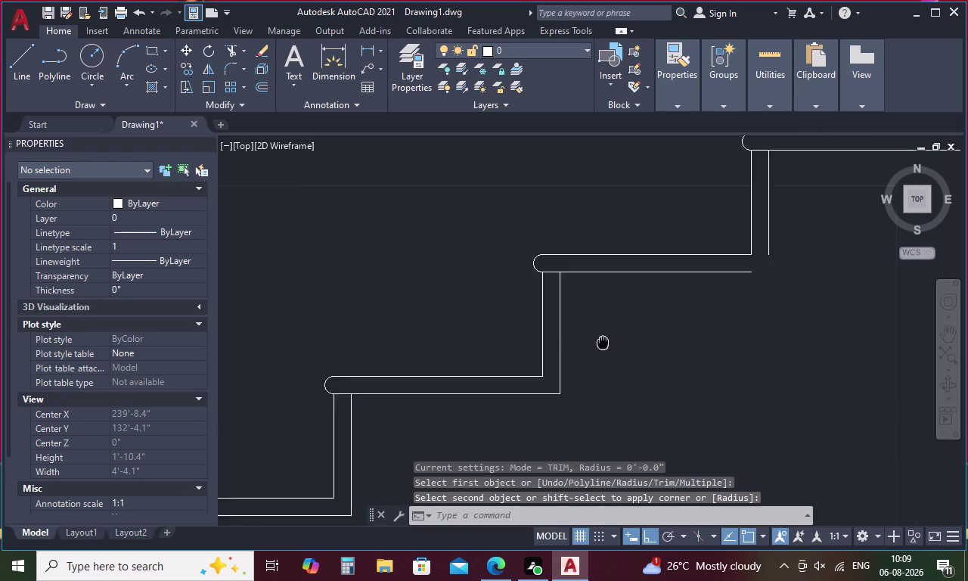
middle_drag(610, 336, 521, 395)
Close three more riser-tread corners with zero-radius fillets higher up the stair.
key(space)
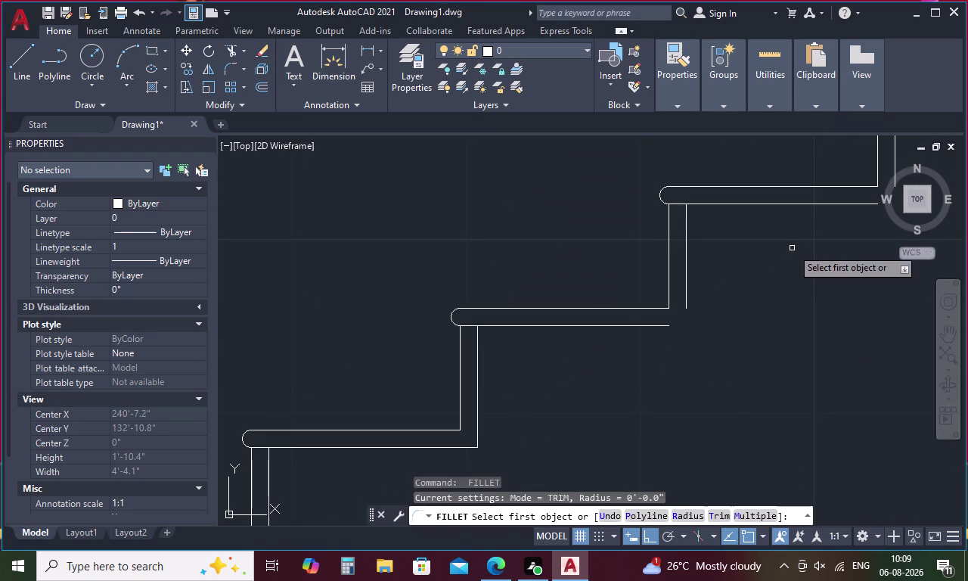
click(686, 284)
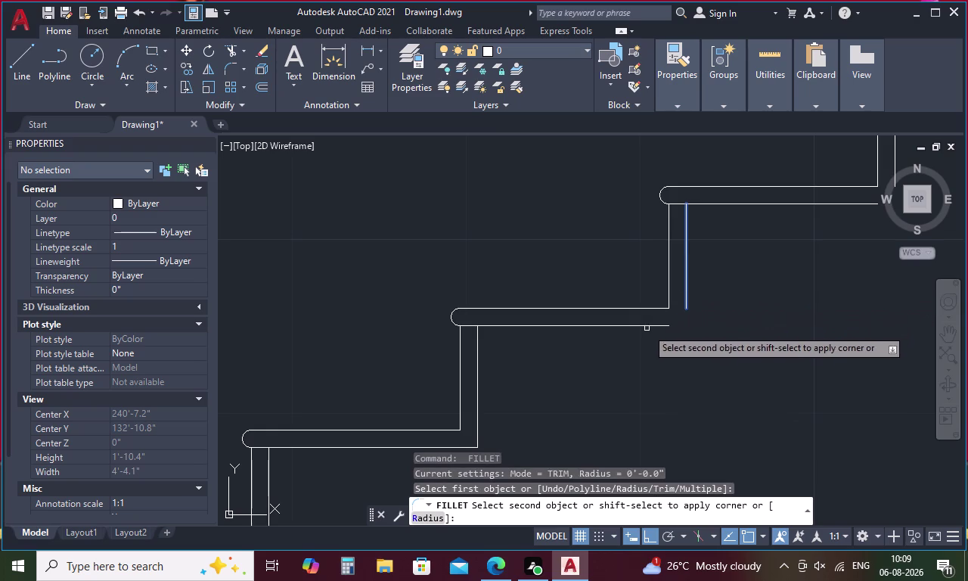
click(646, 327)
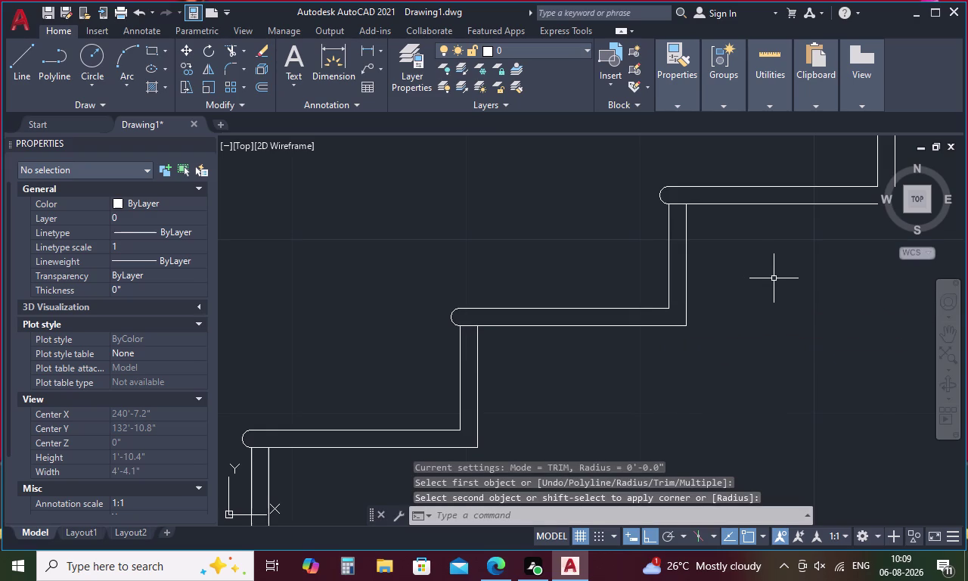
middle_drag(739, 299, 477, 391)
key(space)
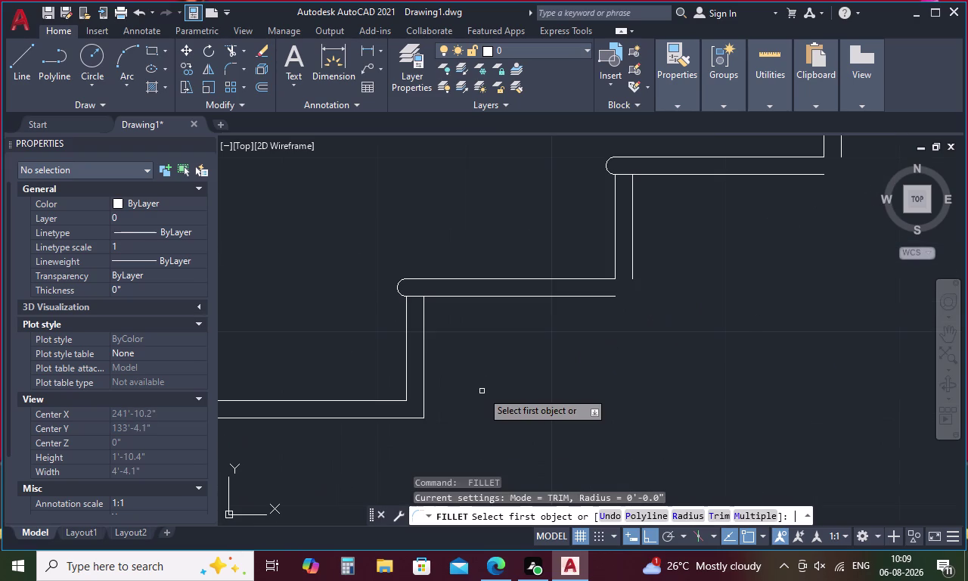
click(632, 252)
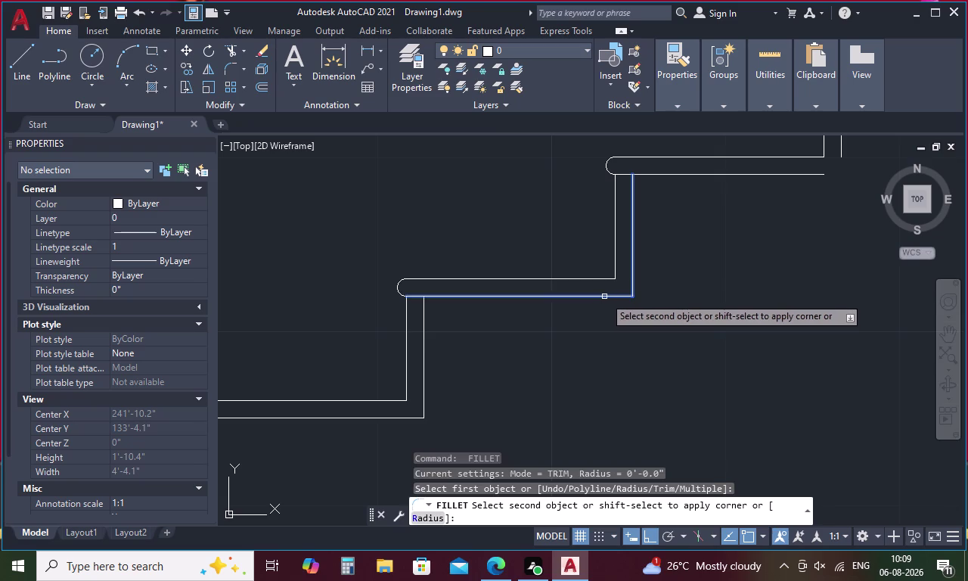
click(605, 296)
middle_drag(755, 262, 591, 361)
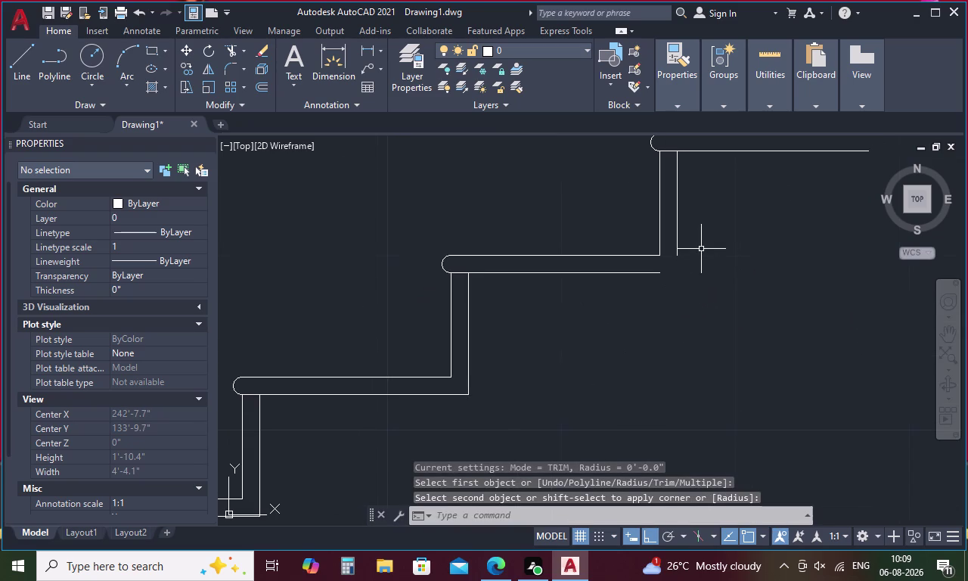
key(space)
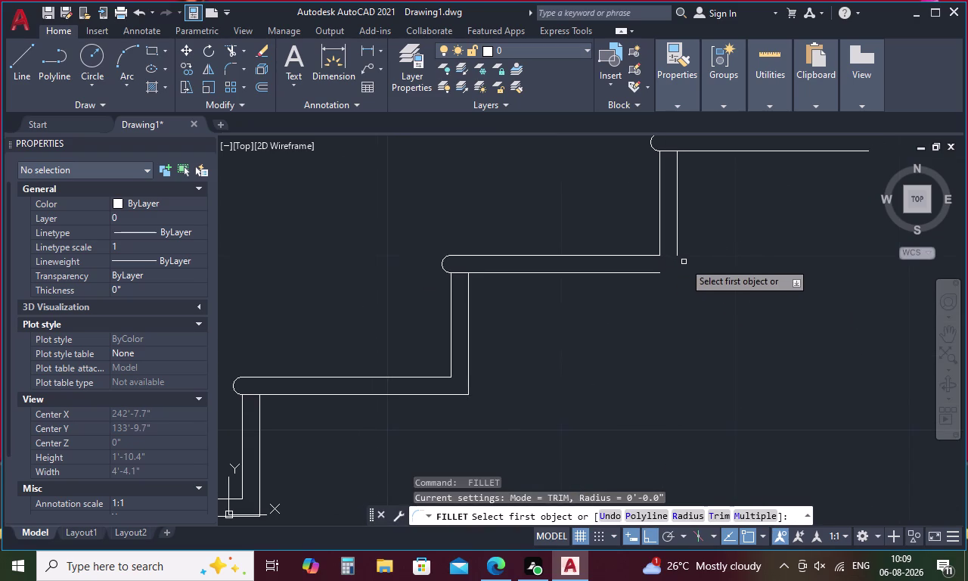
click(677, 221)
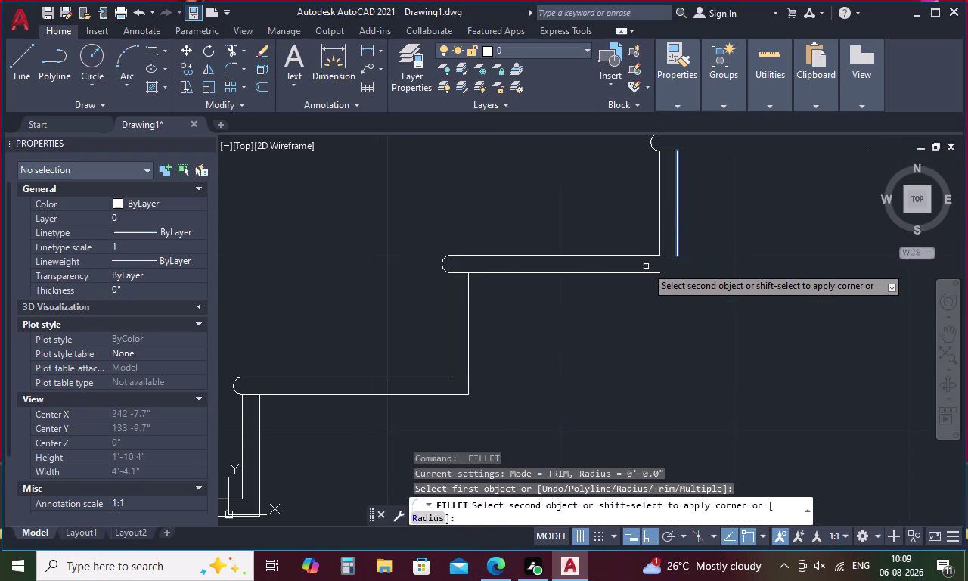
click(642, 271)
middle_drag(755, 243, 581, 355)
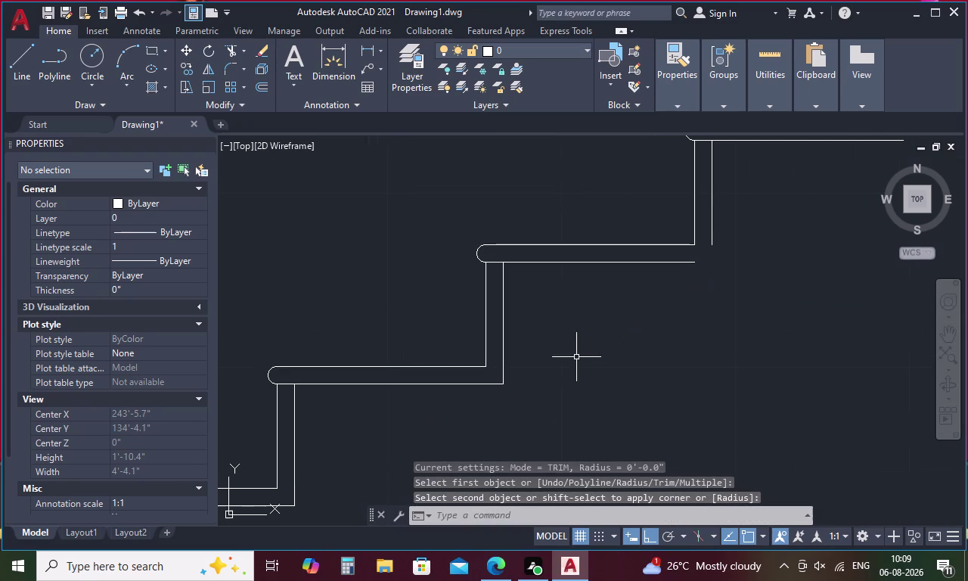
Fillet the top two step corners, then review the stair and cancel the command.
key(space)
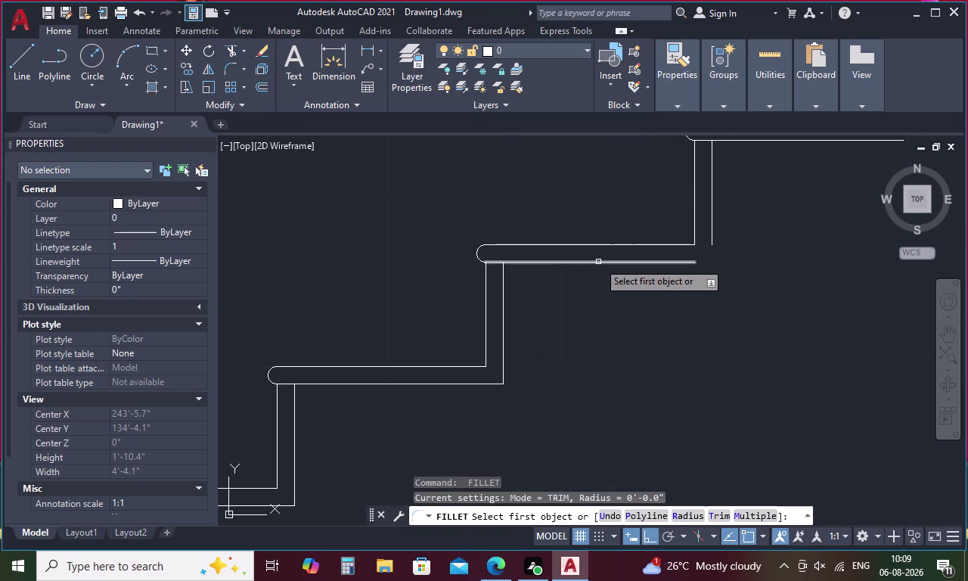
click(598, 262)
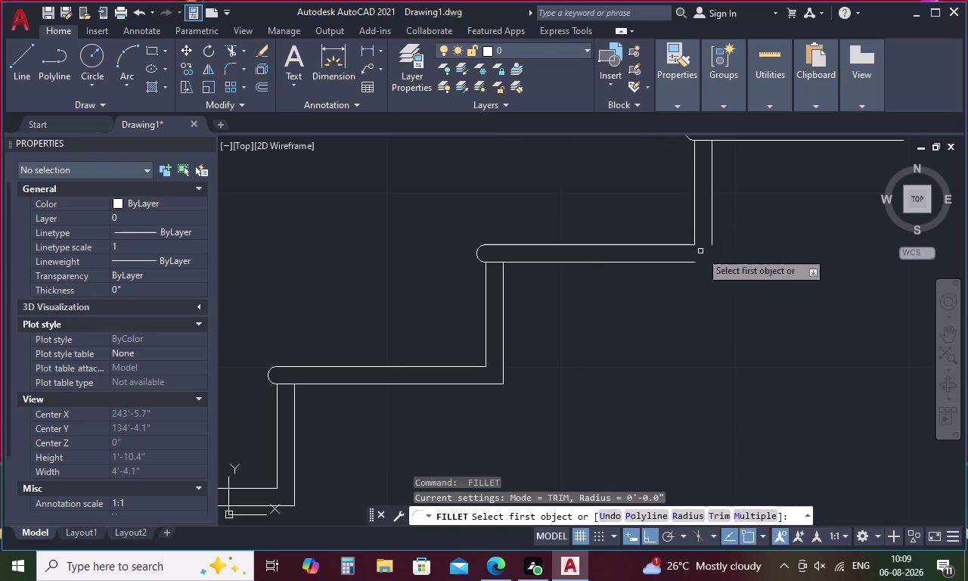
click(682, 263)
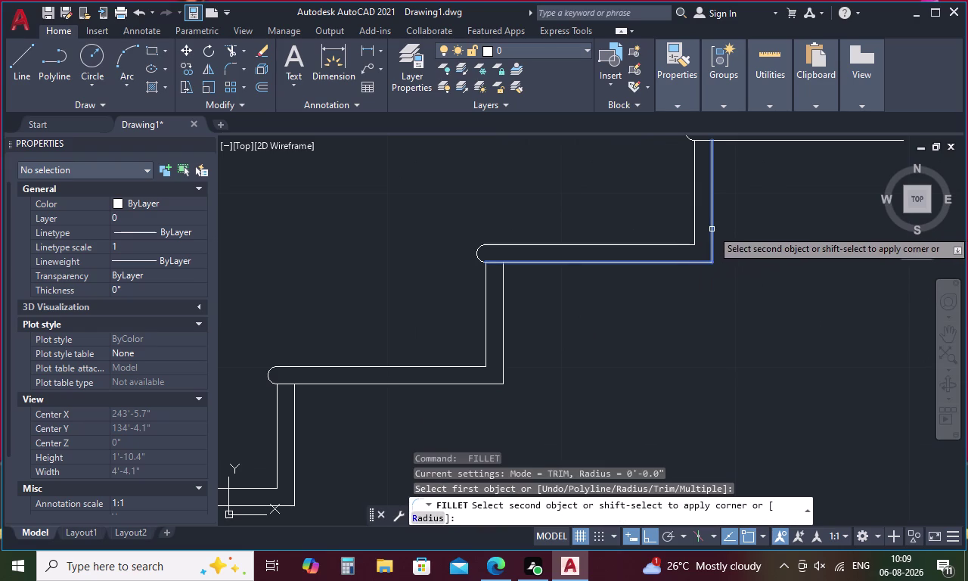
click(712, 229)
middle_drag(757, 214, 563, 380)
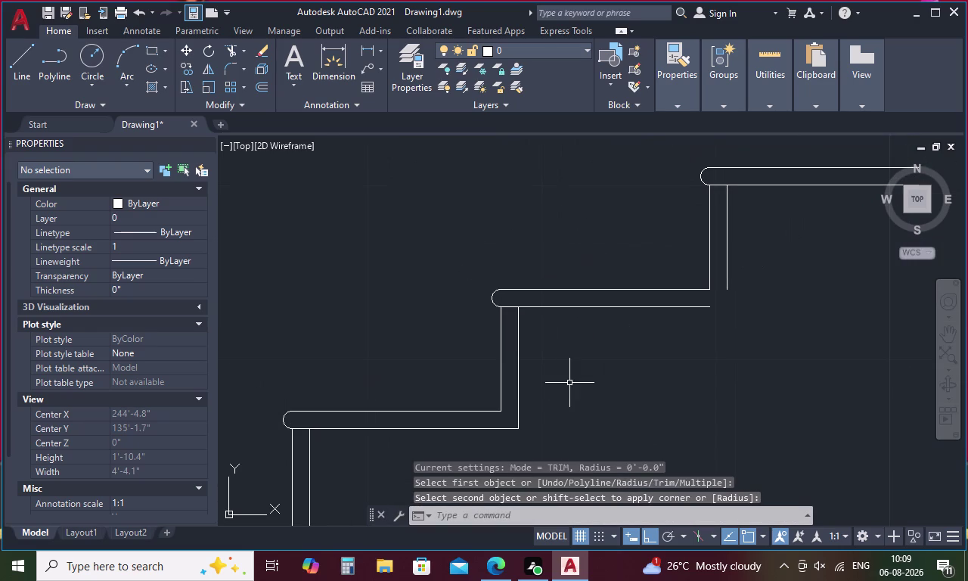
key(space)
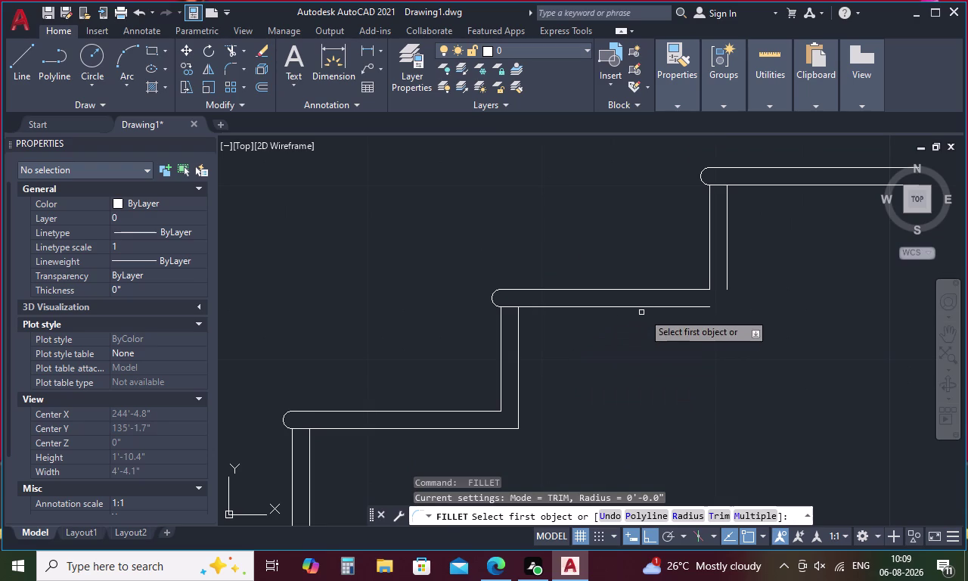
click(652, 308)
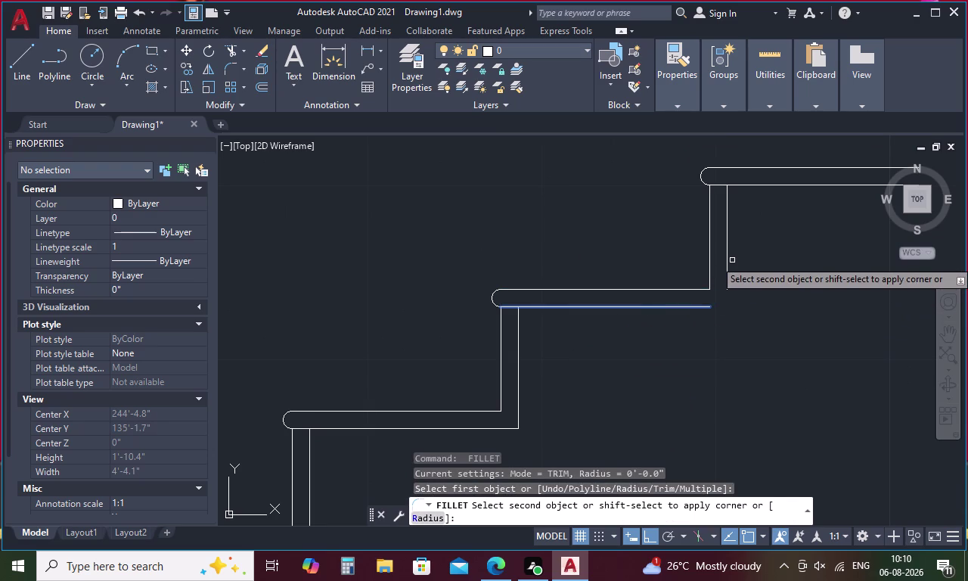
click(727, 248)
scroll(down, 3)
middle_drag(754, 241, 576, 316)
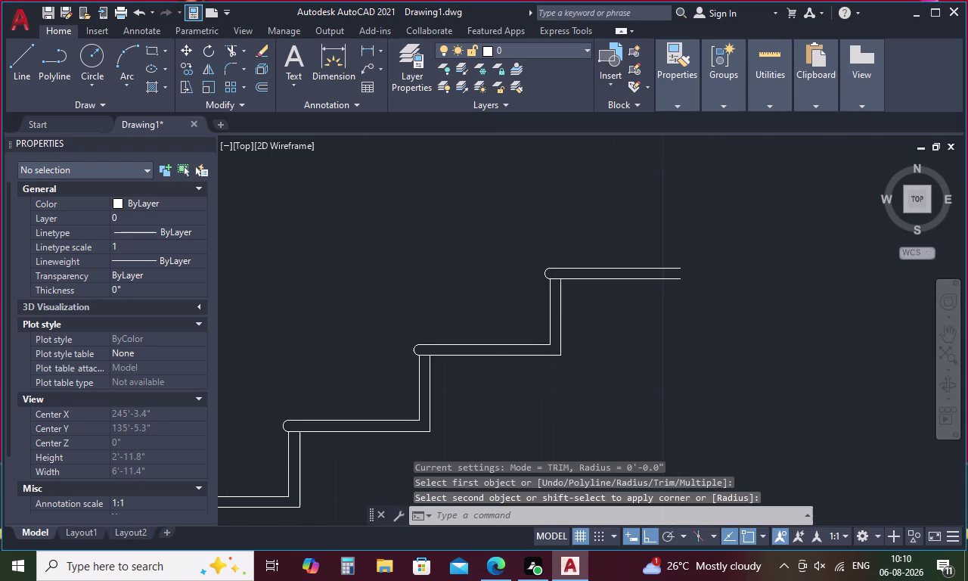
scroll(down, 3)
middle_drag(527, 334, 825, 230)
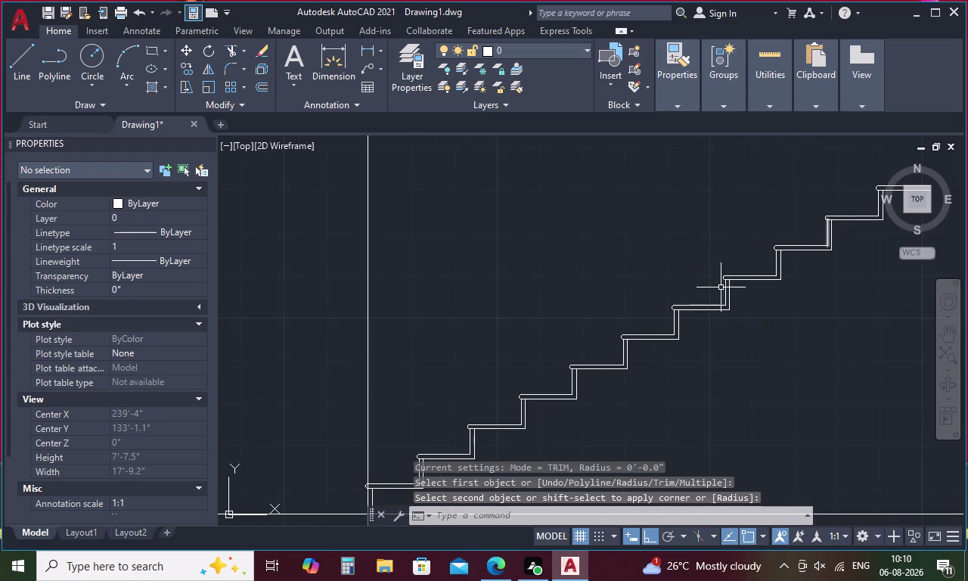
middle_drag(588, 368, 586, 244)
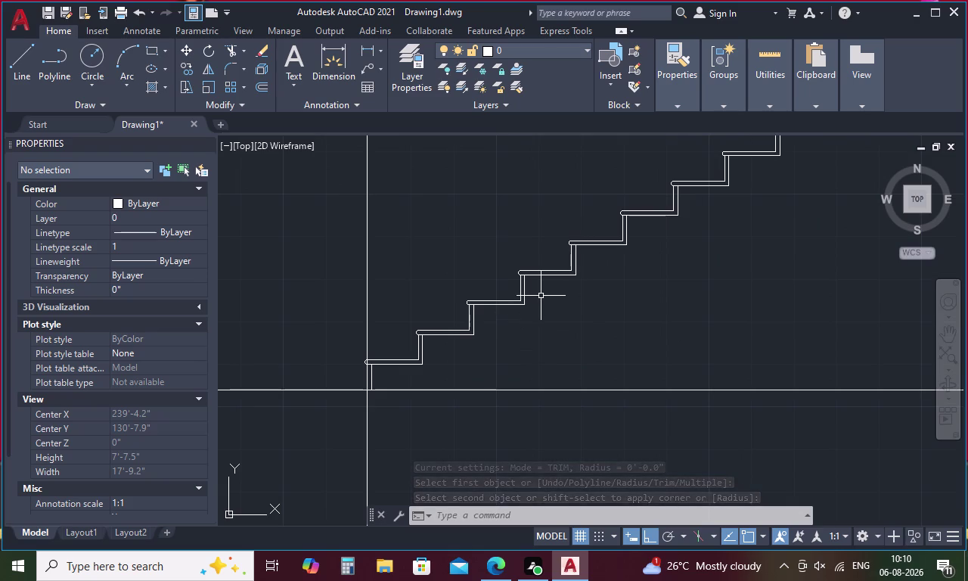
key(Escape)
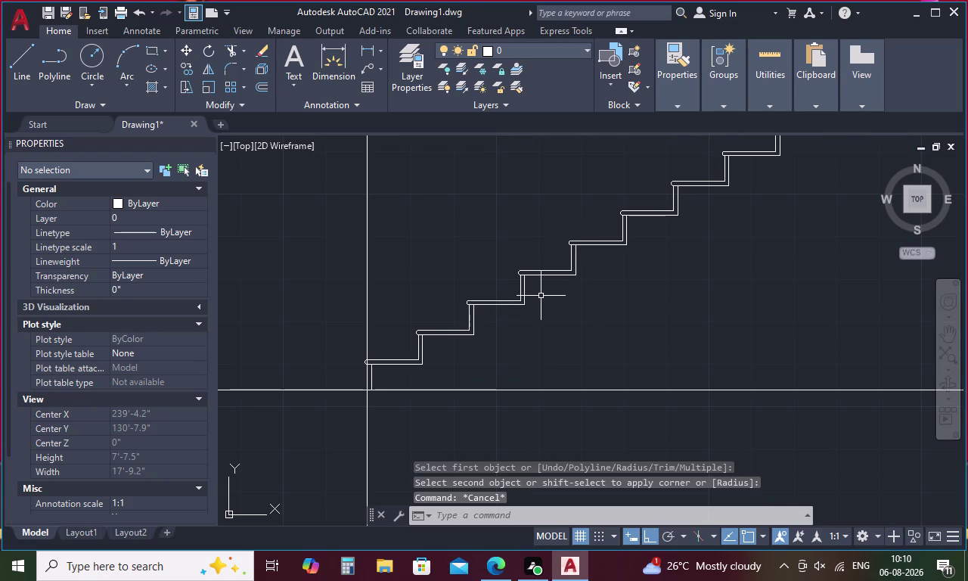
scroll(down, 3)
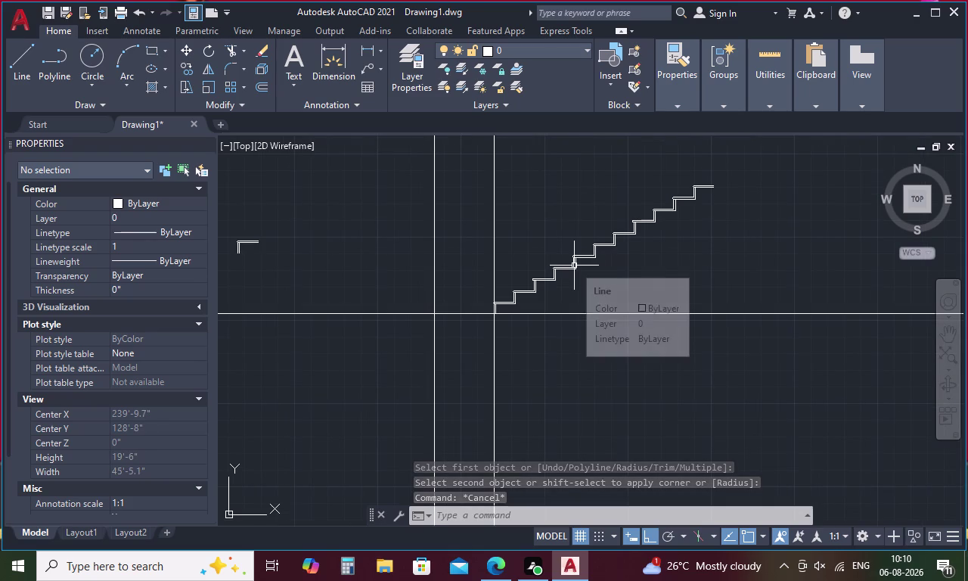
scroll(up, 3)
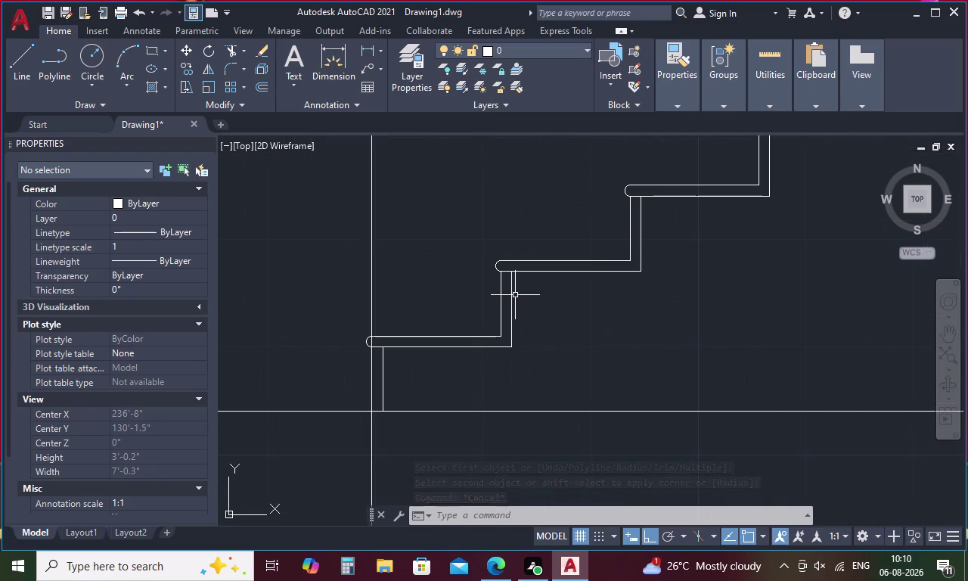
Extend the four lowest riser lines up to their treads using EX.
text(EX)
key(space)
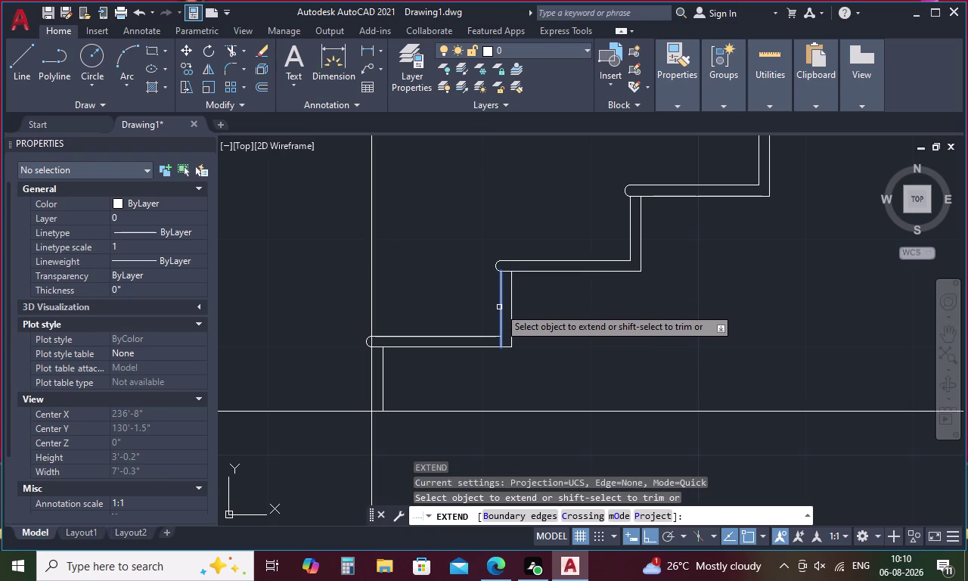
click(499, 307)
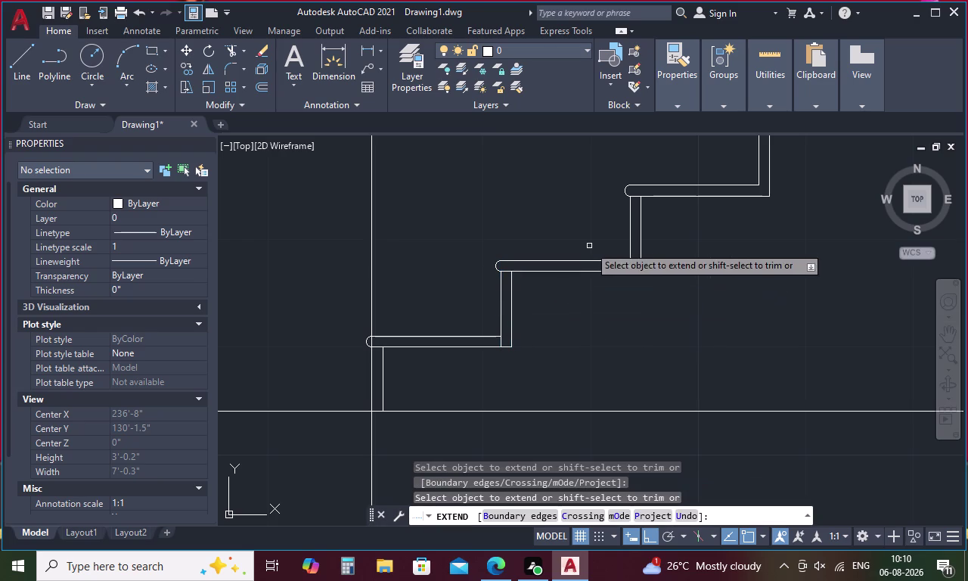
click(628, 249)
middle_drag(697, 216, 528, 368)
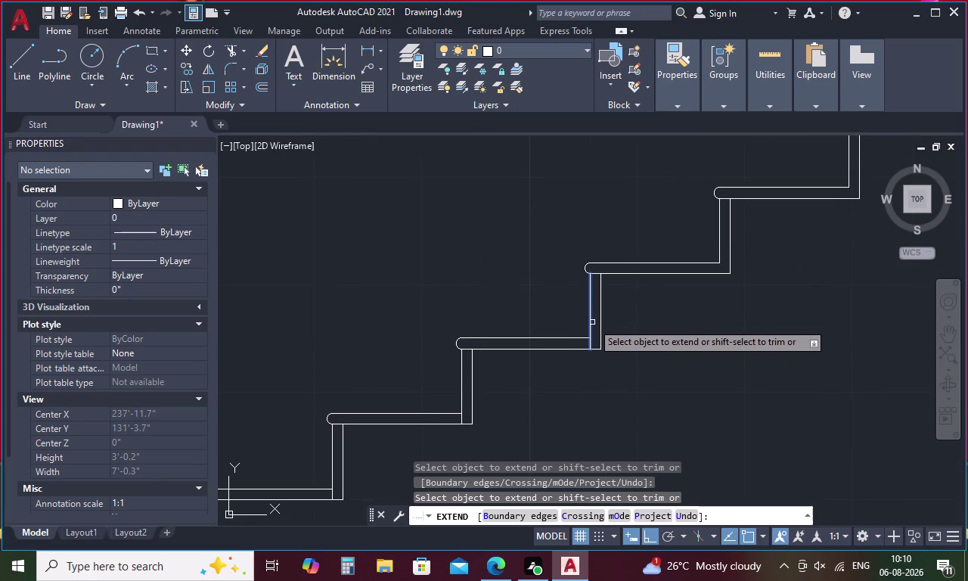
click(592, 322)
click(718, 248)
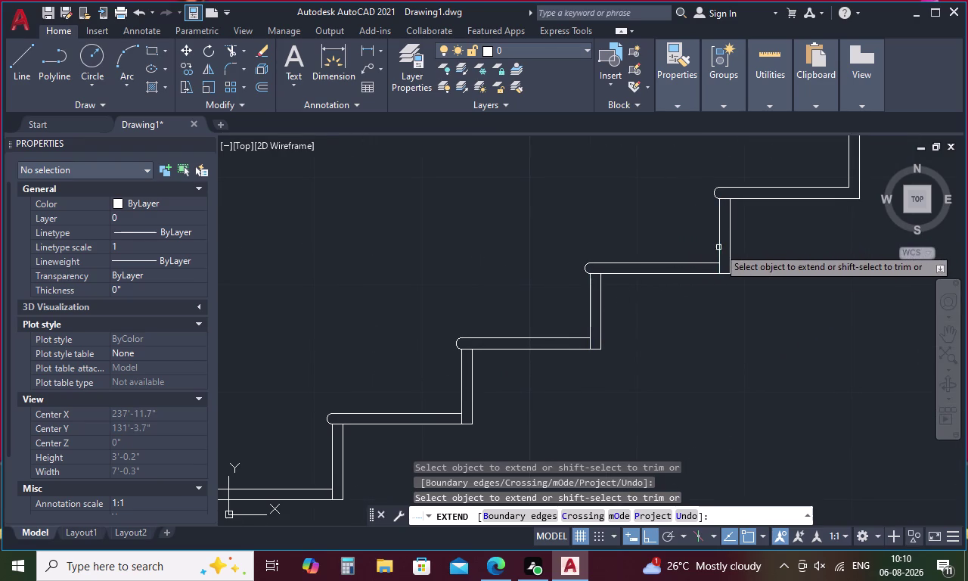
Extend the six upper riser lines to their treads and end the command.
middle_drag(813, 230, 672, 332)
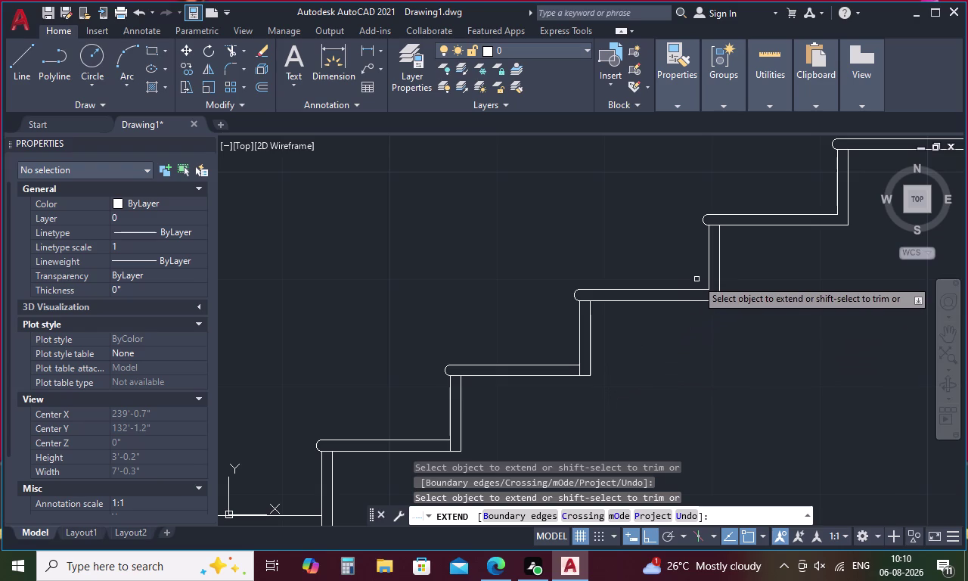
click(709, 274)
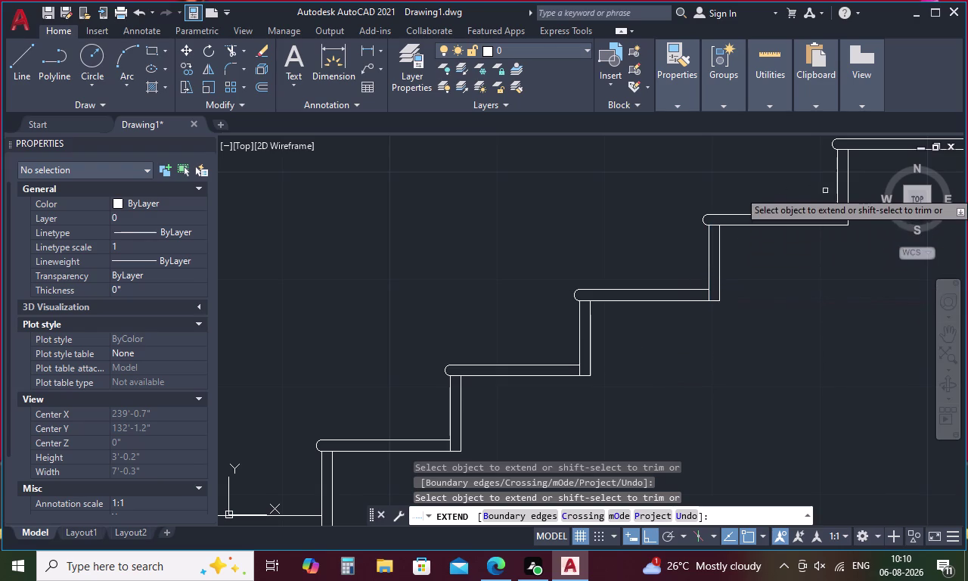
click(836, 206)
middle_drag(798, 189, 658, 268)
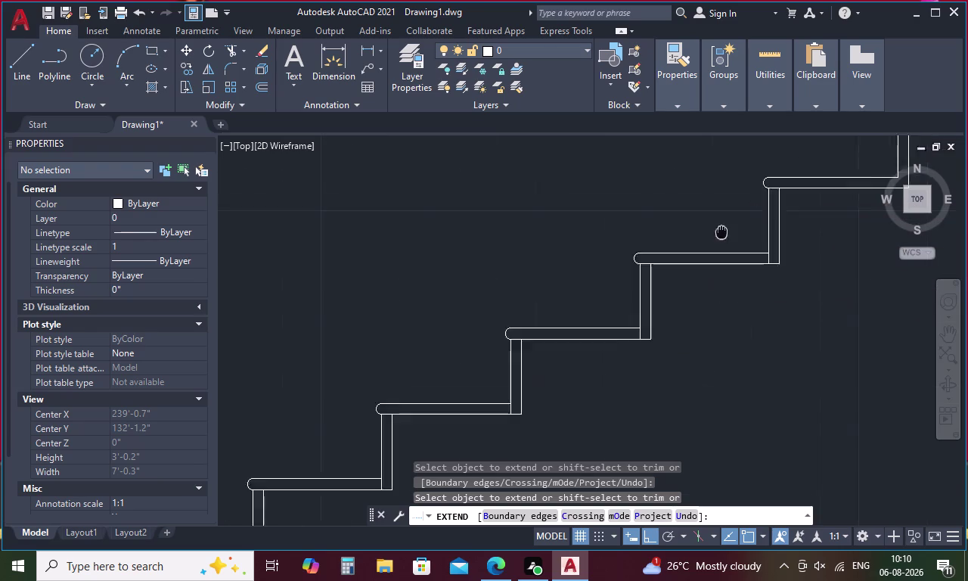
middle_drag(658, 268, 463, 373)
click(631, 311)
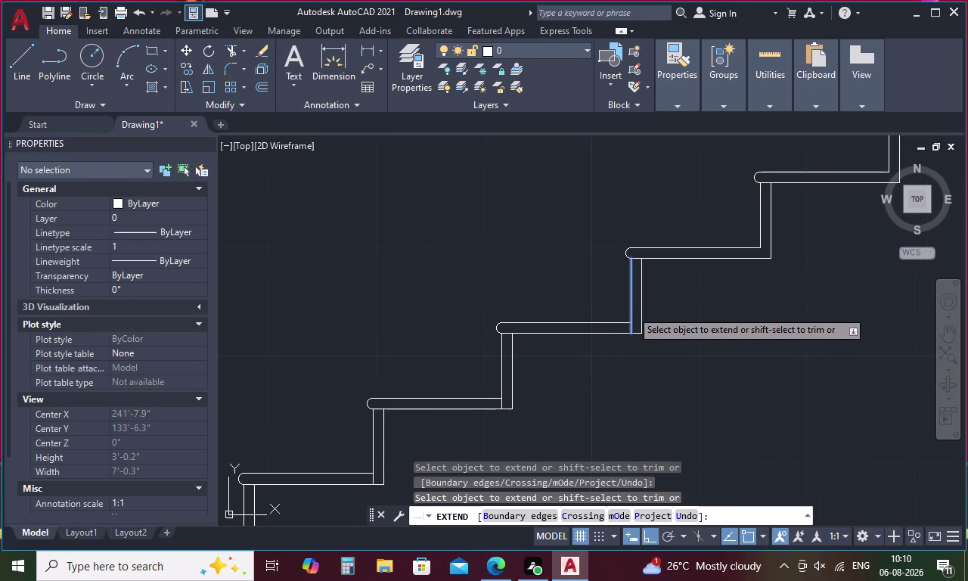
click(760, 245)
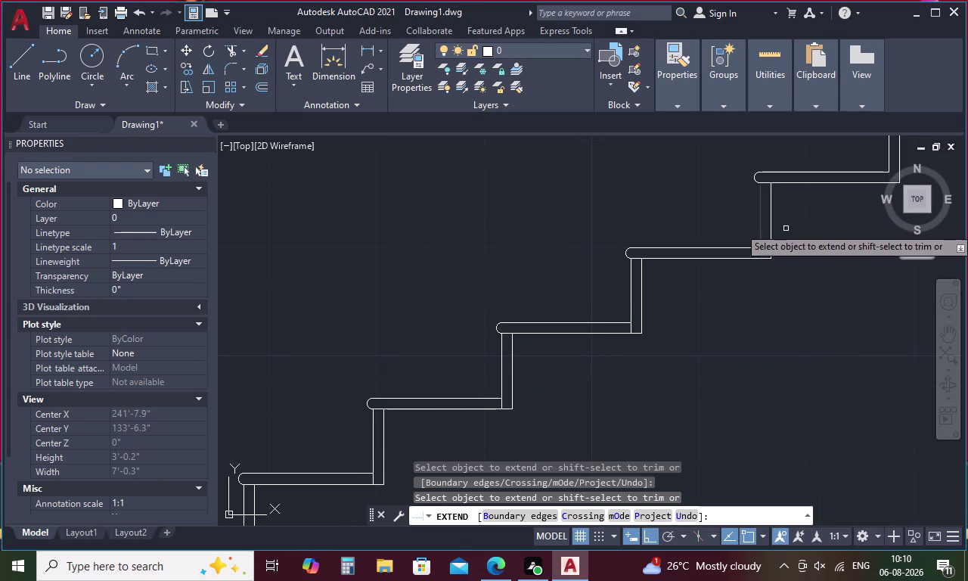
middle_drag(801, 223, 452, 414)
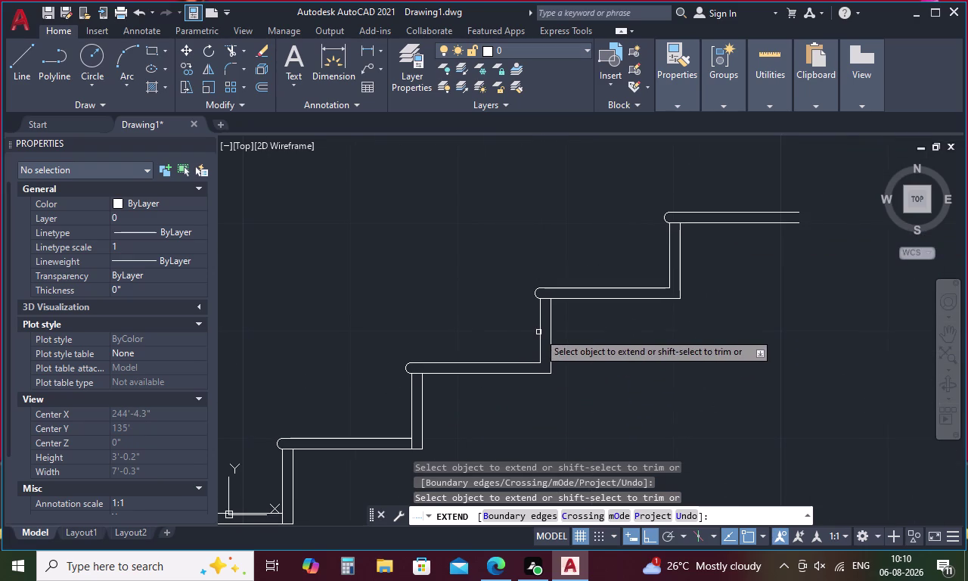
click(538, 332)
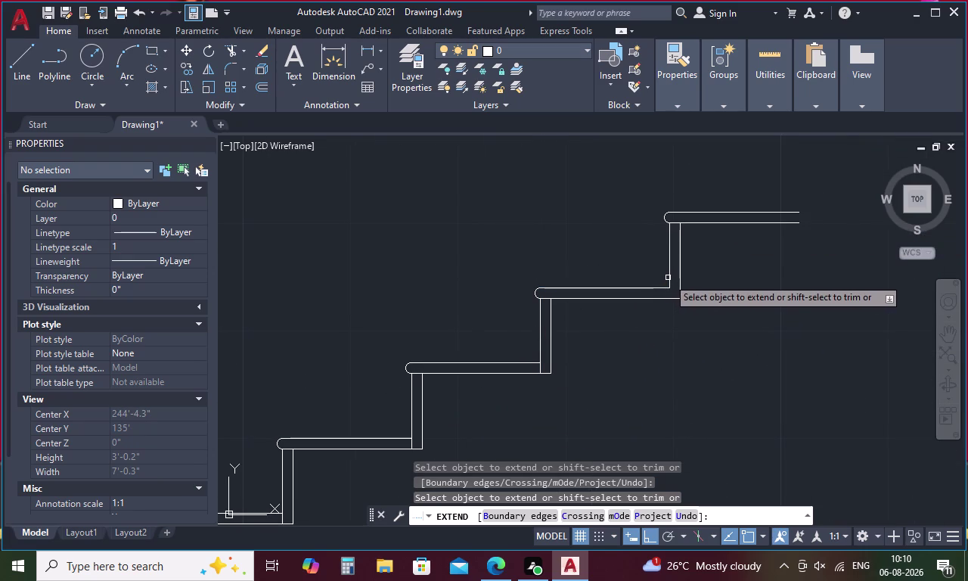
click(669, 277)
scroll(down, 3)
scroll(down, 3)
key(Escape)
key(grave)
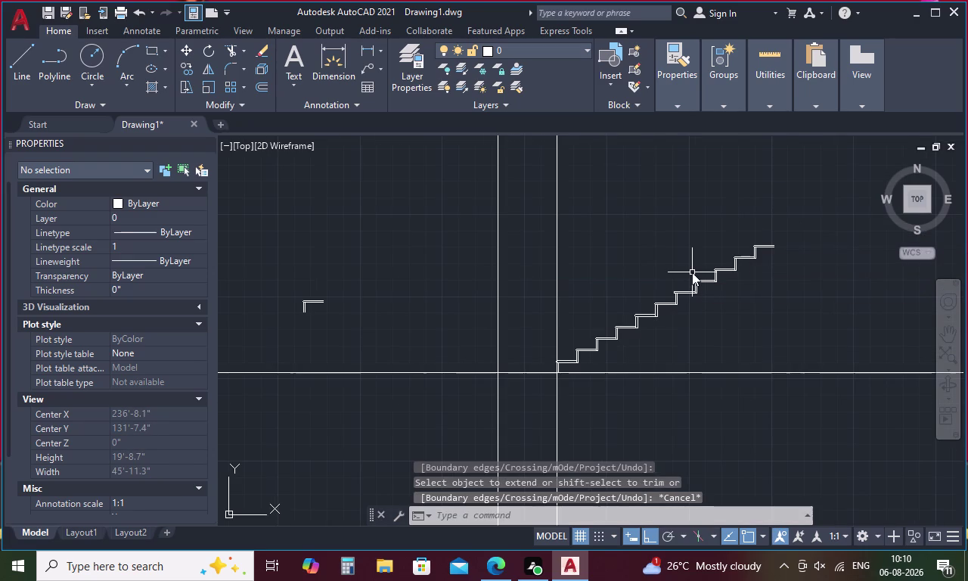
Place vertical xlines through a stair plan edge and its corner.
key(x)
text(L)
key(space)
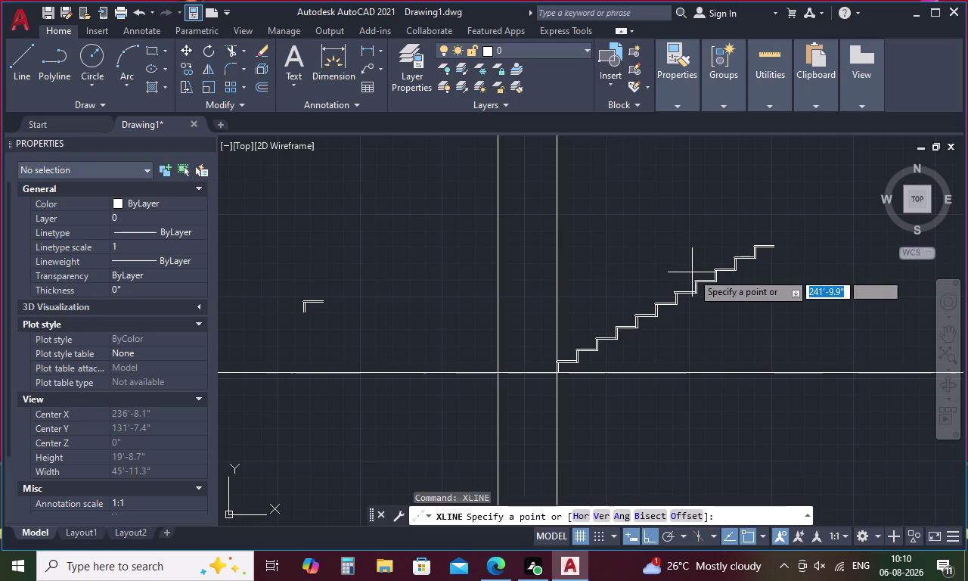
scroll(down, 3)
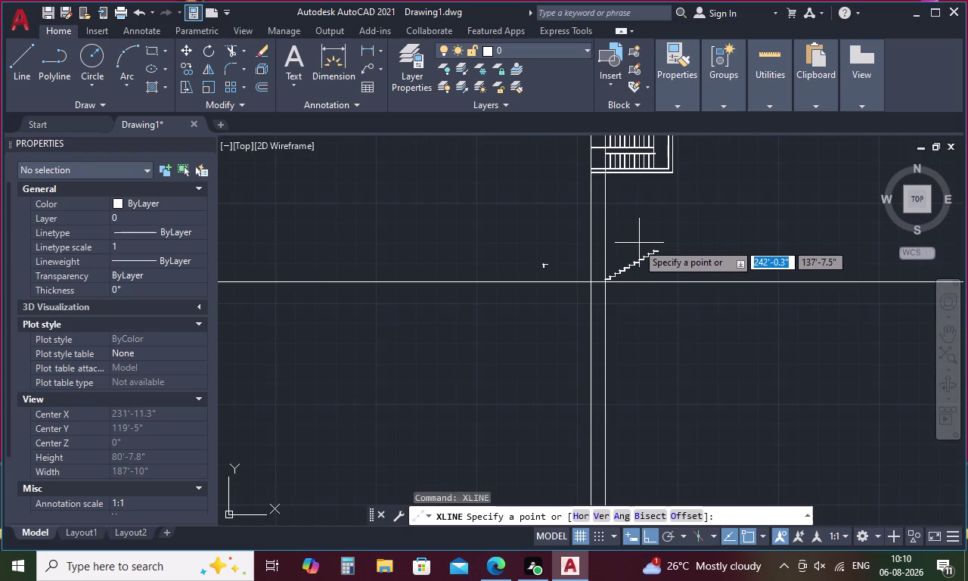
text(V)
key(space)
middle_drag(676, 227, 653, 302)
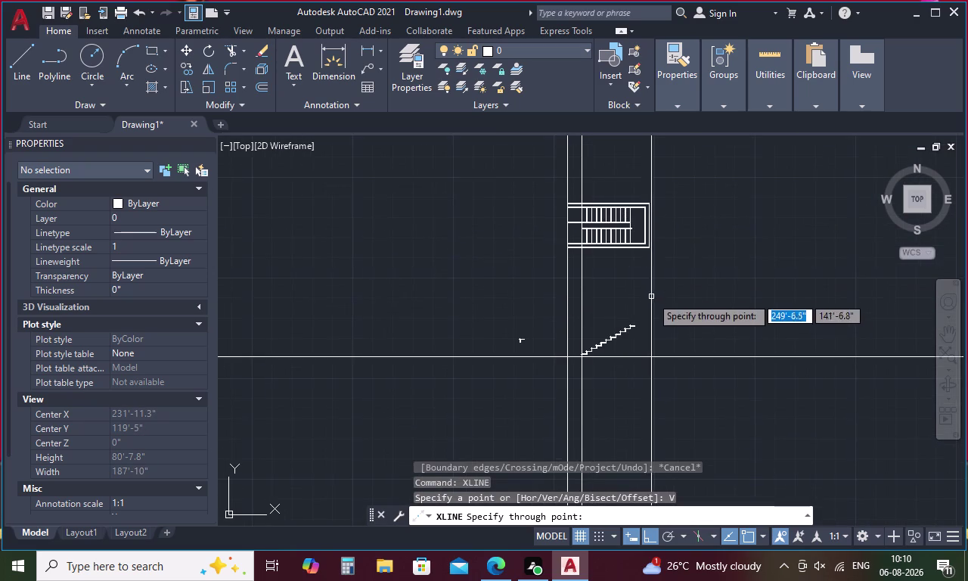
scroll(up, 3)
scroll(up, 3)
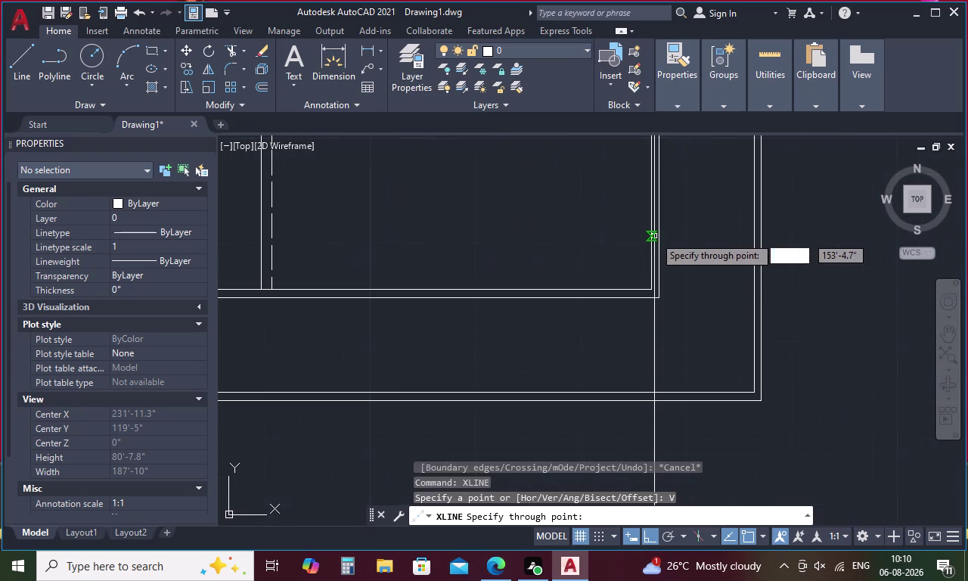
click(652, 290)
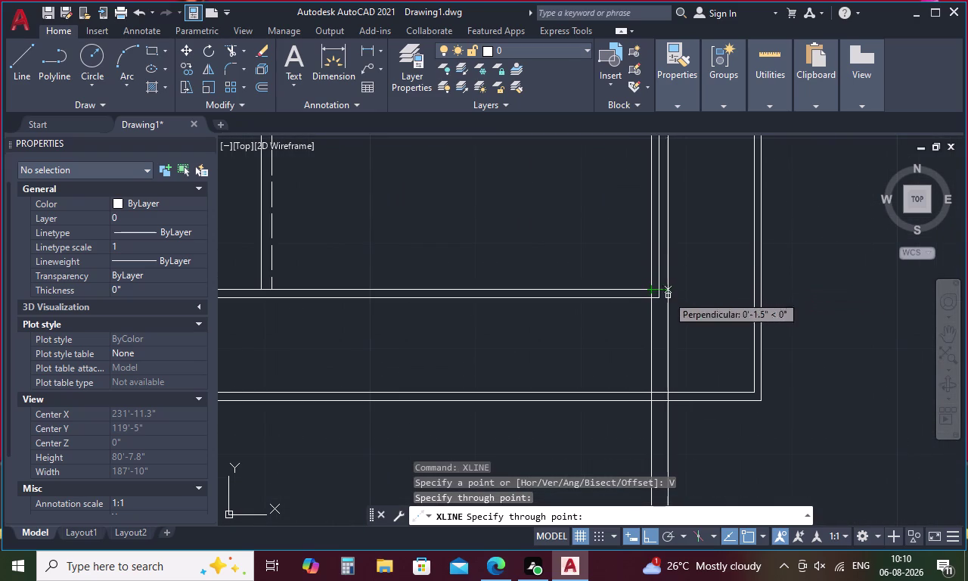
click(662, 300)
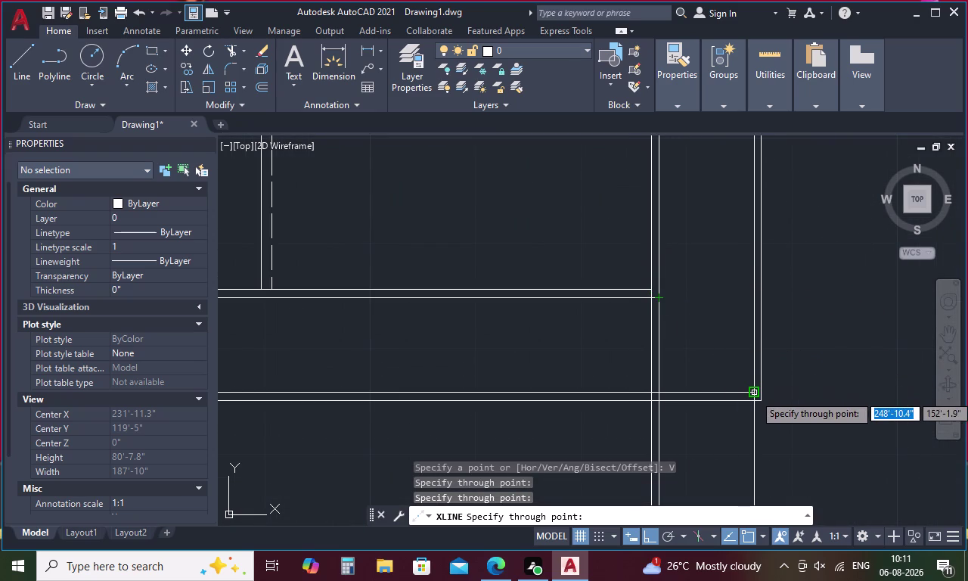
Add two vertical xlines through the outer plan edges, then stop and recentre the elevation.
scroll(up, 3)
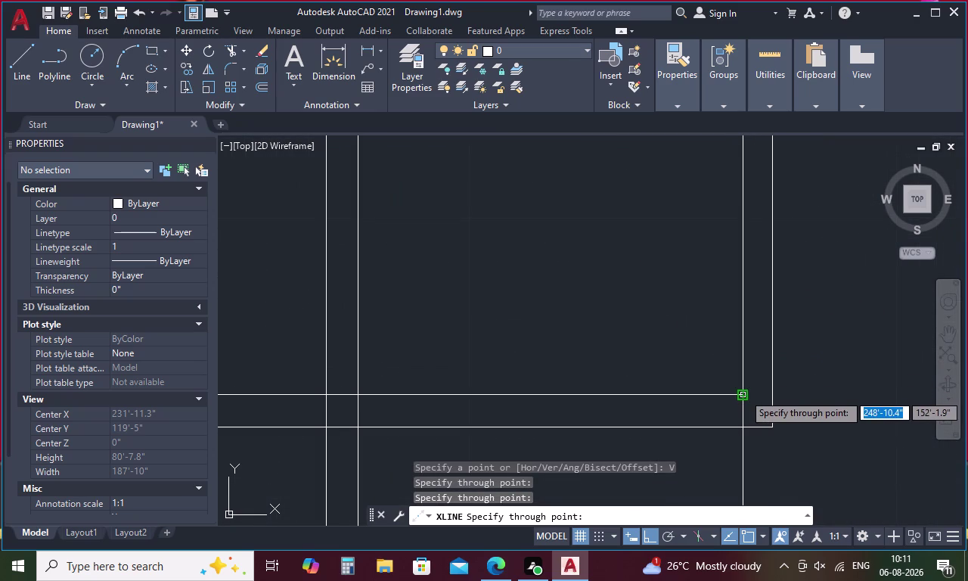
click(744, 394)
click(773, 428)
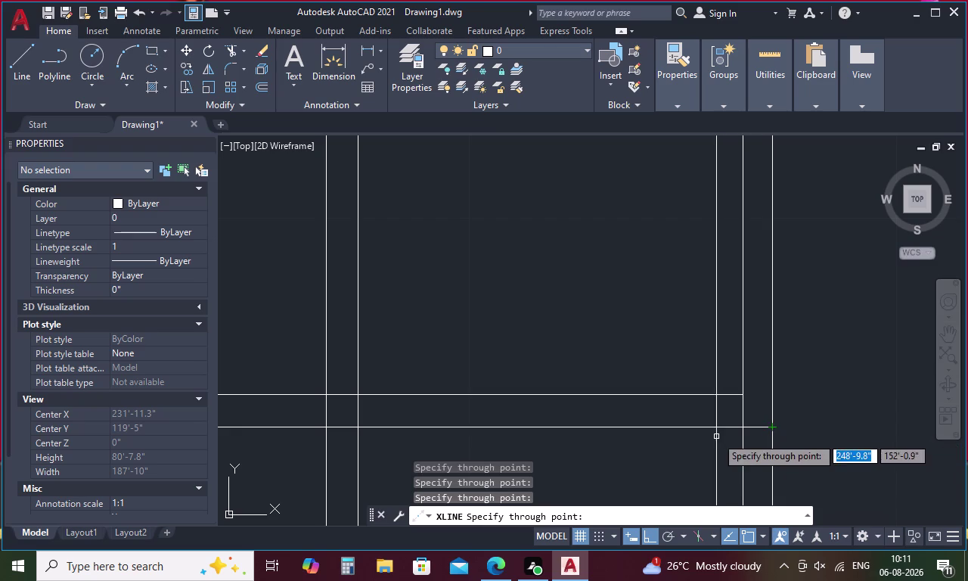
scroll(down, 3)
middle_drag(683, 448, 671, 262)
scroll(down, 3)
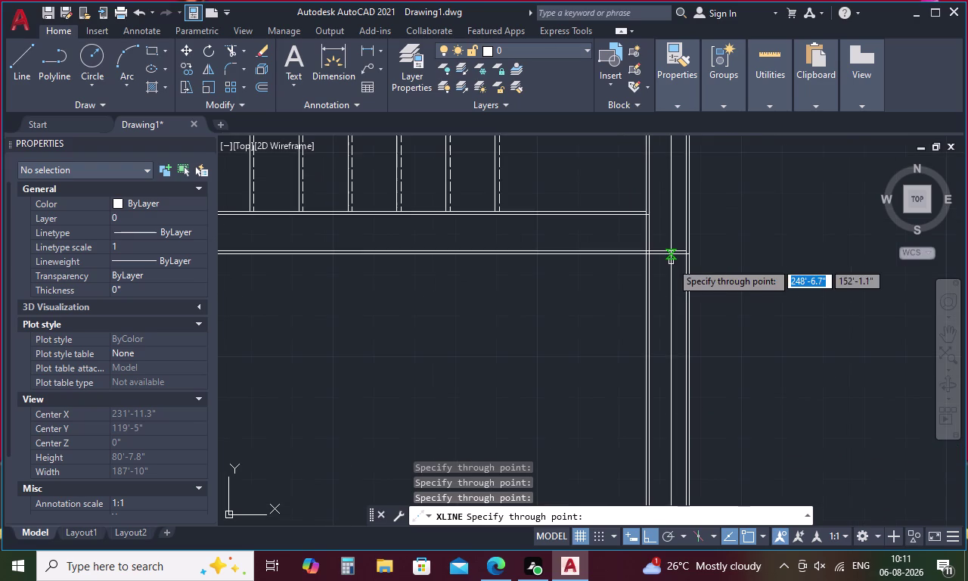
scroll(up, 3)
scroll(down, 3)
scroll(down, 3)
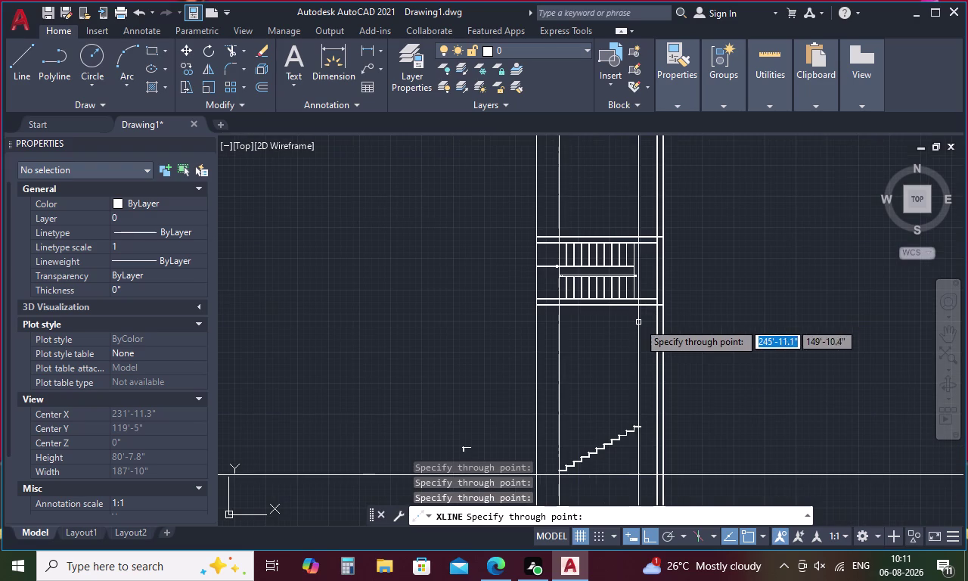
middle_drag(628, 343, 619, 271)
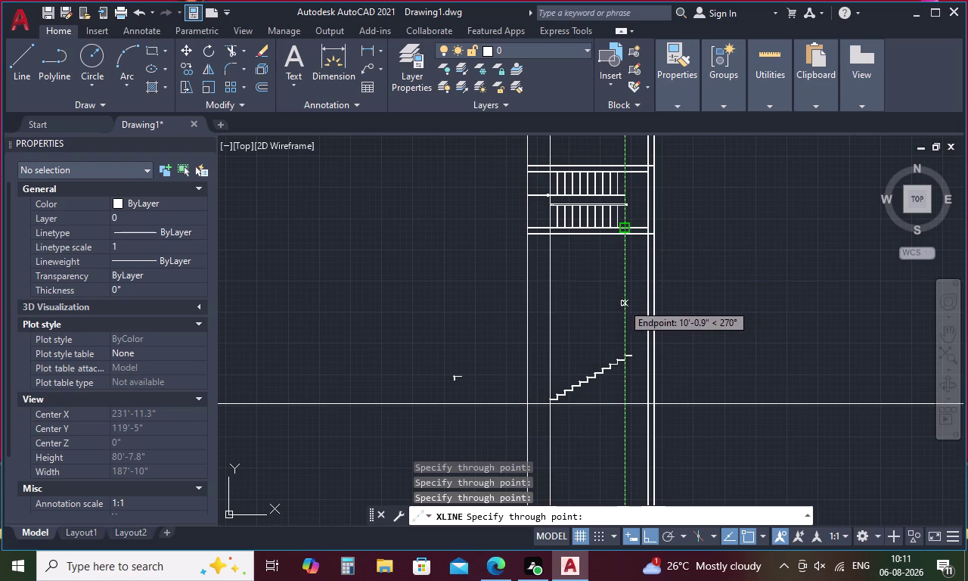
key(Escape)
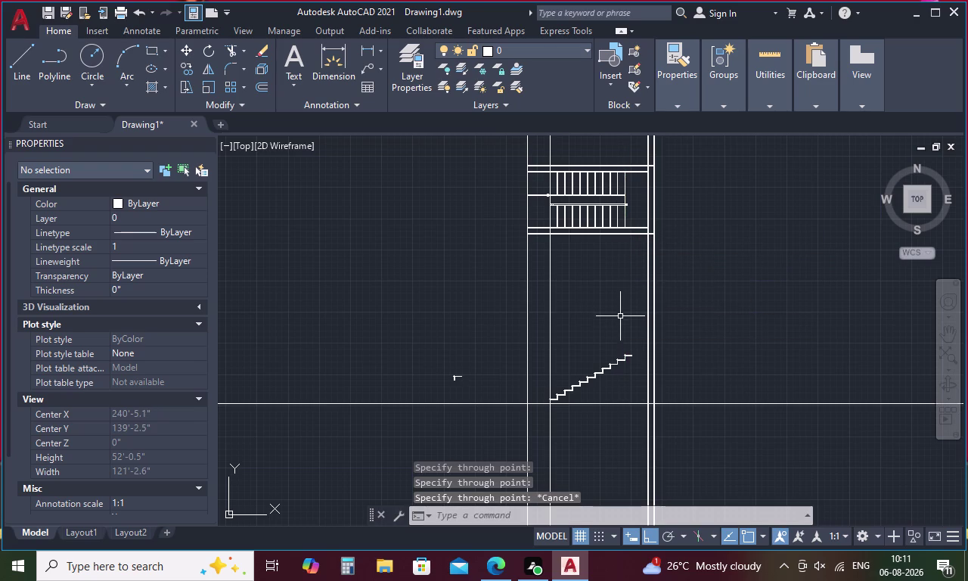
scroll(up, 3)
middle_drag(617, 368, 605, 326)
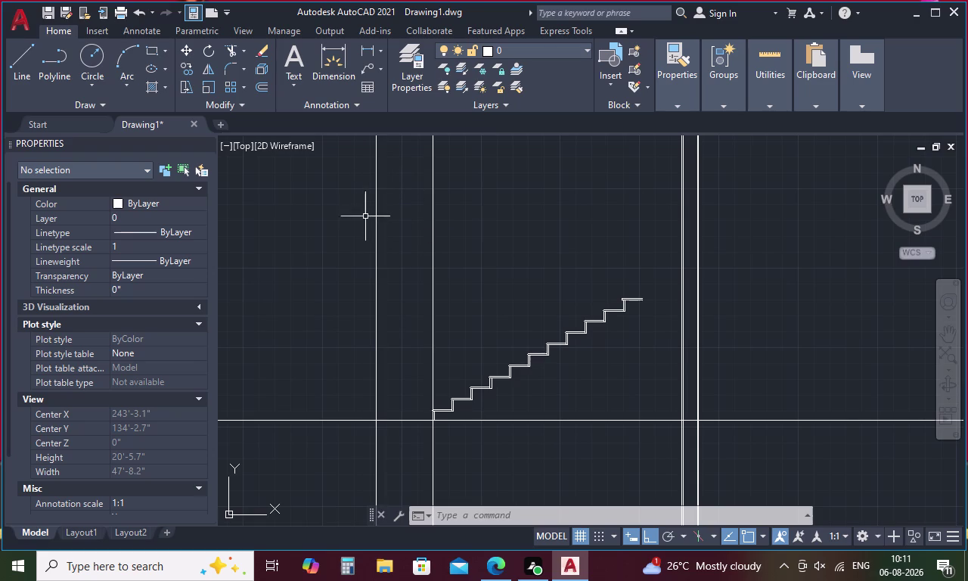
key(Escape)
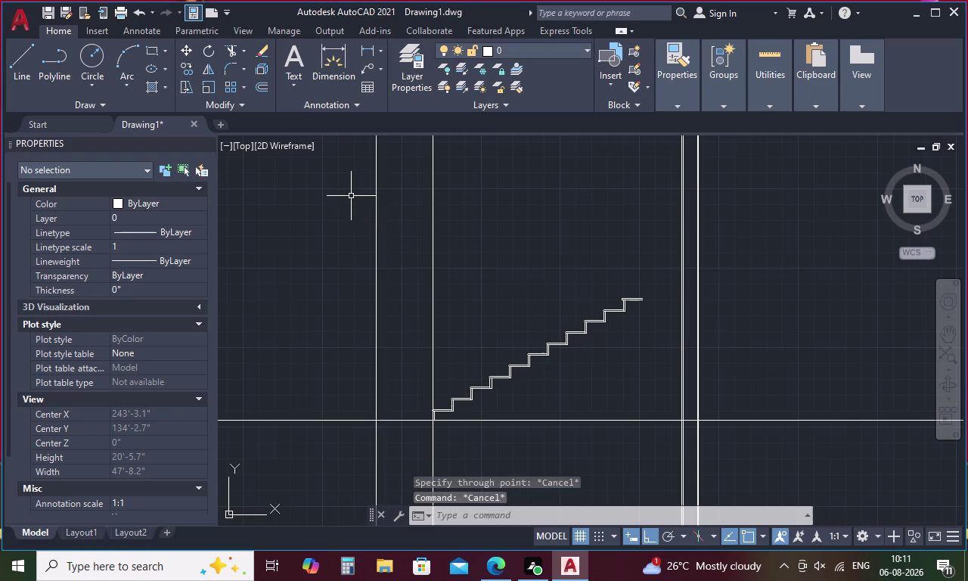
Draw a line from the first riser's foot up to the top step's corner.
text(L)
key(space)
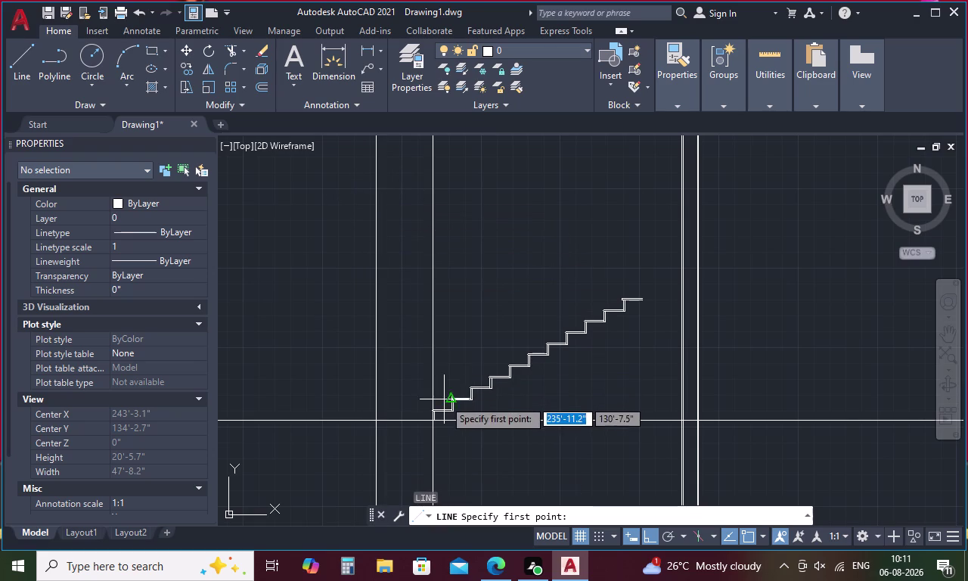
scroll(up, 3)
click(419, 445)
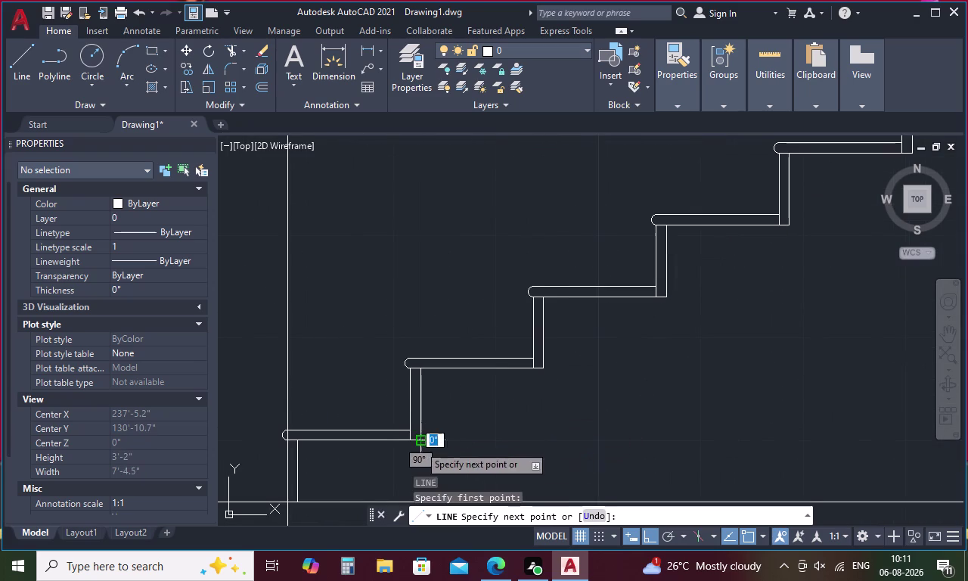
scroll(down, 3)
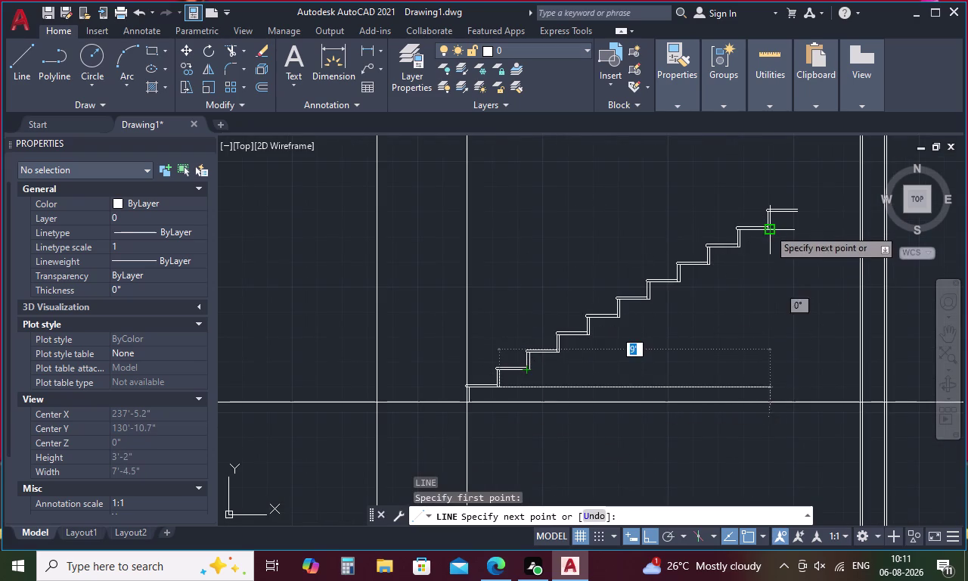
scroll(up, 3)
click(791, 254)
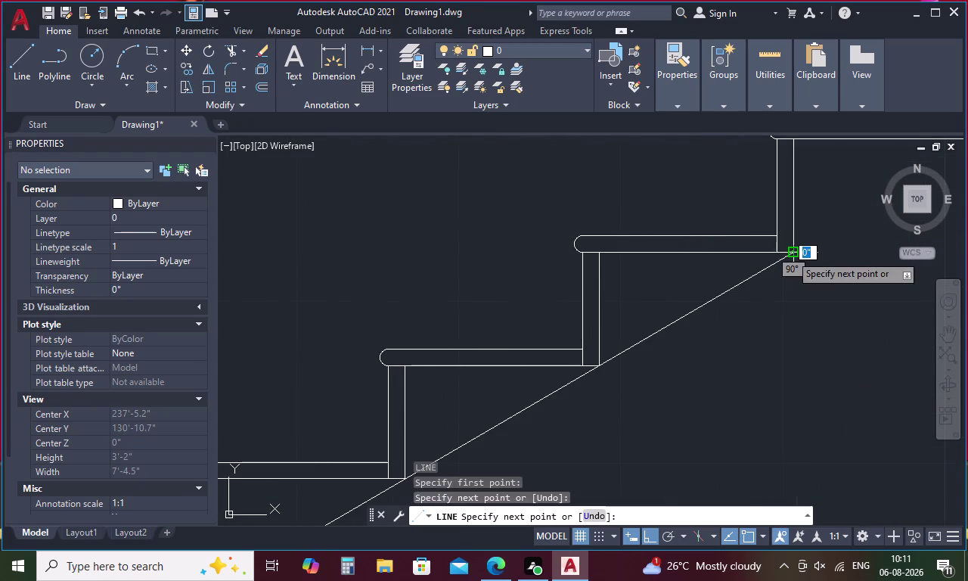
key(Escape)
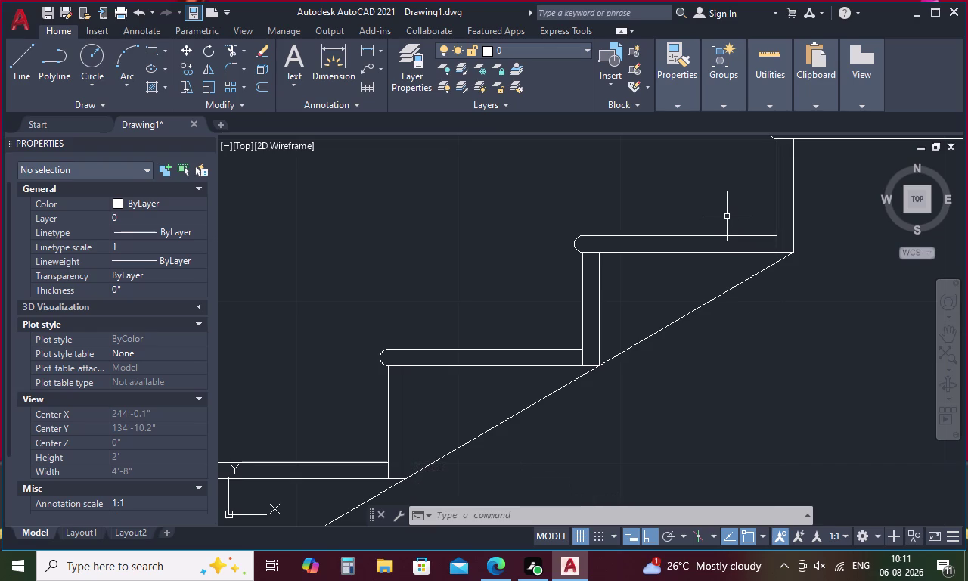
key(Escape)
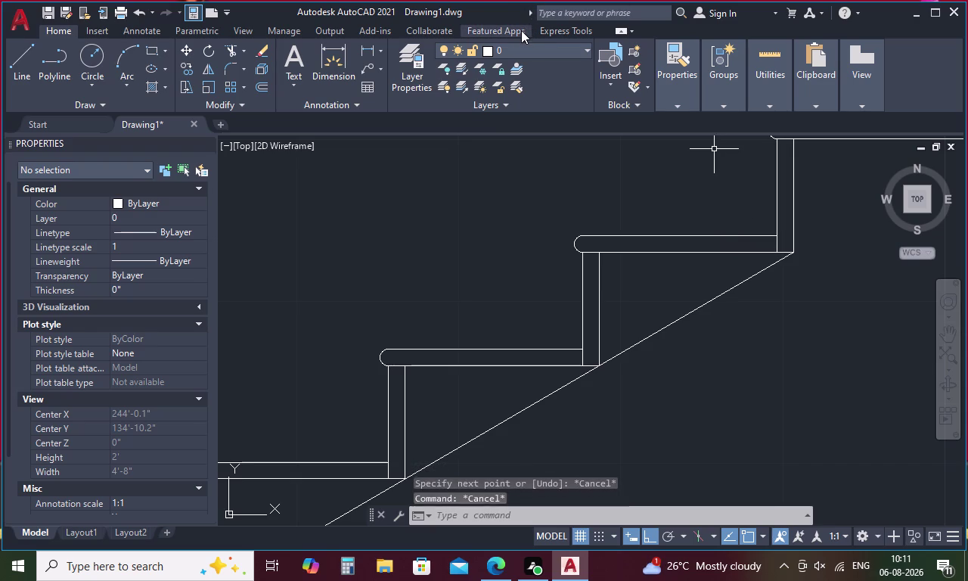
Offset the sloping line 6 inches below itself.
key(o)
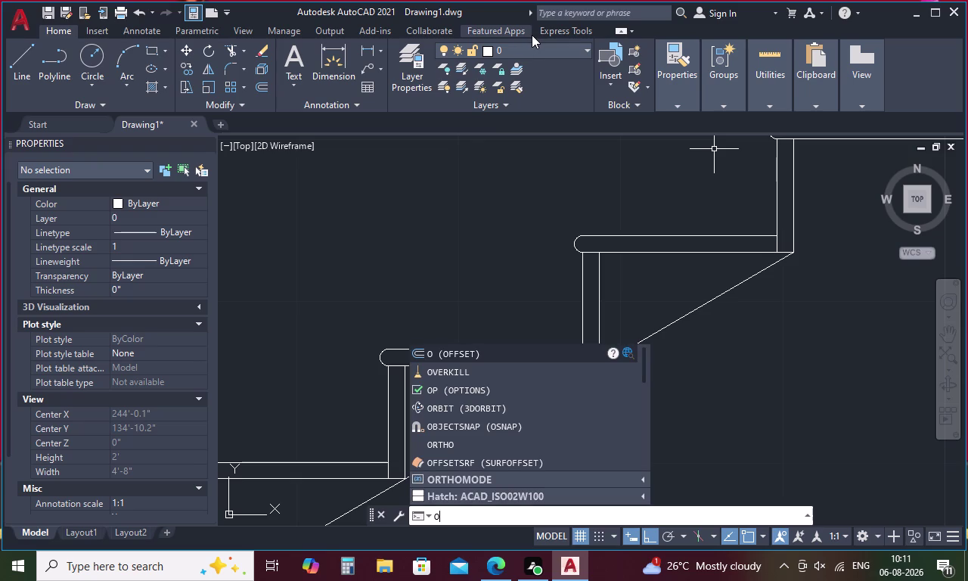
key(Return)
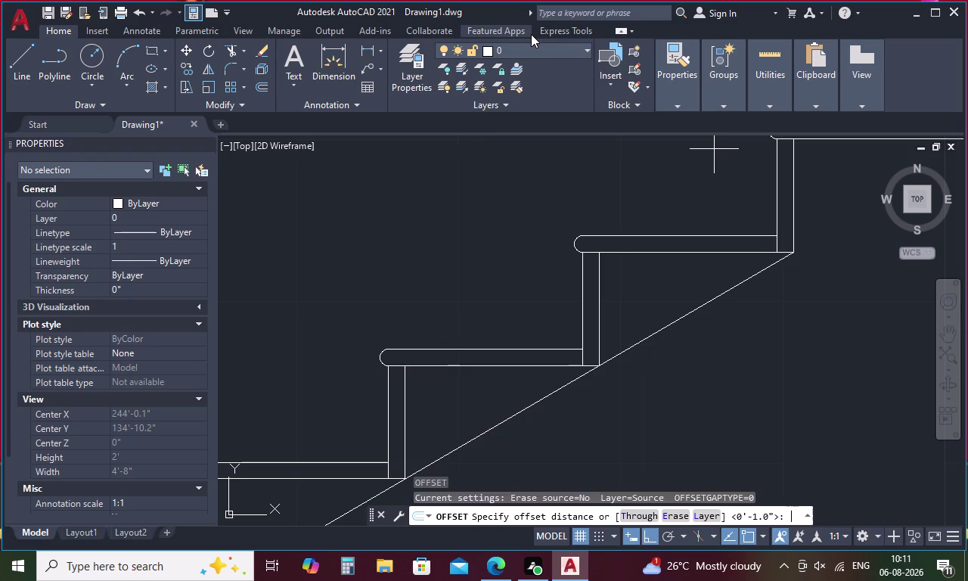
key(6)
key(Return)
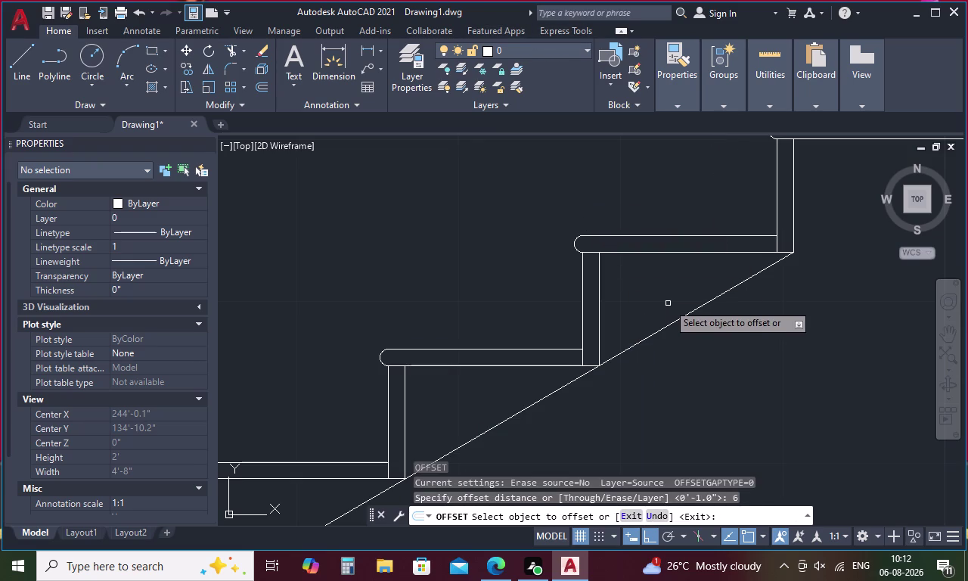
click(692, 311)
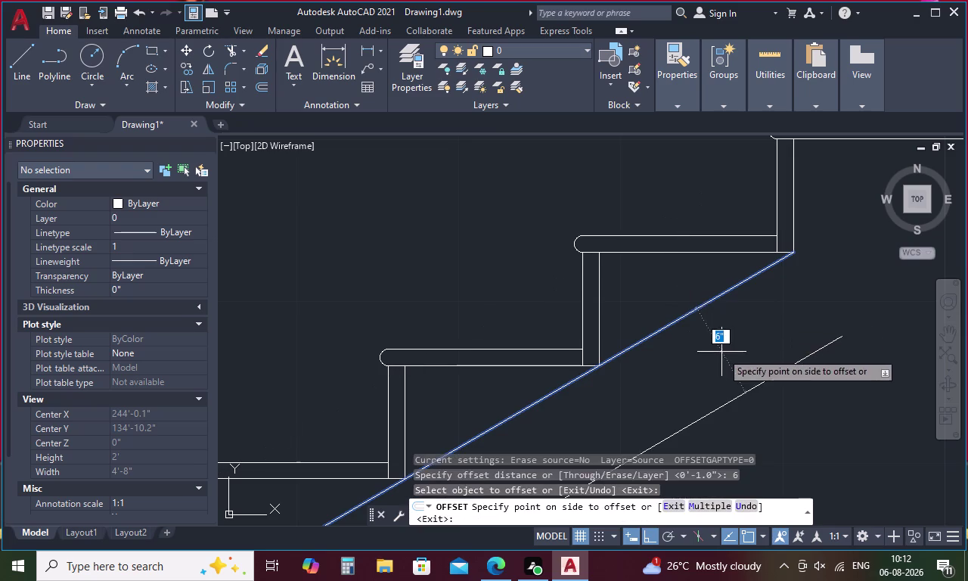
click(722, 352)
key(Escape)
key(e)
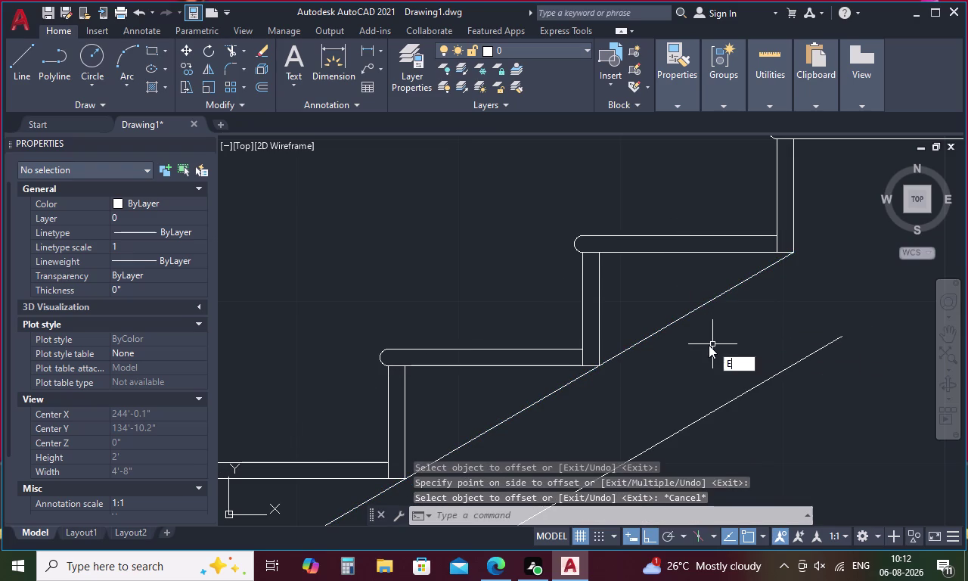
Extend two lines to the stringer and erase the leftover stray line.
text(X)
key(space)
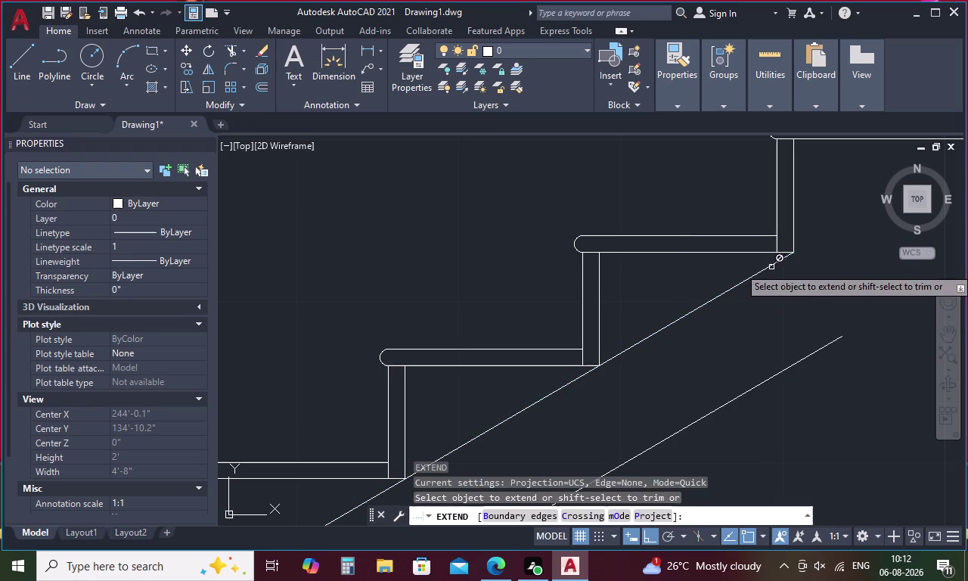
scroll(down, 3)
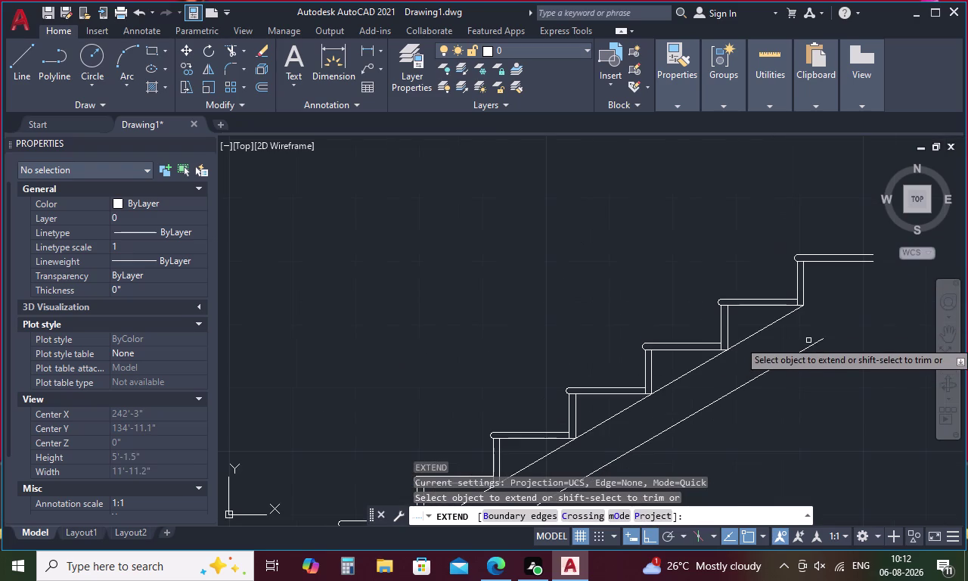
scroll(down, 3)
click(811, 342)
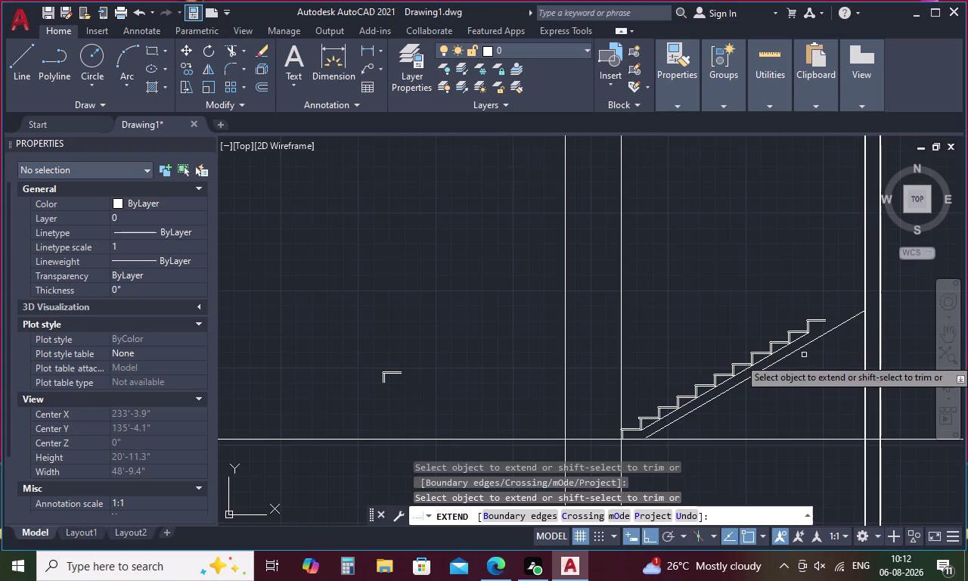
click(663, 427)
key(Escape)
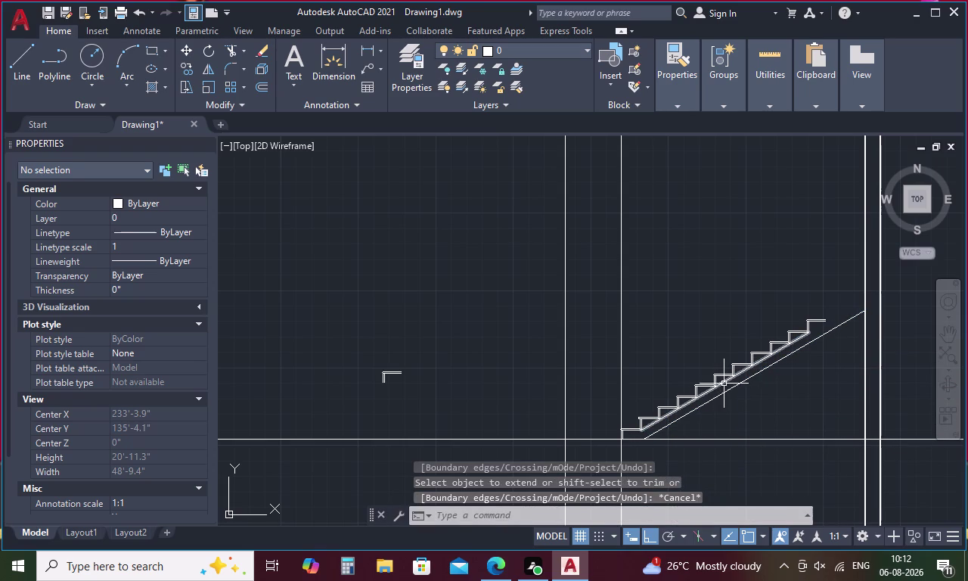
click(724, 383)
key(Delete)
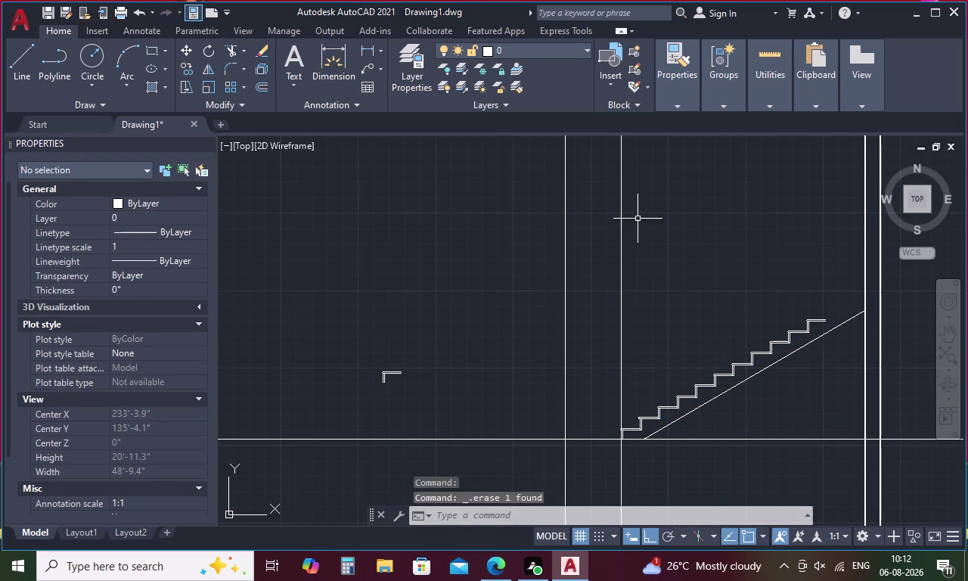
Offset the sloped stringer line 0.75 below it to form a double line.
middle_drag(735, 308, 489, 324)
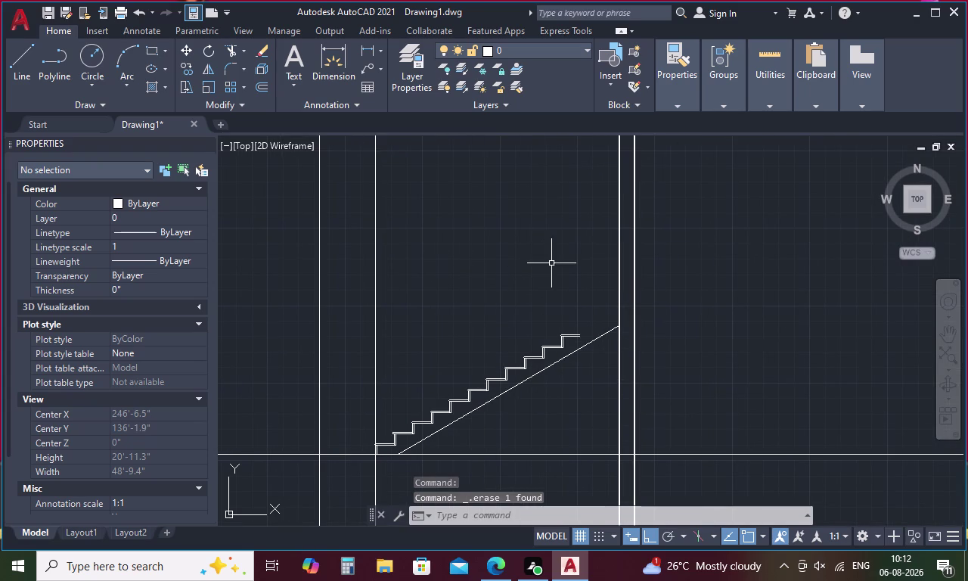
scroll(up, 3)
scroll(down, 3)
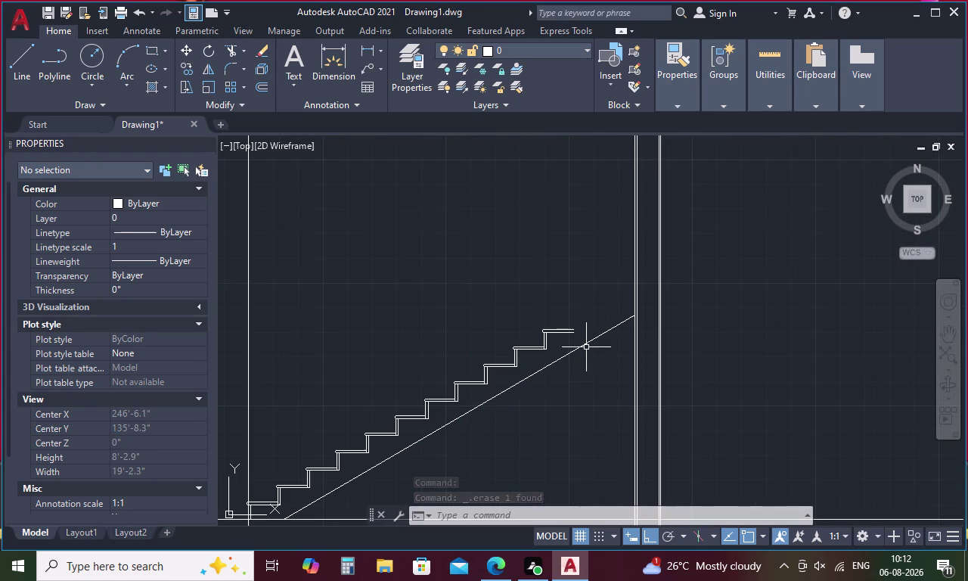
key(Escape)
key(o)
key(space)
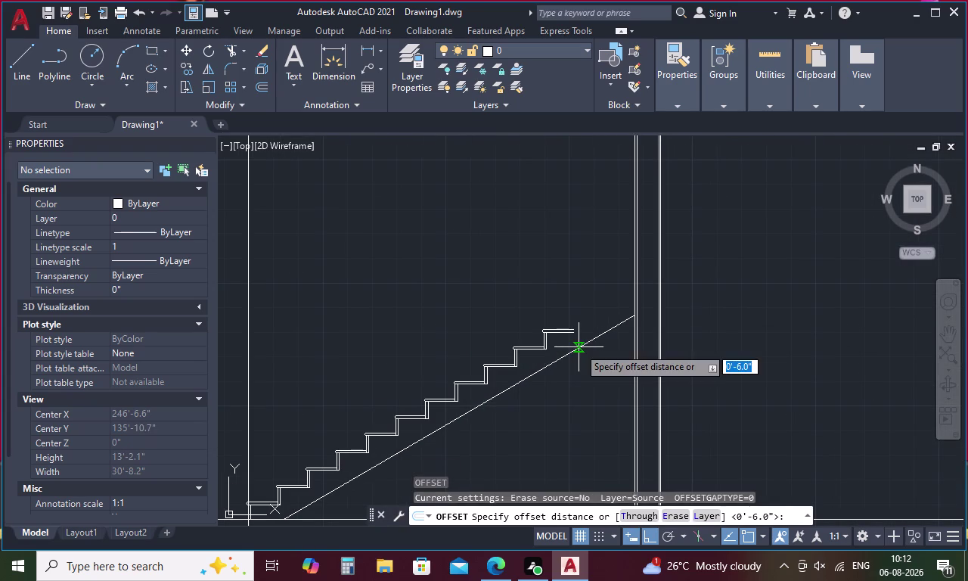
text(.75)
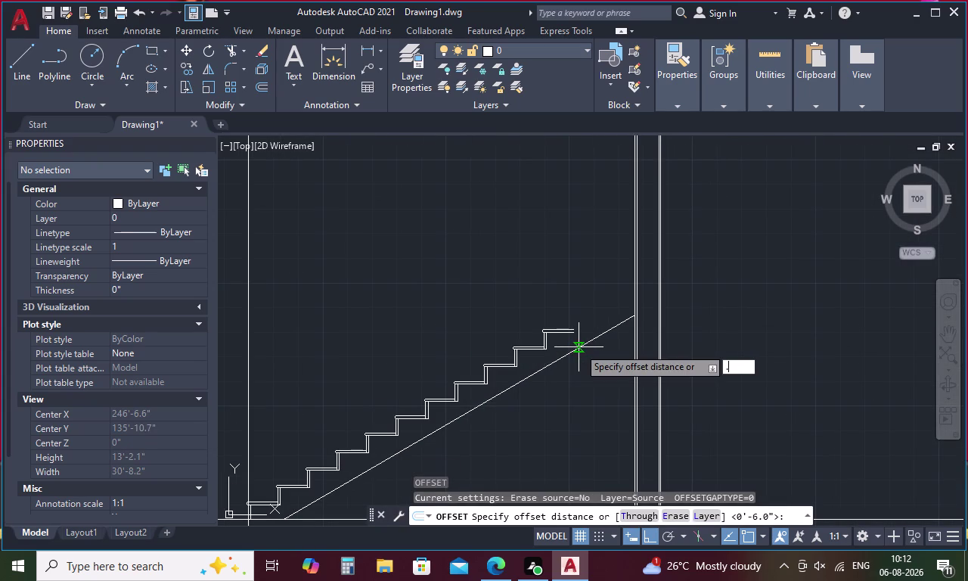
key(space)
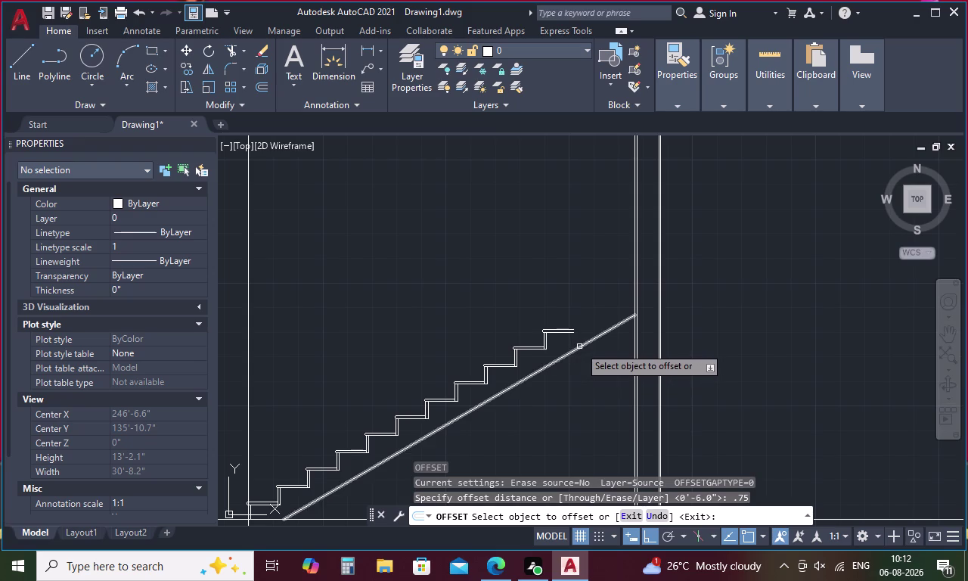
click(579, 346)
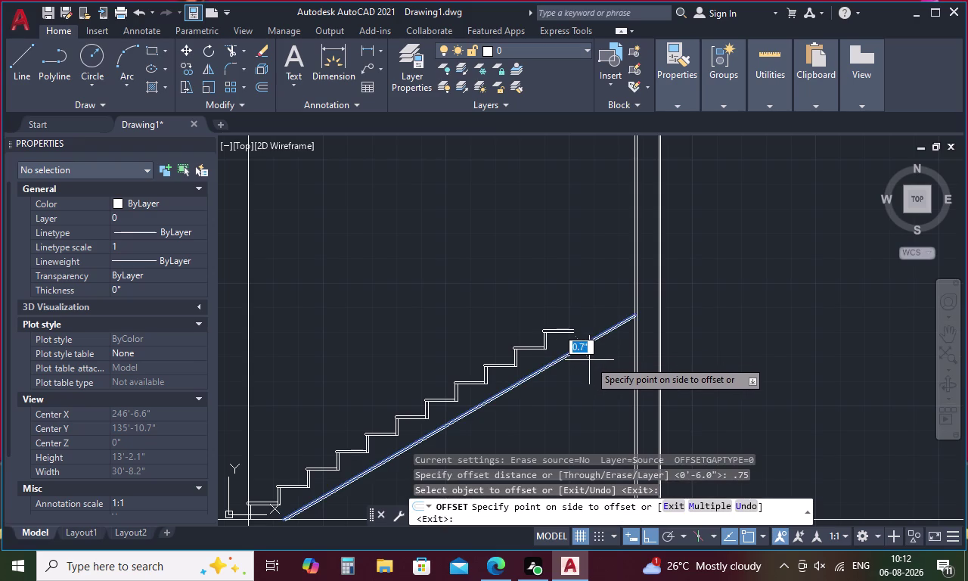
click(589, 360)
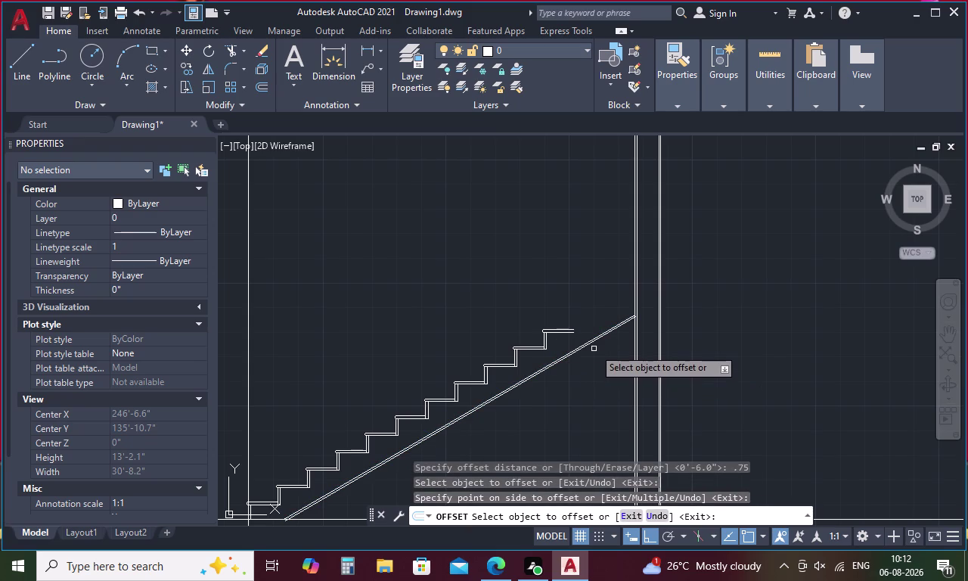
key(Escape)
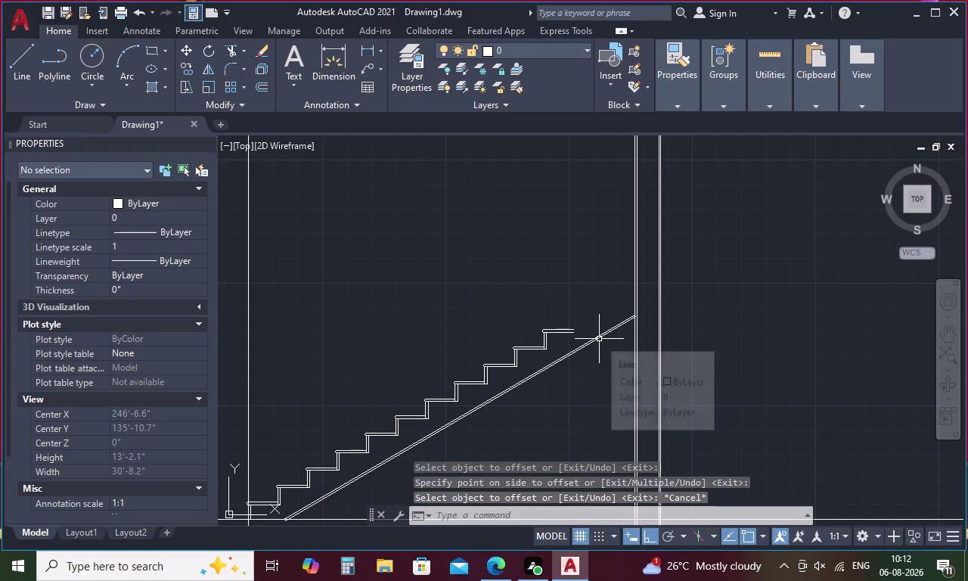
Start EXTEND, pan across the stair elevation, then cancel it.
key(e)
key(x)
key(space)
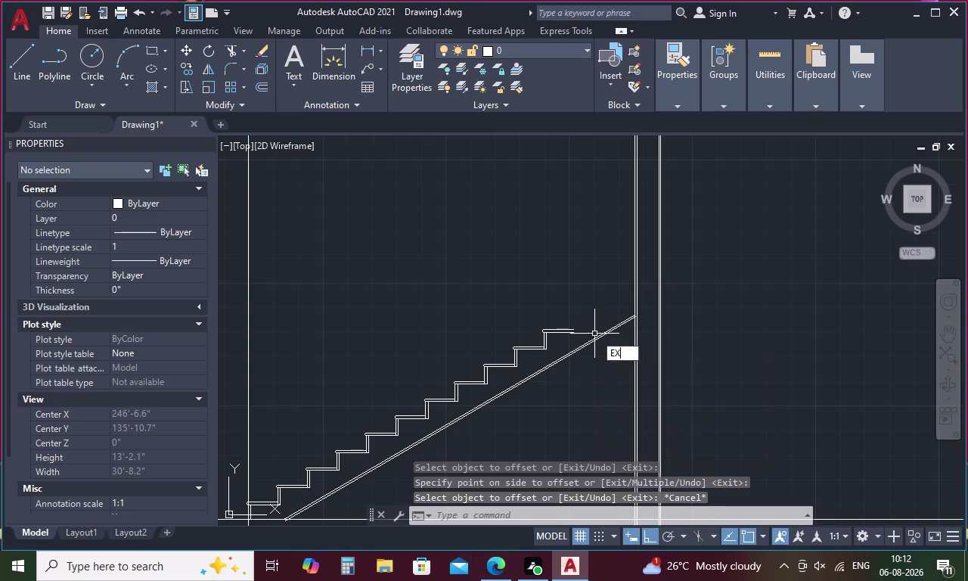
scroll(up, 3)
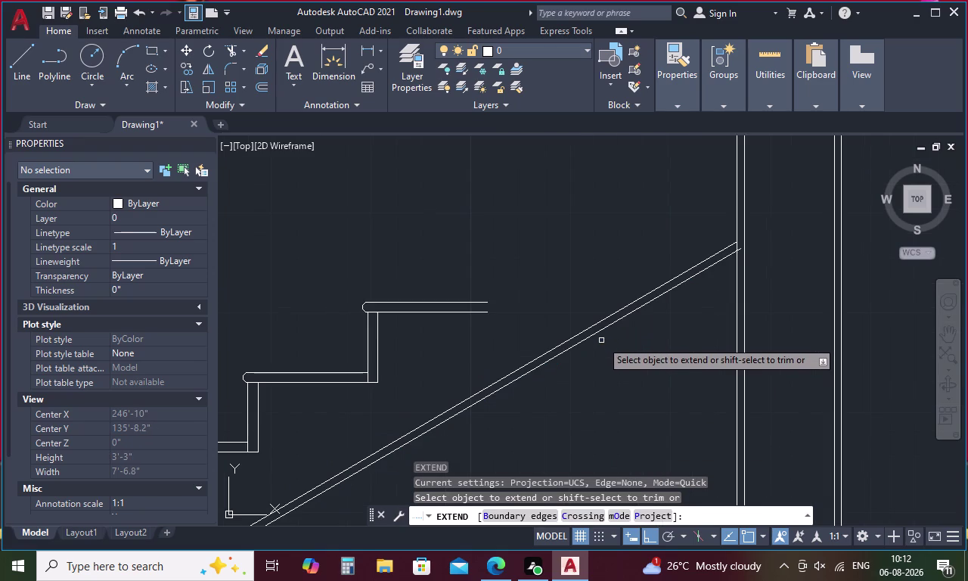
scroll(down, 3)
middle_drag(514, 404, 600, 339)
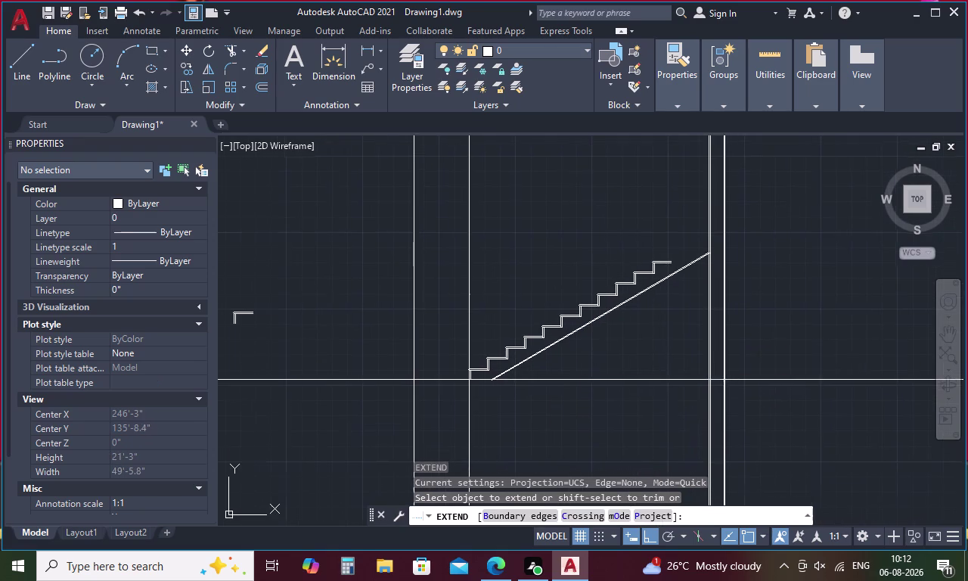
scroll(up, 3)
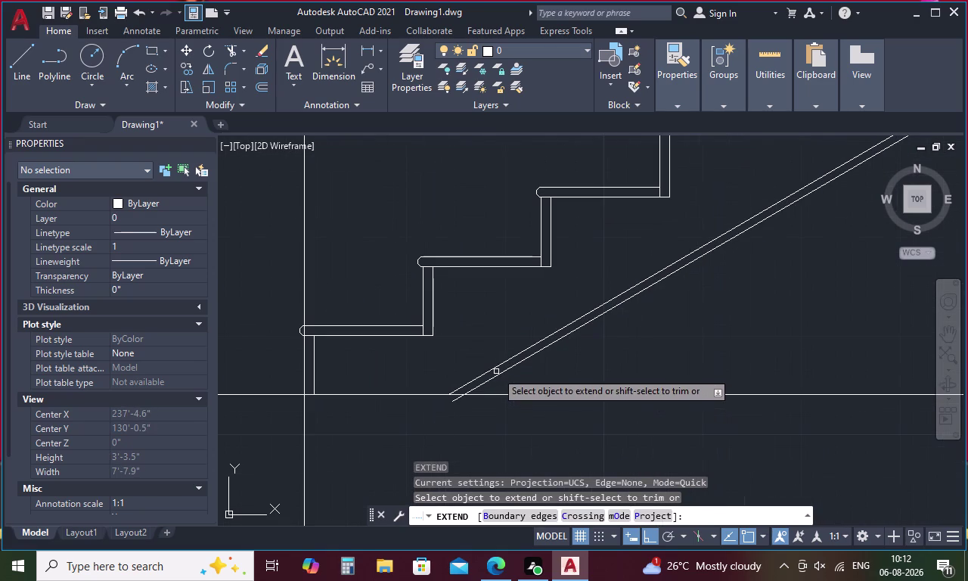
key(Escape)
Trim the new stringer line's ends below the floor and past the wall.
text(TTR)
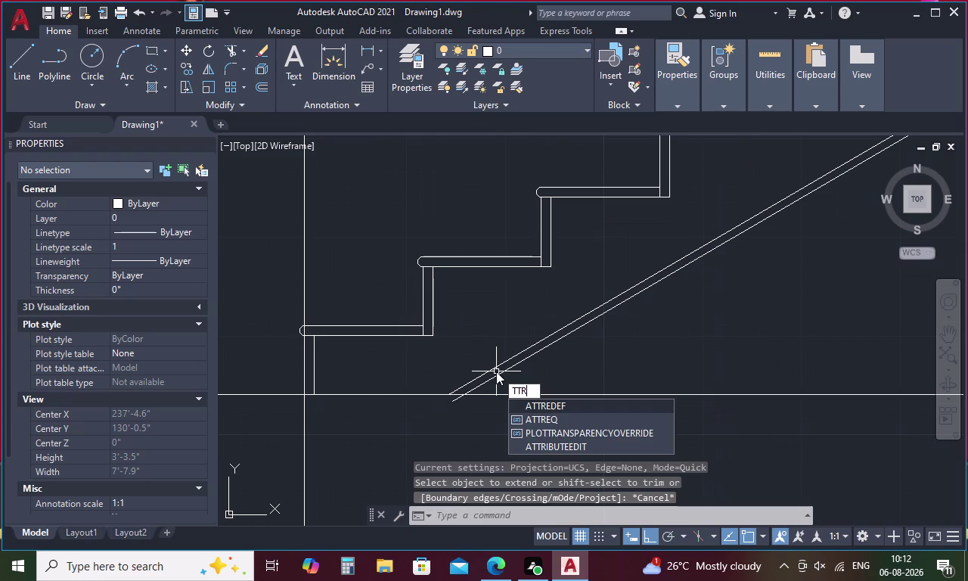
key(BackSpace)
key(BackSpace)
text(R)
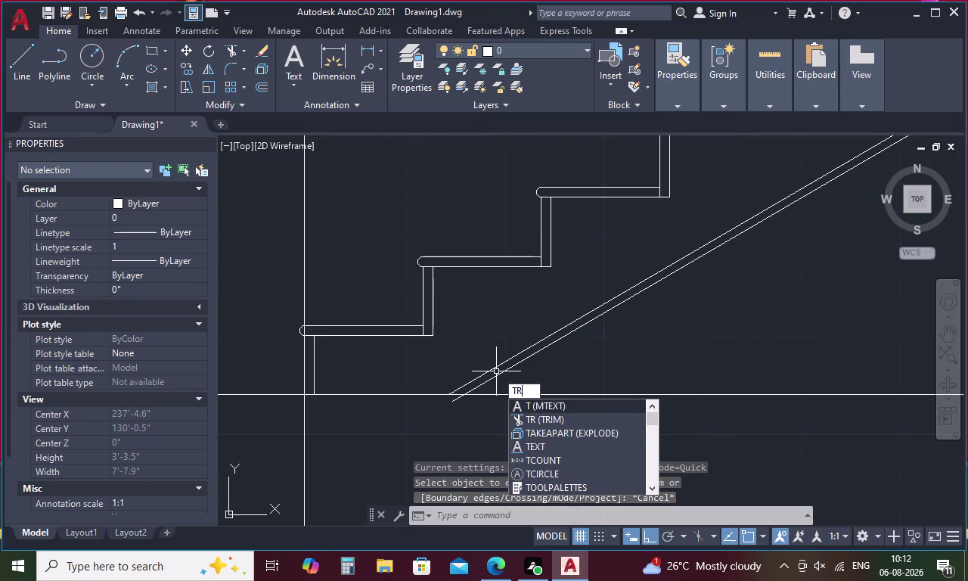
key(space)
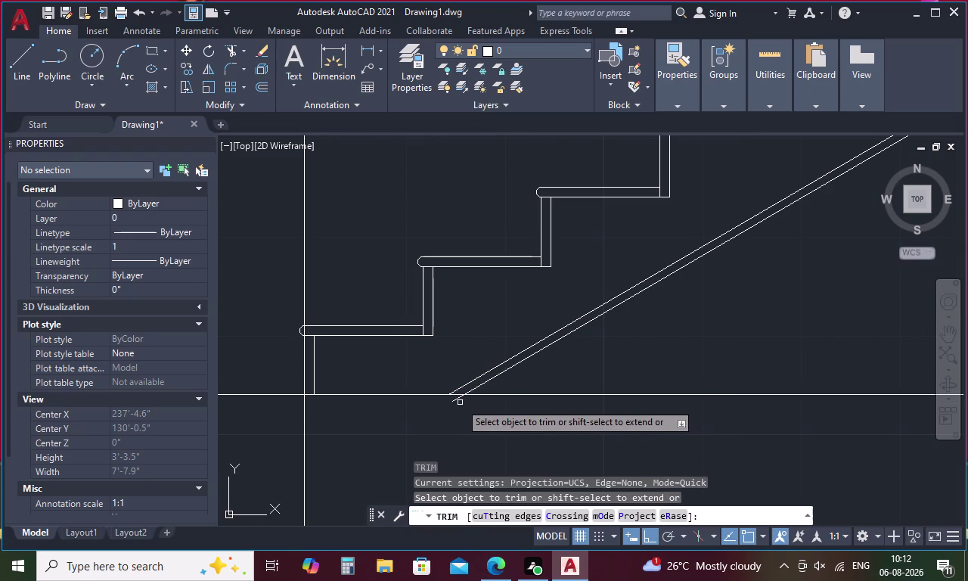
click(457, 398)
scroll(down, 3)
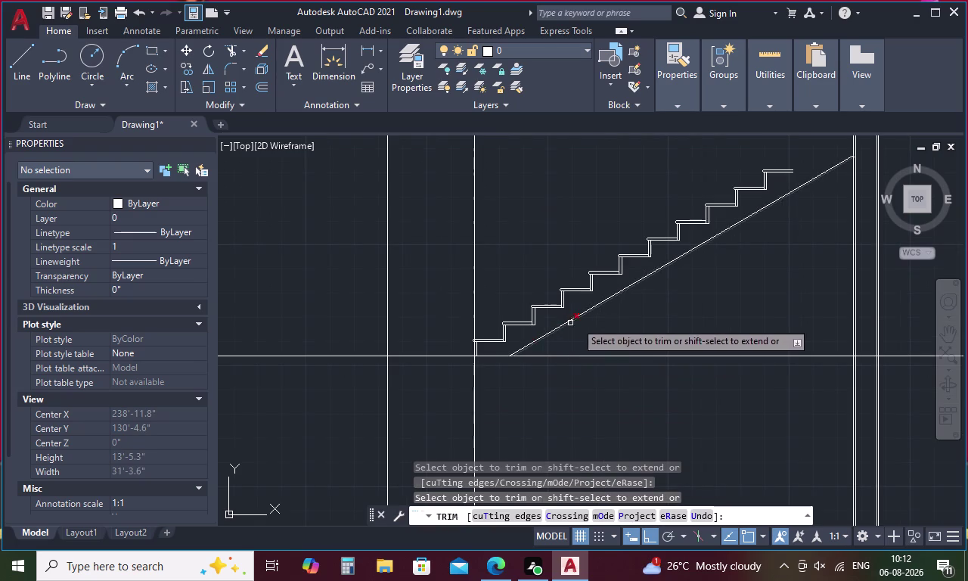
middle_drag(647, 290, 269, 402)
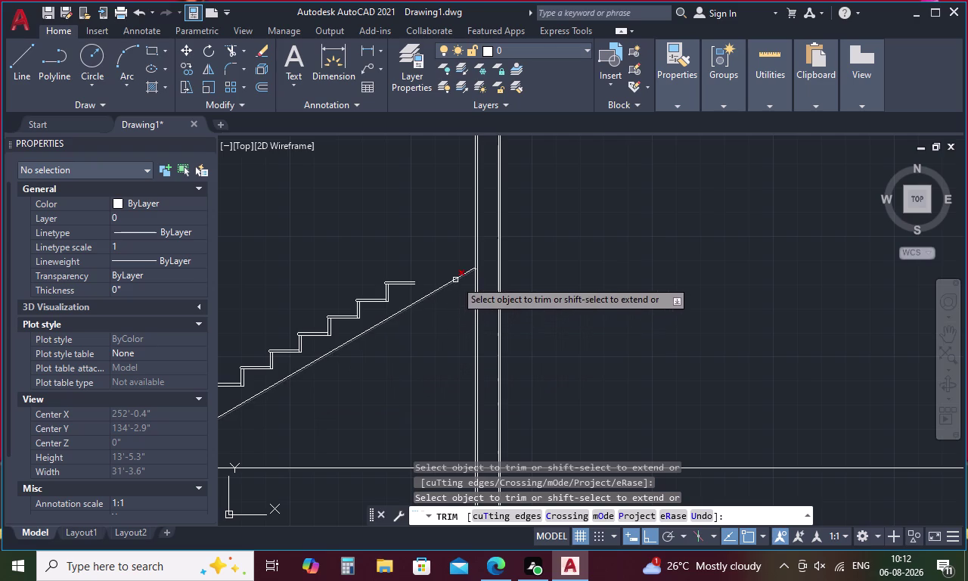
scroll(up, 3)
click(582, 225)
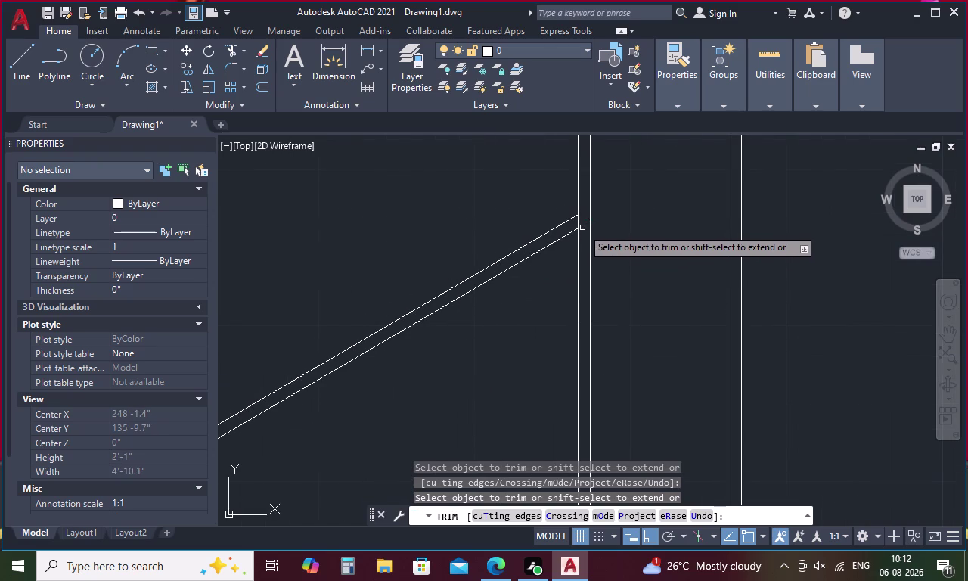
key(Escape)
Pan along the stair, then start and cancel a LINE command.
scroll(down, 3)
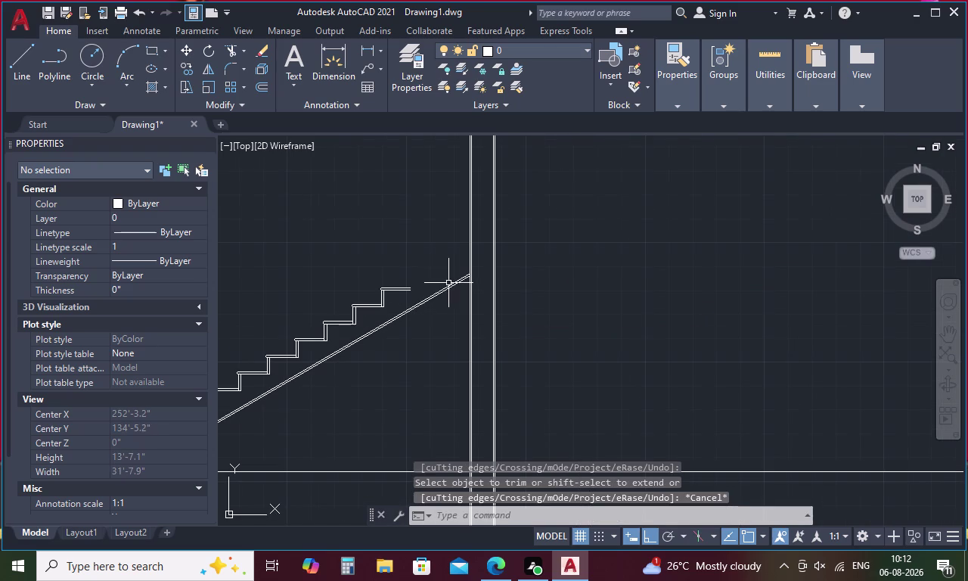
middle_drag(419, 285, 498, 285)
key(Escape)
key(l)
key(space)
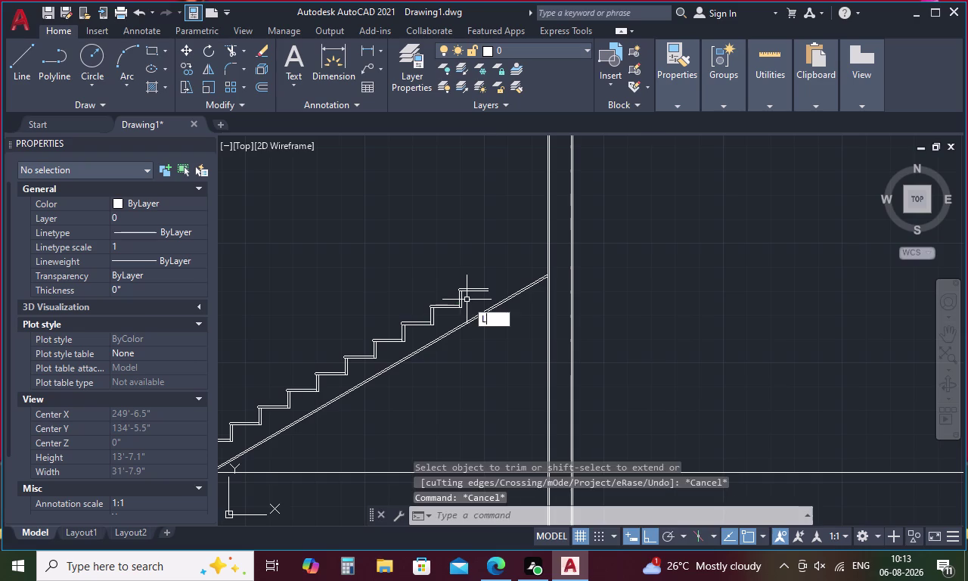
key(Escape)
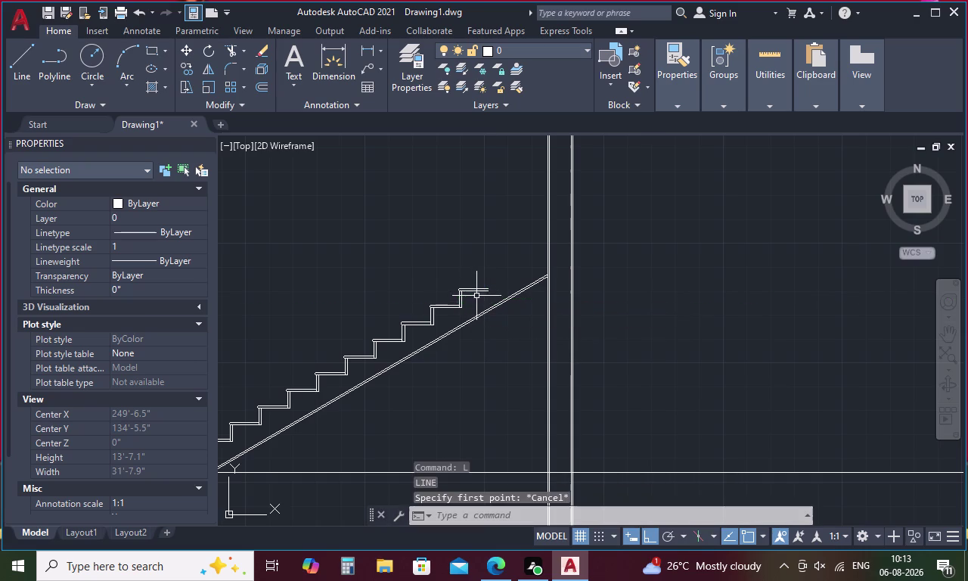
Extend the top tread's upper and lower edge lines to the stringer and wall.
key(e)
text(X)
key(space)
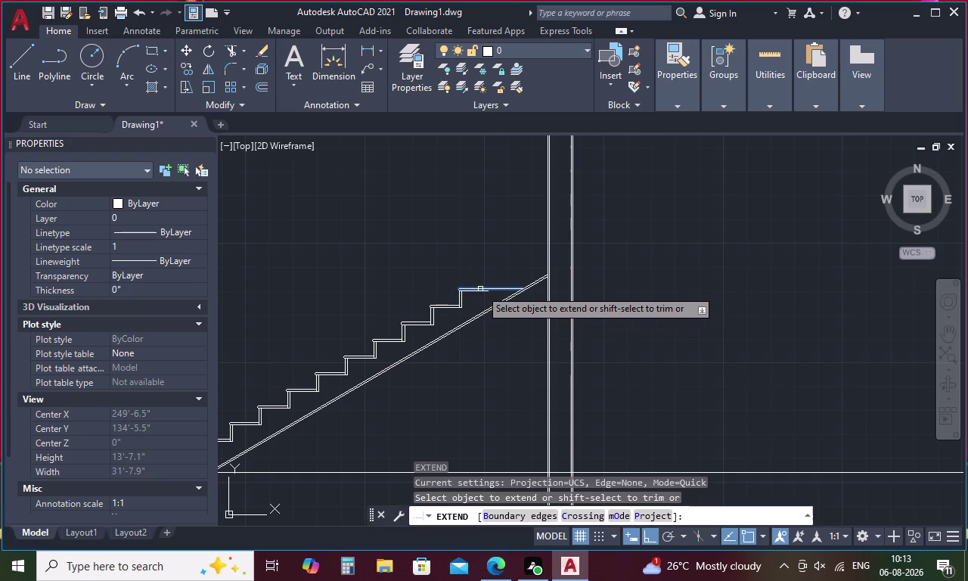
click(481, 289)
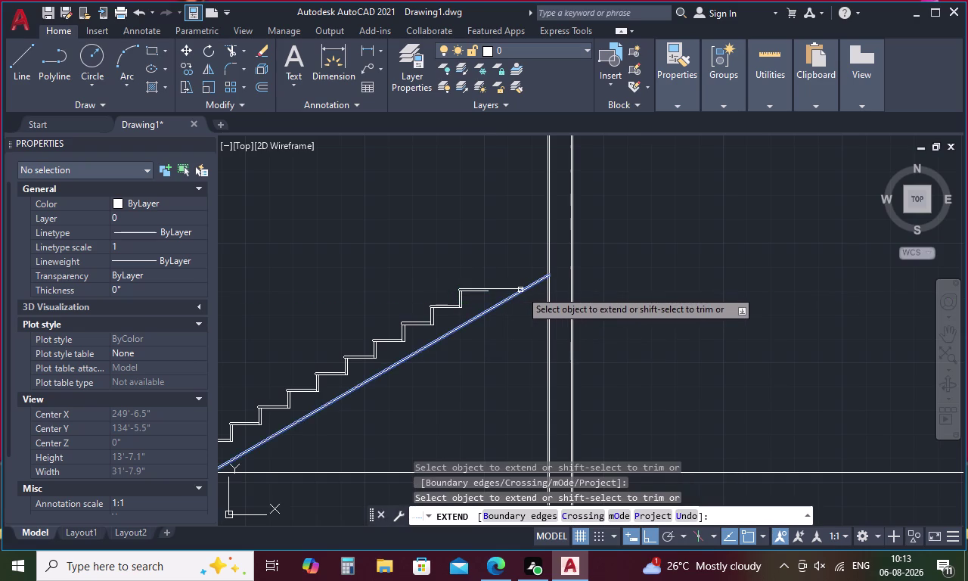
click(511, 290)
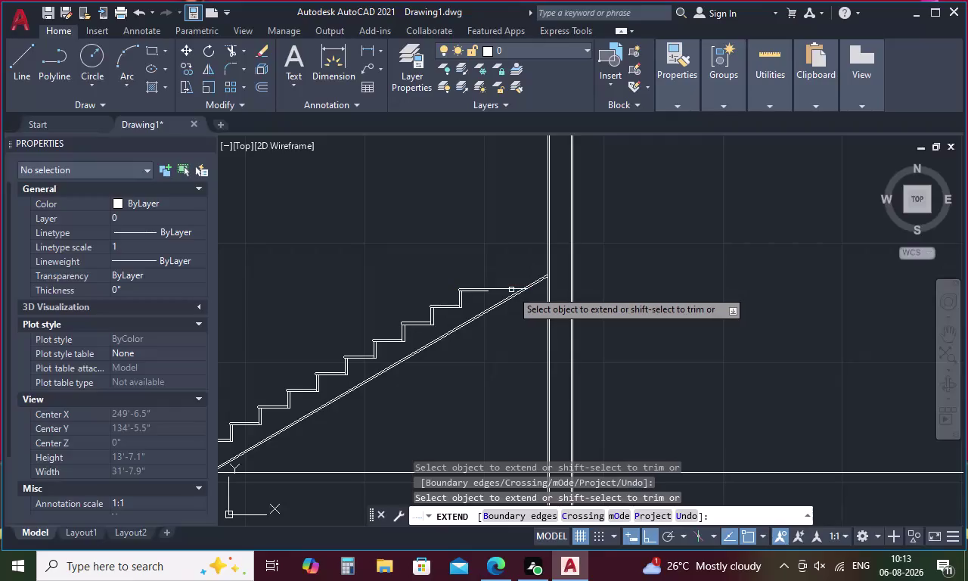
scroll(up, 3)
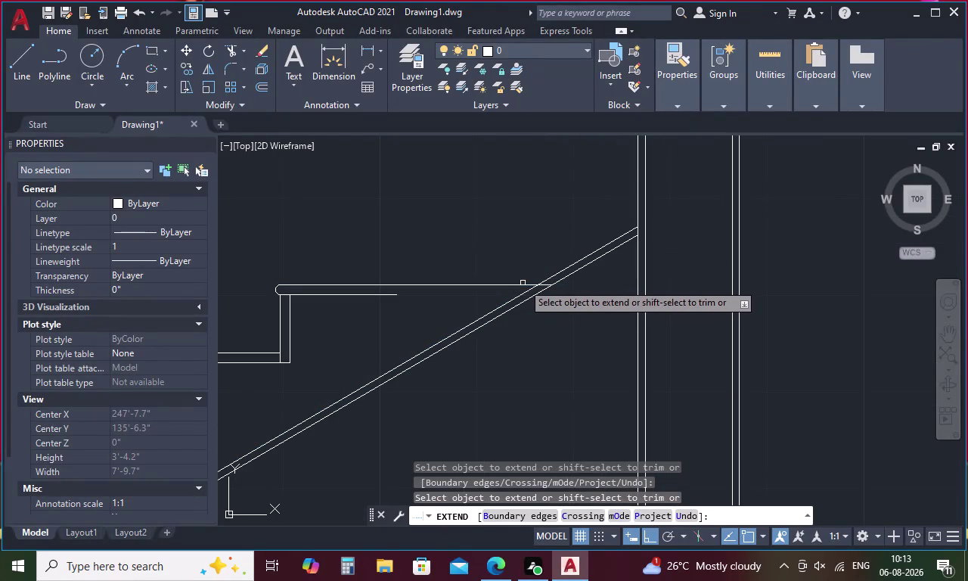
click(520, 287)
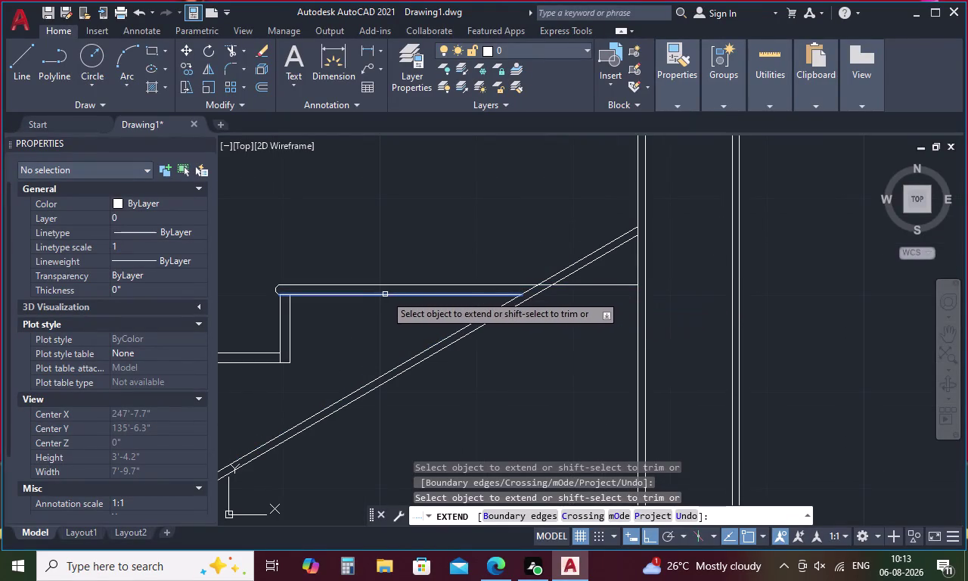
click(383, 295)
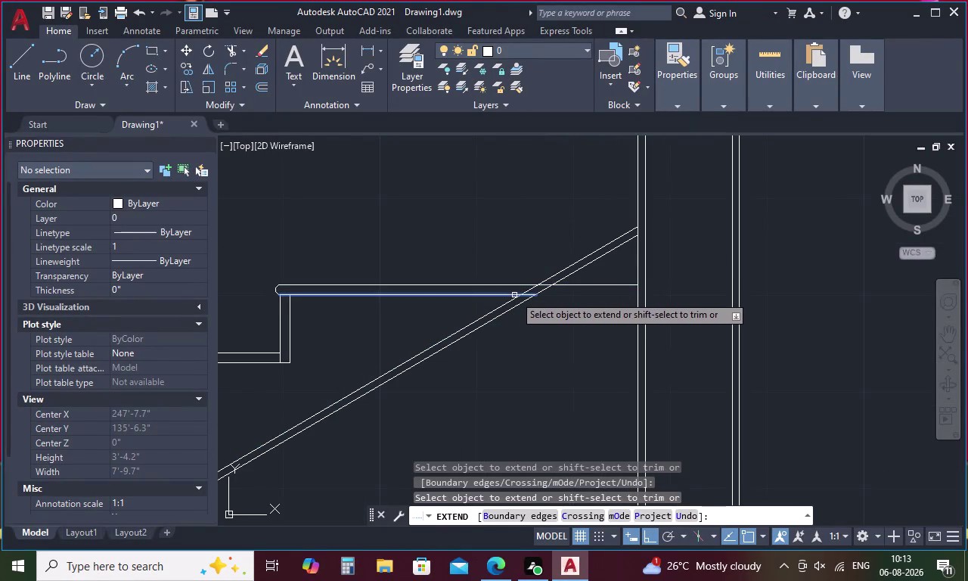
scroll(up, 3)
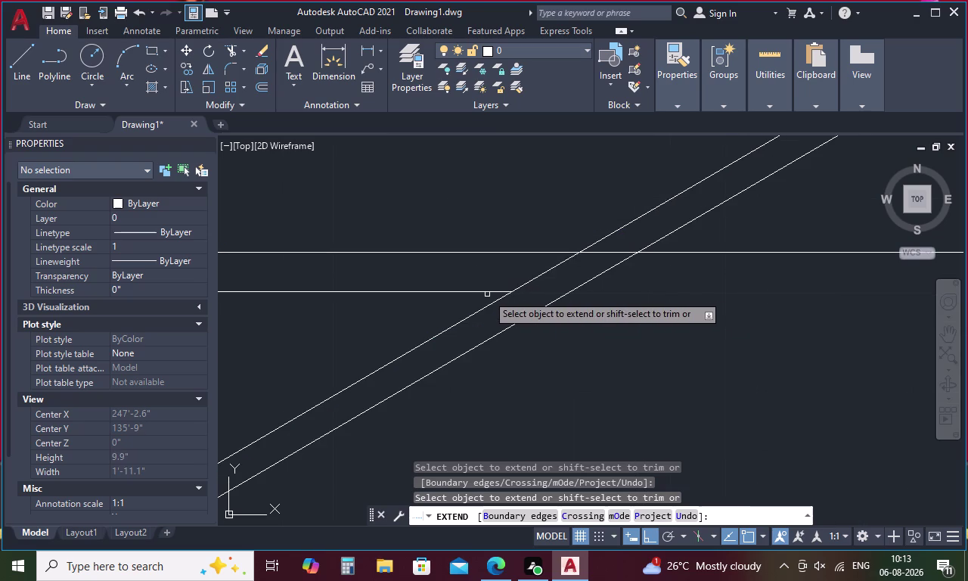
click(492, 292)
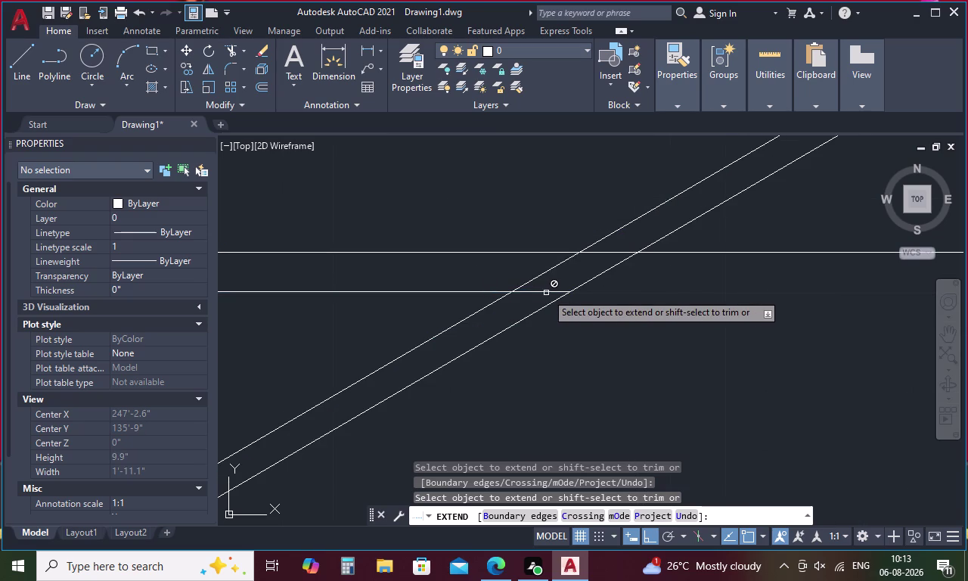
scroll(down, 3)
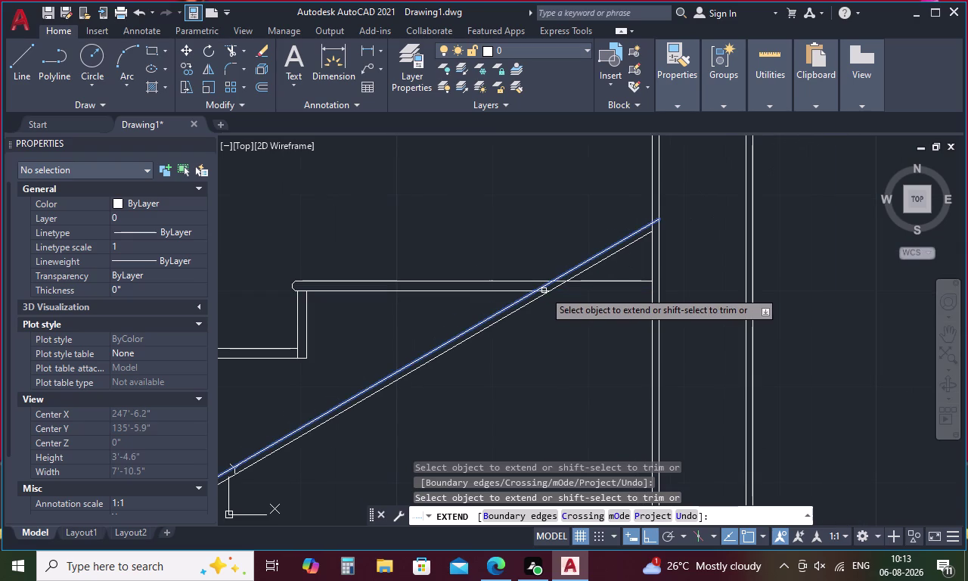
click(544, 291)
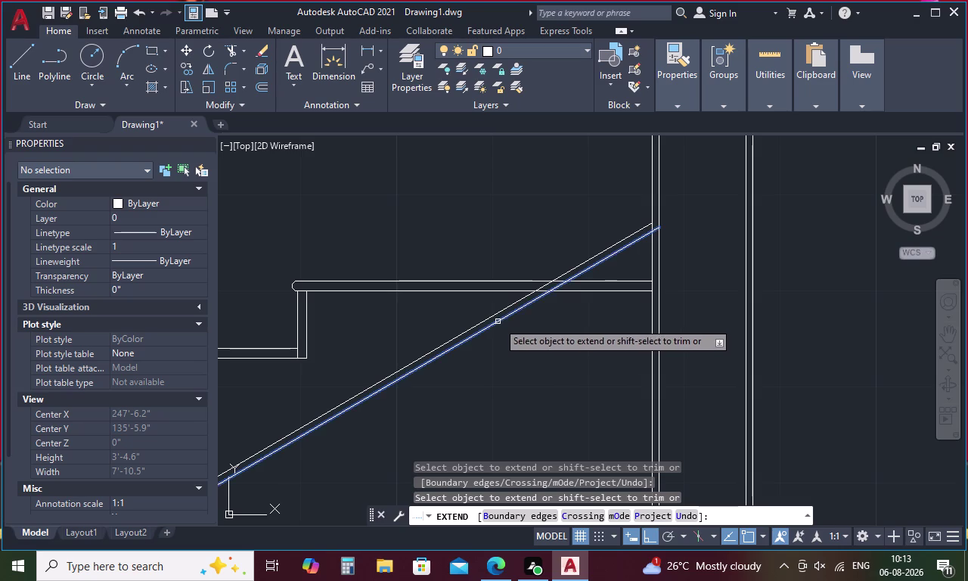
key(Escape)
Offset the landing's lower edge 6 inches down to make its underside line.
key(o)
key(space)
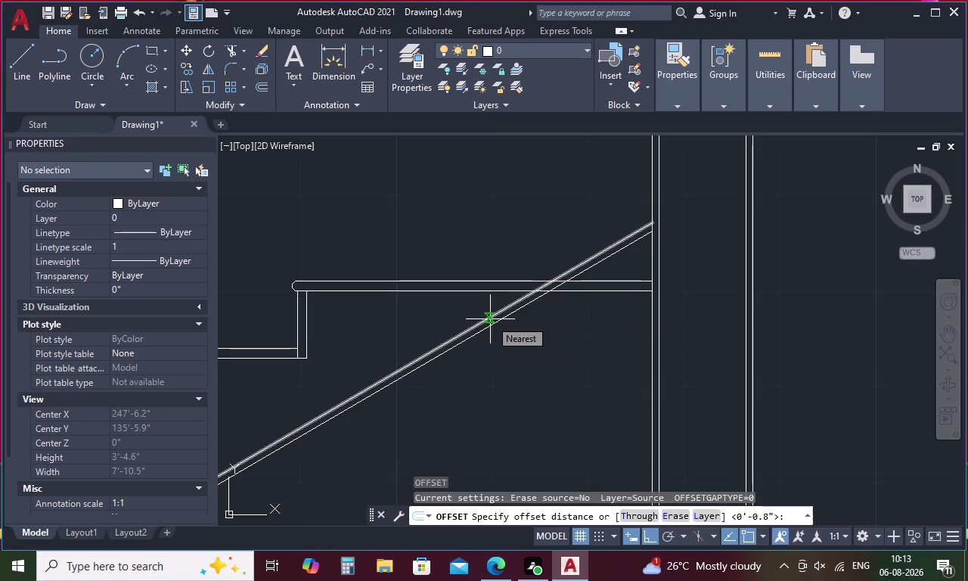
text(6)
key(space)
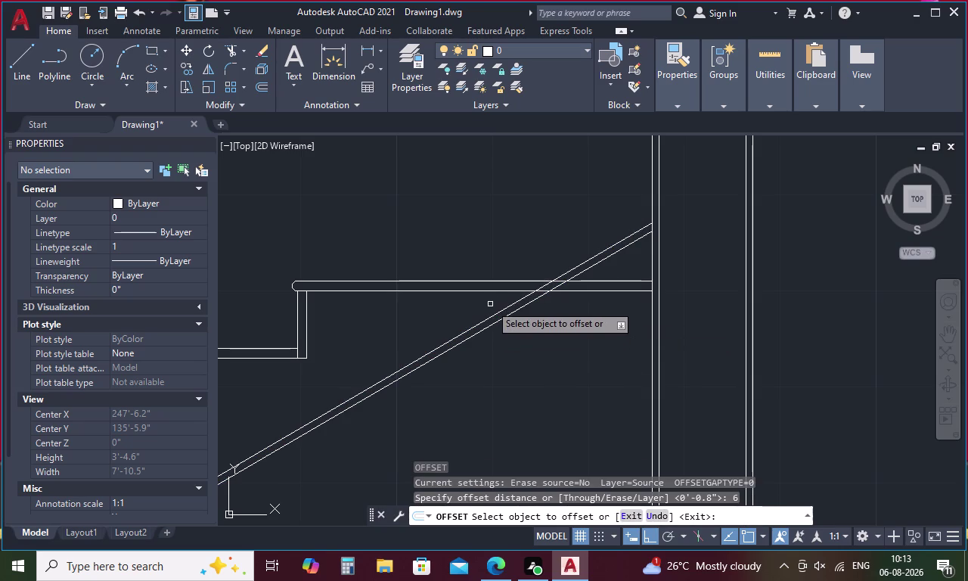
click(496, 292)
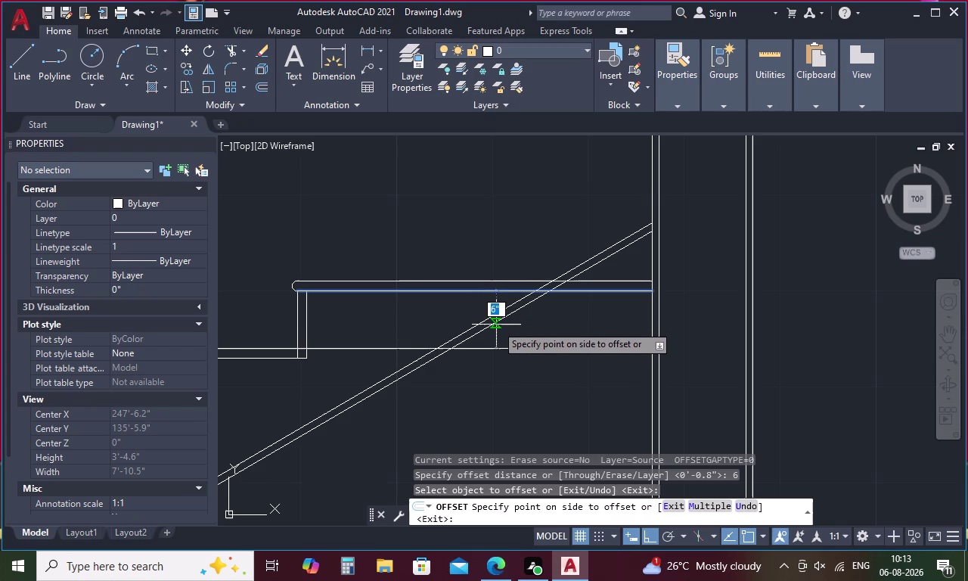
click(496, 324)
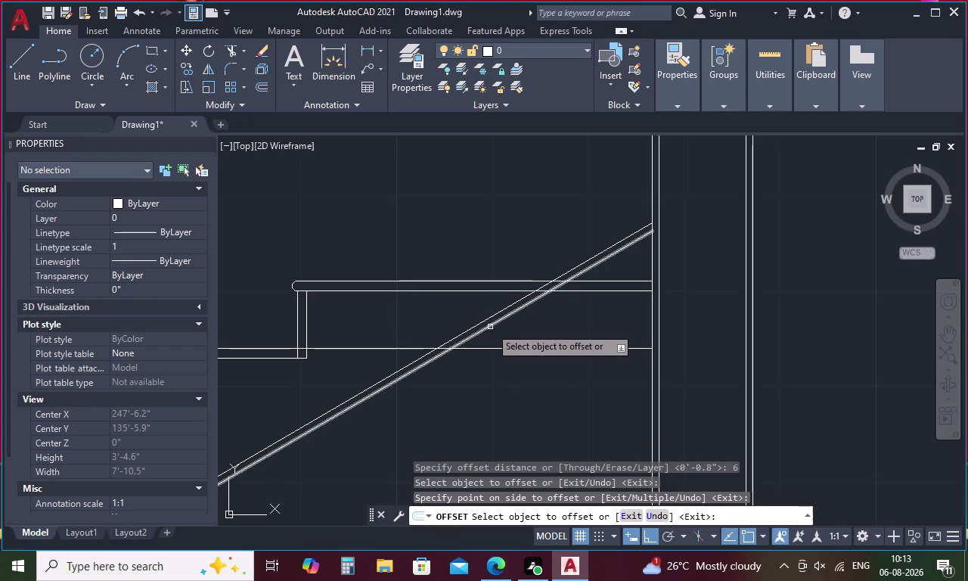
key(space)
Offset the new landing underside line 0.75 inch further down.
key(space)
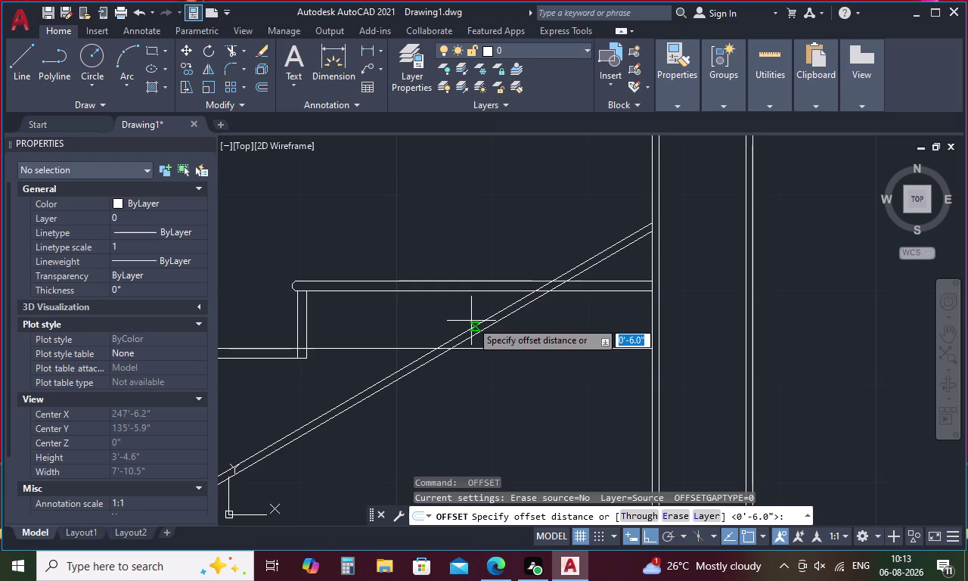
key(period)
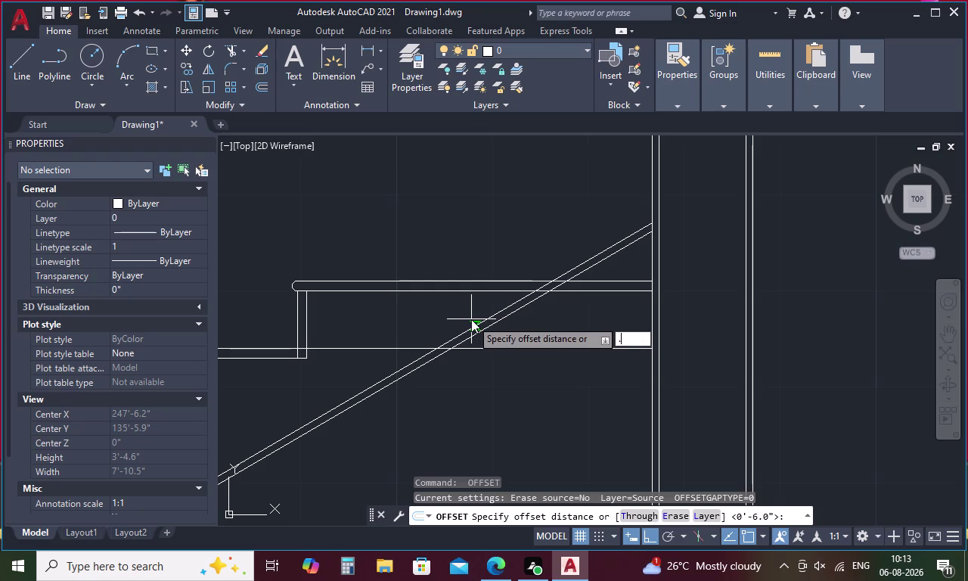
text(75)
key(space)
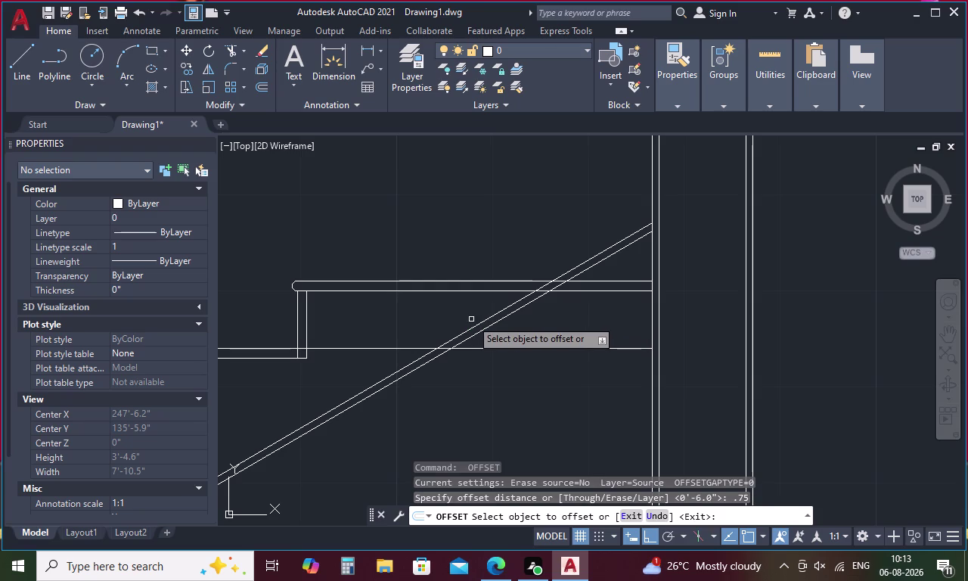
click(477, 348)
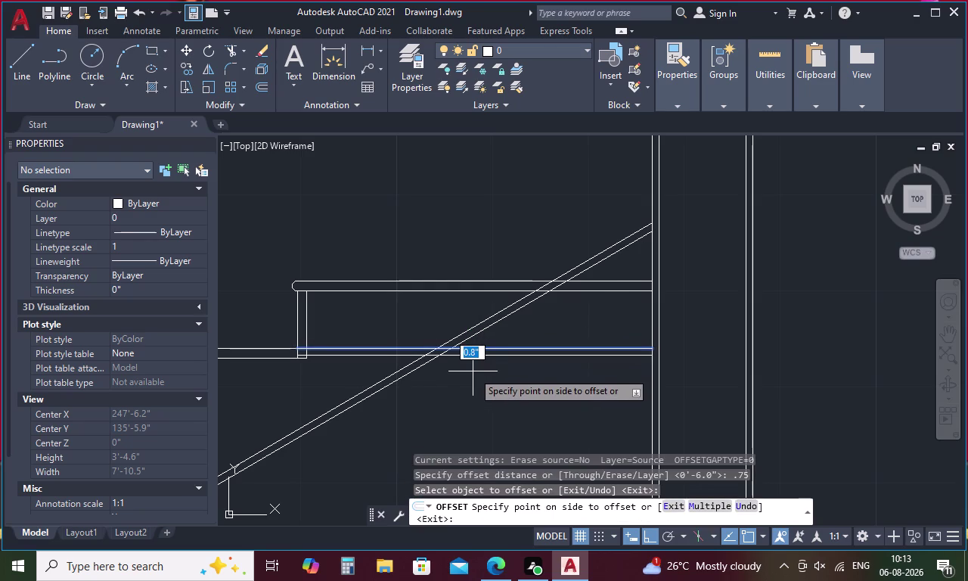
click(473, 372)
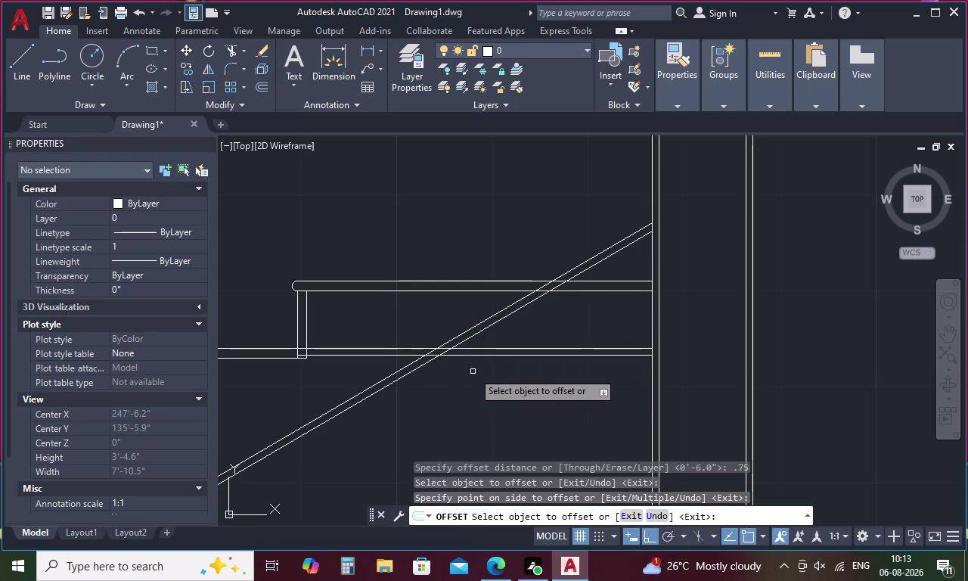
key(Escape)
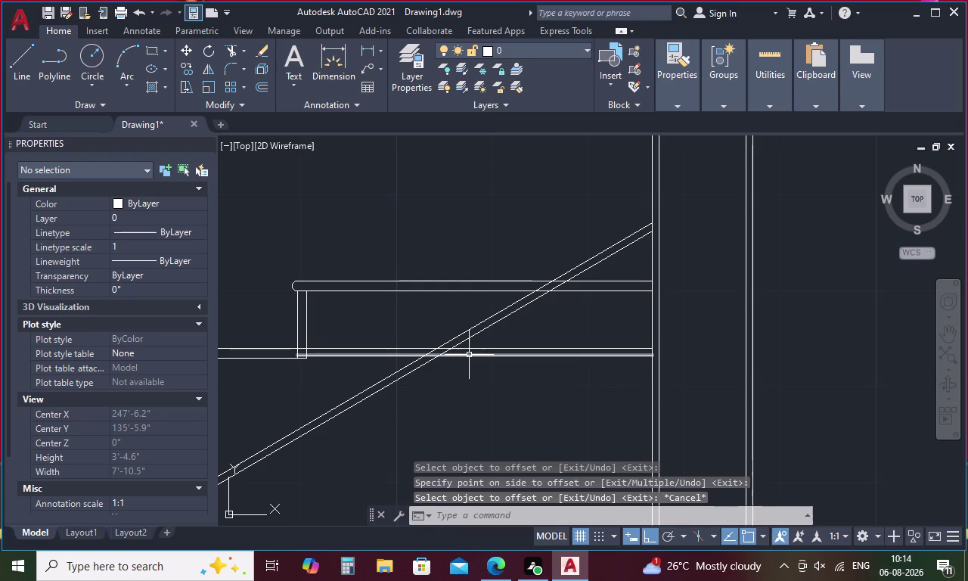
Start a 0.75 offset of the sloped stringer line, then cancel it.
key(o)
key(space)
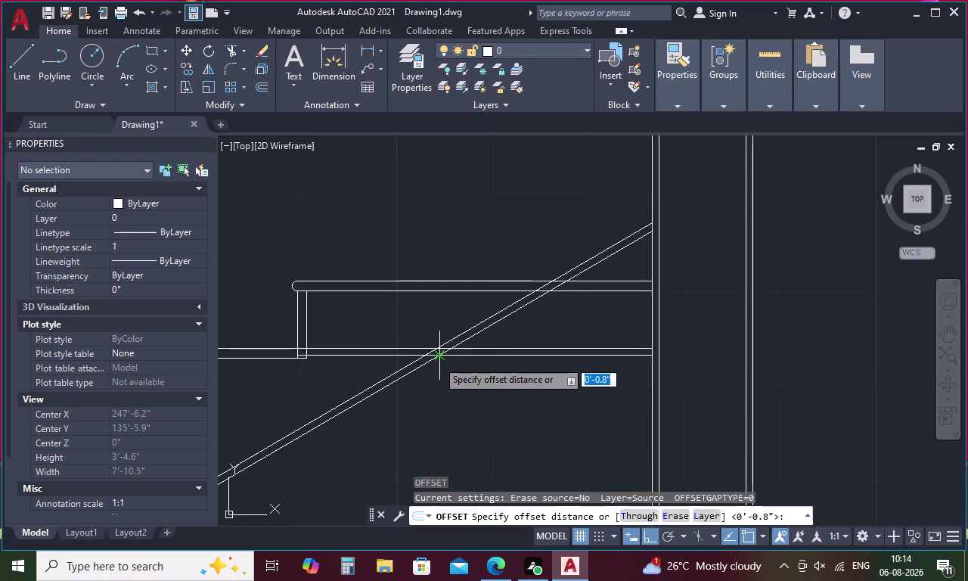
text(.)
key(7)
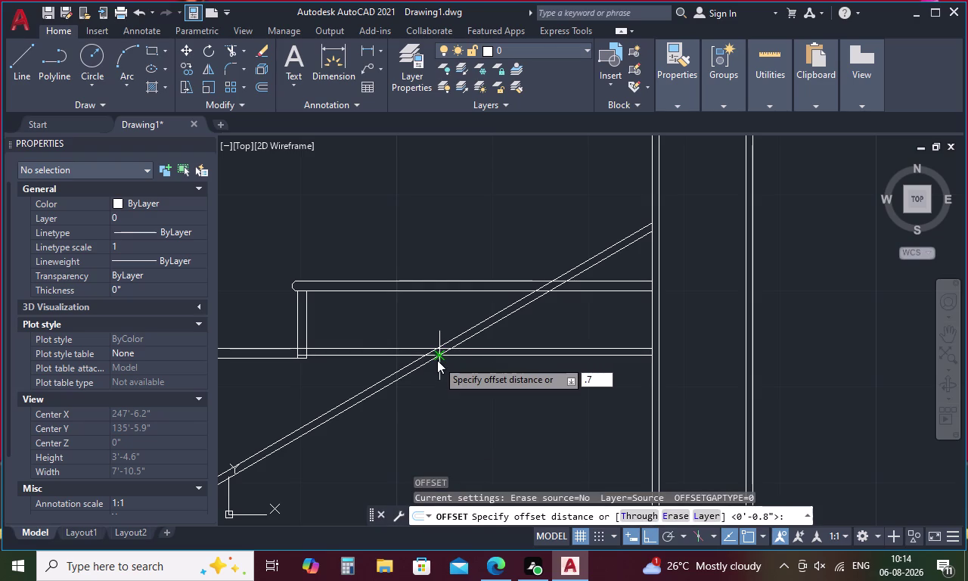
key(5)
key(space)
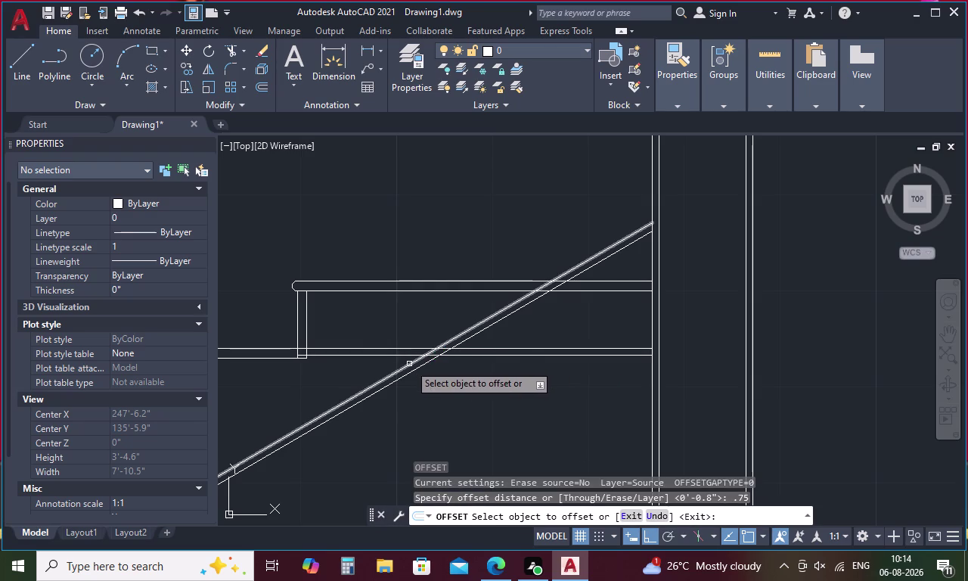
click(409, 364)
scroll(up, 3)
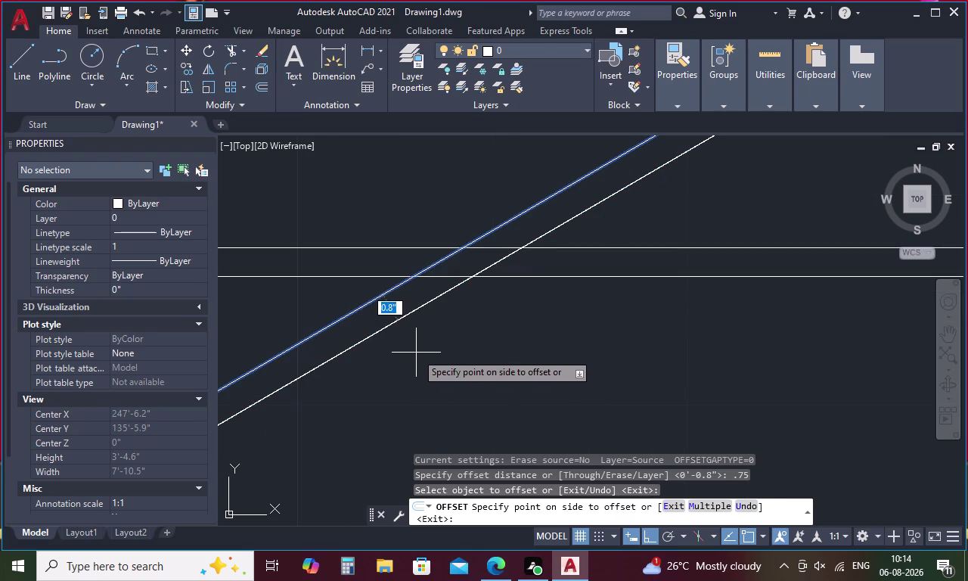
scroll(up, 3)
key(Escape)
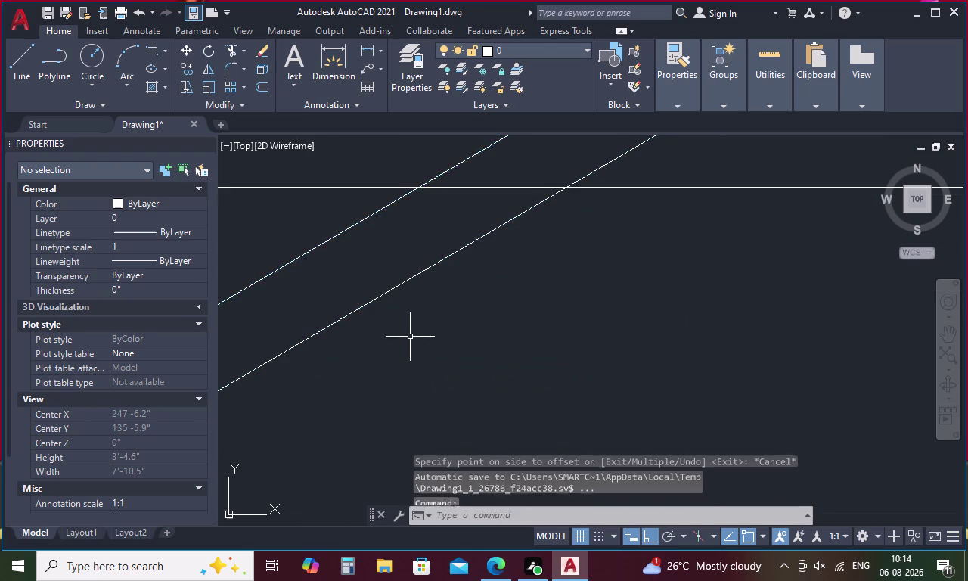
scroll(down, 3)
scroll(down, 3)
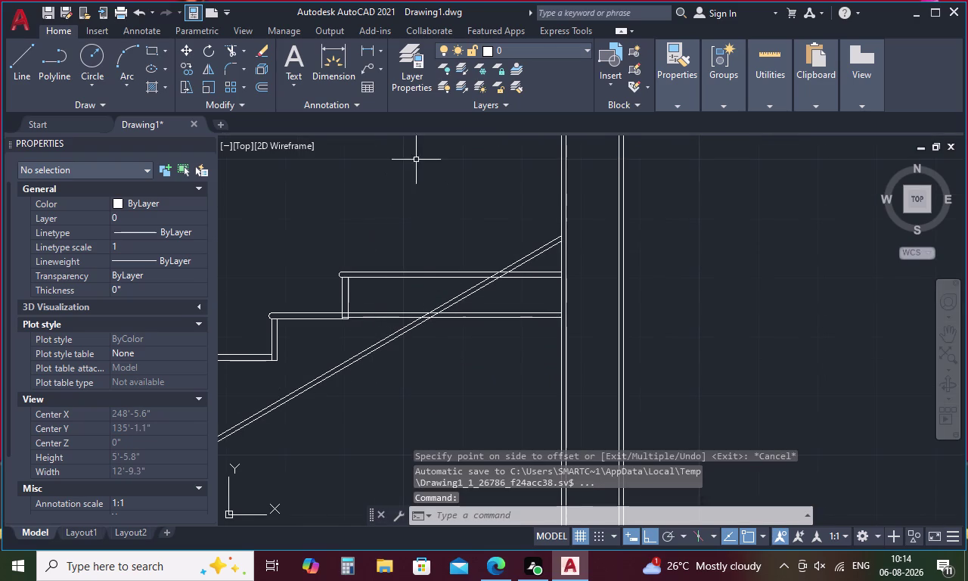
key(Escape)
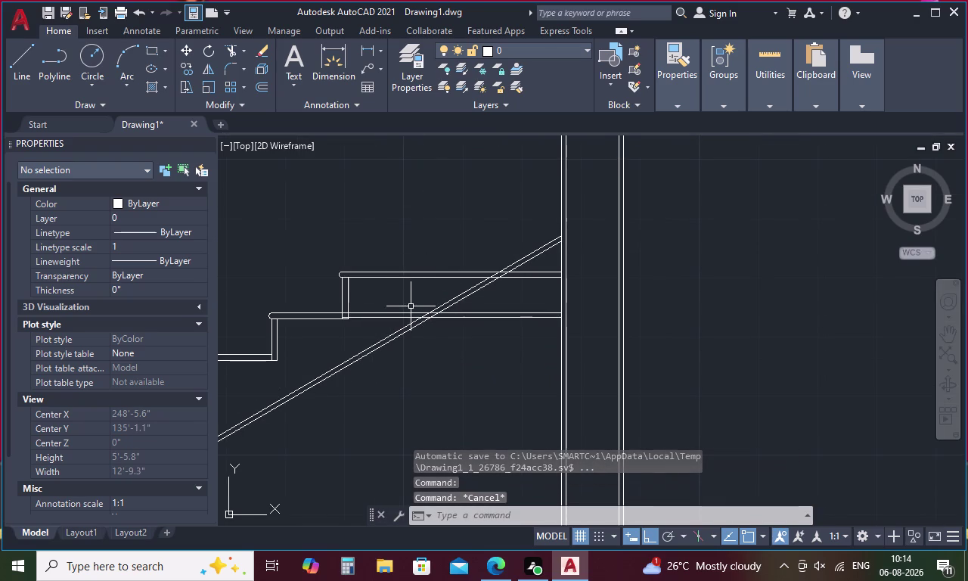
Trim stringer ends above the landing and pieces inside the landing thickness.
text(TR)
key(space)
drag(507, 249, 518, 253)
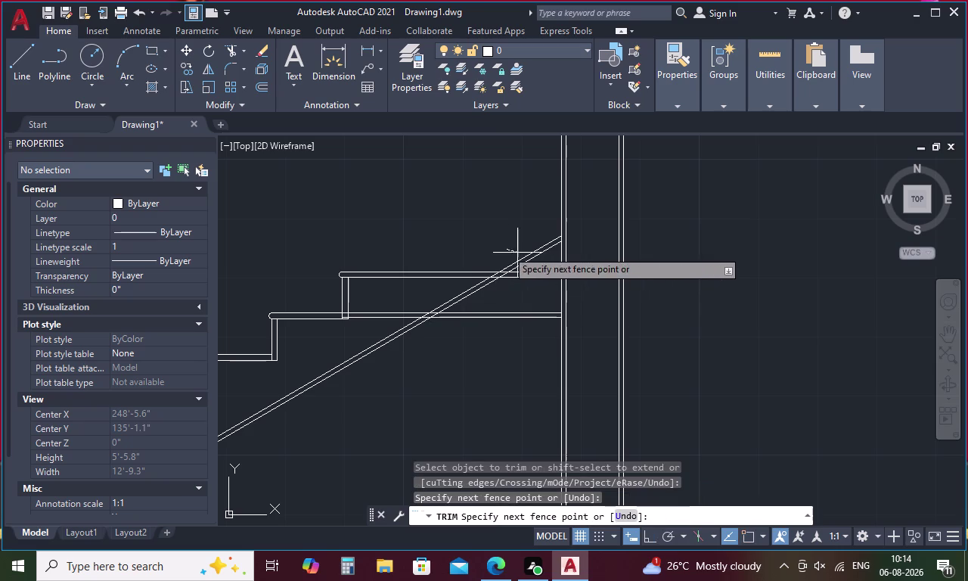
drag(517, 253, 538, 257)
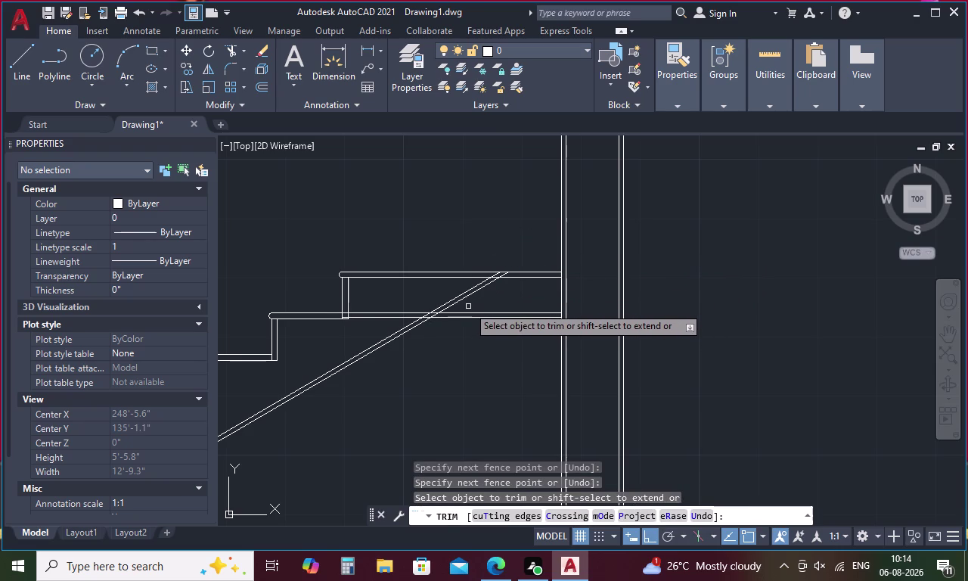
drag(467, 305, 463, 290)
drag(390, 305, 386, 322)
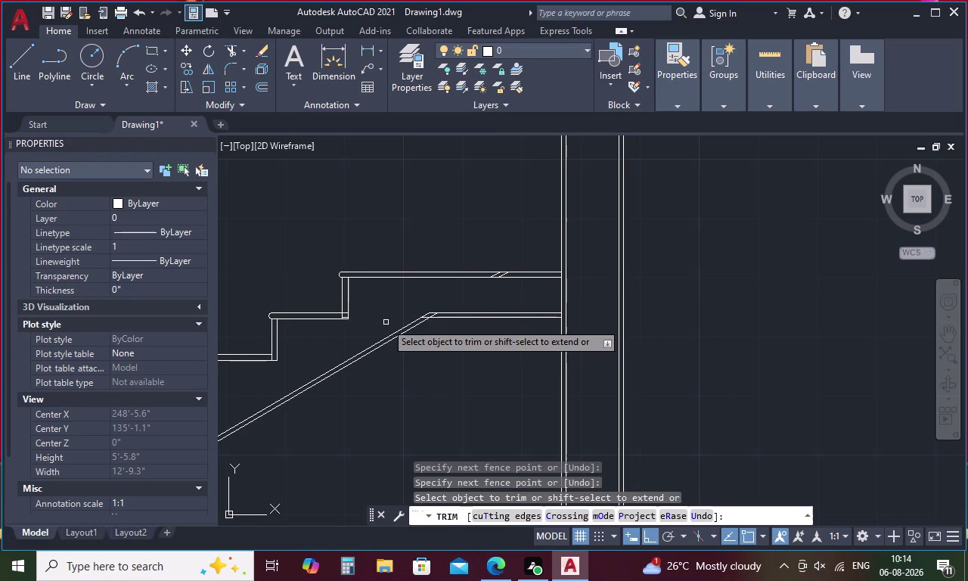
scroll(up, 3)
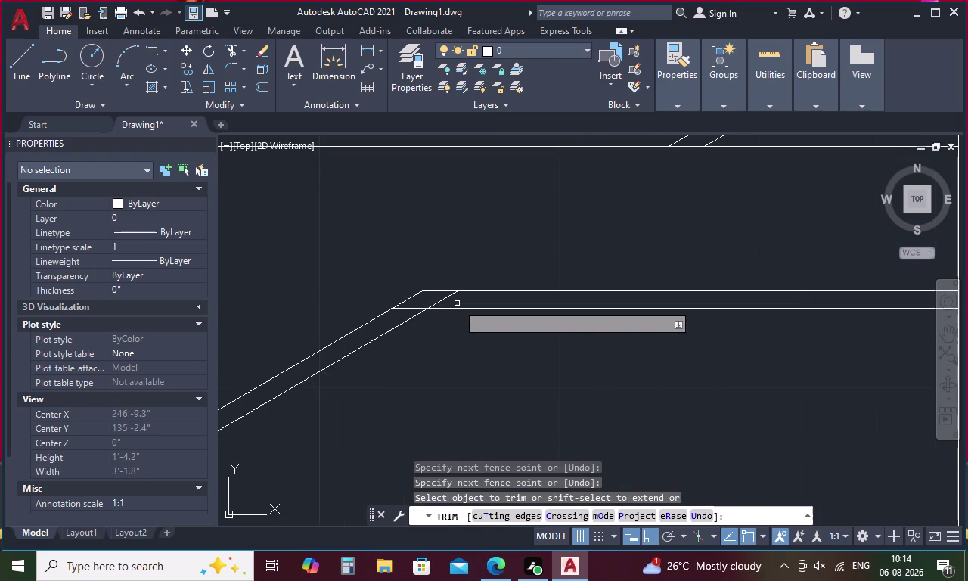
drag(456, 303, 441, 299)
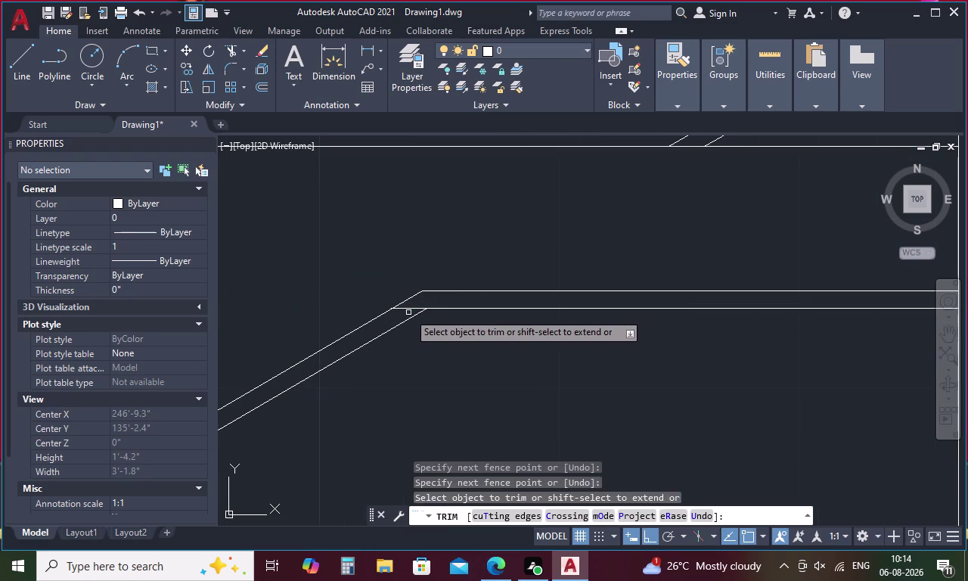
Trim the remaining short stubs at the landing and the step corner piece.
click(411, 308)
scroll(down, 3)
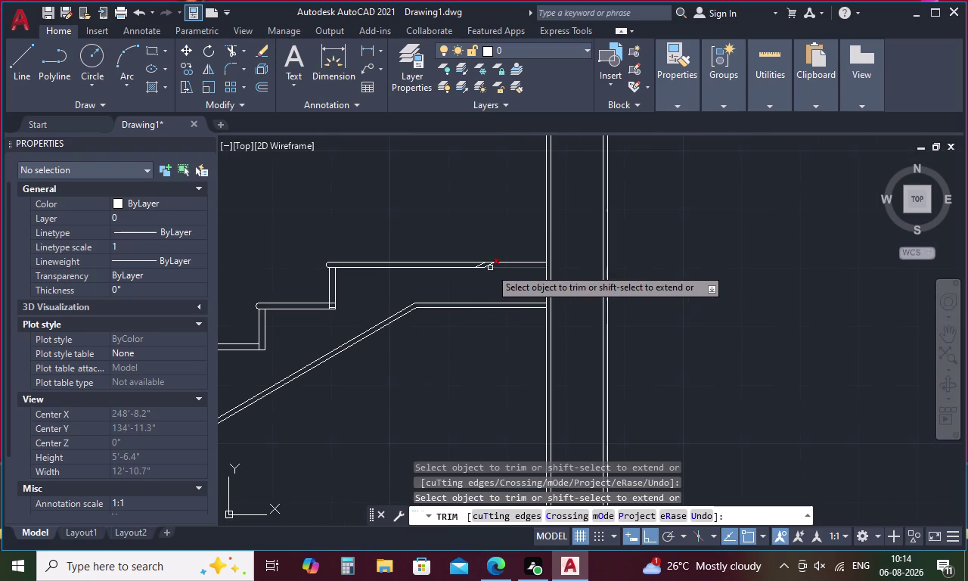
scroll(up, 3)
drag(493, 261, 457, 252)
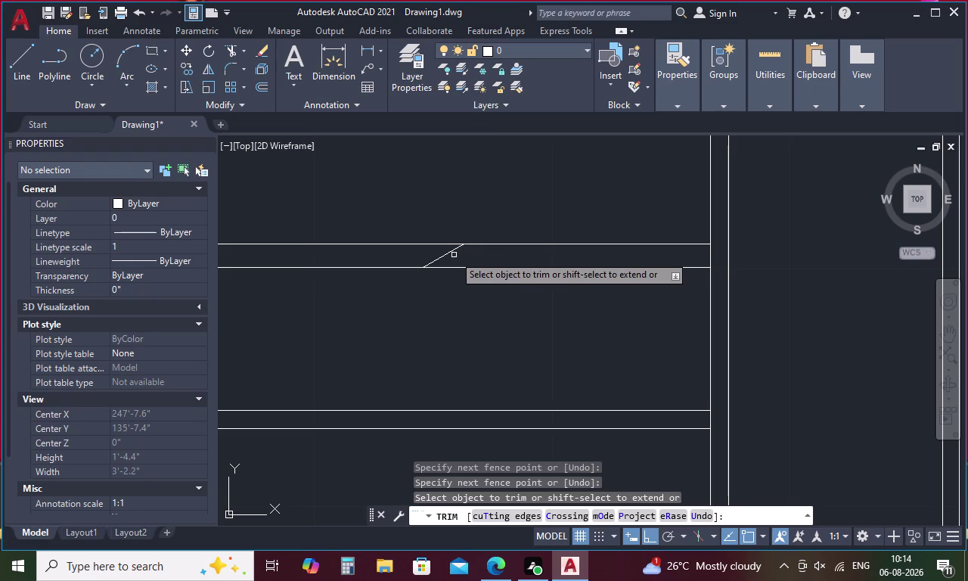
click(445, 257)
scroll(down, 3)
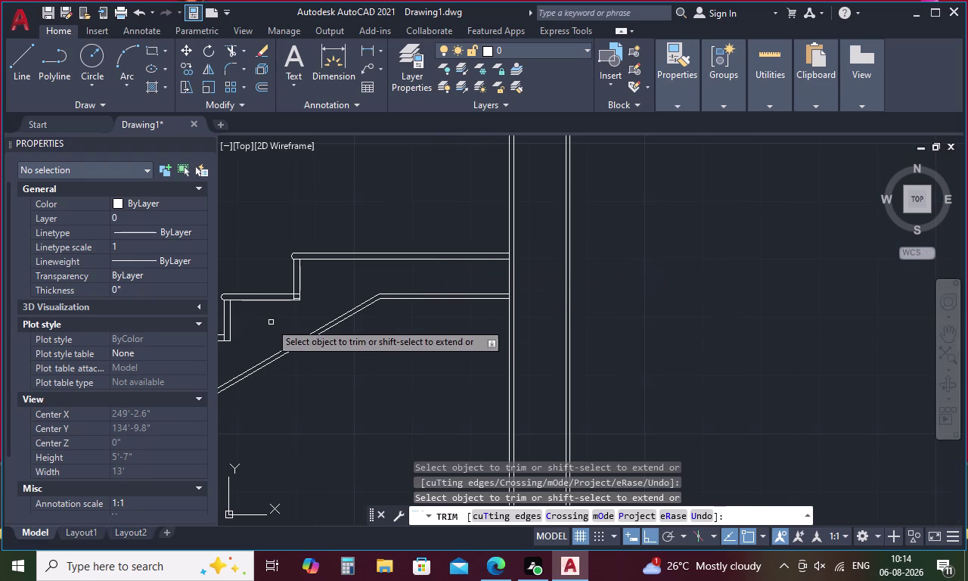
scroll(up, 3)
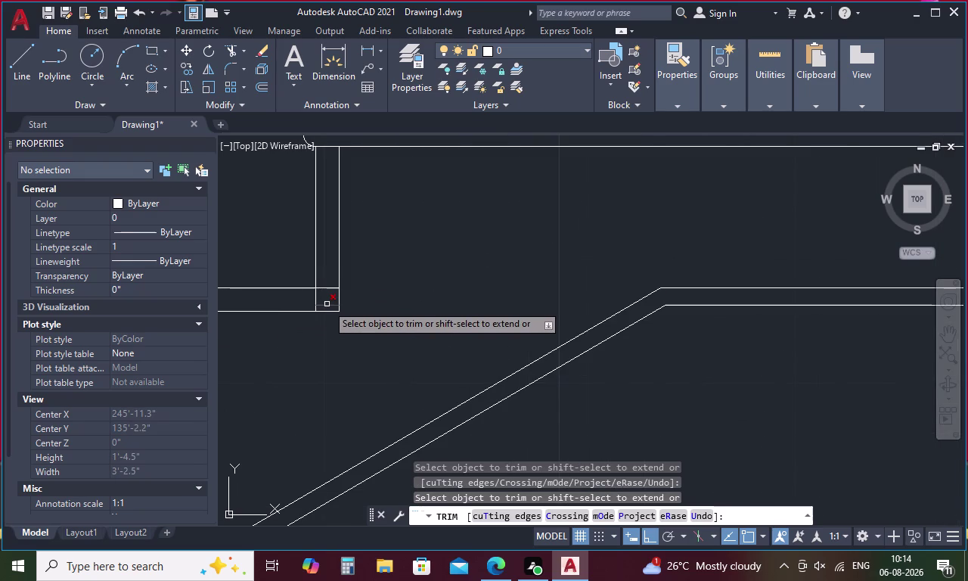
click(326, 304)
scroll(down, 3)
scroll(down, 3)
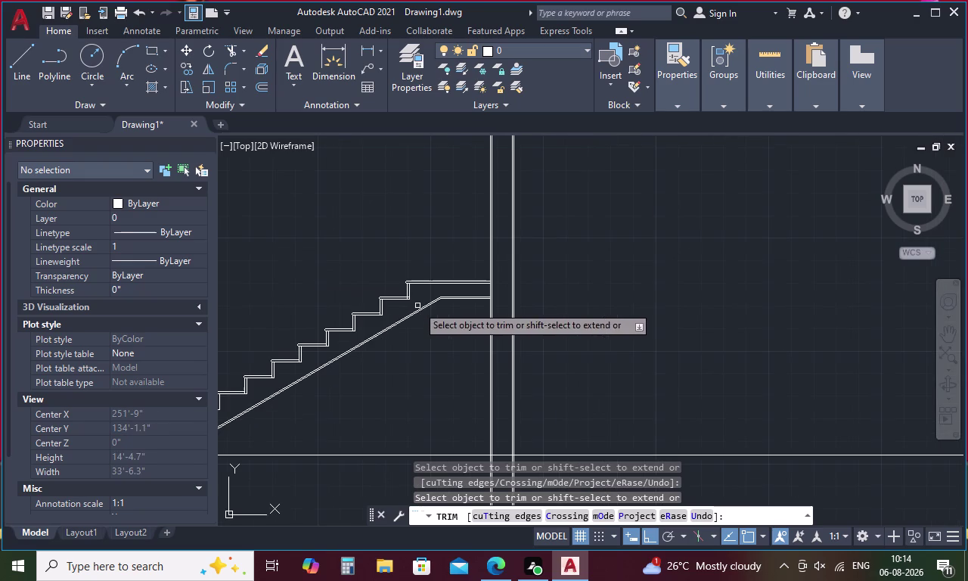
middle_drag(410, 323, 546, 272)
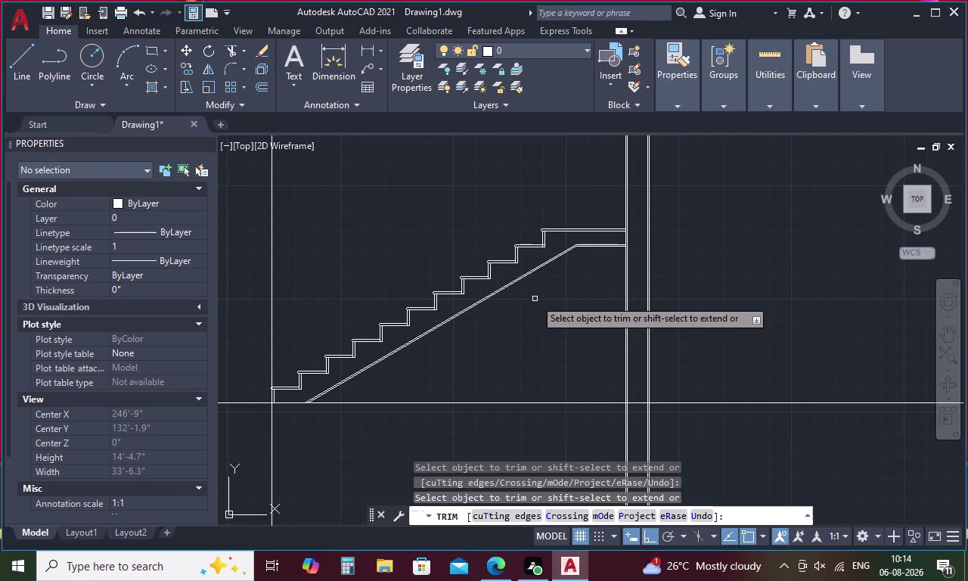
Restart and cancel TRIM, then pan over to the loose nosing detail.
key(Escape)
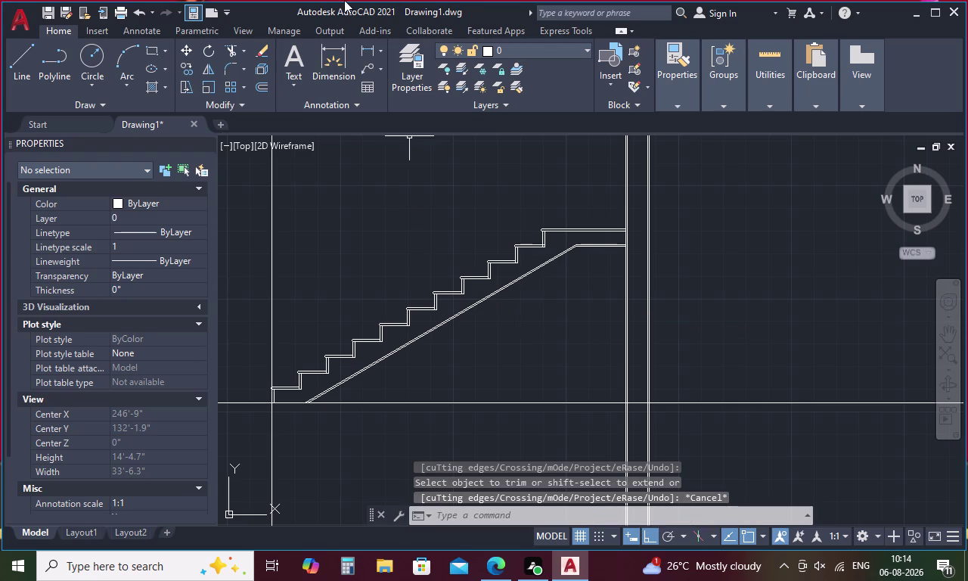
key(space)
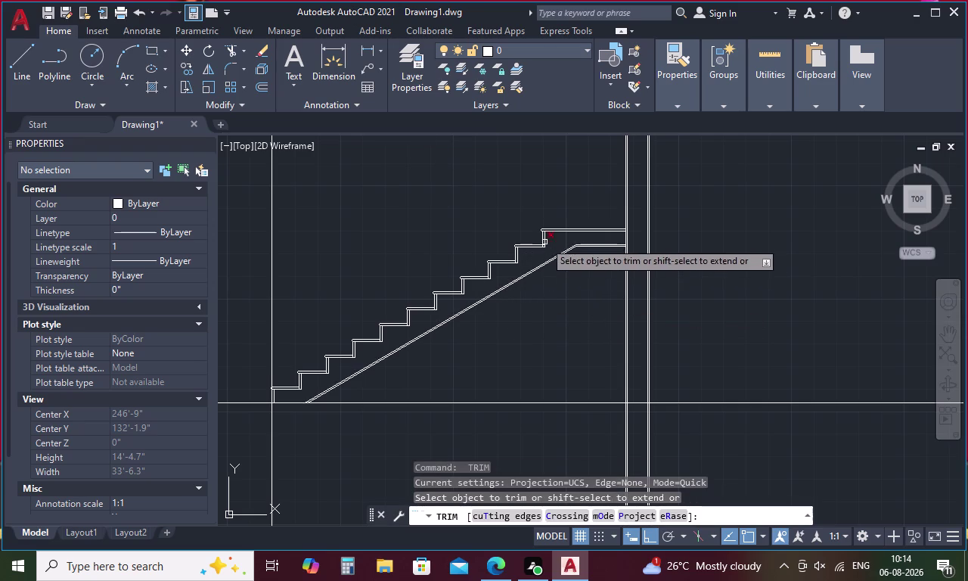
scroll(up, 3)
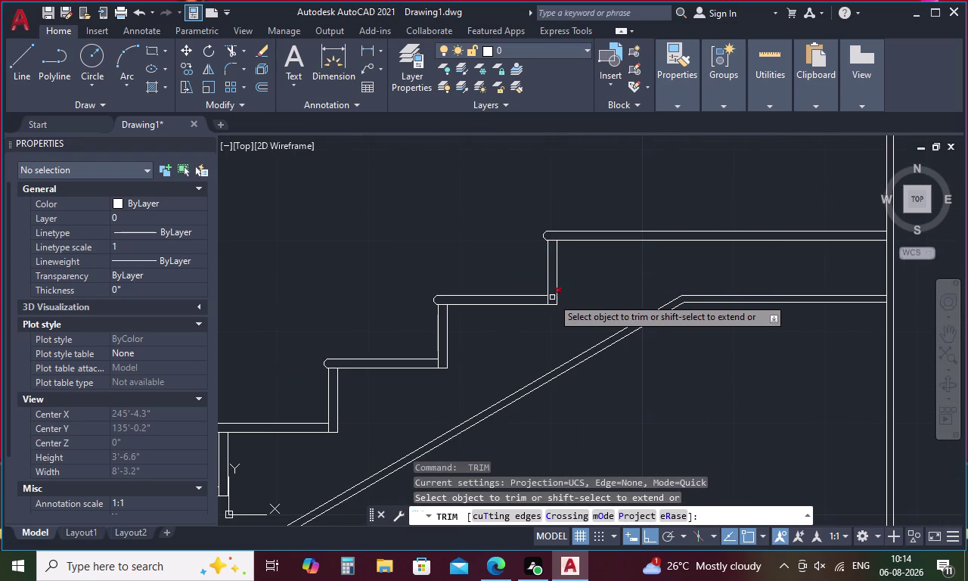
click(552, 298)
key(Escape)
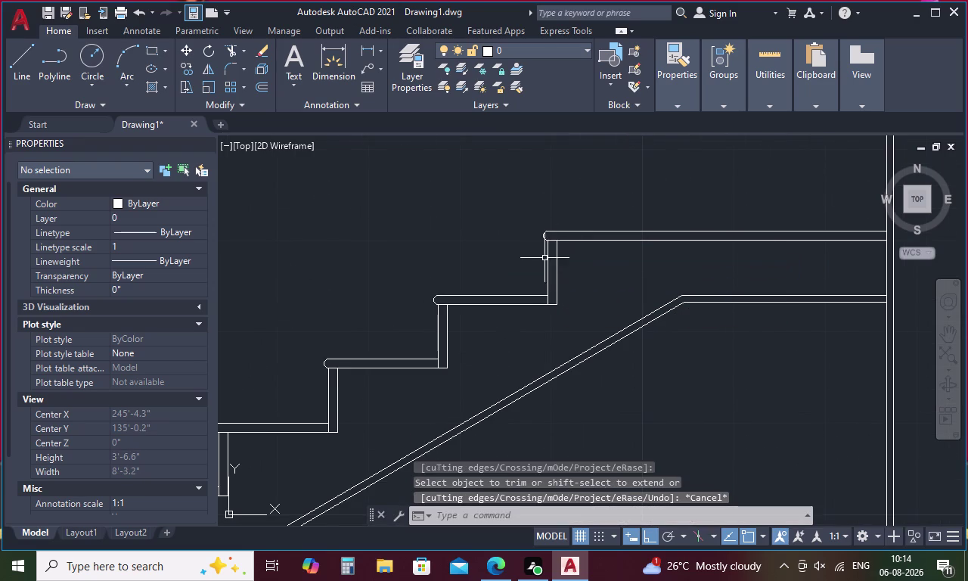
scroll(down, 3)
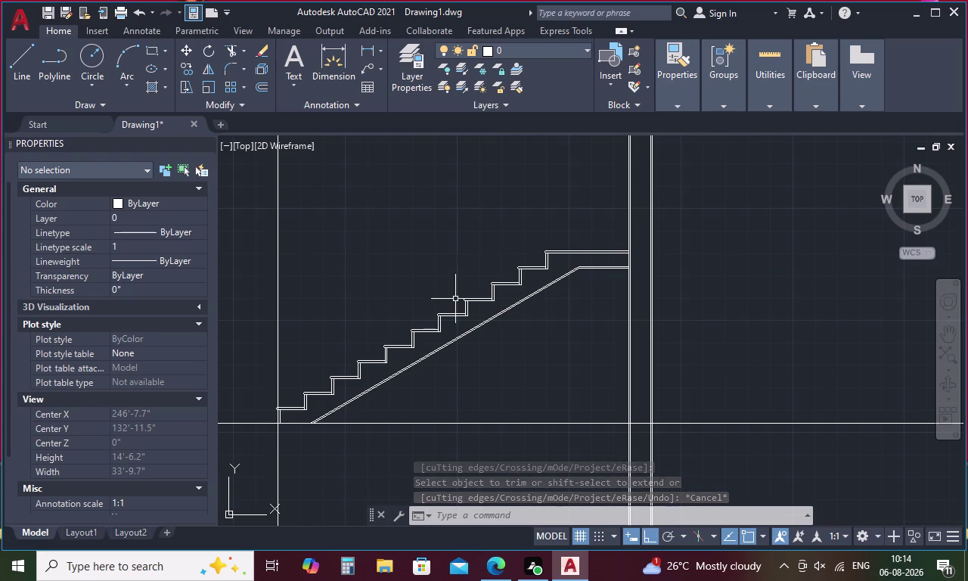
middle_drag(455, 299, 759, 261)
Lasso-select the five lines of the loose nosing detail.
drag(282, 247, 232, 307)
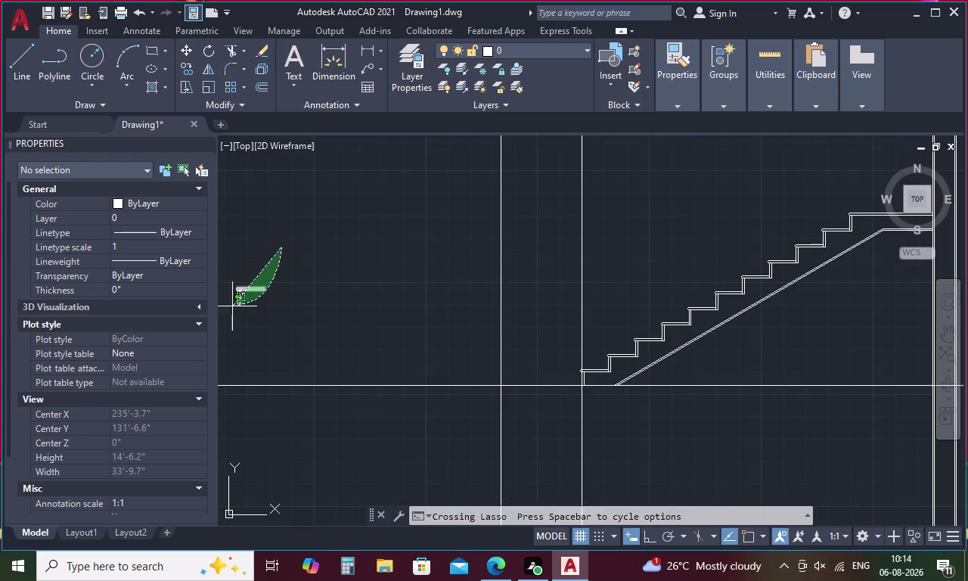
drag(232, 307, 223, 292)
right_click(364, 224)
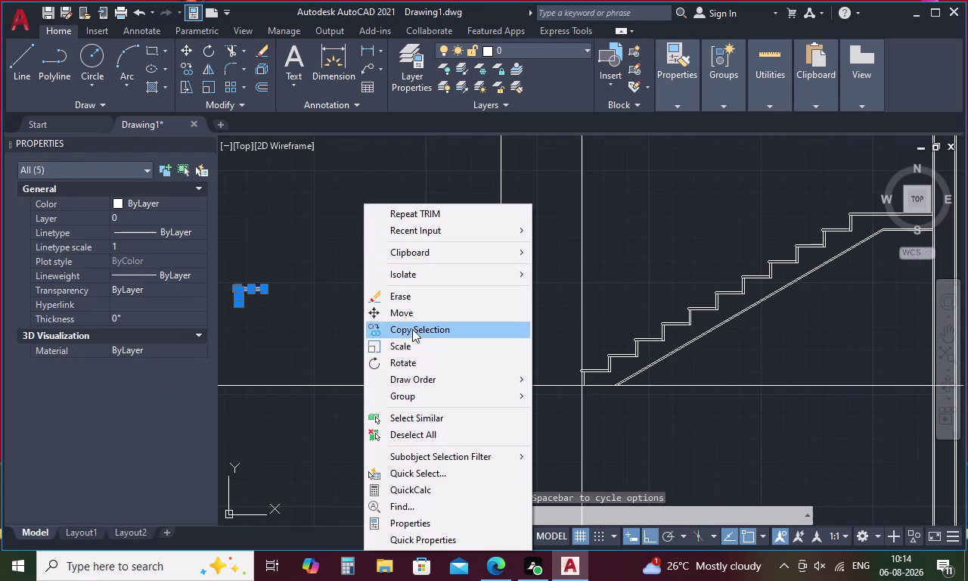
key(Escape)
Mirror the nosing detail about a vertical line through its rounded end, erasing the original.
key(m)
key(i)
key(space)
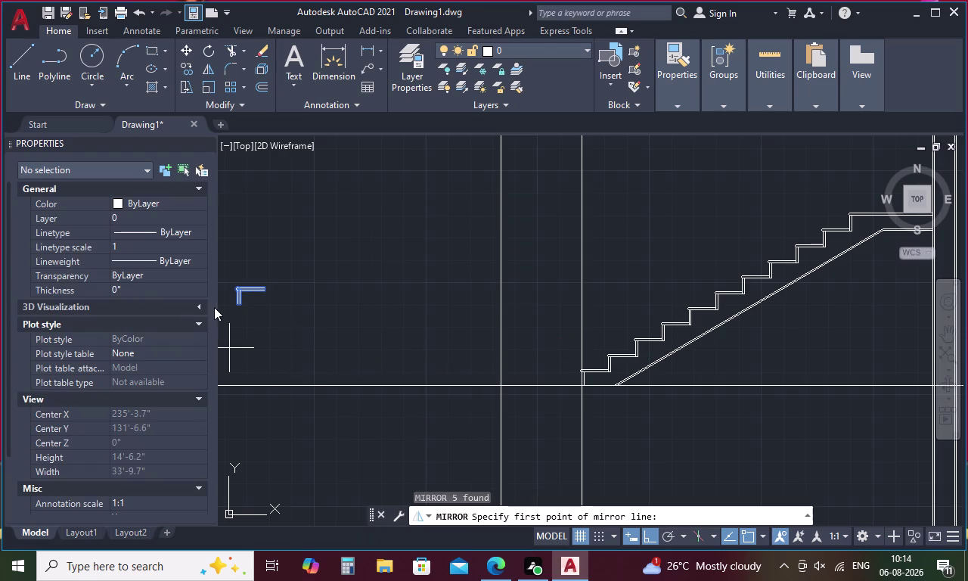
middle_drag(274, 272, 464, 286)
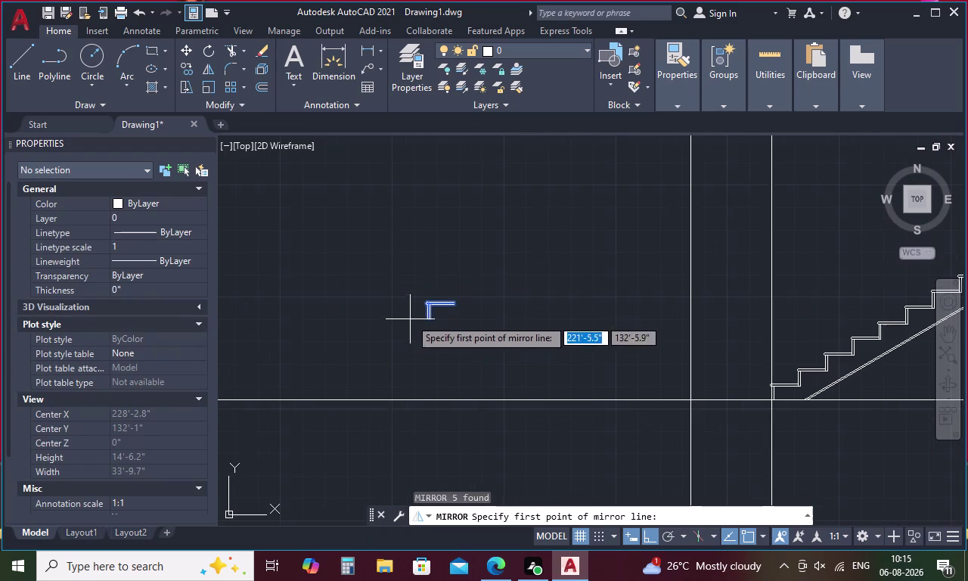
scroll(up, 3)
click(504, 337)
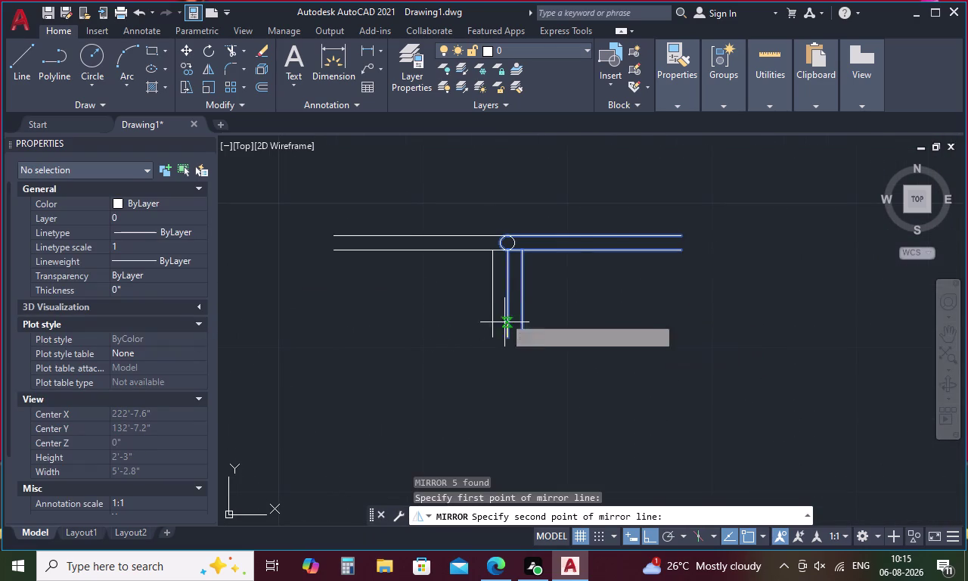
click(507, 250)
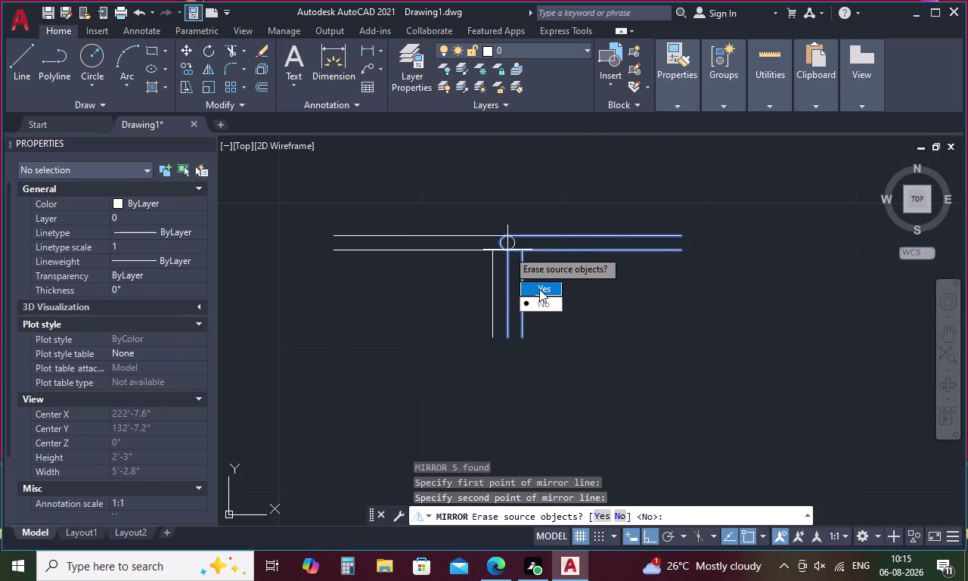
drag(539, 289, 508, 249)
Reselect the mirrored nosing detail lines, then dismiss the context menu.
drag(521, 225, 321, 275)
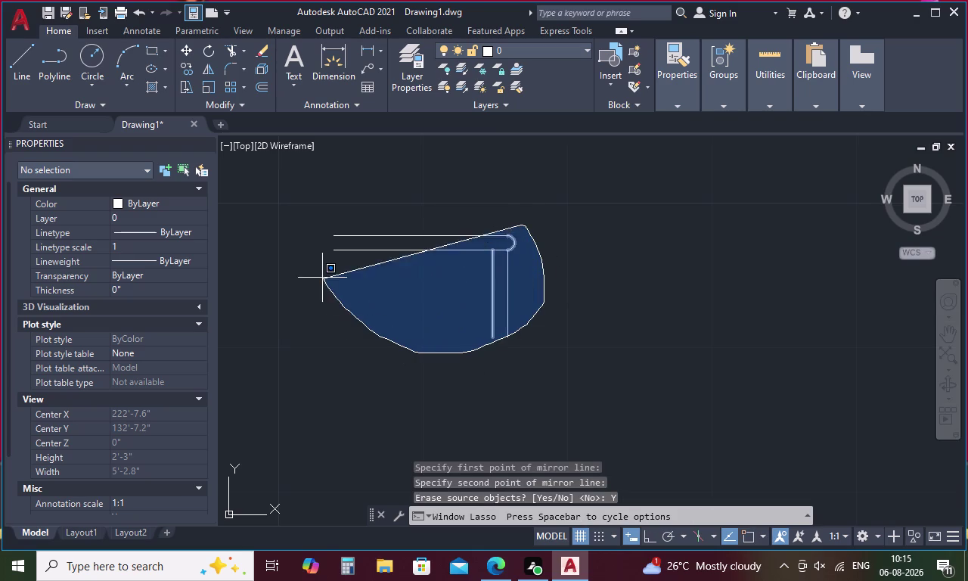
drag(320, 274, 313, 214)
right_click(313, 213)
key(Escape)
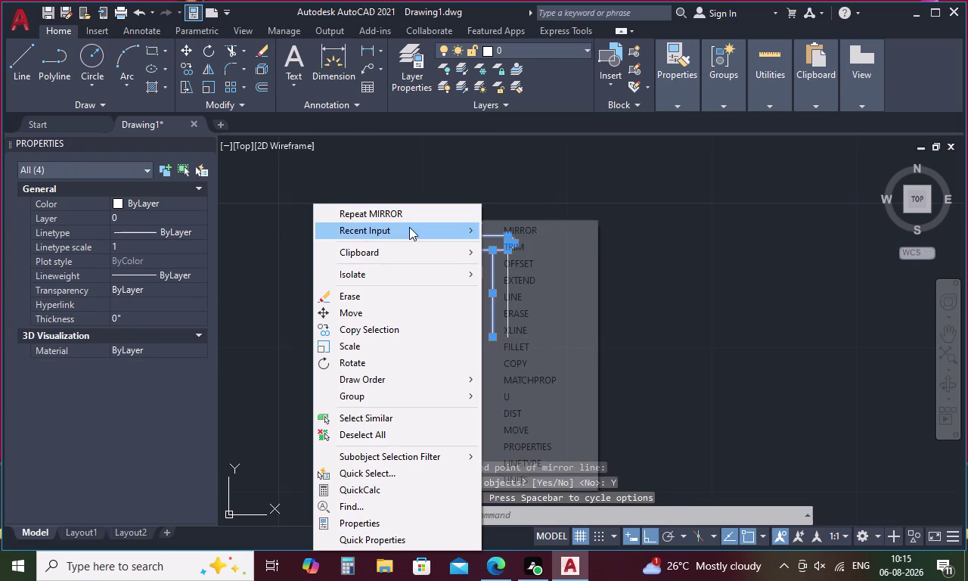
key(Escape)
Start copying the mirrored nosing detail and place the first copy on the top tread.
drag(538, 251, 483, 304)
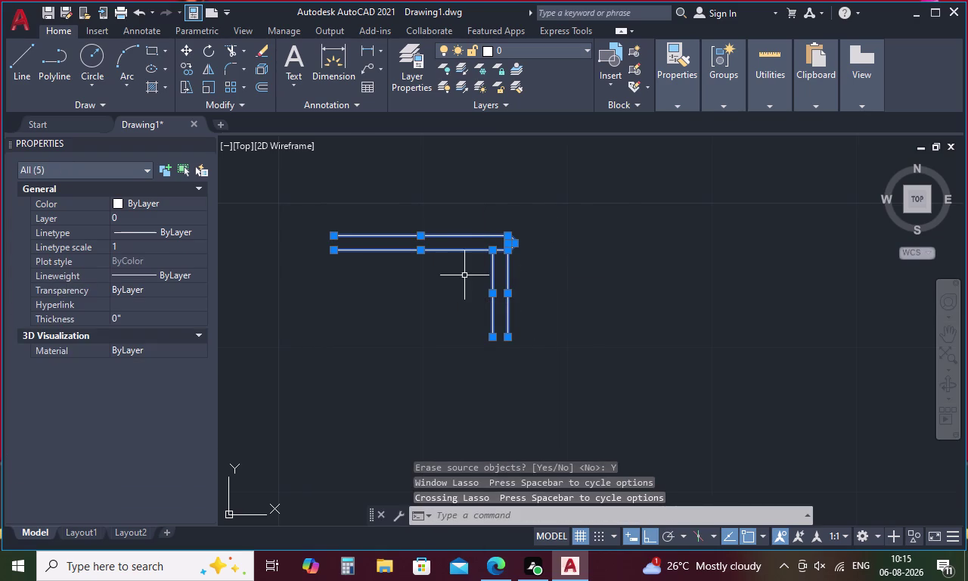
right_click(441, 219)
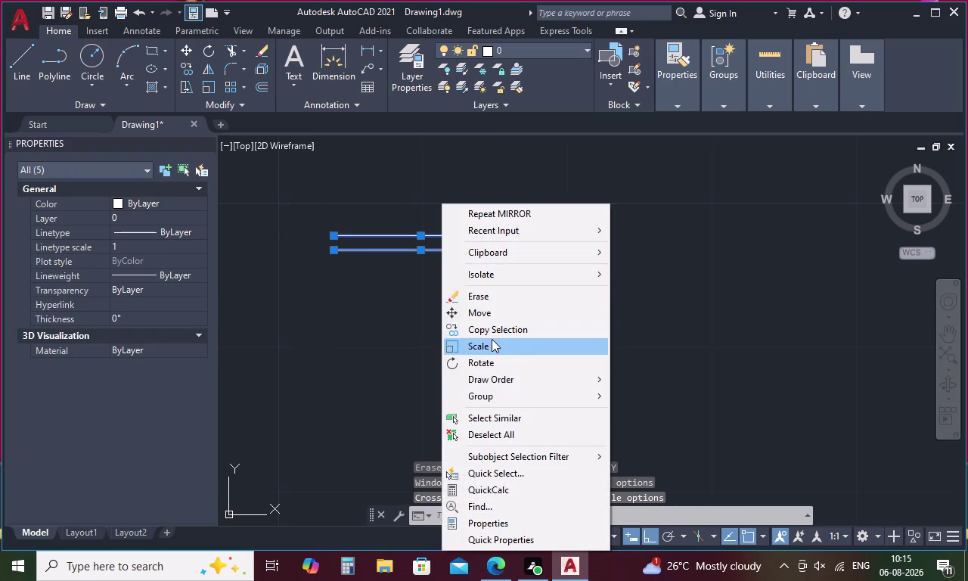
click(485, 331)
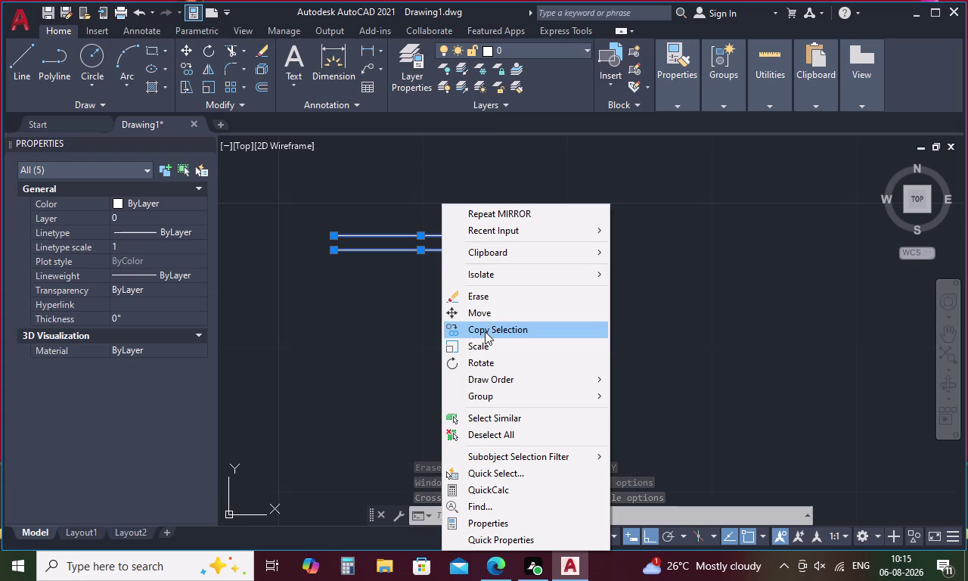
click(510, 338)
scroll(down, 3)
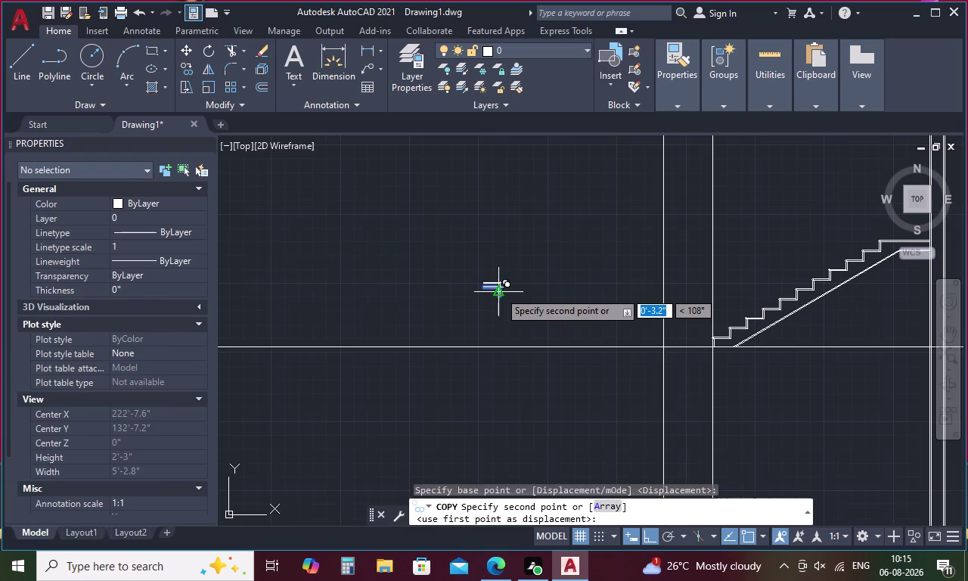
middle_drag(647, 254, 448, 314)
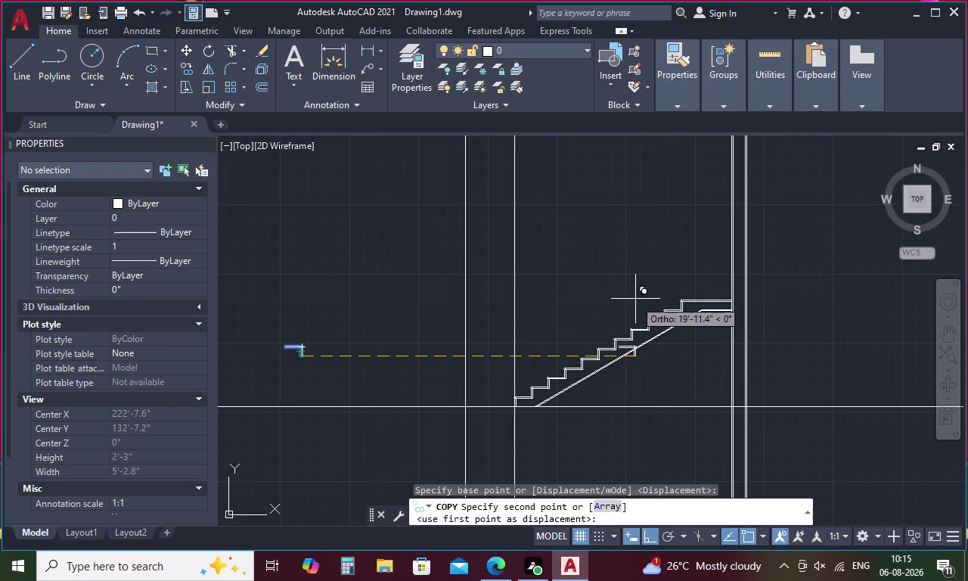
scroll(up, 3)
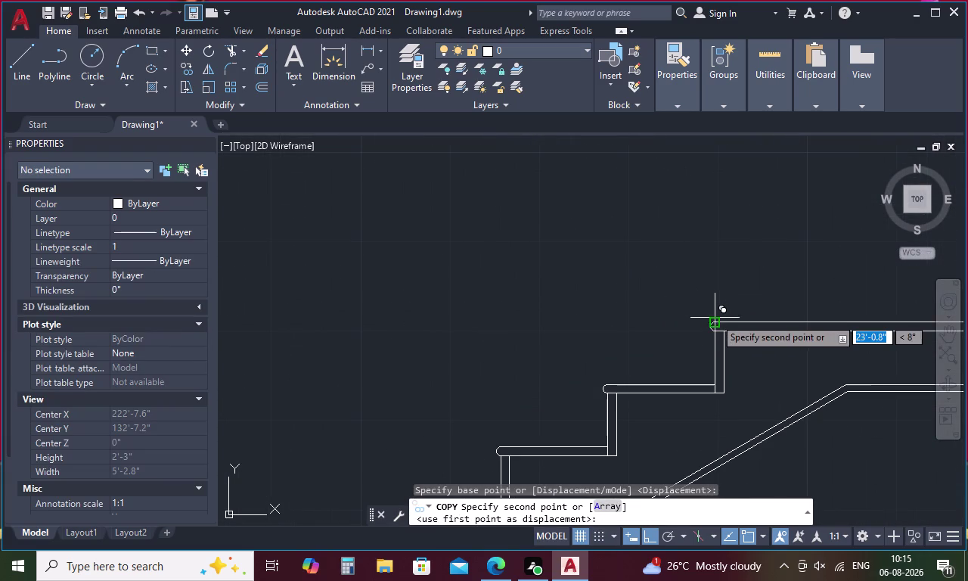
scroll(up, 3)
middle_drag(713, 318, 624, 317)
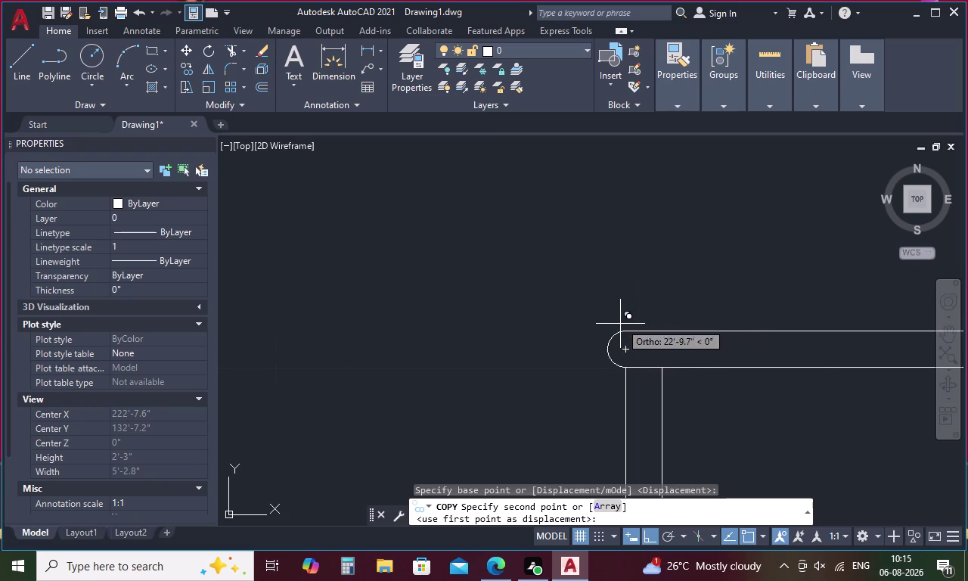
click(628, 331)
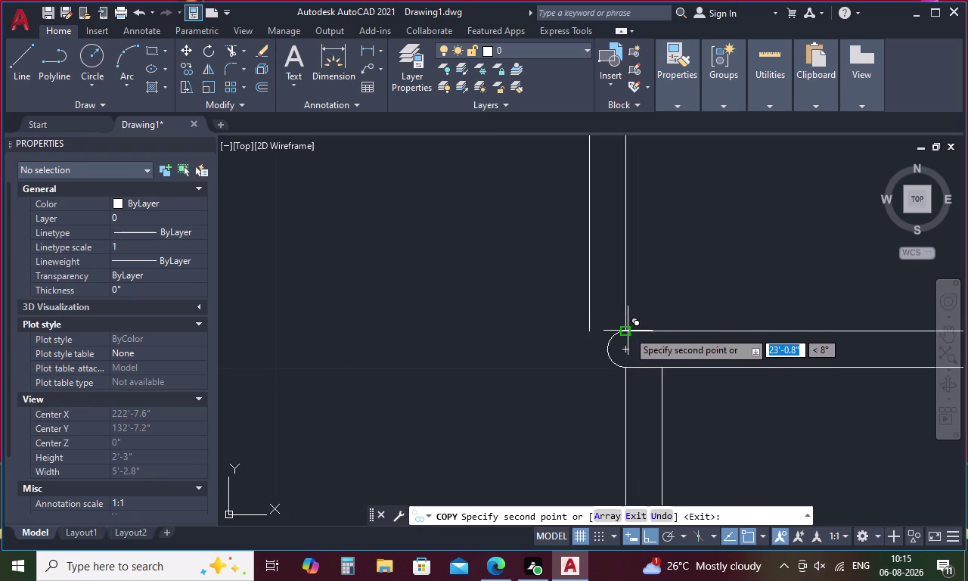
Place nosing copies on the next three tread corners down the stair.
scroll(down, 3)
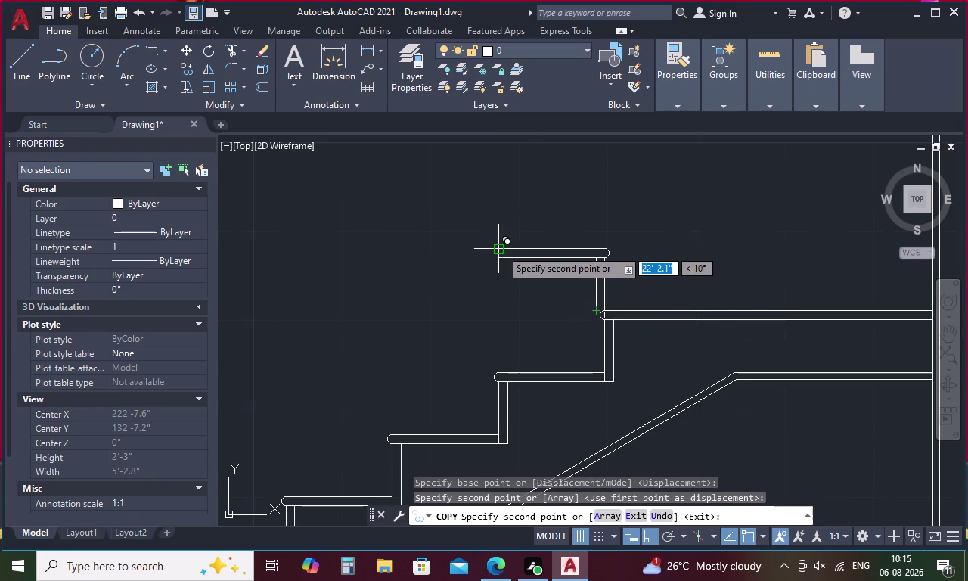
click(500, 247)
scroll(down, 3)
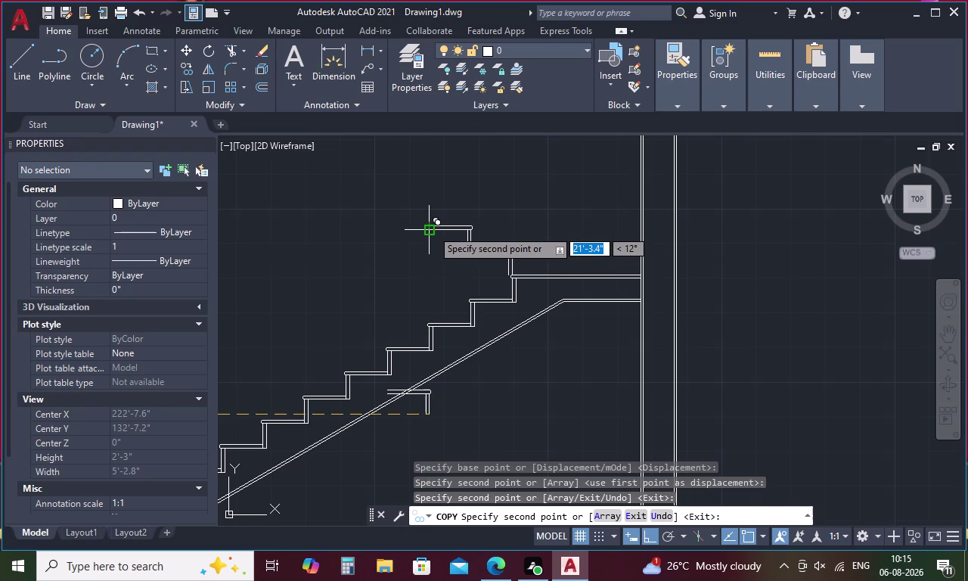
scroll(up, 3)
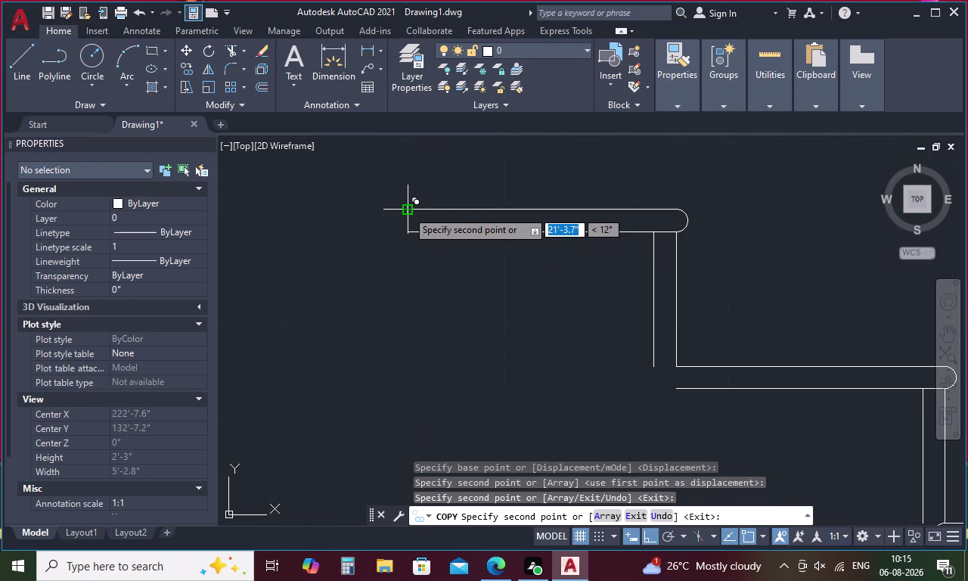
click(407, 210)
scroll(down, 3)
scroll(down, 3)
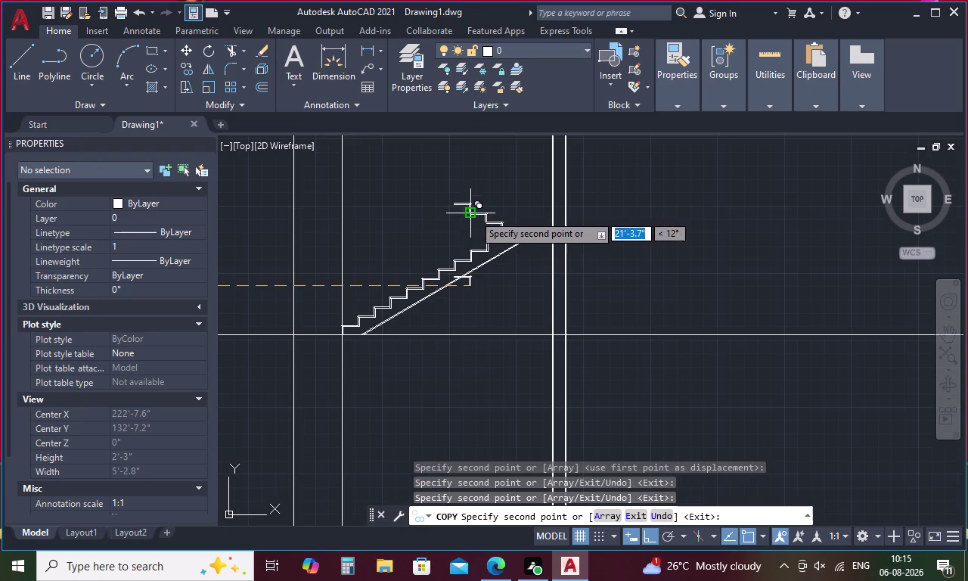
middle_drag(454, 203, 476, 277)
scroll(up, 3)
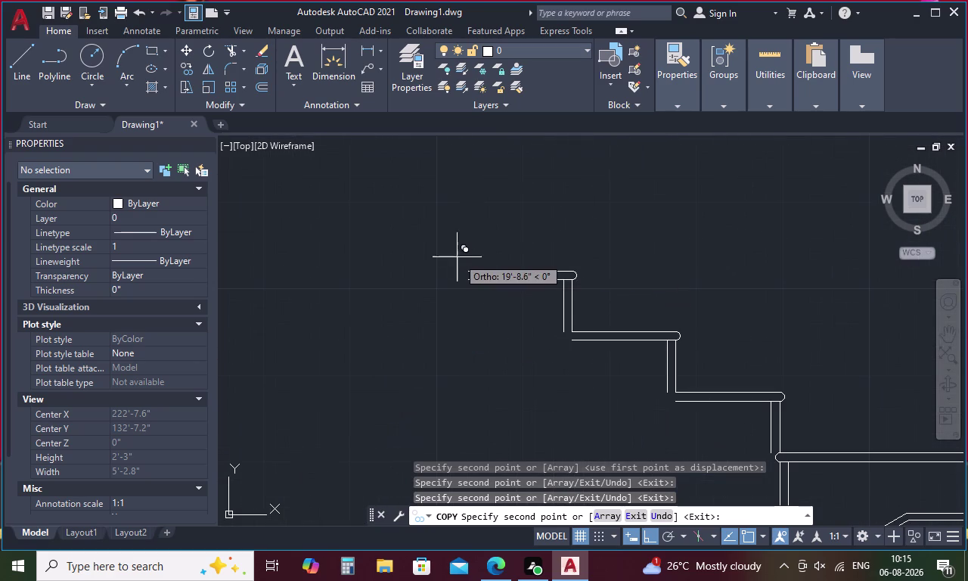
click(466, 269)
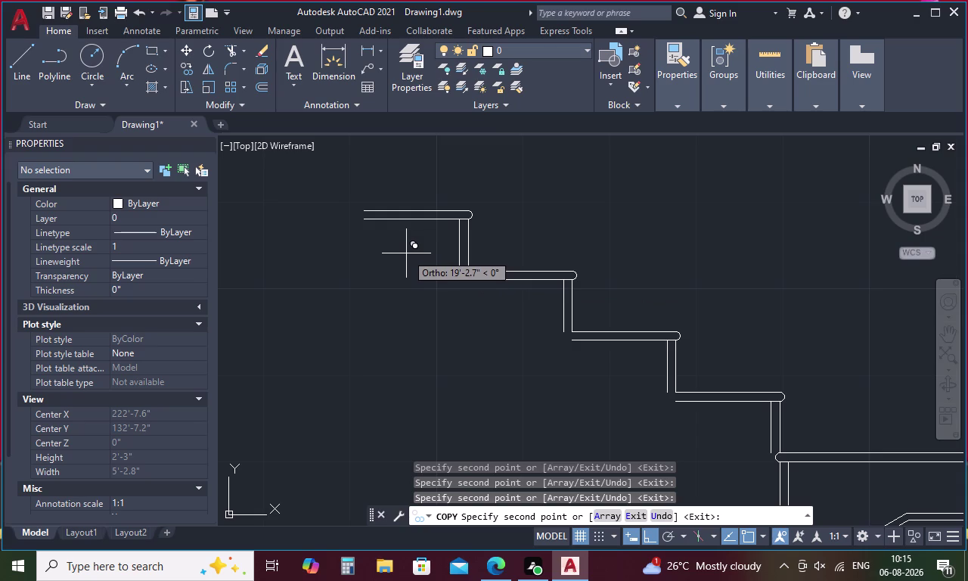
Place nosing copies on four more lower tread corners.
middle_drag(406, 288, 462, 376)
middle_click(462, 376)
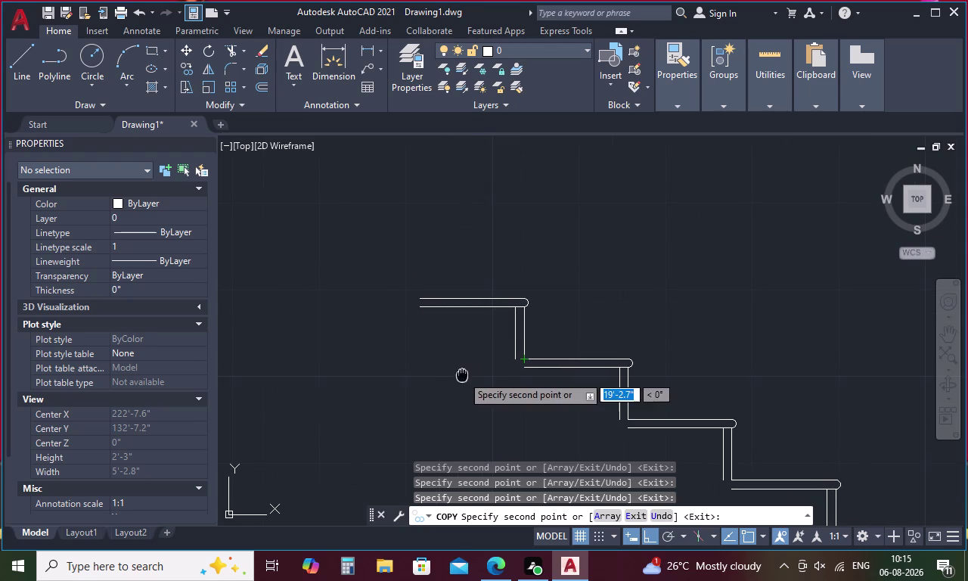
middle_drag(441, 340, 331, 215)
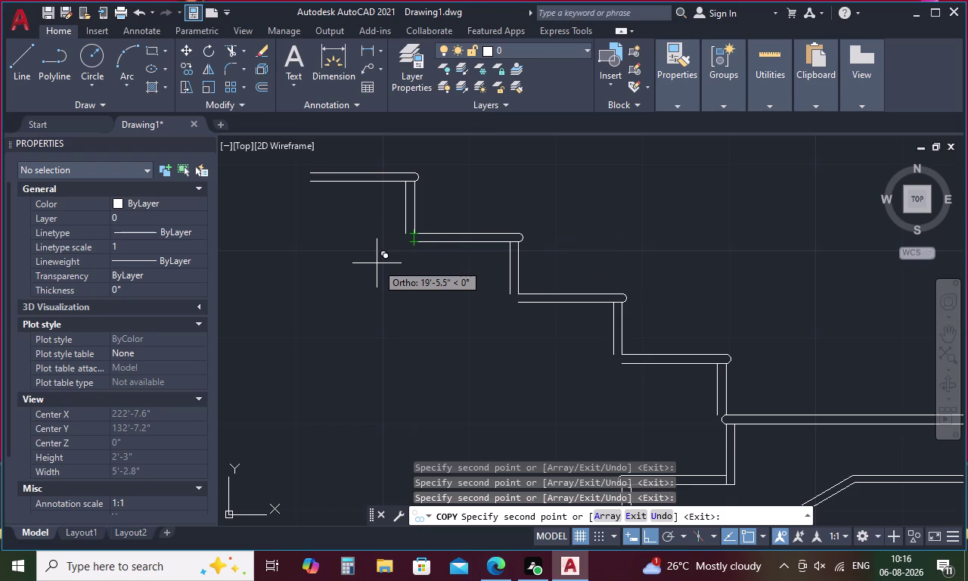
middle_drag(376, 265, 458, 349)
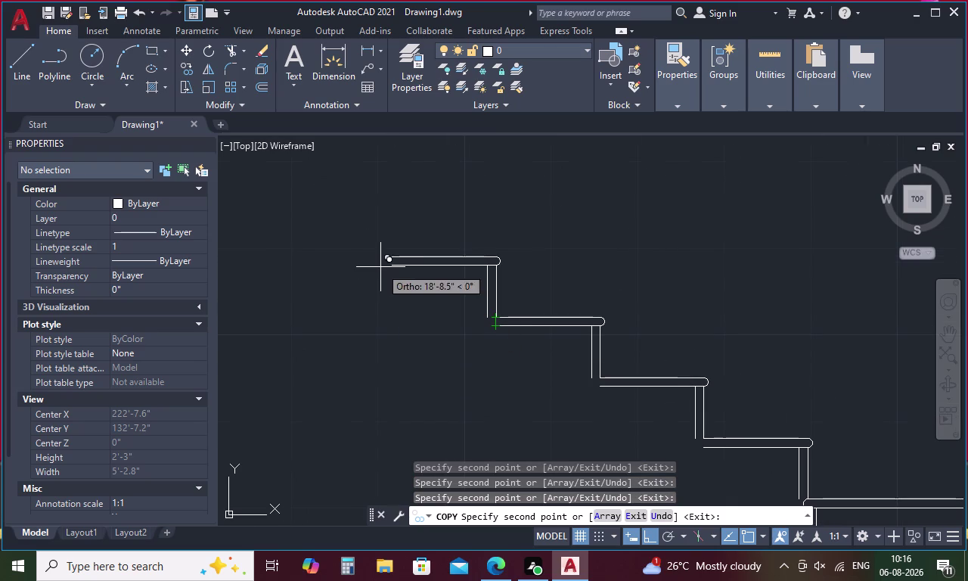
click(393, 256)
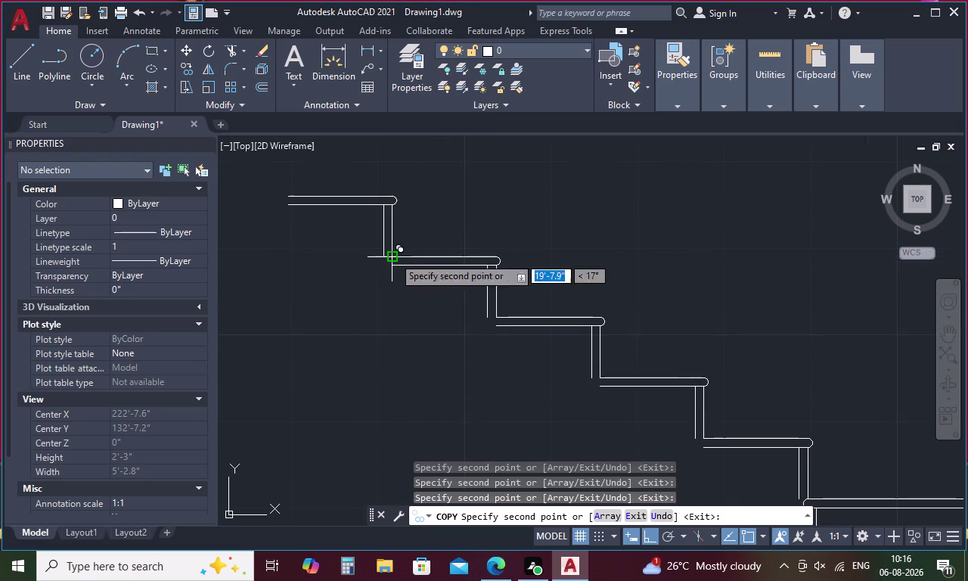
middle_drag(350, 275, 446, 370)
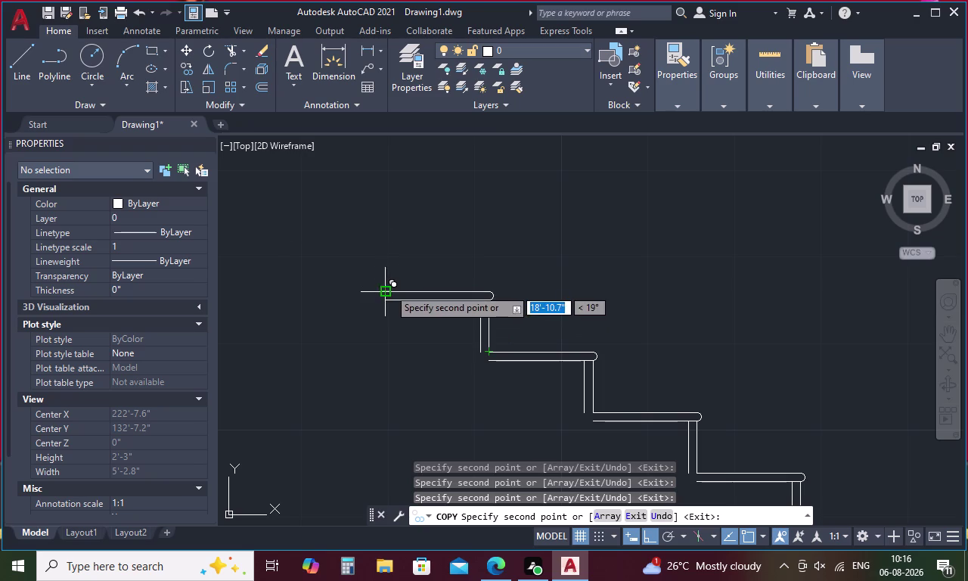
click(388, 289)
middle_drag(333, 309, 411, 394)
click(358, 312)
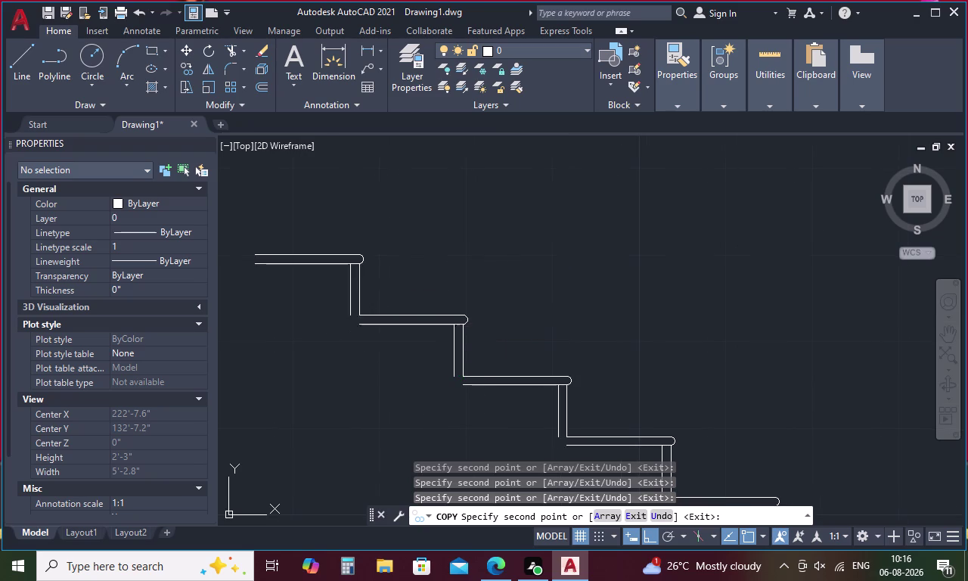
middle_drag(364, 304, 542, 363)
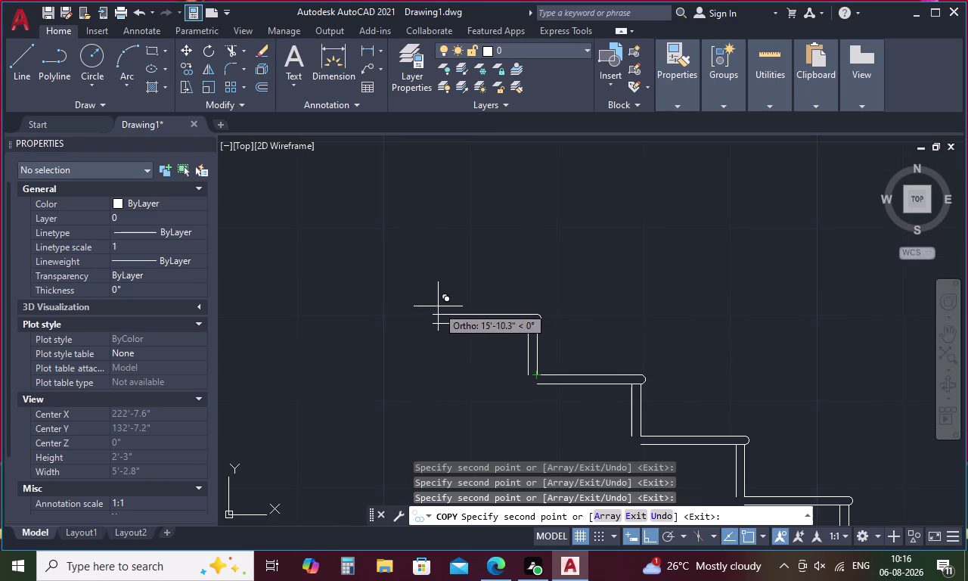
click(434, 313)
Place the final three nosing copies up to the top tread, end COPY, and delete a selected object.
middle_drag(351, 311, 481, 357)
click(460, 302)
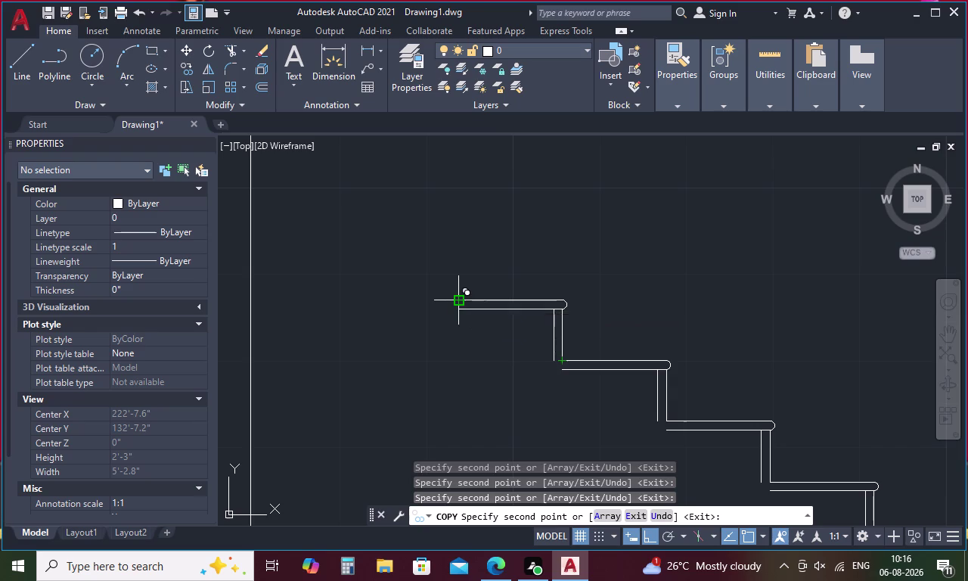
middle_drag(394, 300, 487, 336)
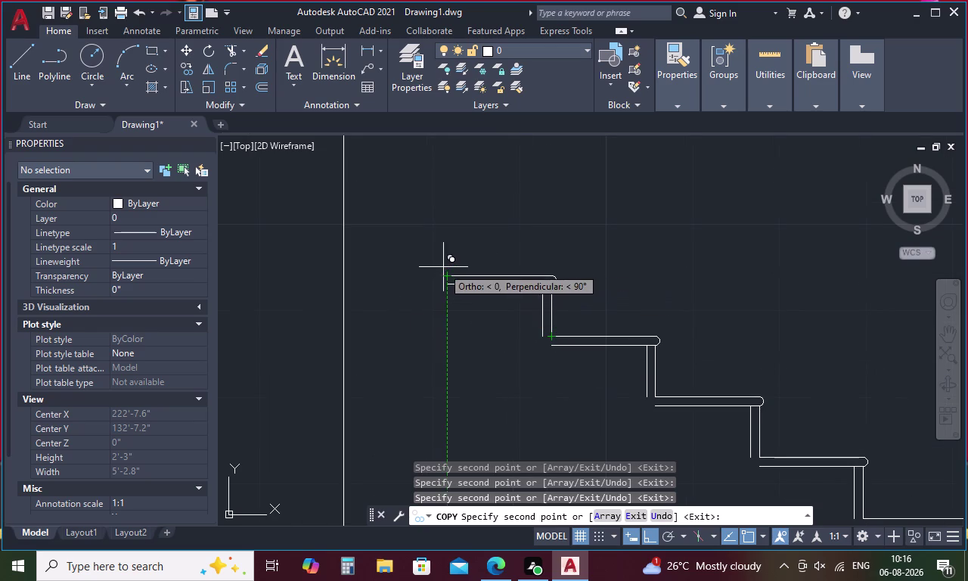
click(448, 278)
middle_drag(382, 294, 433, 315)
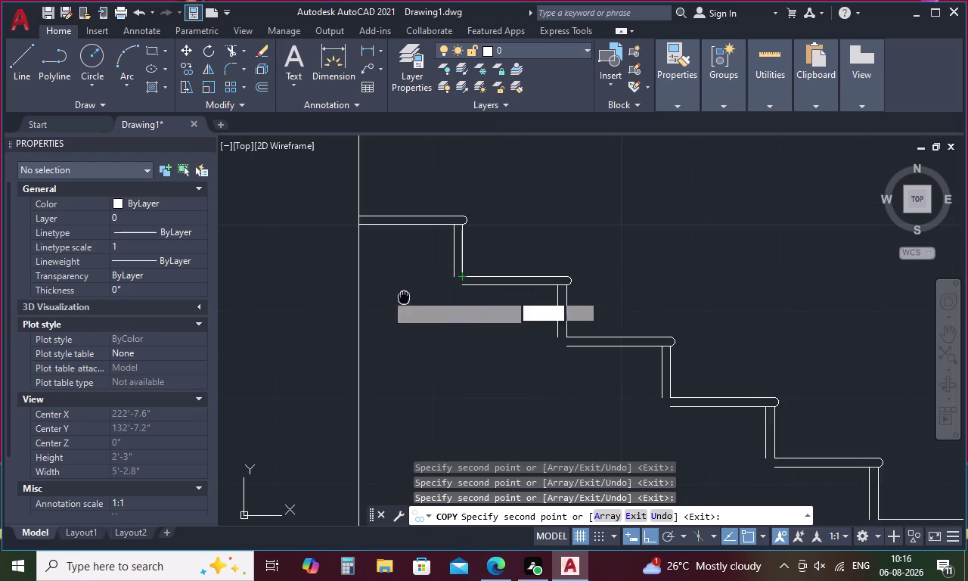
middle_drag(432, 314, 458, 326)
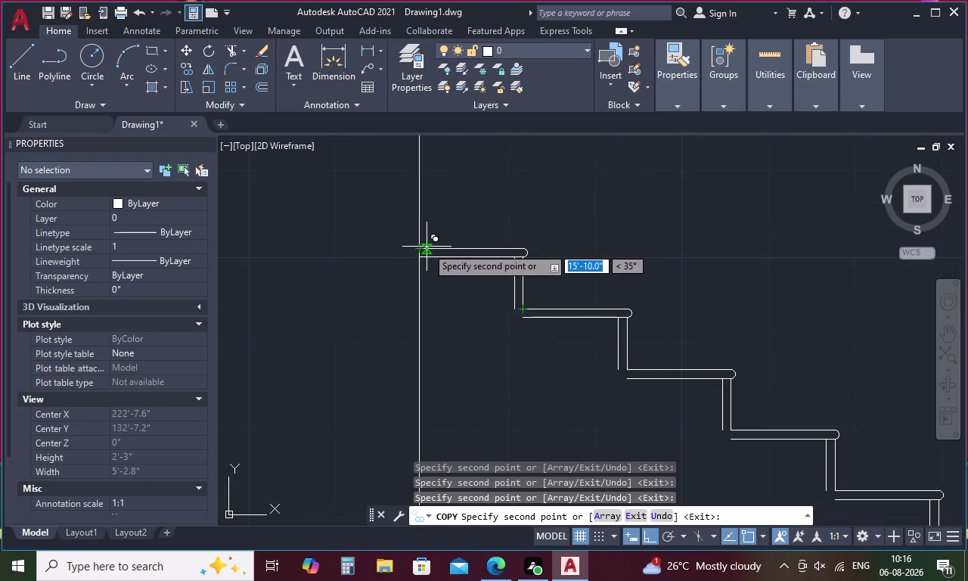
click(422, 248)
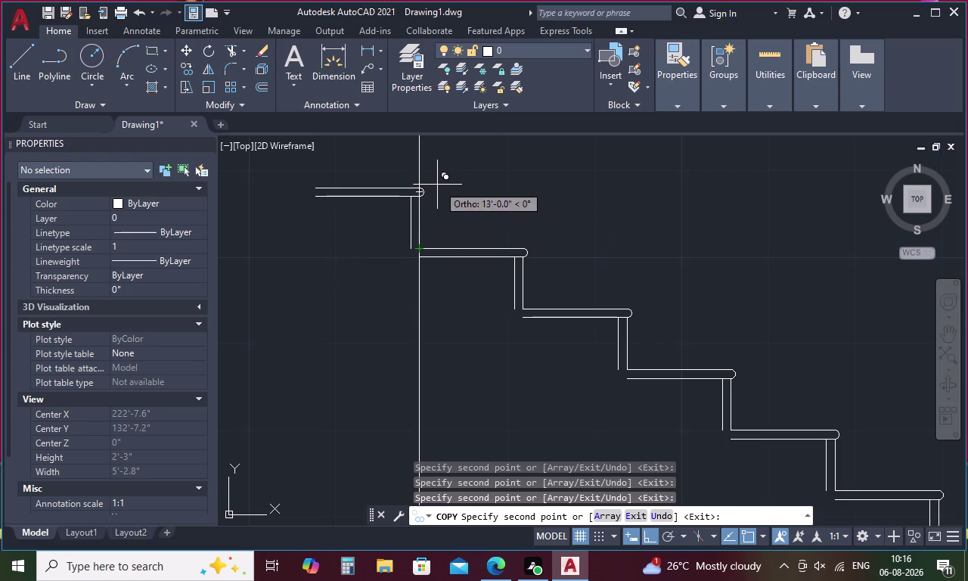
key(Escape)
click(420, 328)
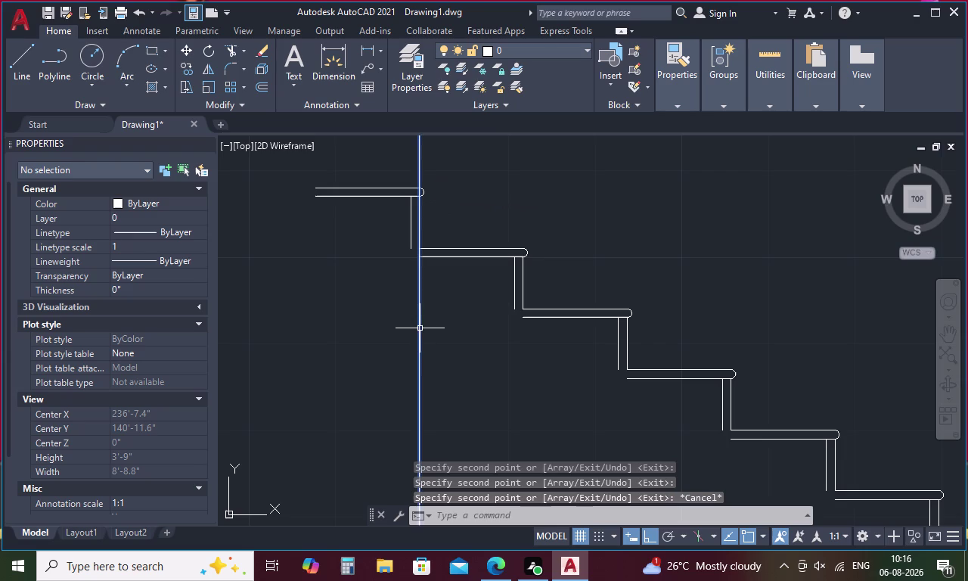
key(Delete)
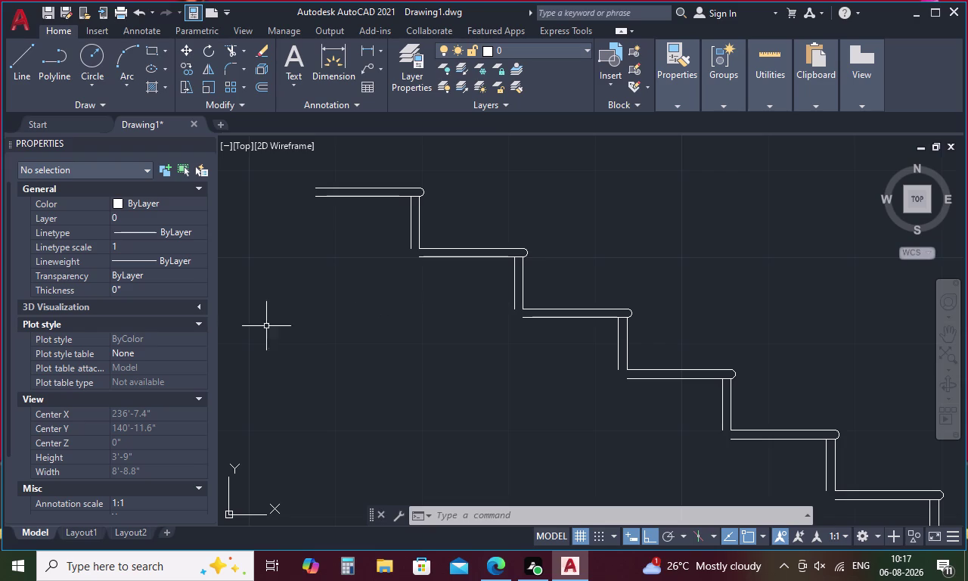
scroll(down, 3)
middle_drag(296, 289, 461, 315)
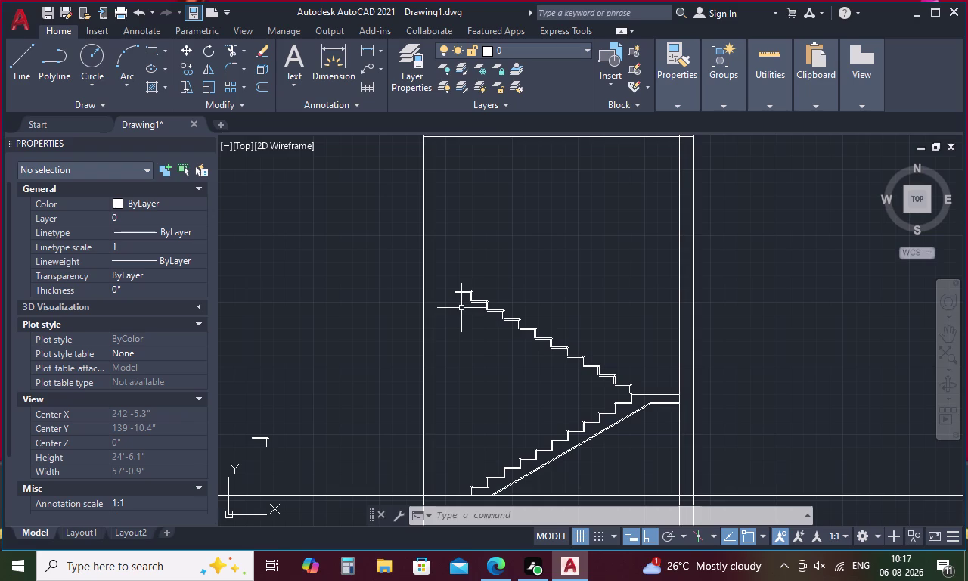
scroll(up, 3)
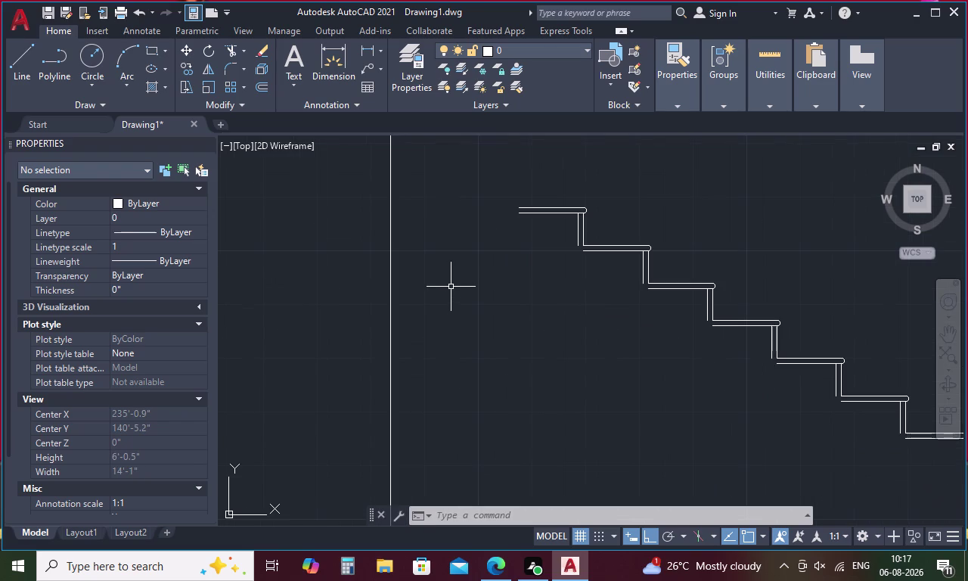
Start FILLET and close the first two riser-tread corners at zero radius.
key(Escape)
text(F)
key(space)
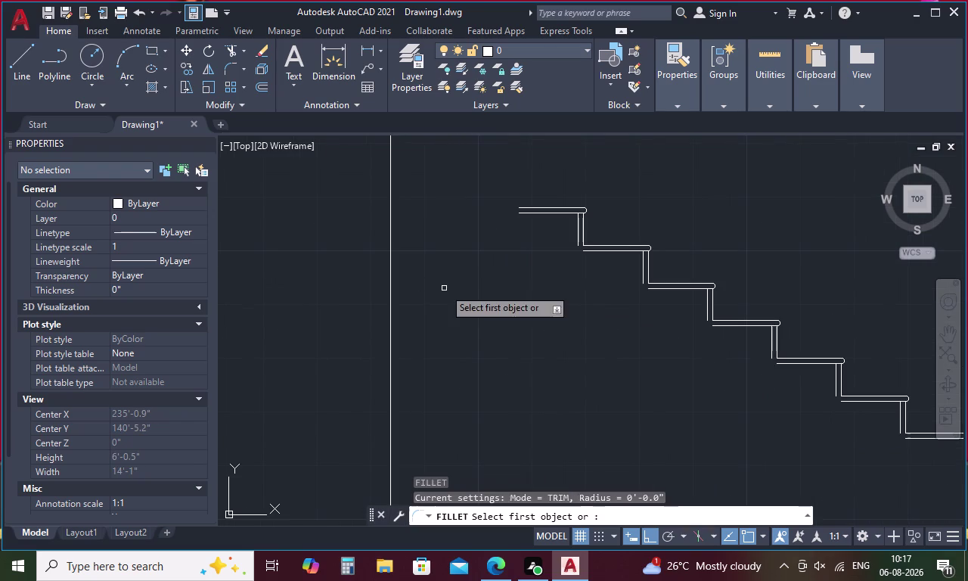
click(583, 256)
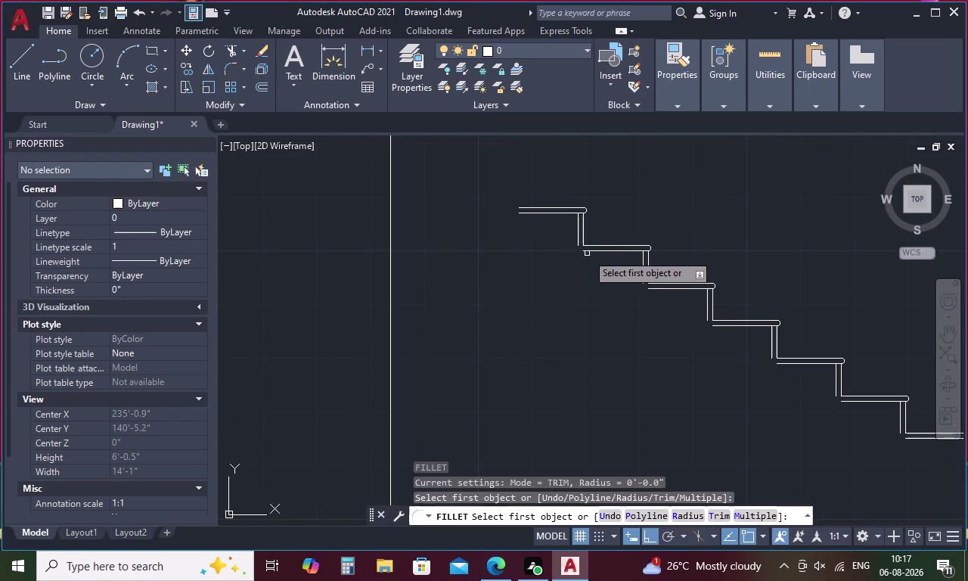
click(586, 252)
click(576, 235)
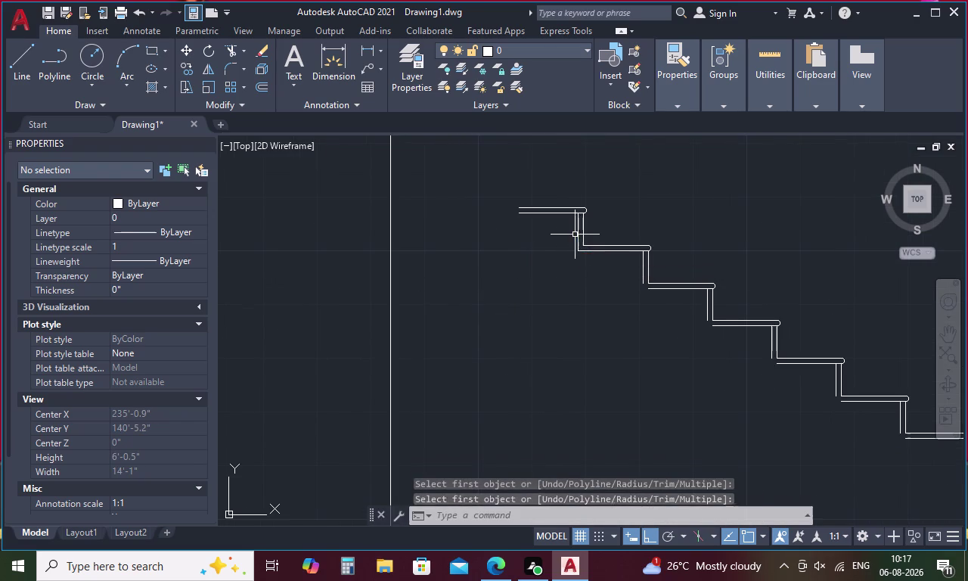
middle_drag(569, 257, 434, 258)
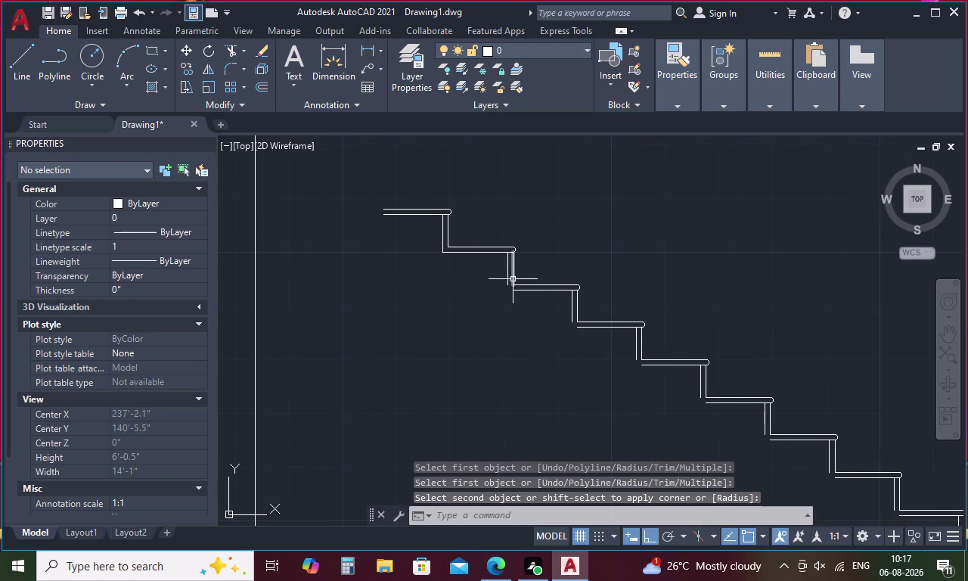
key(space)
click(527, 290)
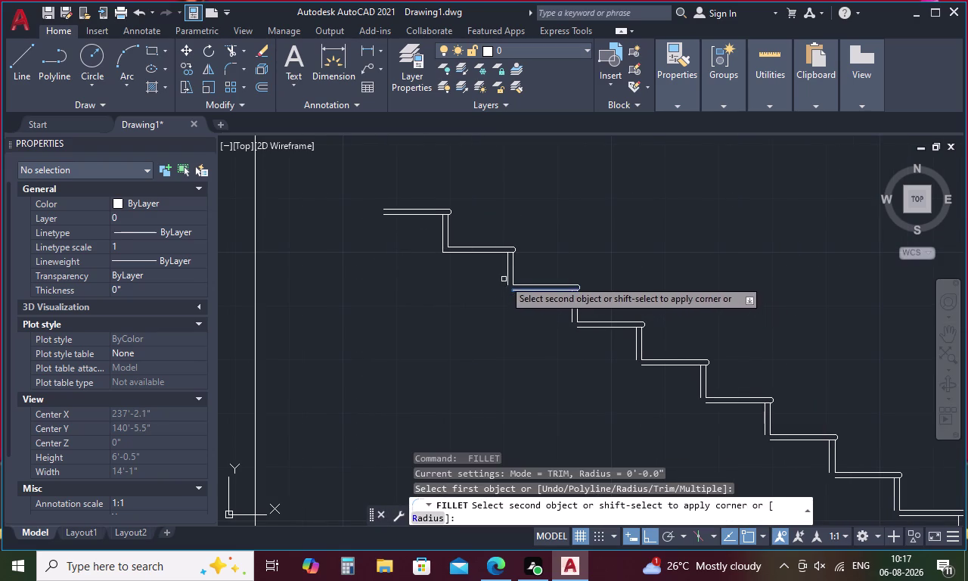
click(507, 275)
Fillet the next three riser-tread corners down the stair.
middle_drag(540, 289, 392, 273)
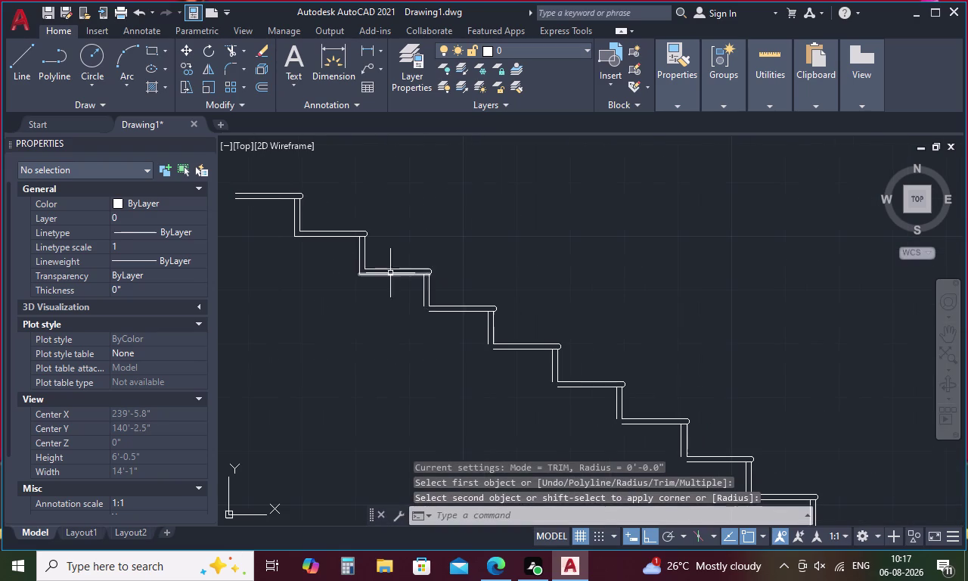
key(space)
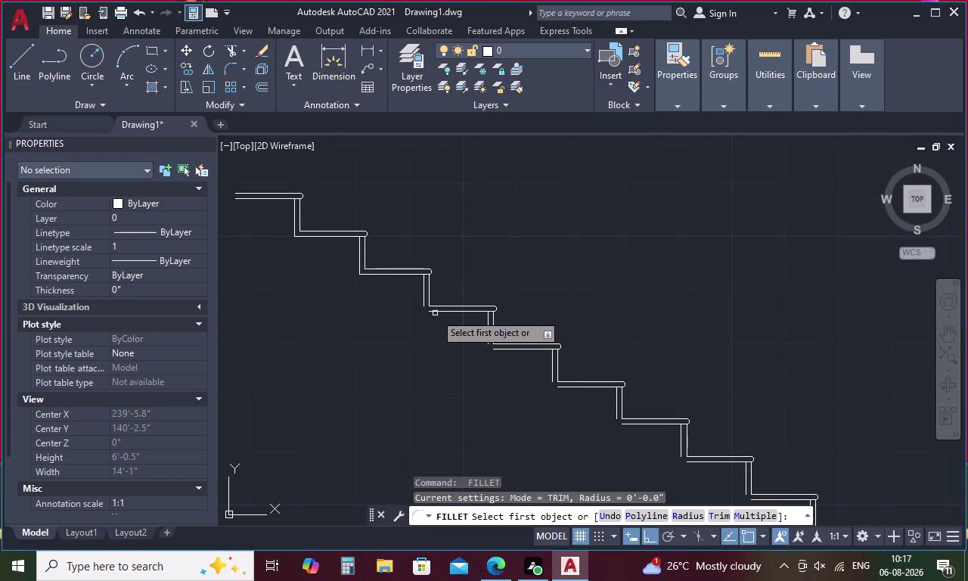
click(439, 311)
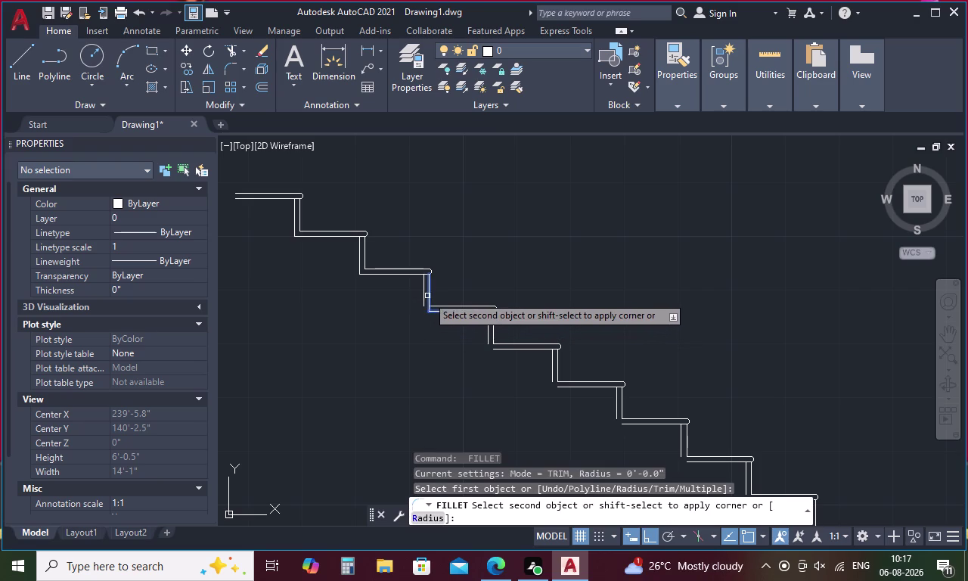
click(425, 297)
middle_drag(501, 316, 461, 290)
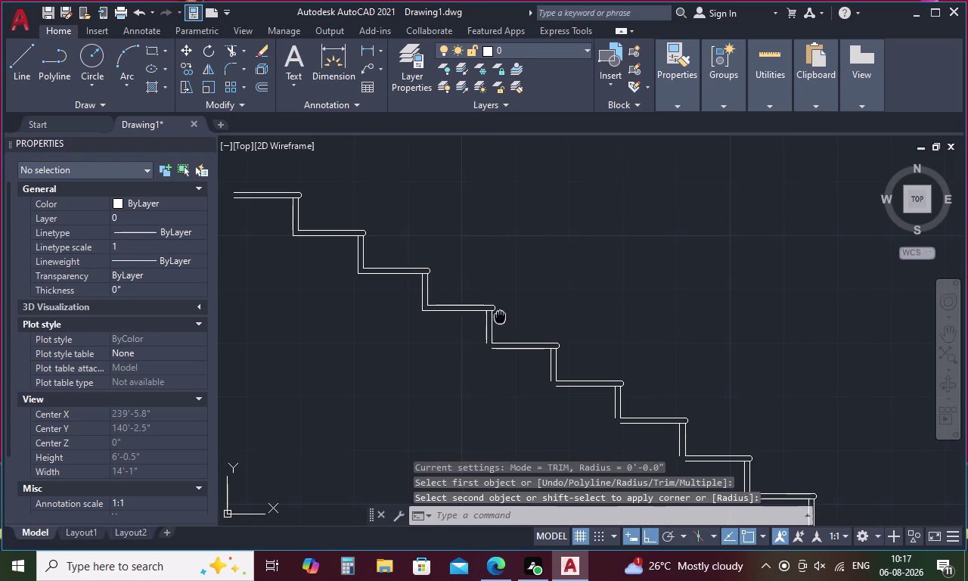
middle_drag(462, 290, 371, 240)
key(space)
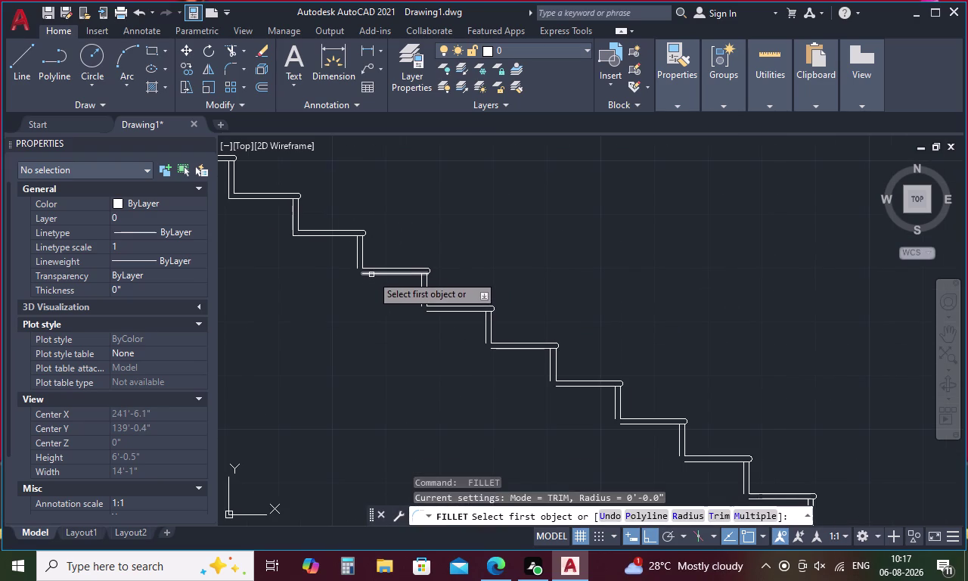
click(371, 274)
click(355, 264)
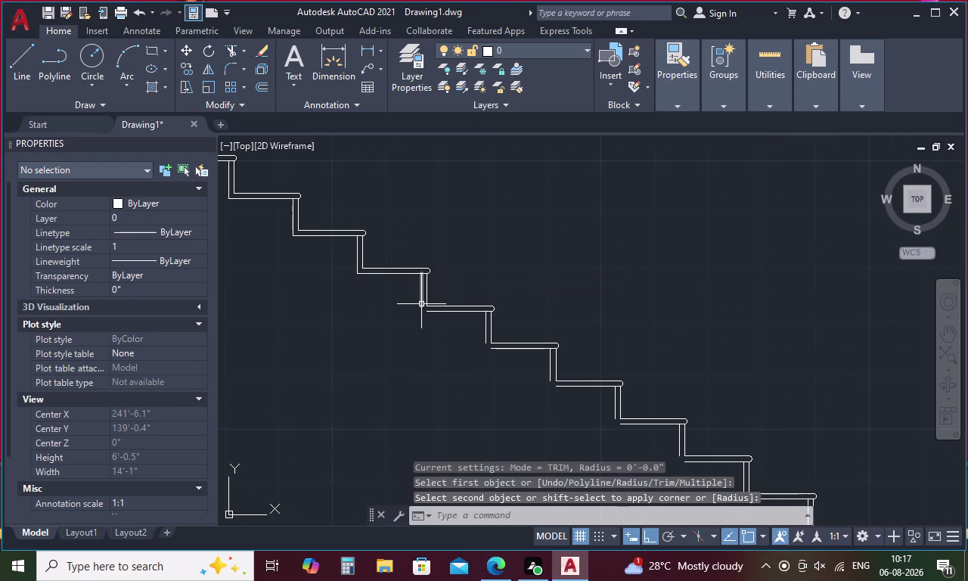
key(space)
click(439, 311)
click(419, 299)
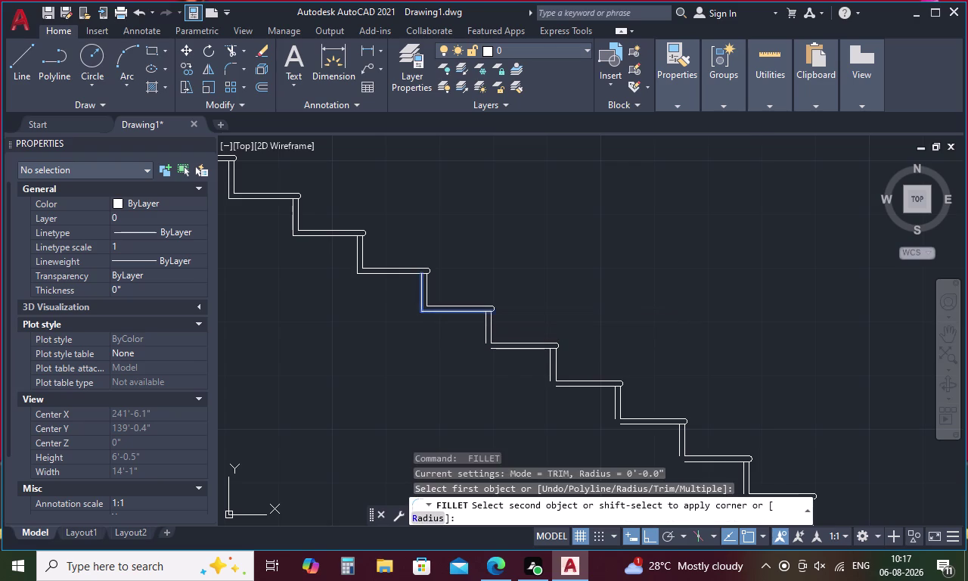
Fillet three more riser-tread corners toward the landing.
key(space)
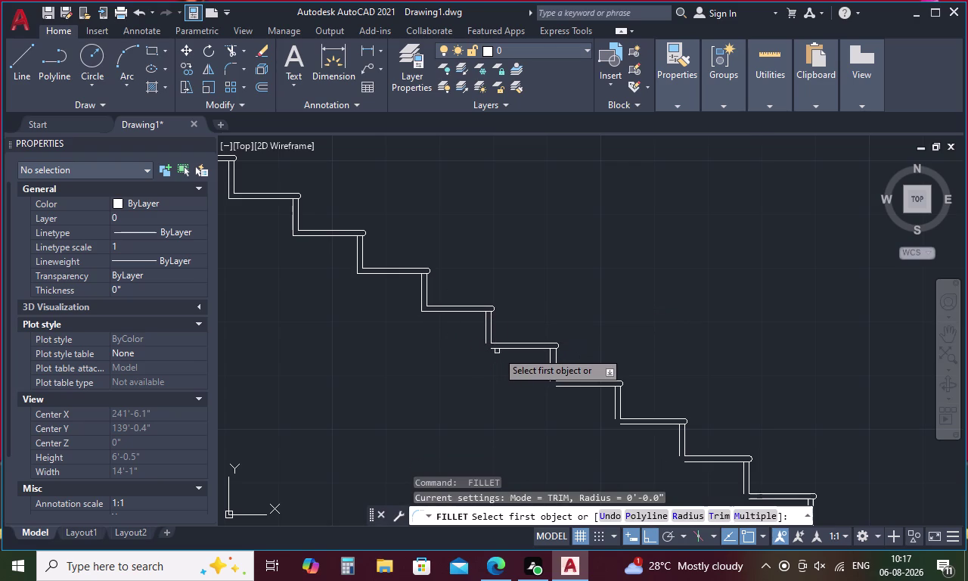
click(497, 348)
click(486, 340)
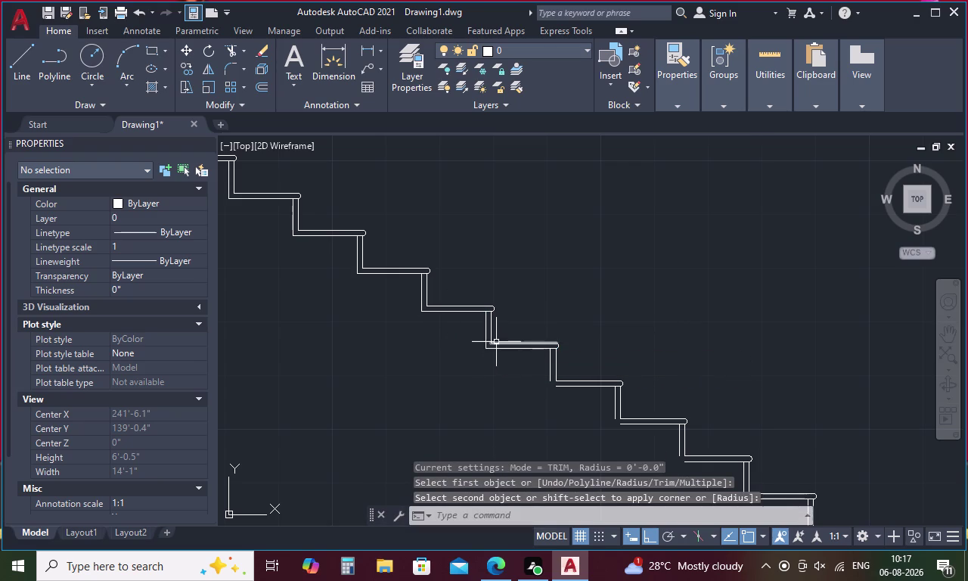
middle_drag(496, 342, 390, 248)
key(space)
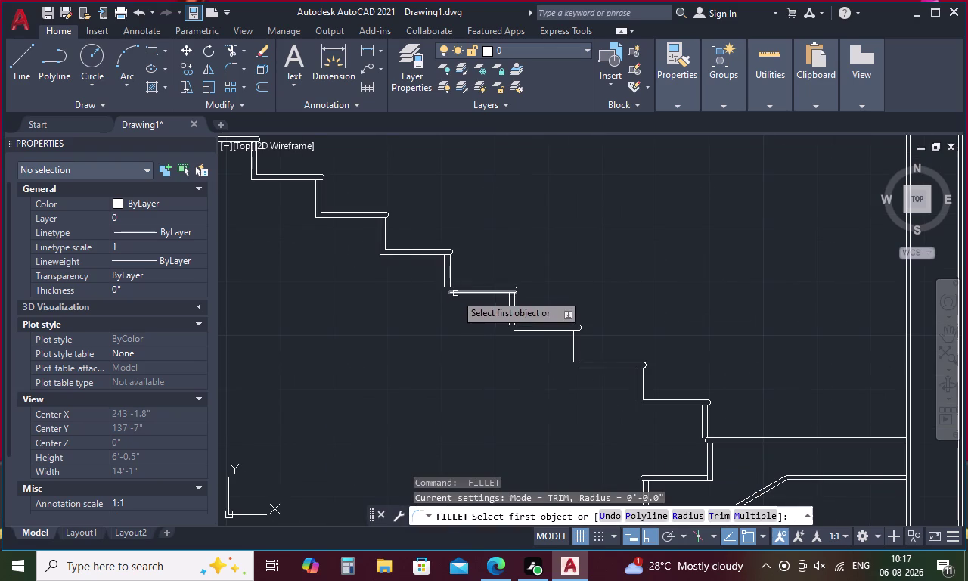
click(455, 294)
click(445, 276)
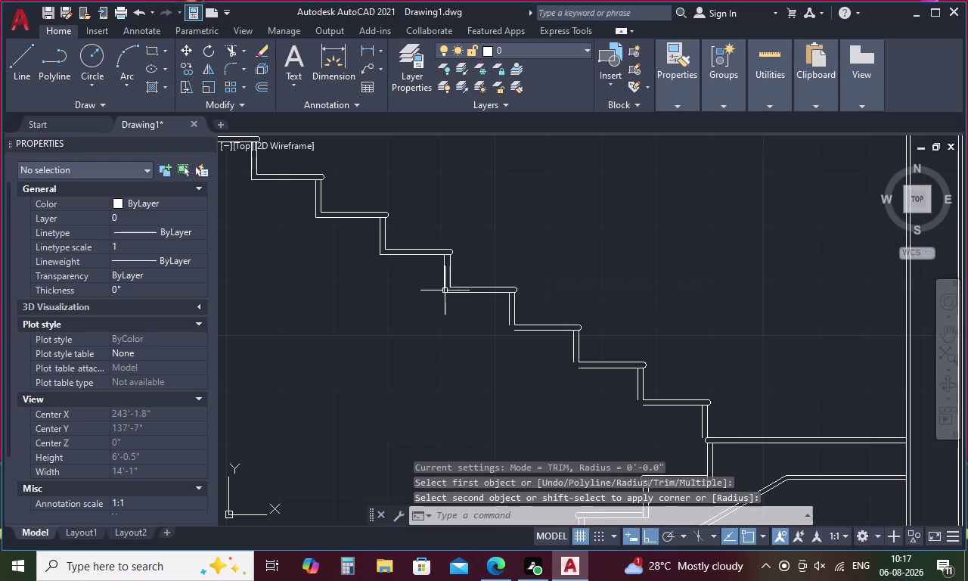
middle_drag(464, 297, 341, 192)
key(space)
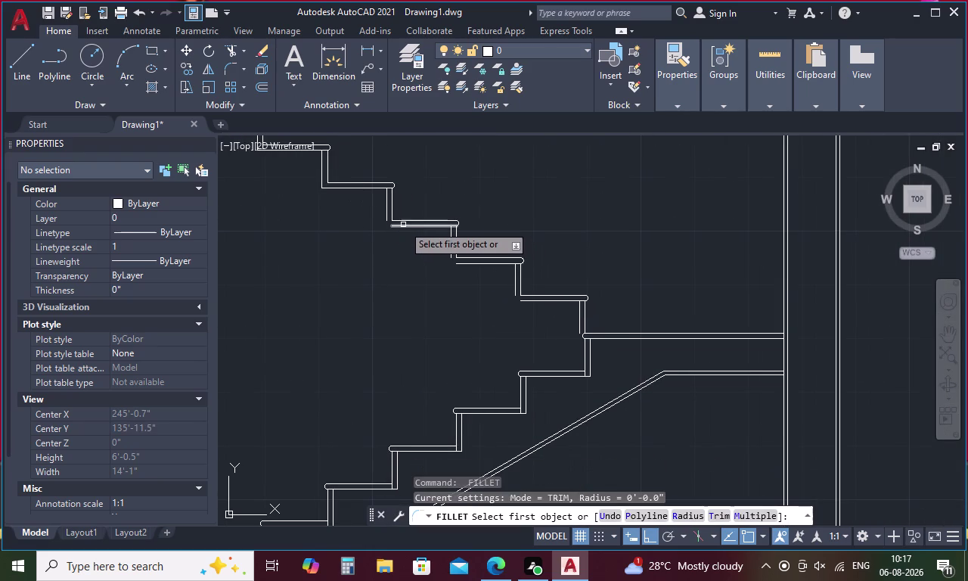
click(404, 225)
click(386, 214)
Fillet the last two riser-tread corners, then cancel the fillet command.
key(space)
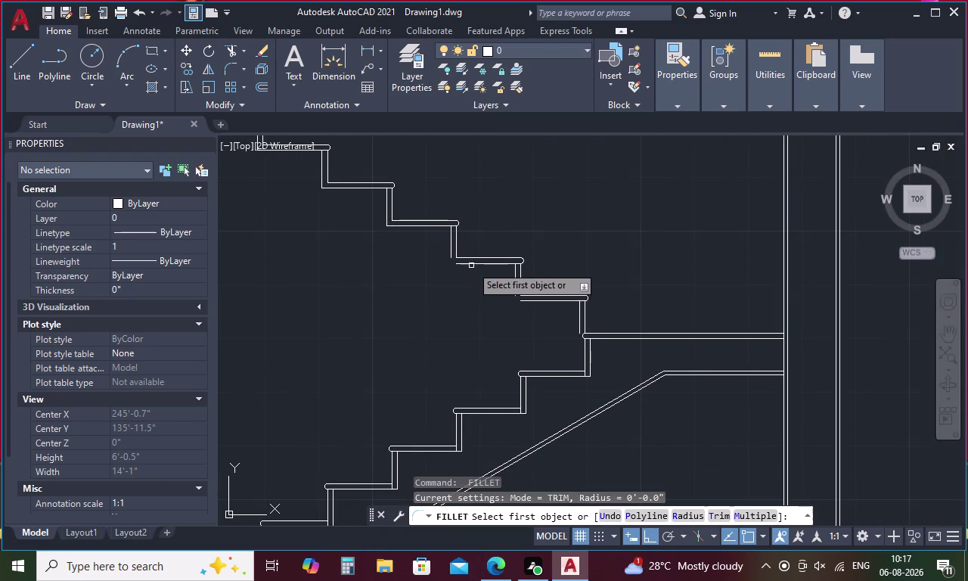
click(471, 264)
click(449, 246)
key(space)
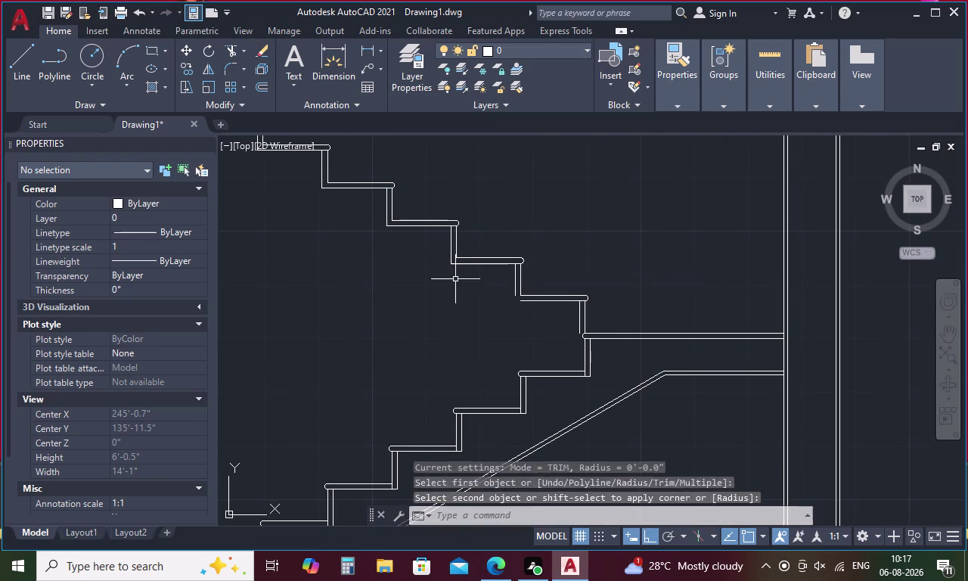
click(522, 302)
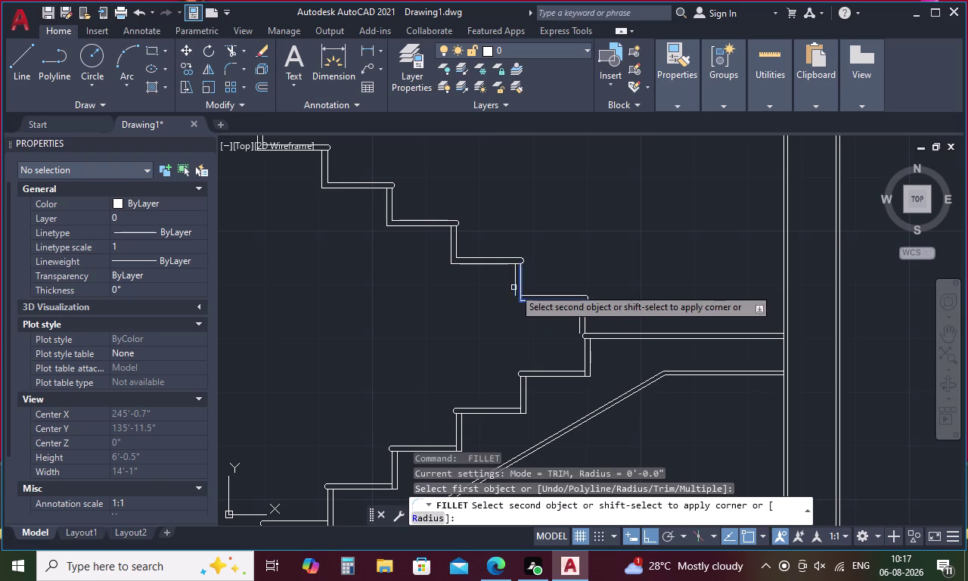
click(513, 287)
scroll(down, 3)
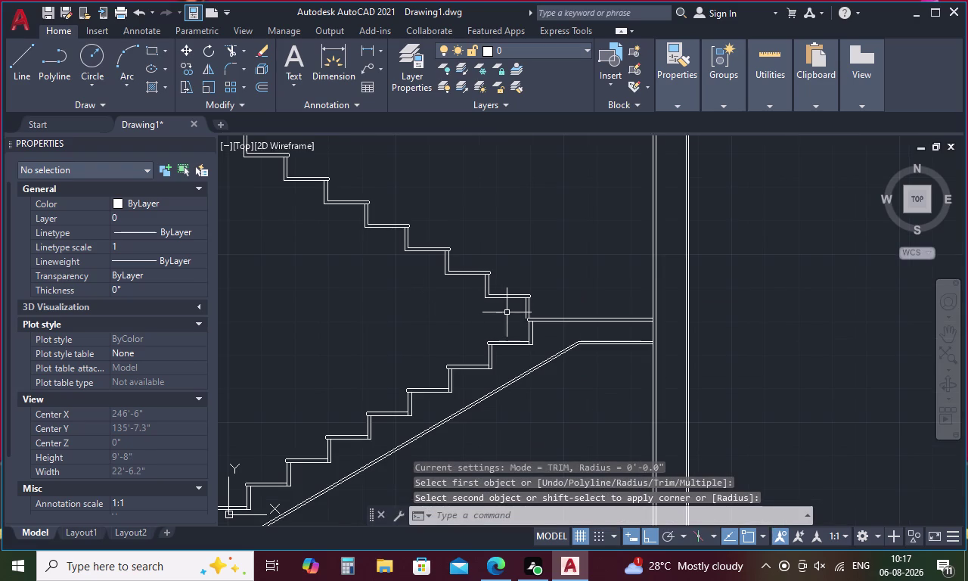
scroll(up, 3)
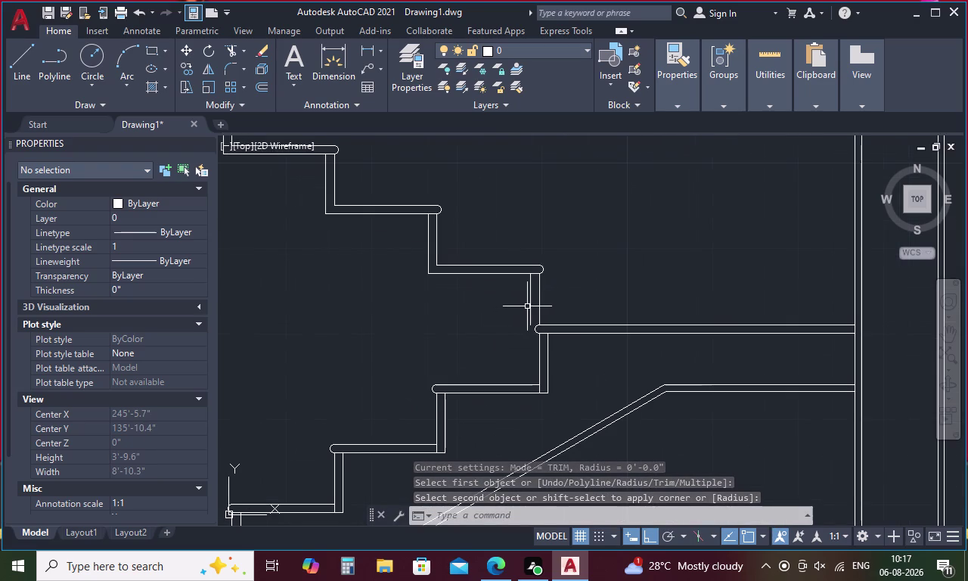
key(Escape)
key(e)
key(x)
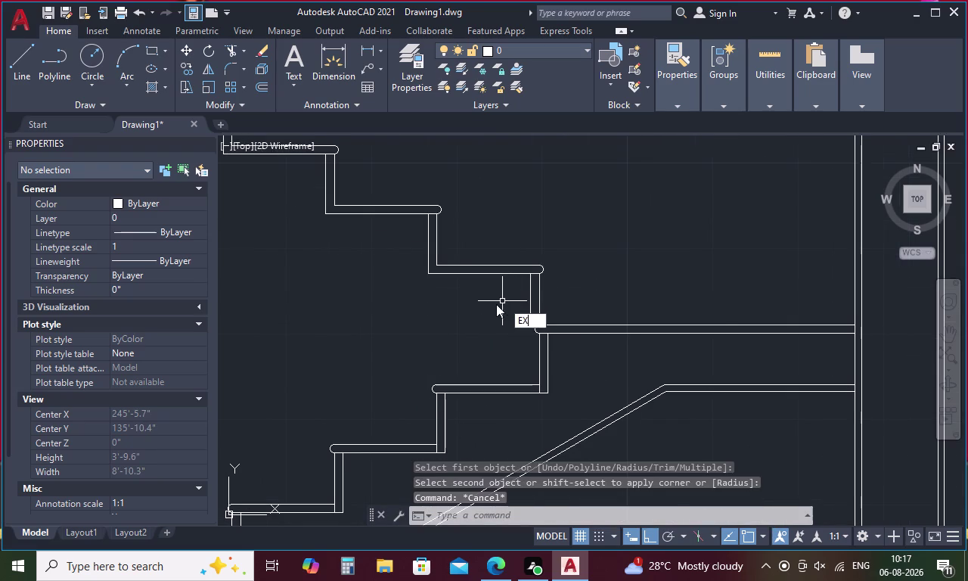